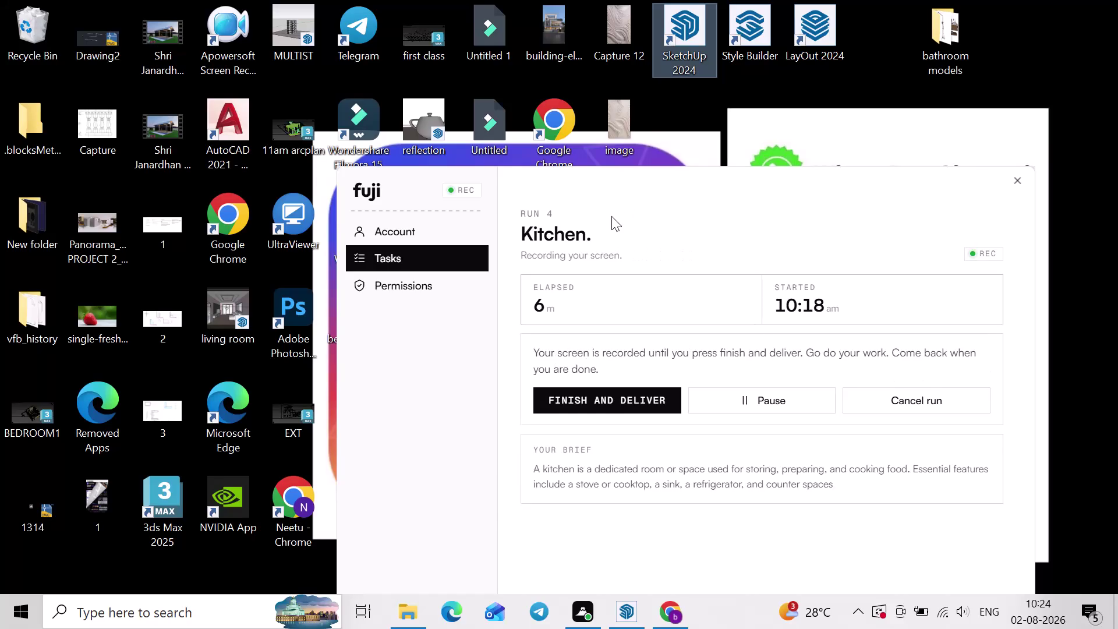
Start a new model from the Simple (Meters) template, discarding the untitled model unsaved.
click(628, 610)
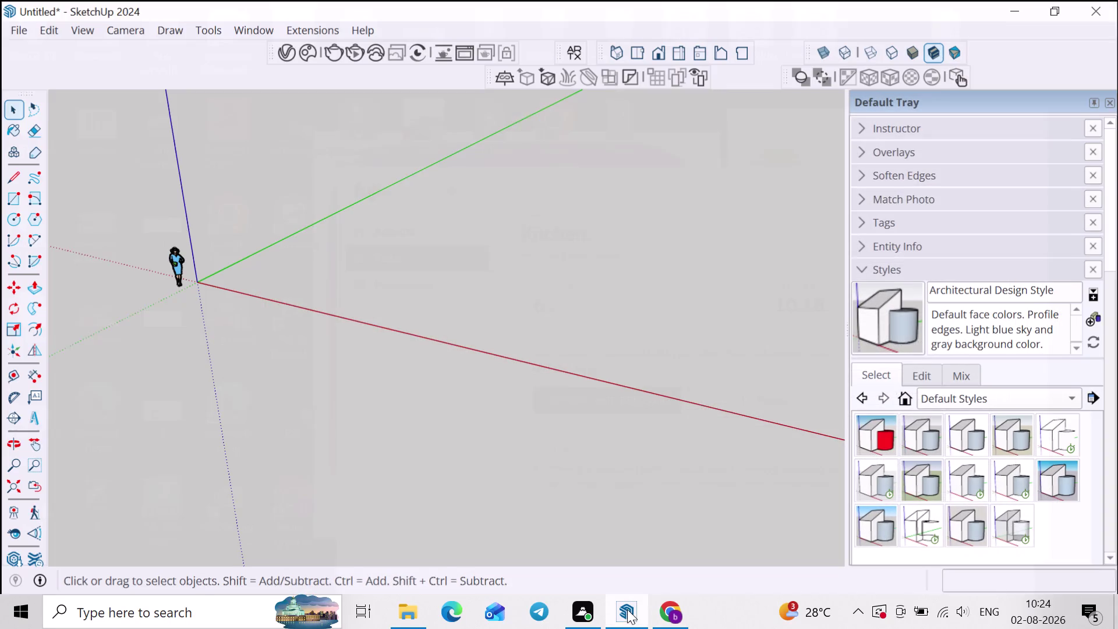
scroll(up, 3)
scroll(down, 3)
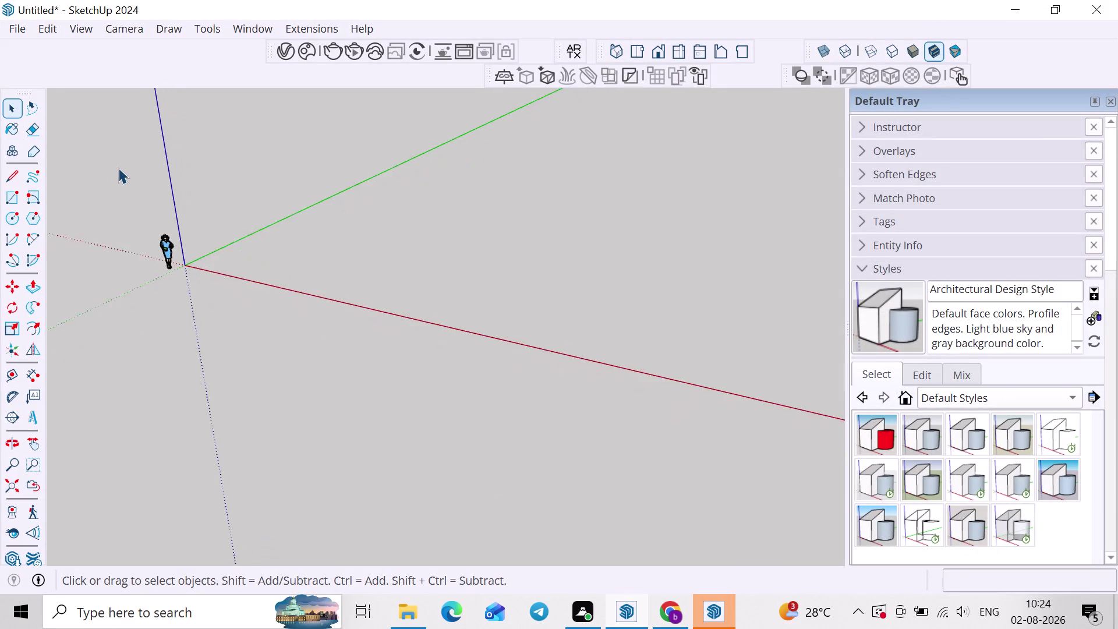
scroll(down, 3)
click(15, 33)
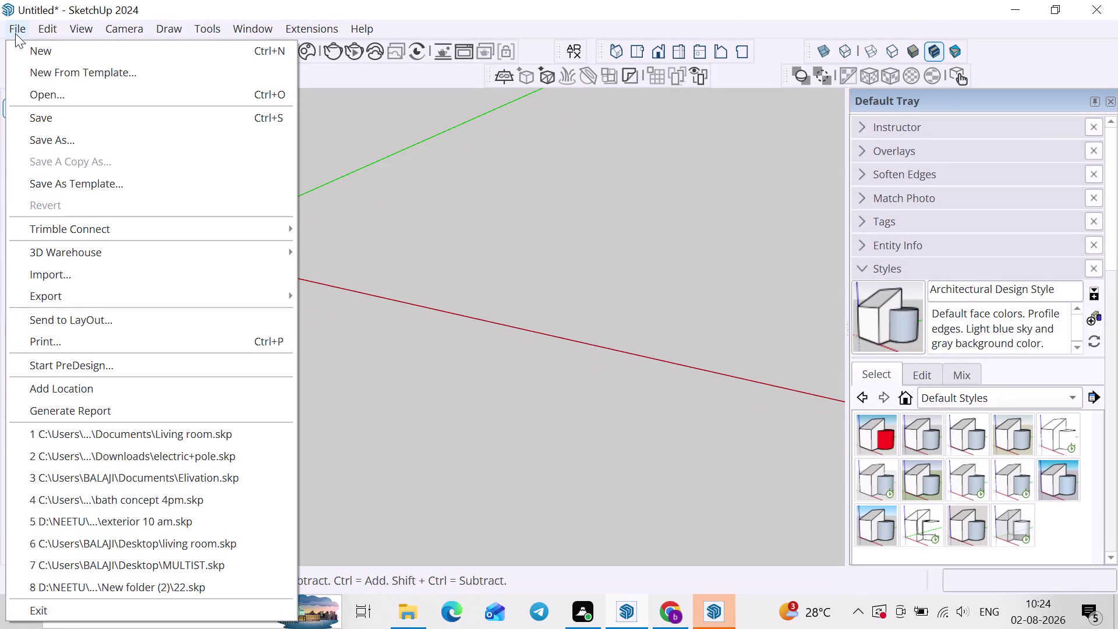
click(23, 71)
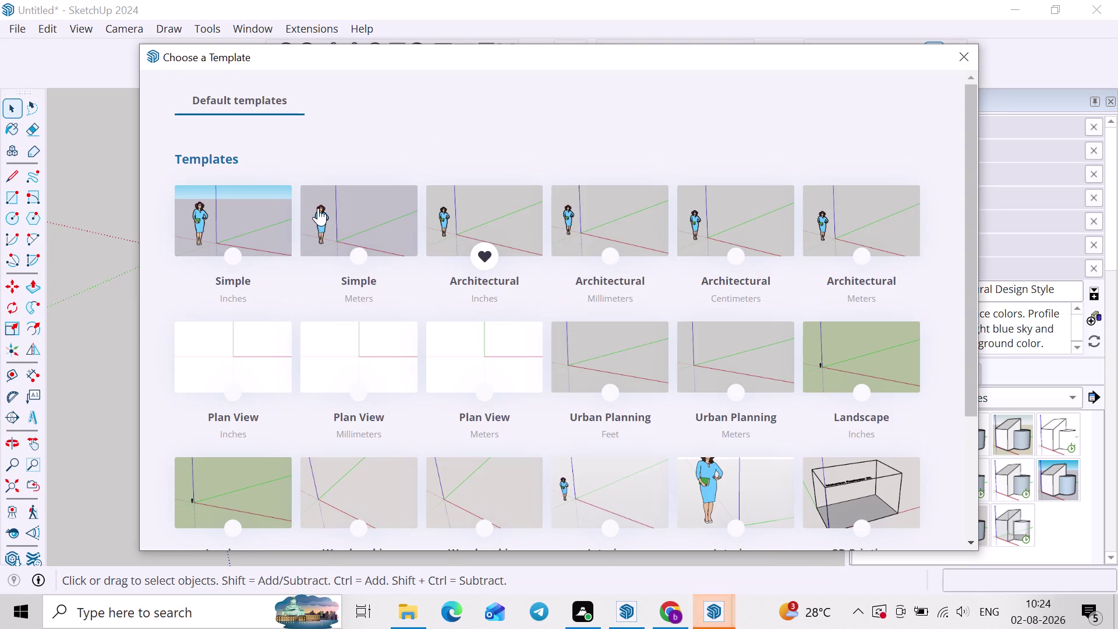
click(233, 202)
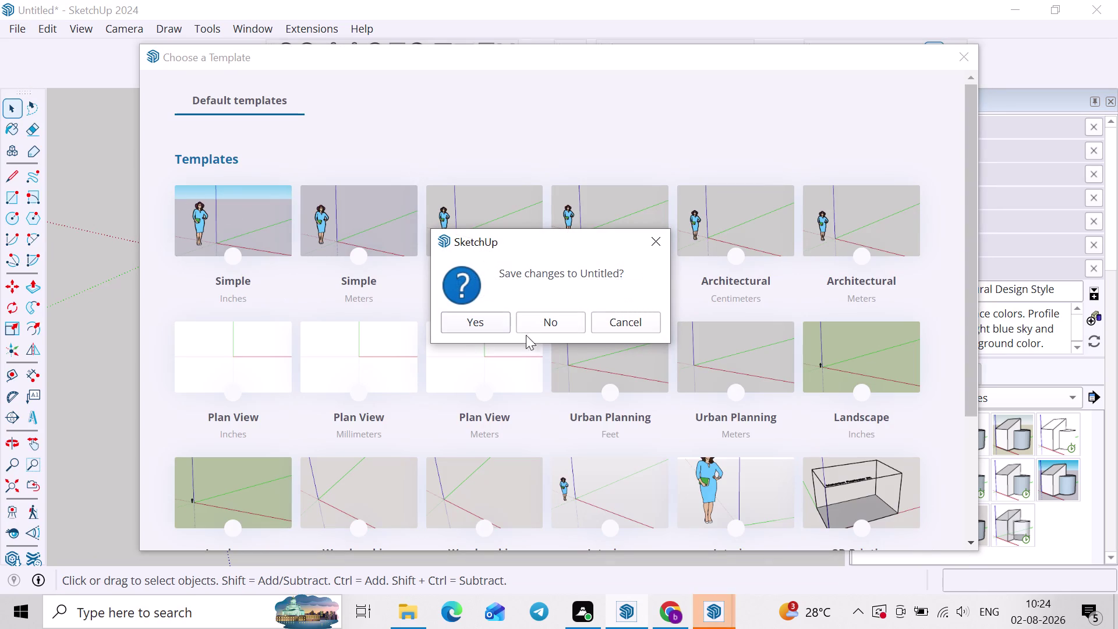
click(540, 317)
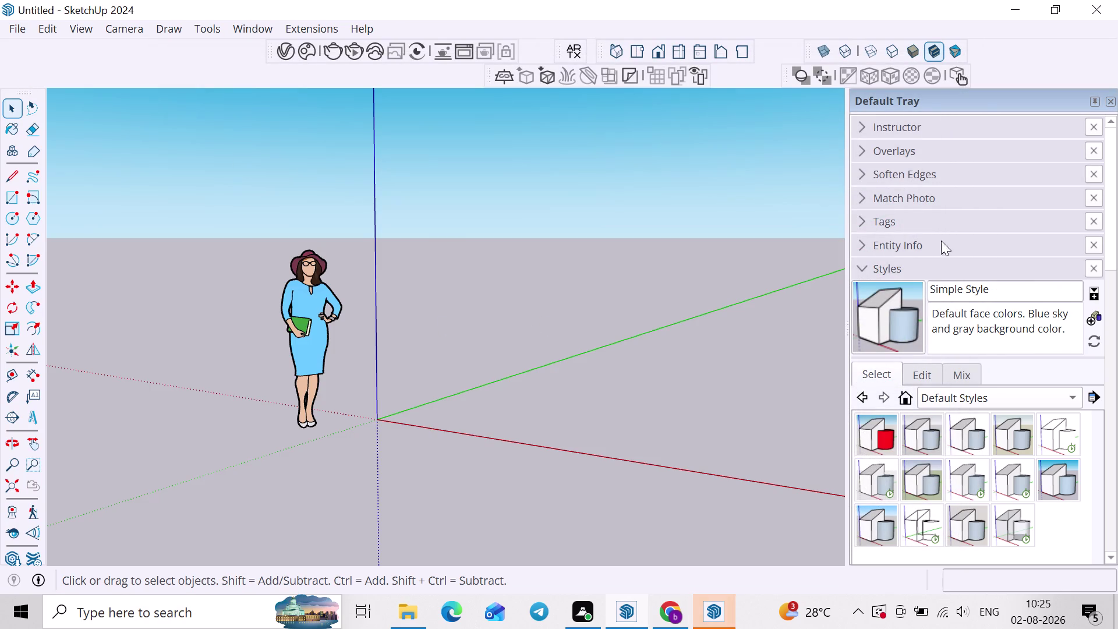
click(11, 22)
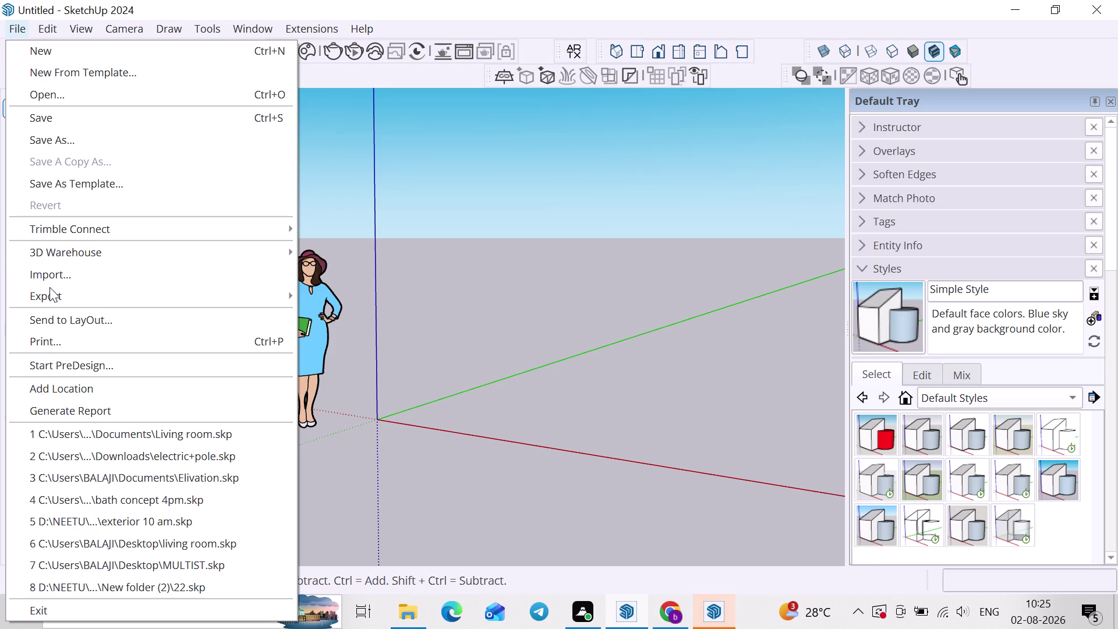
Import the kitchen mm (1) DWG and dismiss the Import Results summary.
click(60, 269)
click(183, 234)
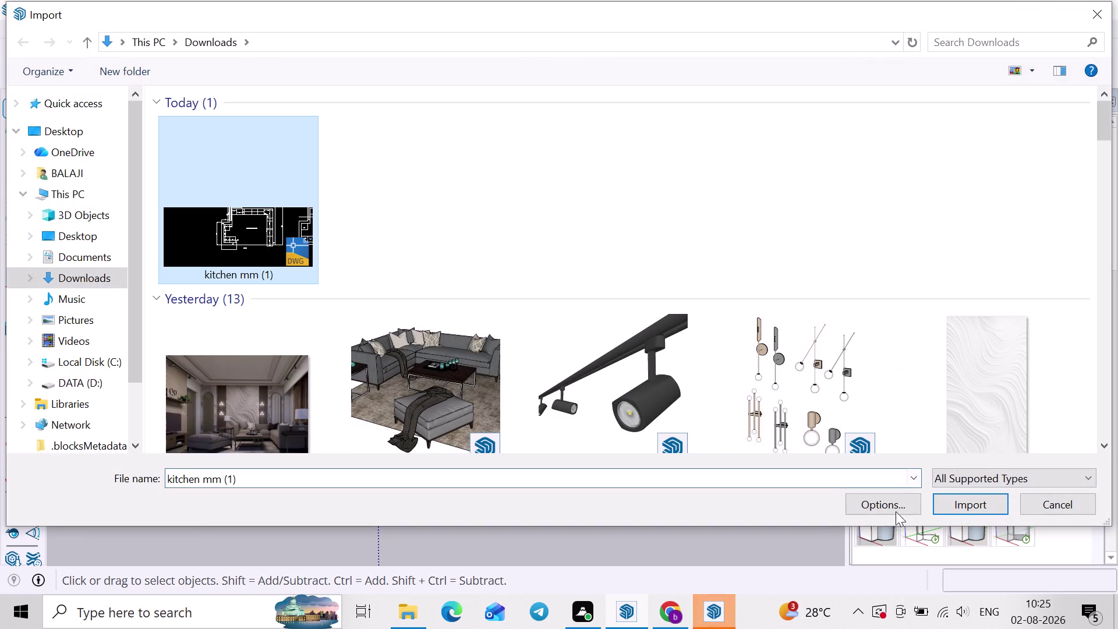
click(953, 516)
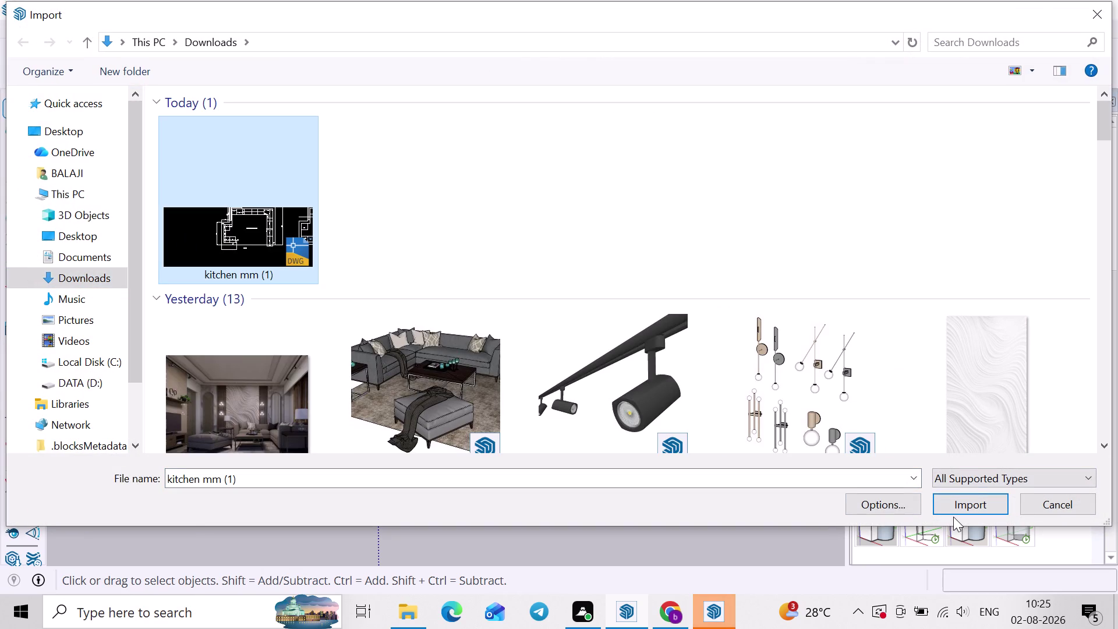
click(956, 512)
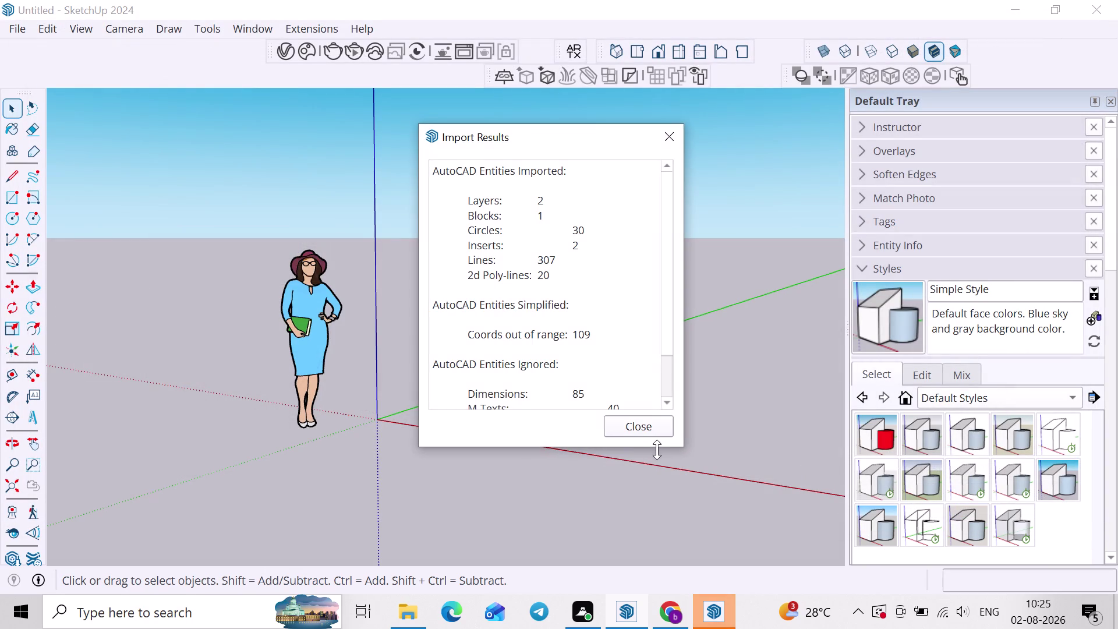
click(658, 438)
click(657, 427)
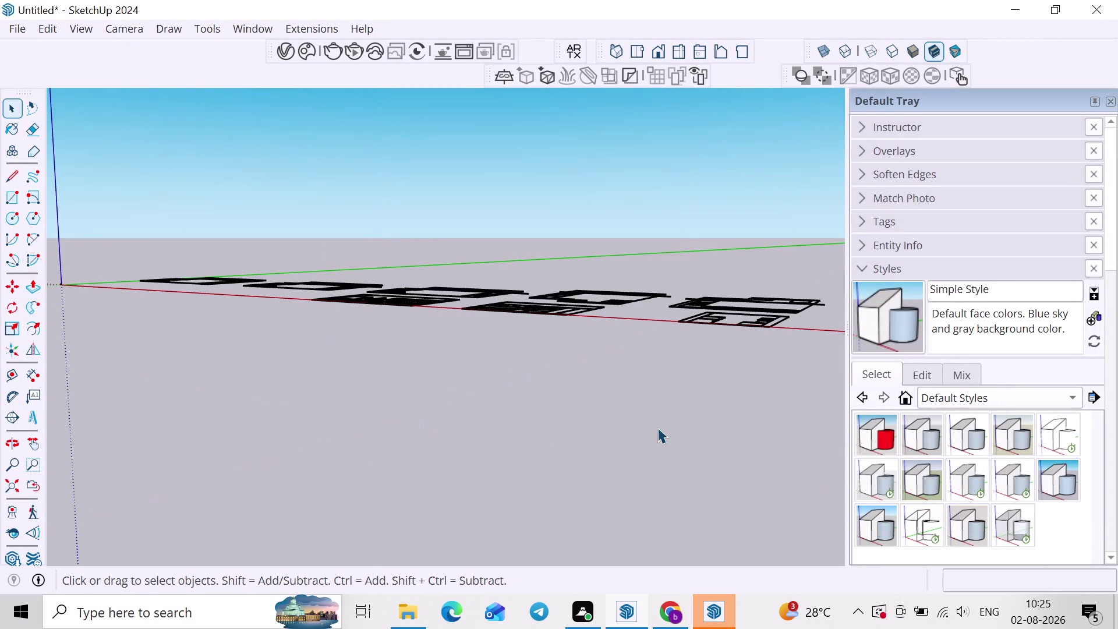
Return to the model window and orbit and zoom around the imported kitchen plans.
click(705, 608)
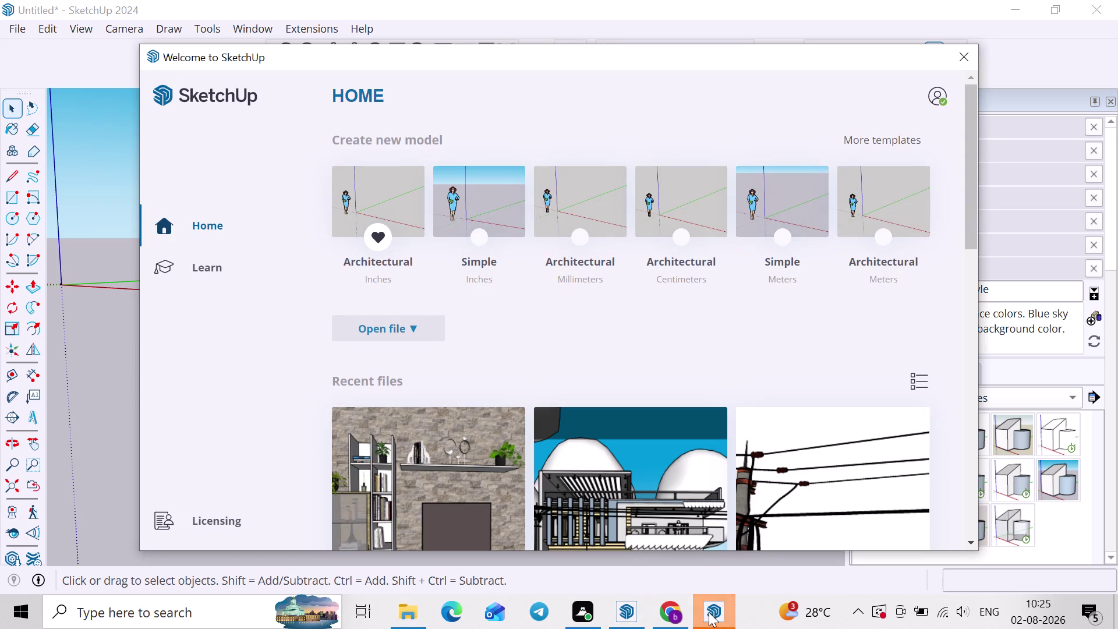
click(953, 60)
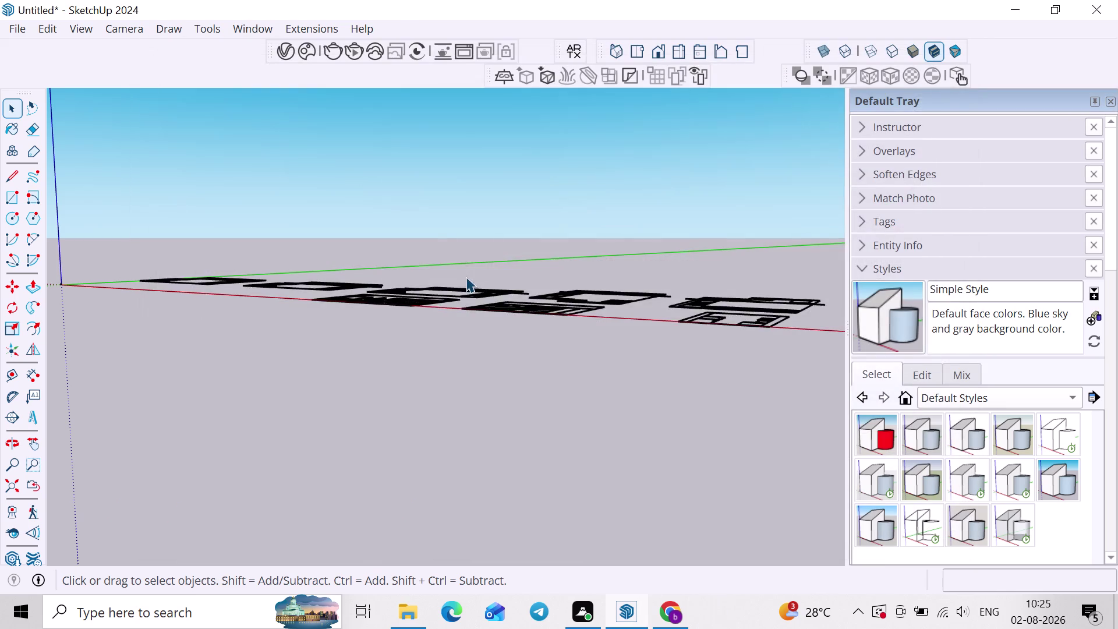
scroll(down, 3)
middle_drag(463, 305, 434, 447)
scroll(up, 3)
scroll(up, 3)
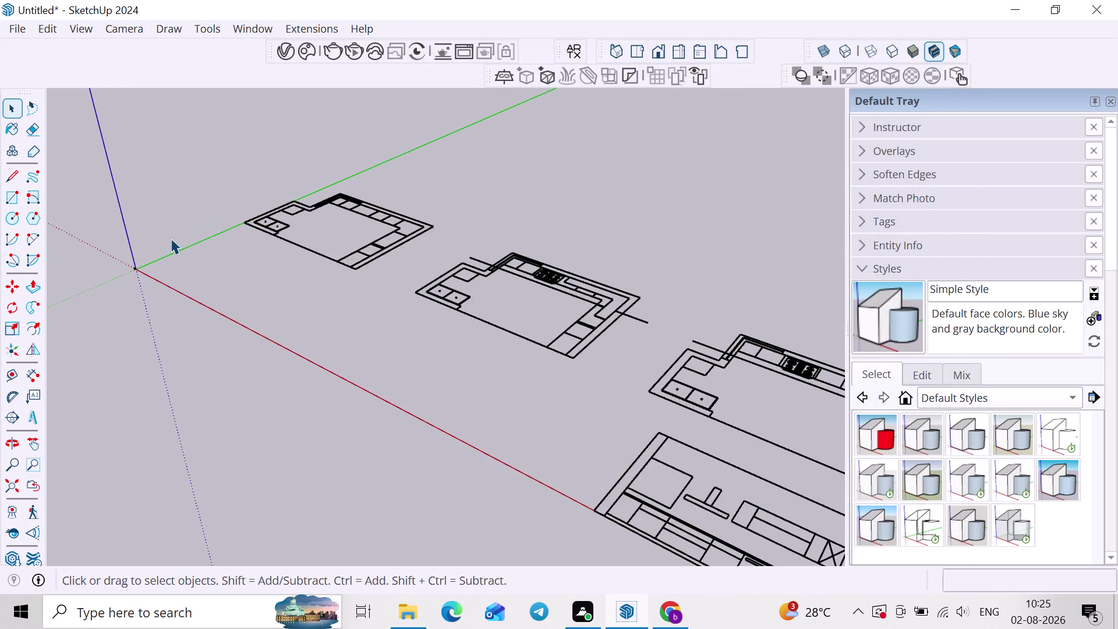
scroll(up, 3)
scroll(down, 3)
middle_drag(141, 312, 455, 288)
scroll(up, 3)
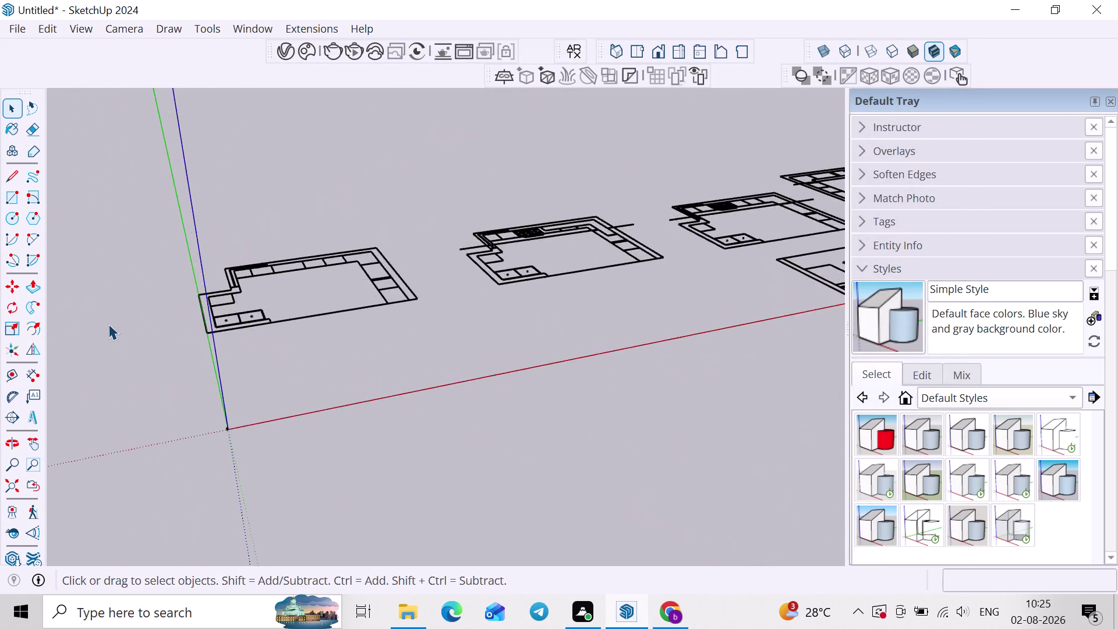
scroll(up, 3)
middle_drag(268, 318, 14, 351)
scroll(up, 3)
scroll(down, 3)
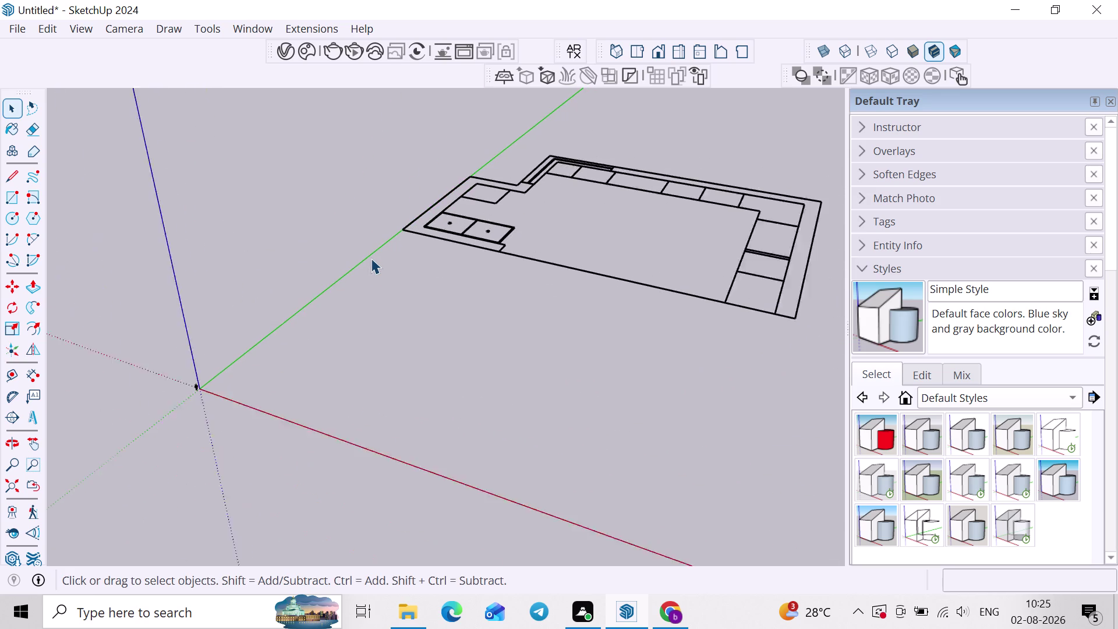
scroll(down, 3)
middle_drag(371, 286, 519, 273)
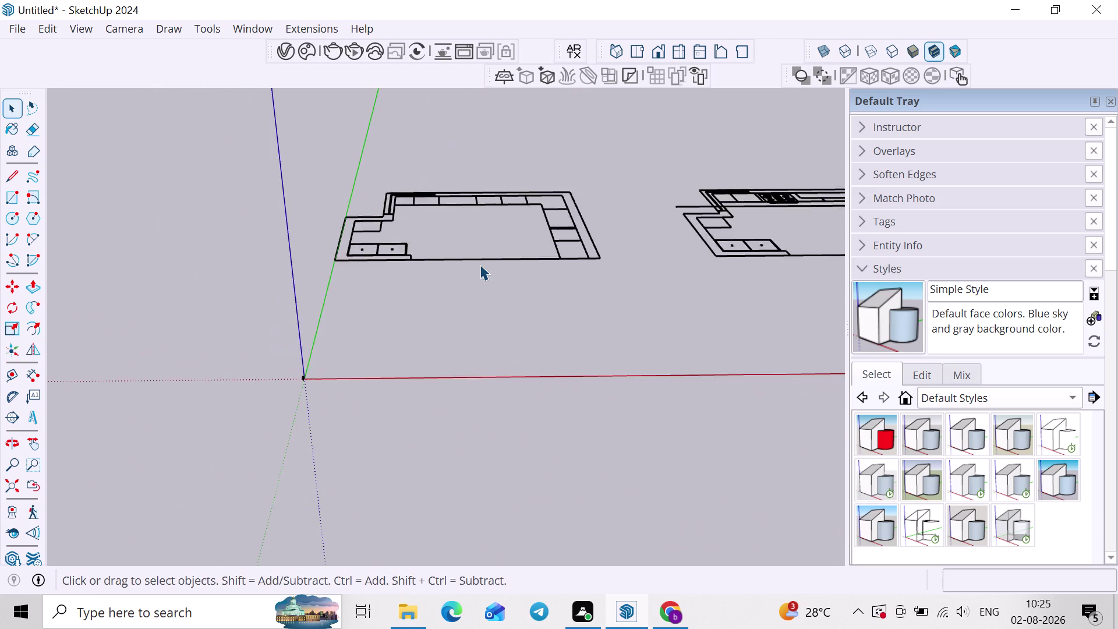
scroll(up, 3)
scroll(down, 3)
scroll(up, 3)
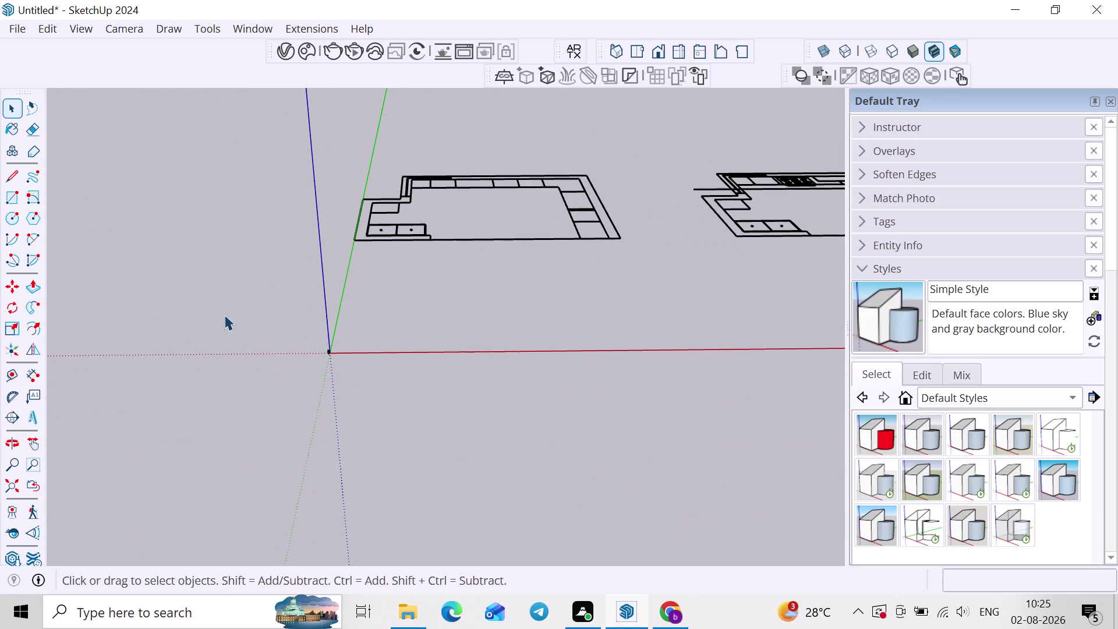
scroll(down, 3)
middle_drag(479, 255, 206, 386)
scroll(up, 3)
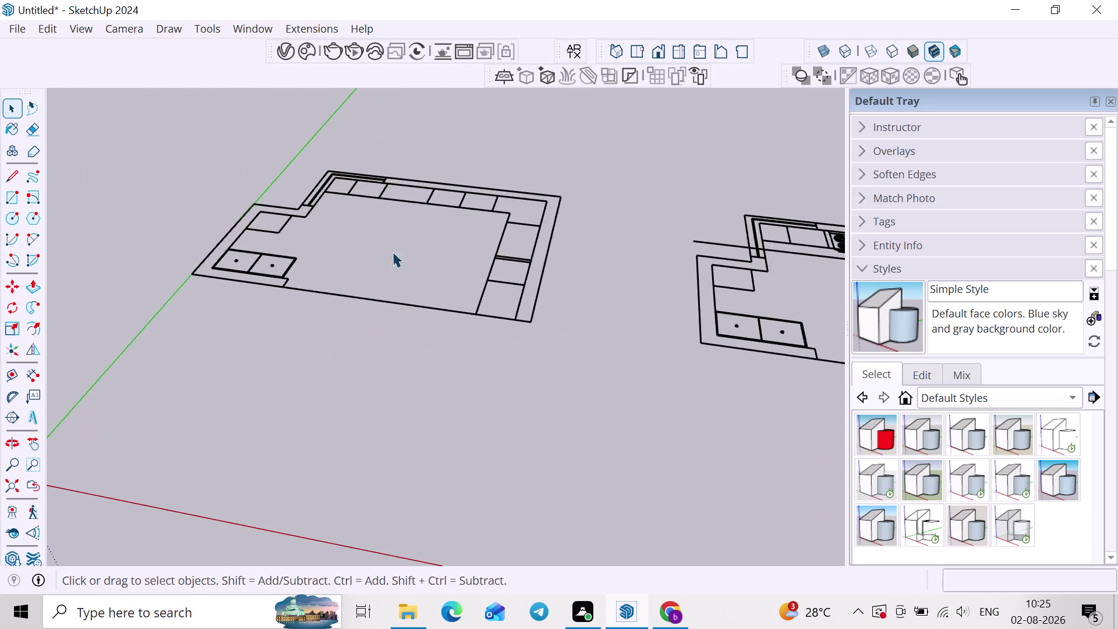
scroll(up, 3)
middle_drag(393, 252, 165, 313)
scroll(up, 3)
scroll(up, 3)
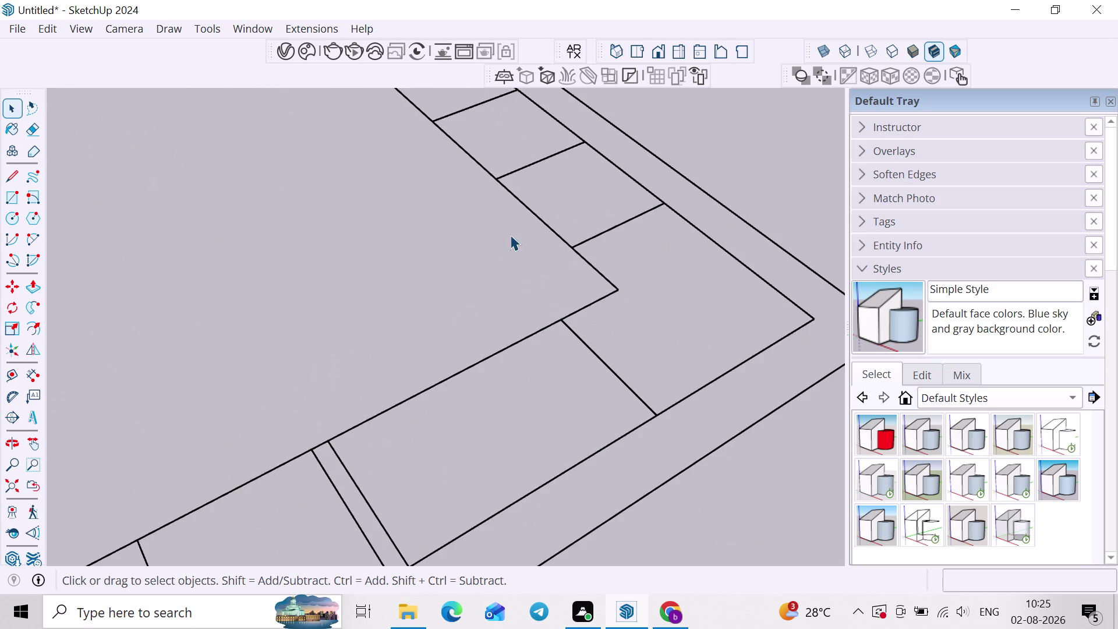
scroll(down, 3)
middle_drag(245, 348, 676, 286)
middle_drag(154, 404, 272, 324)
scroll(up, 3)
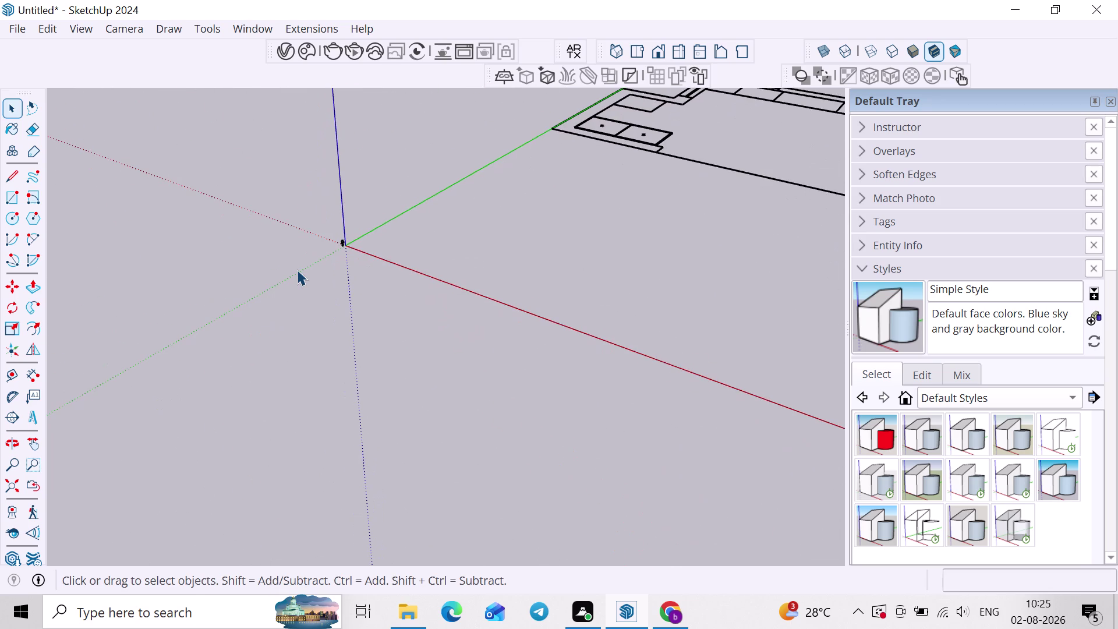
scroll(up, 3)
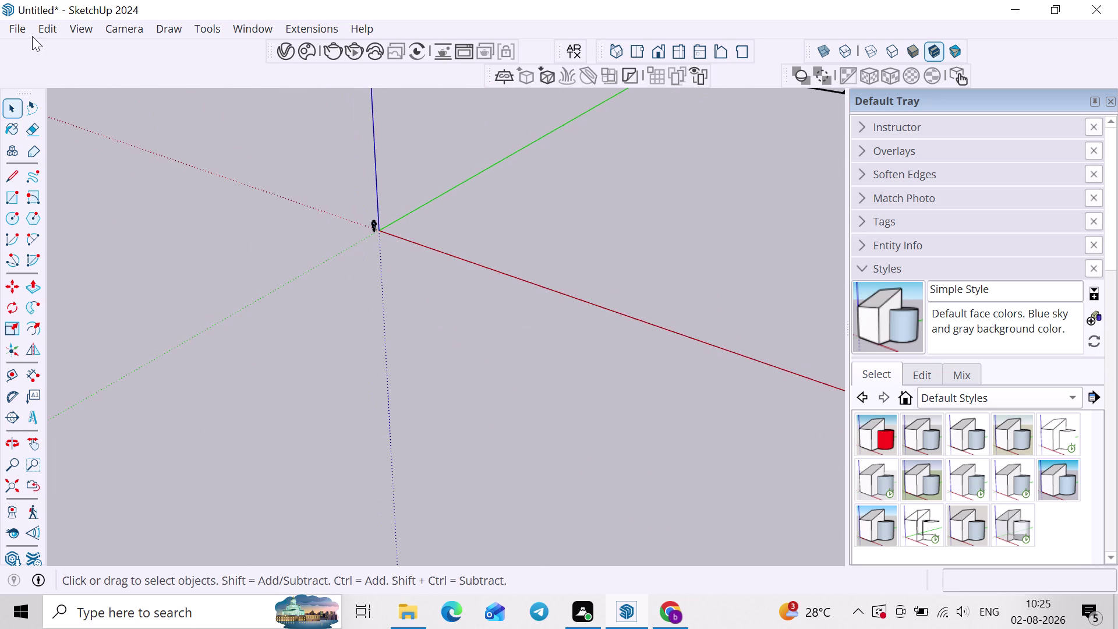
Start a new empty model, discarding the imported plans without saving.
click(12, 36)
click(18, 48)
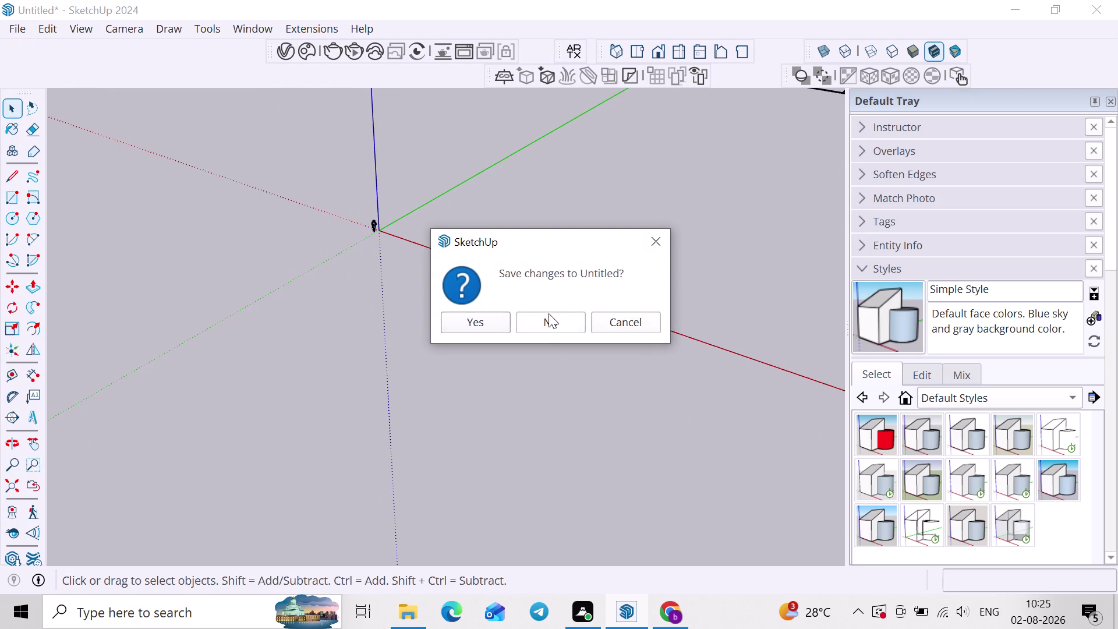
click(548, 314)
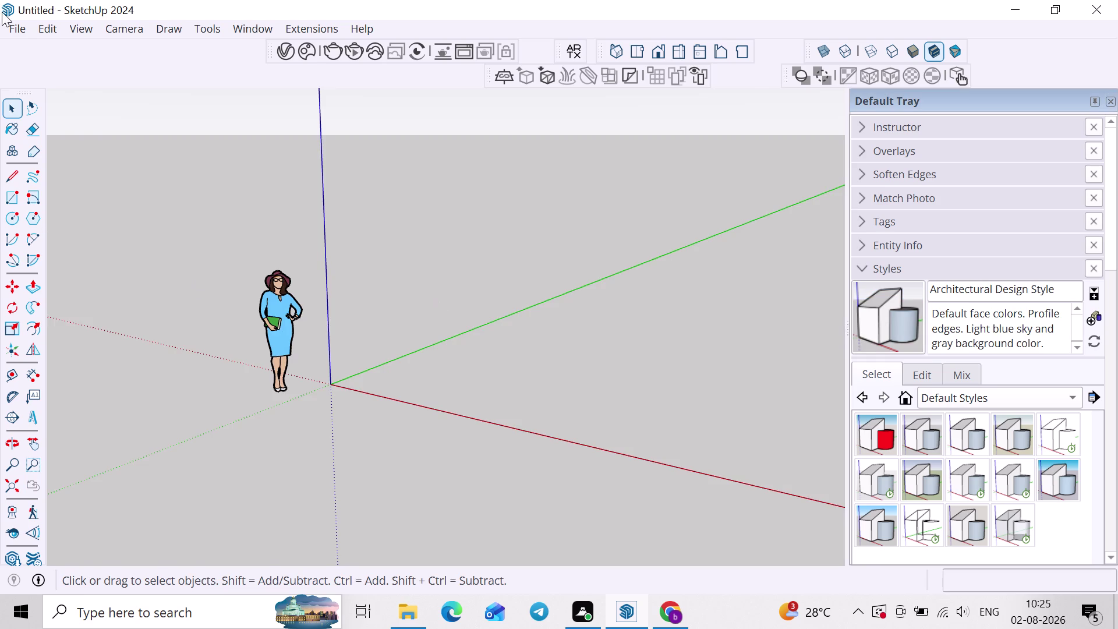
Re-import the kitchen mm (1) drawing and dismiss the import summary.
click(17, 29)
click(67, 275)
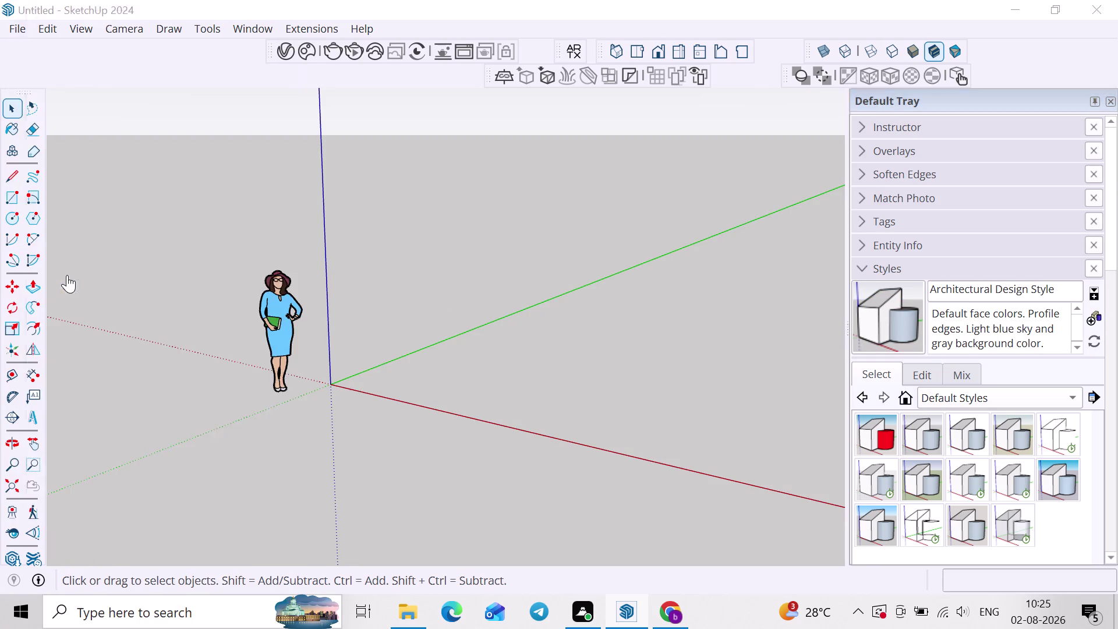
click(205, 230)
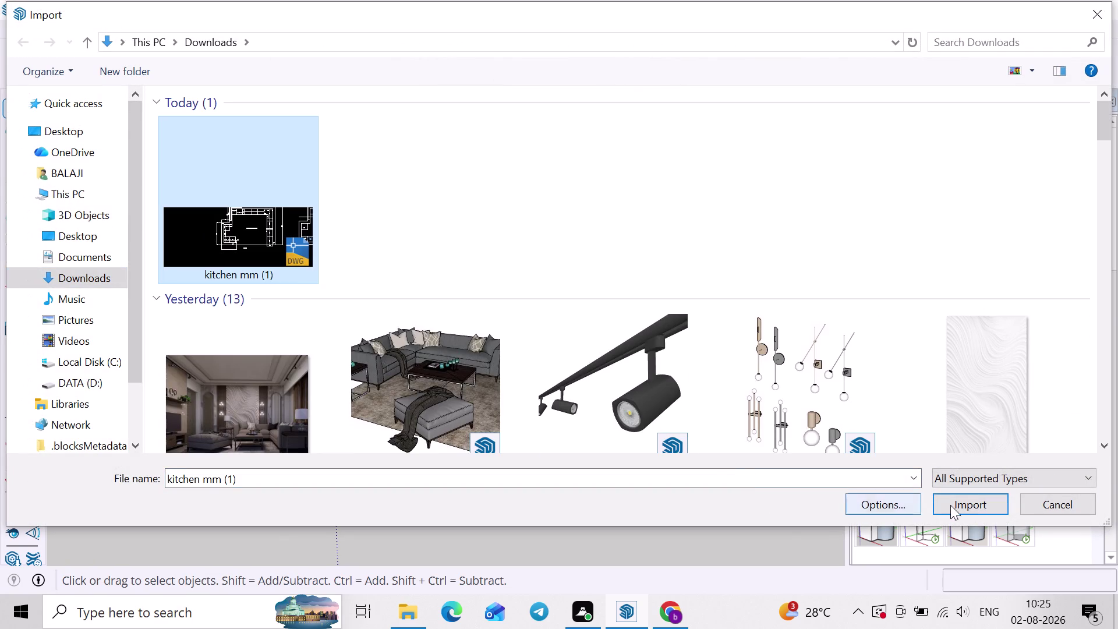
click(962, 501)
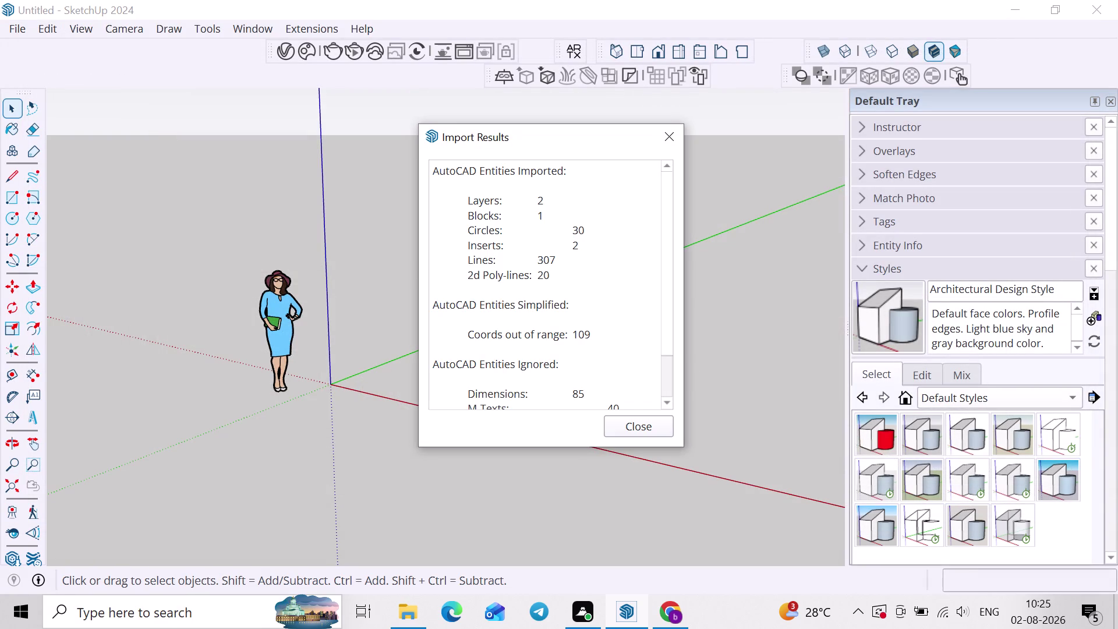
click(636, 414)
click(646, 411)
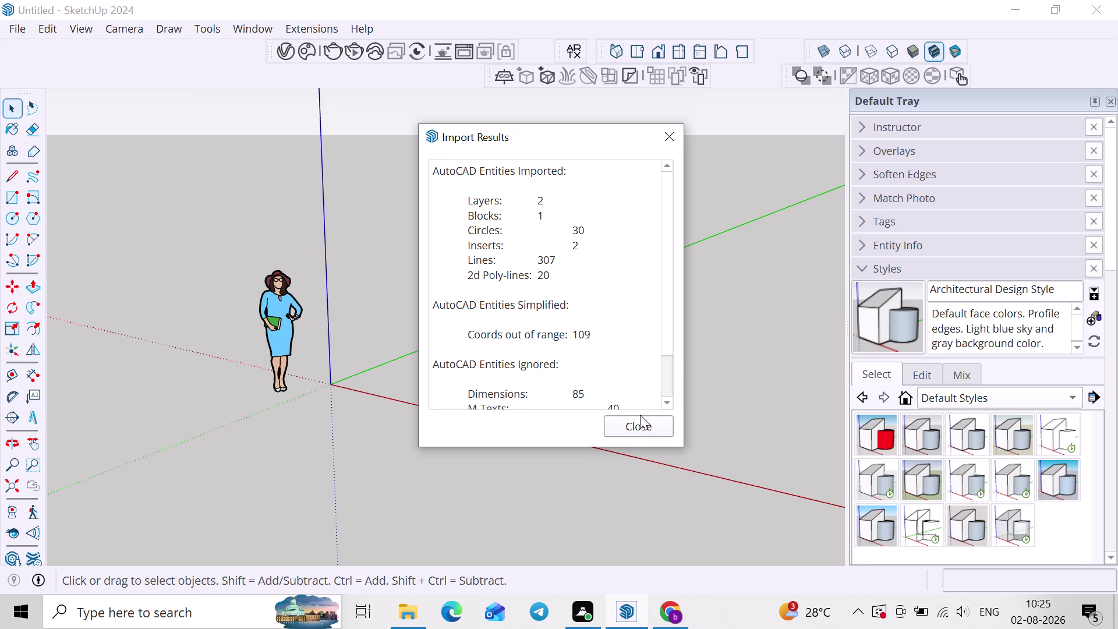
click(631, 416)
Dimension the back wall of the L-shaped kitchen plan, which reads 375' 6".
scroll(up, 3)
middle_drag(385, 324, 367, 436)
scroll(down, 3)
middle_drag(219, 165, 688, 370)
scroll(up, 3)
middle_drag(693, 282, 499, 309)
scroll(up, 3)
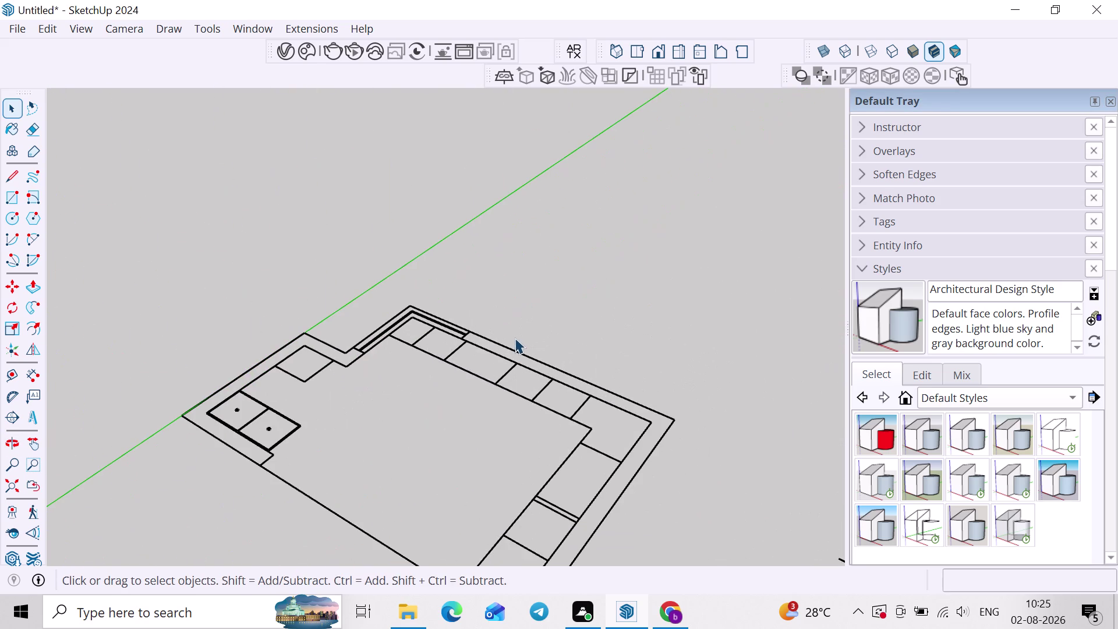
key(d)
scroll(up, 3)
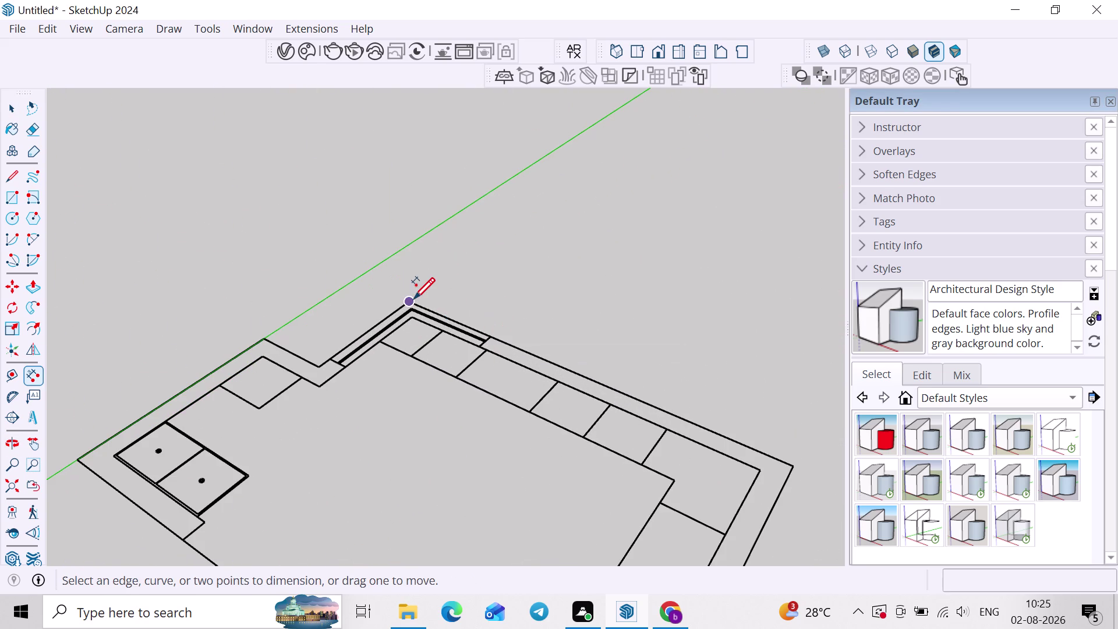
click(414, 298)
middle_drag(678, 396, 521, 307)
click(623, 369)
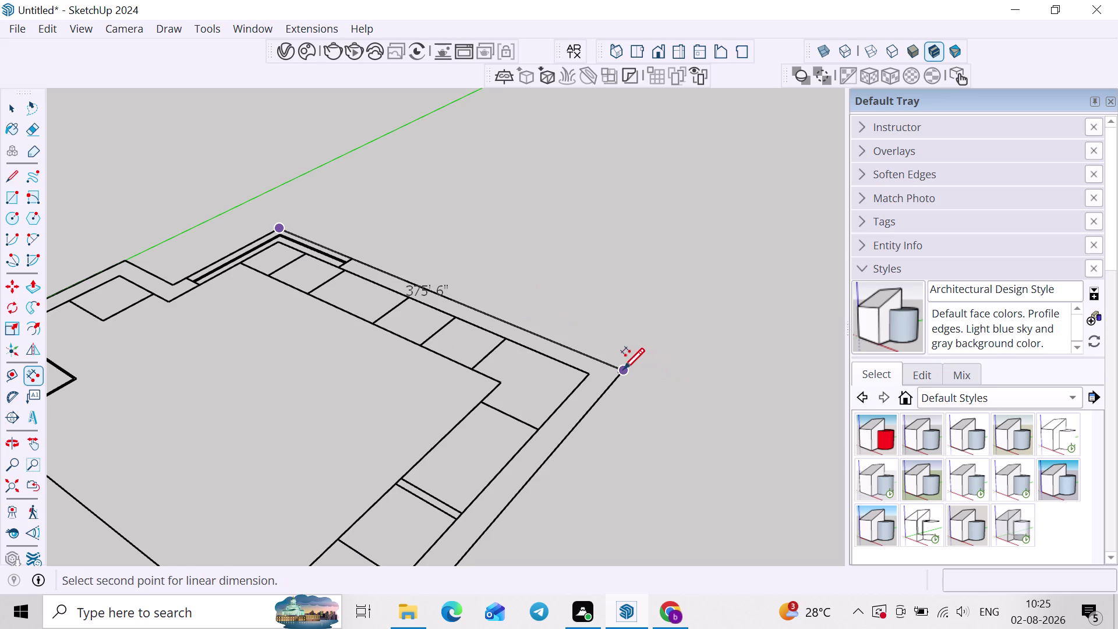
click(641, 355)
scroll(up, 3)
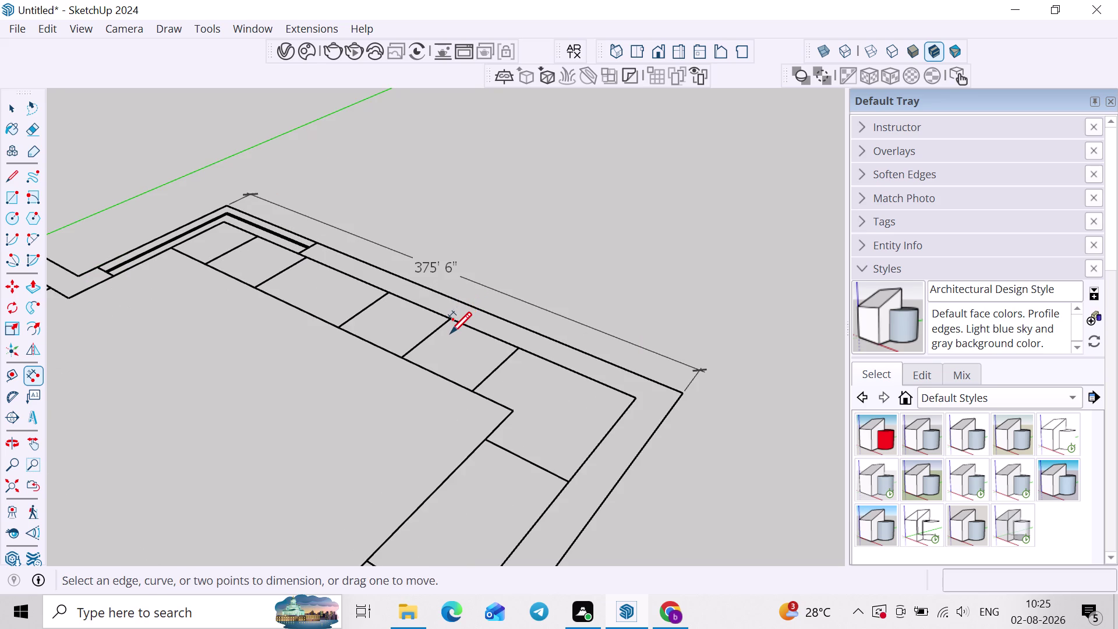
Undo the oversized import back to an empty model.
key(Escape)
key(ctrl+a)
key(Escape)
key(Escape)
key(Escape)
key(Escape)
key(Escape)
key(ctrl+z)
key(ctrl+z)
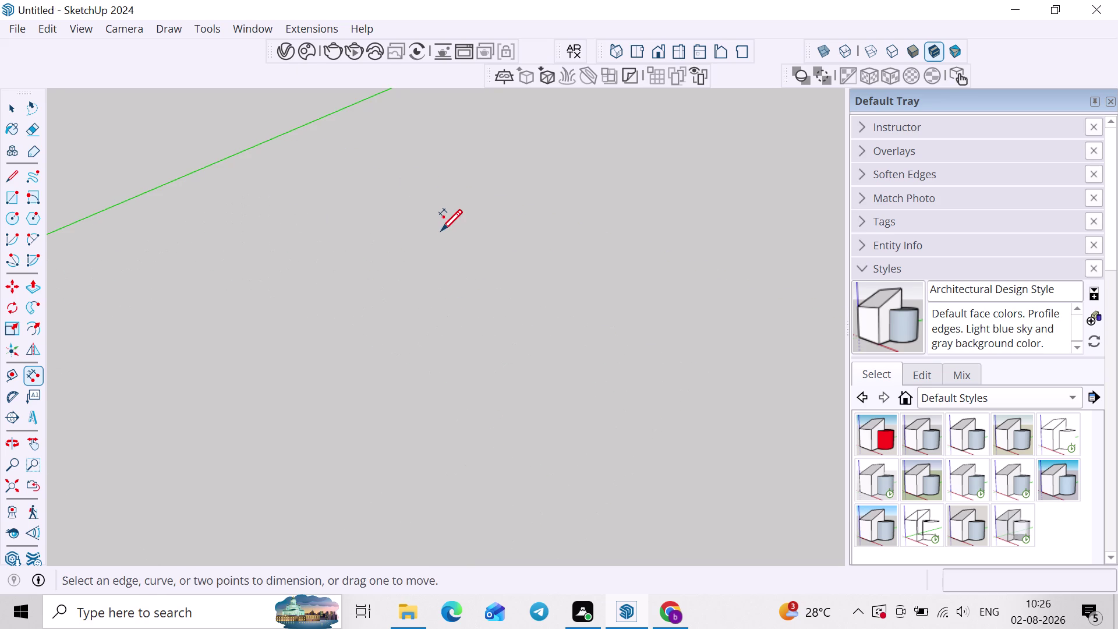
key(space)
In Model Info > Units, set the format to Decimal with length in Millimeters.
click(300, 32)
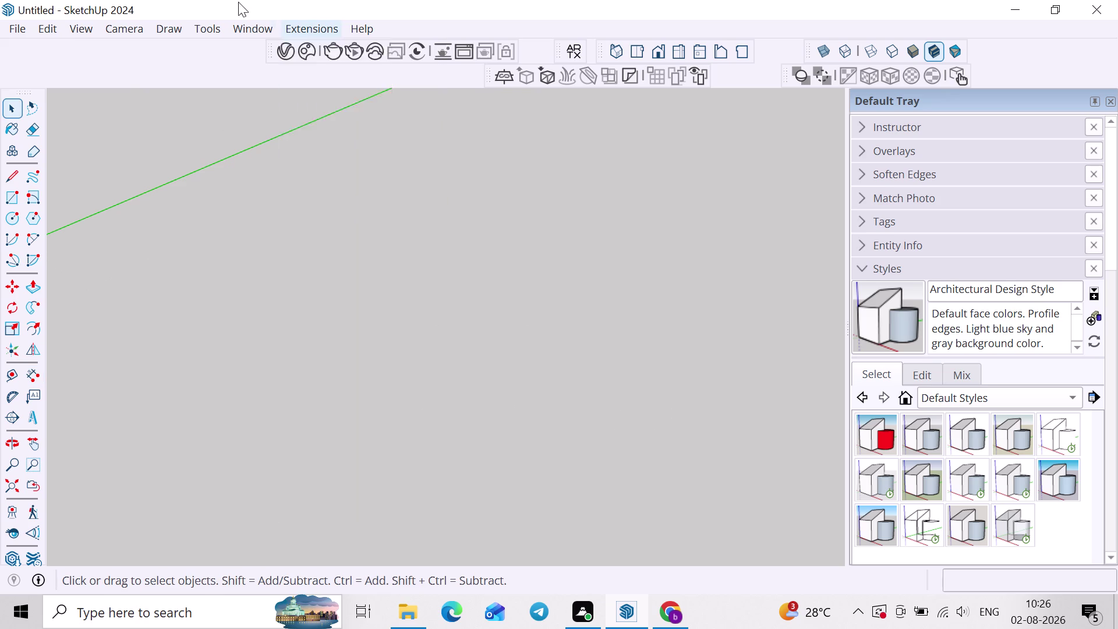
click(251, 117)
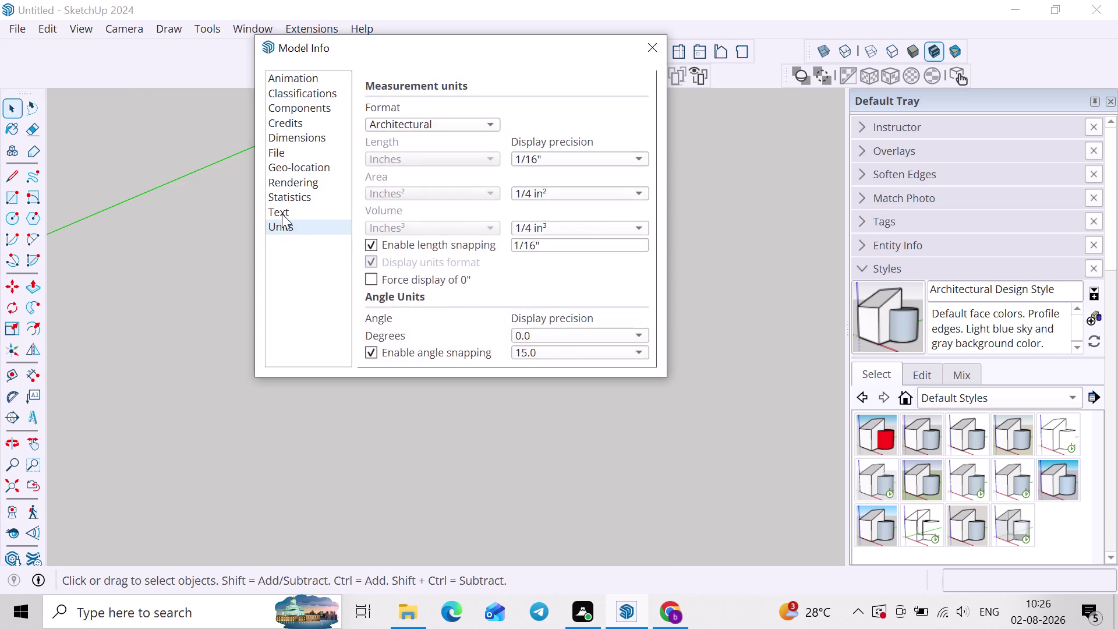
click(282, 214)
click(281, 229)
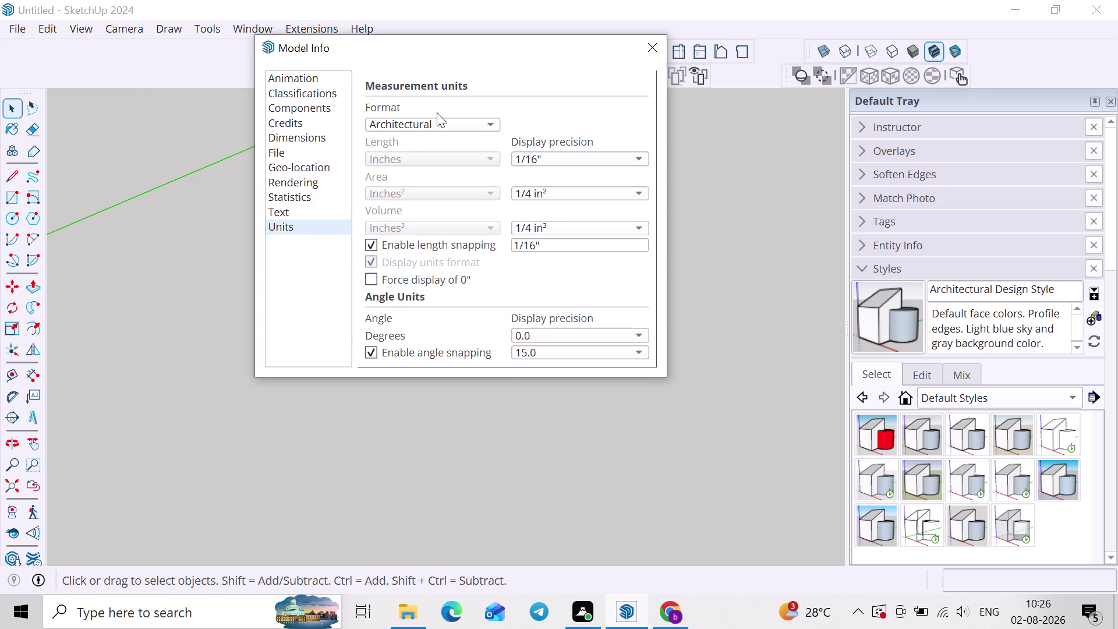
click(436, 121)
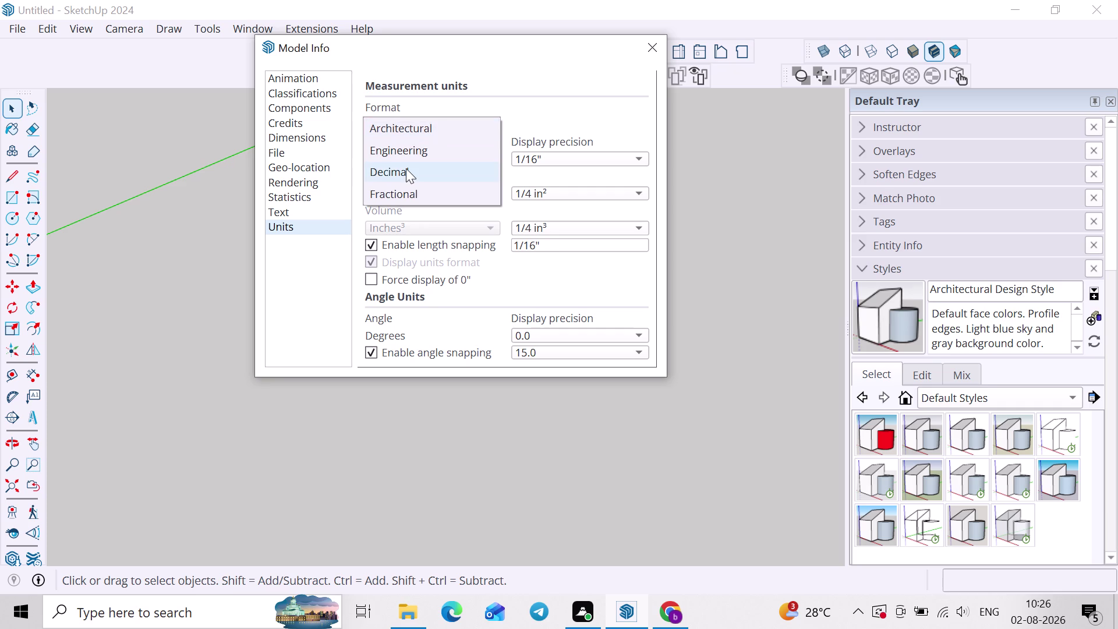
click(406, 169)
click(406, 160)
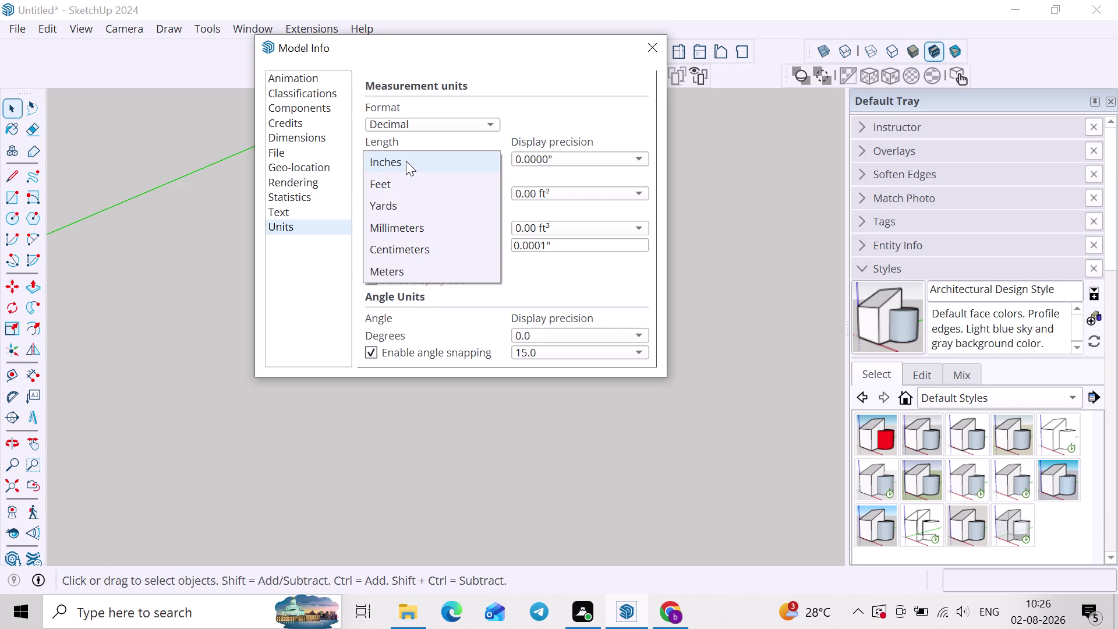
click(395, 227)
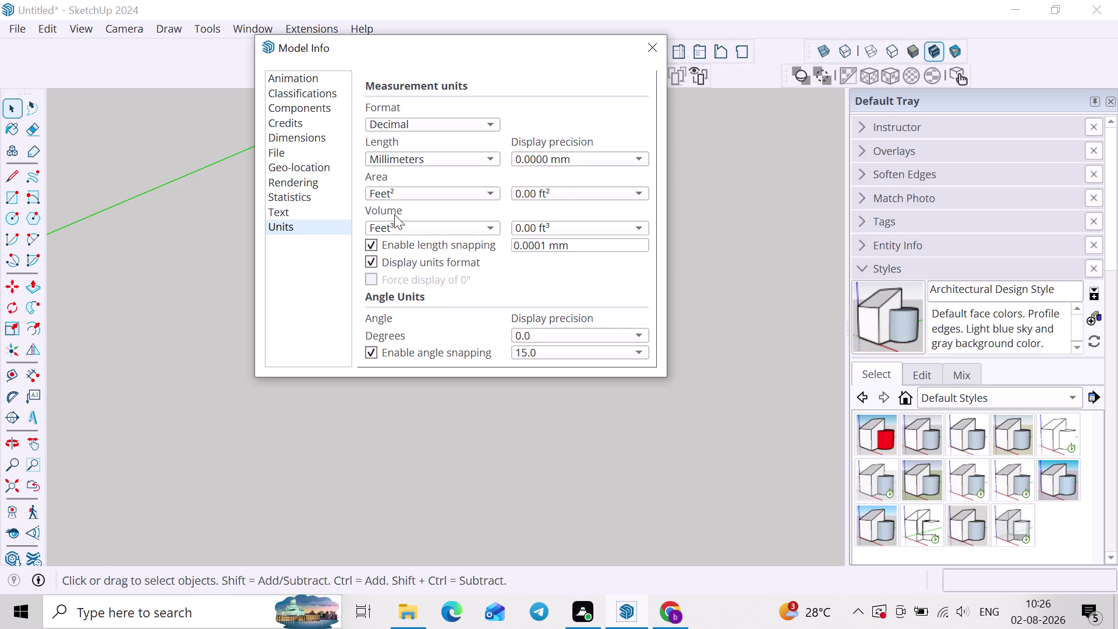
click(431, 155)
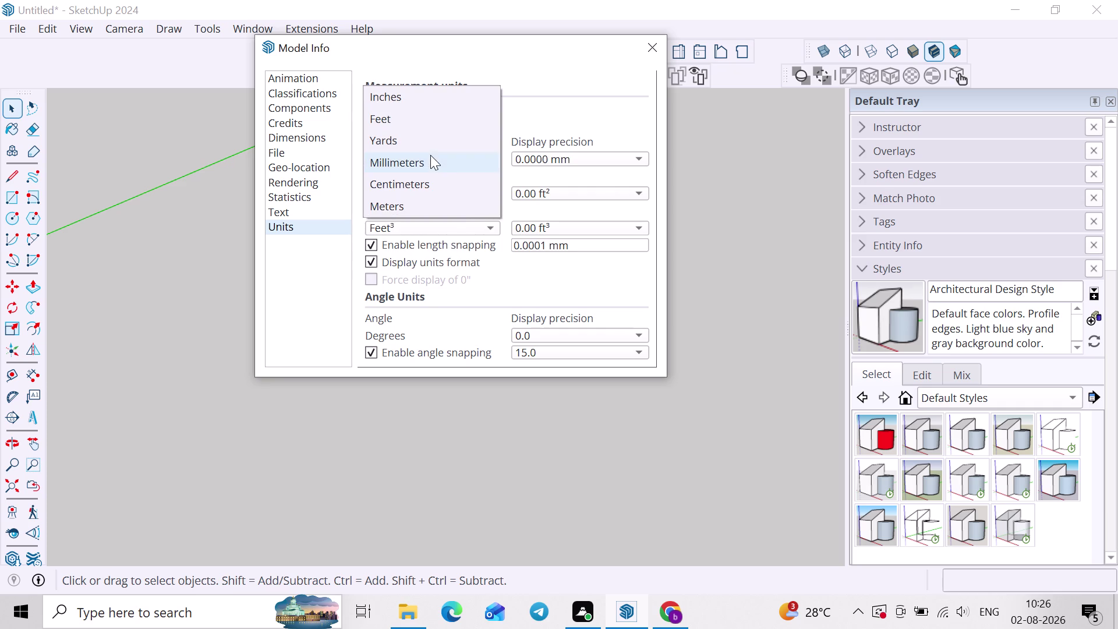
click(430, 155)
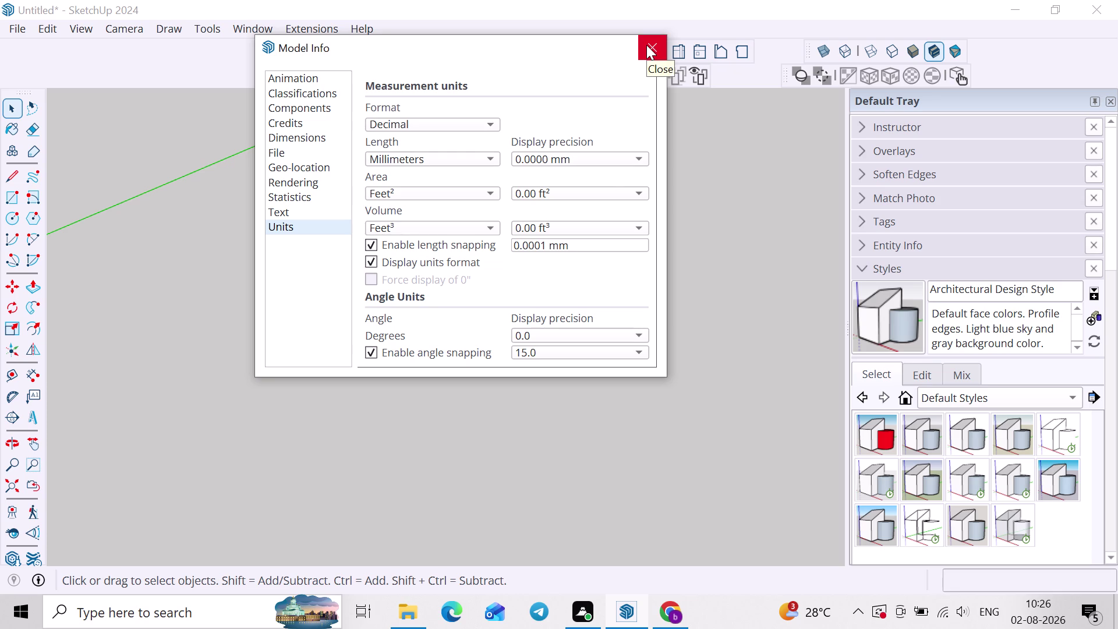
click(647, 45)
Select kitchen mm (1) for import and set its import Units option to Millimeters.
click(7, 22)
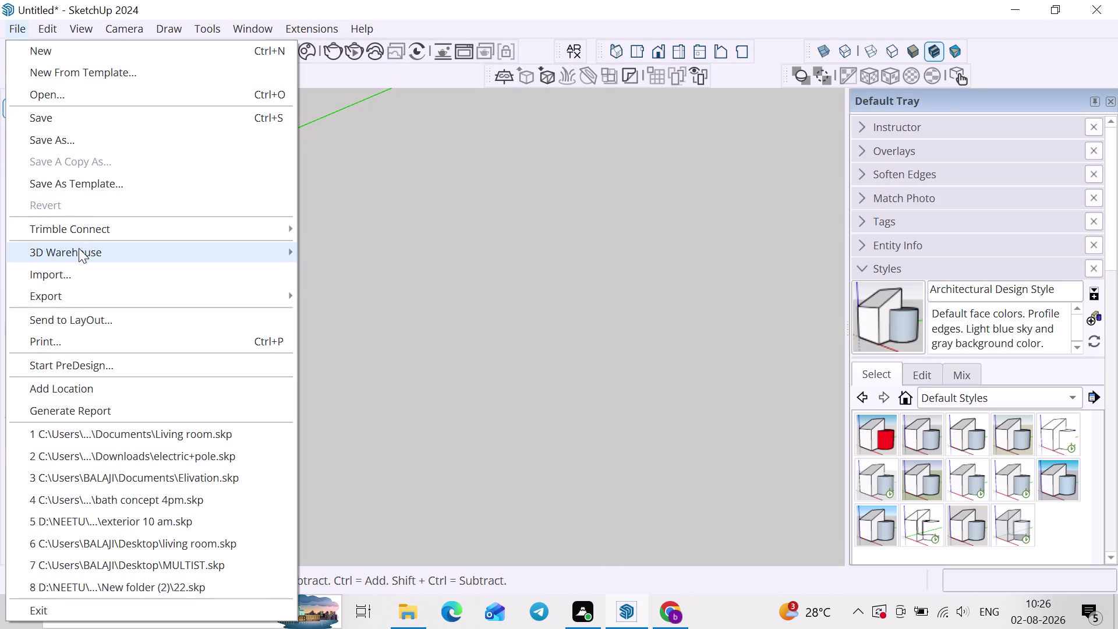
click(69, 267)
click(192, 218)
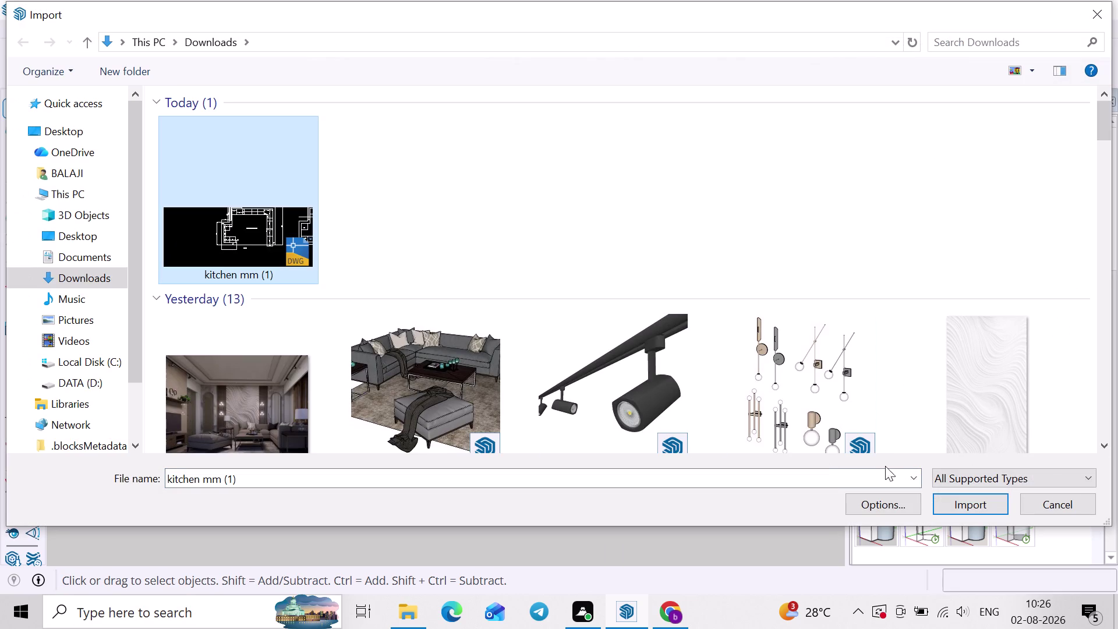
click(904, 502)
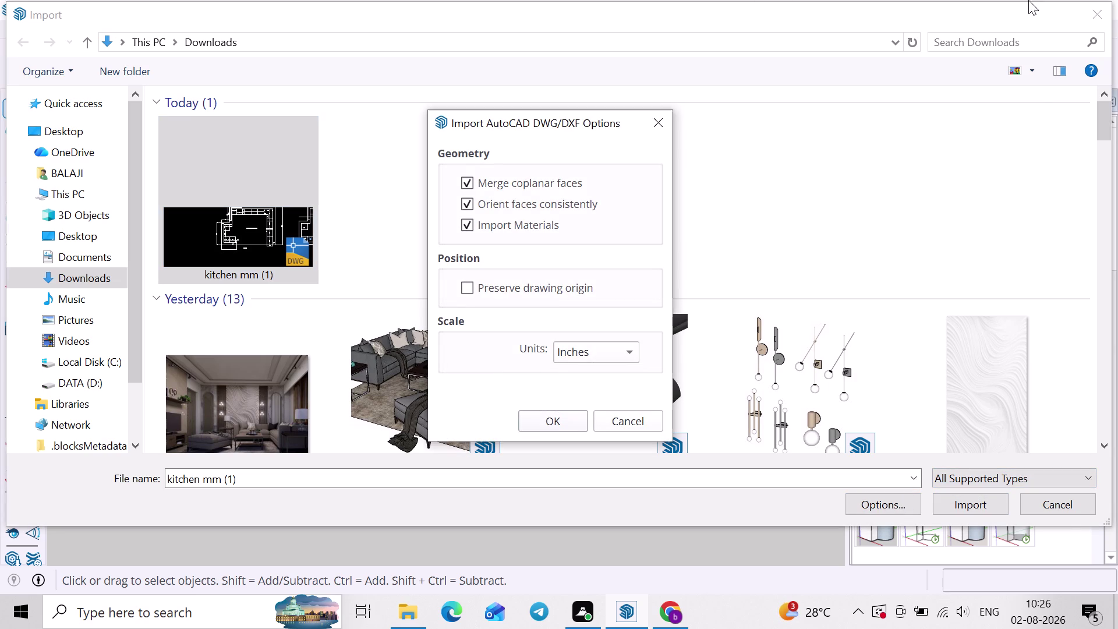
click(610, 356)
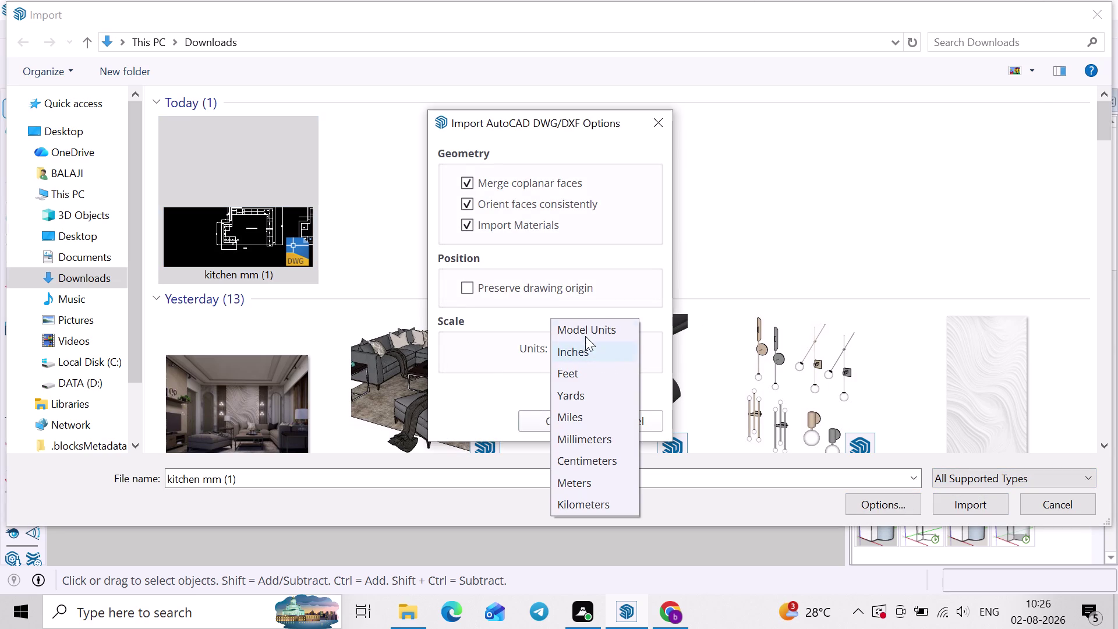
click(598, 432)
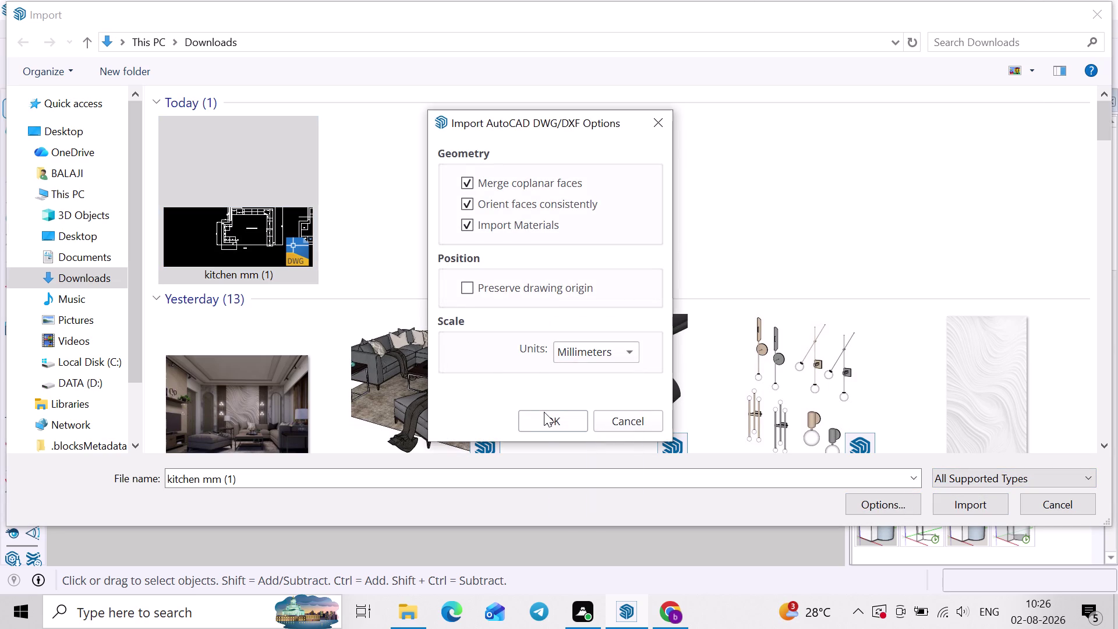
click(544, 418)
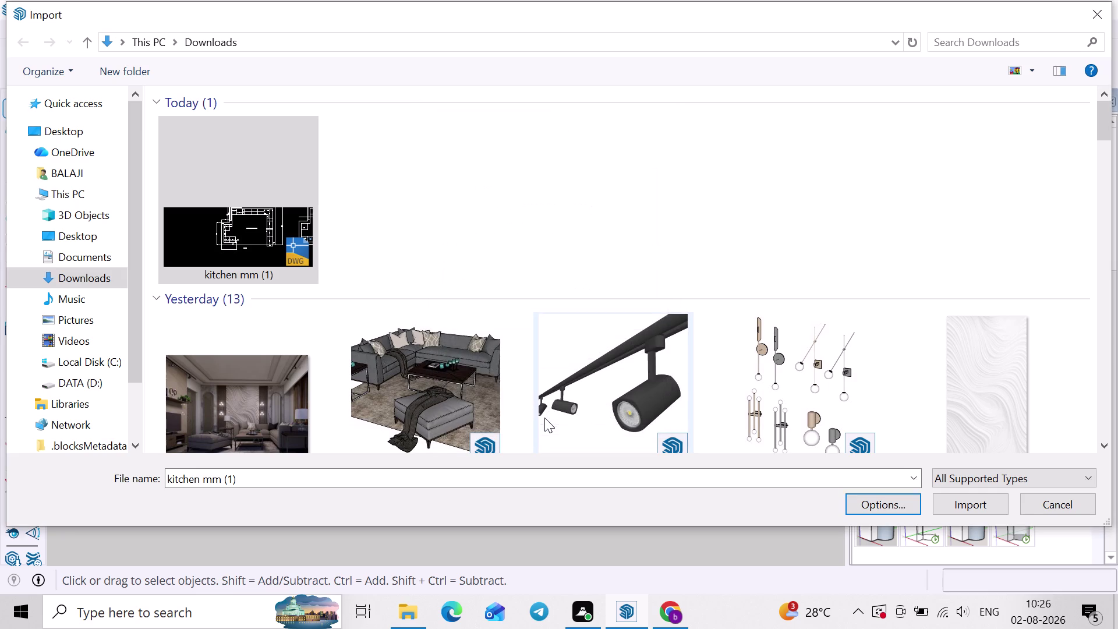
Import kitchen mm (1) at millimetre scale, close Import Results, and zoom to the first plan.
click(950, 512)
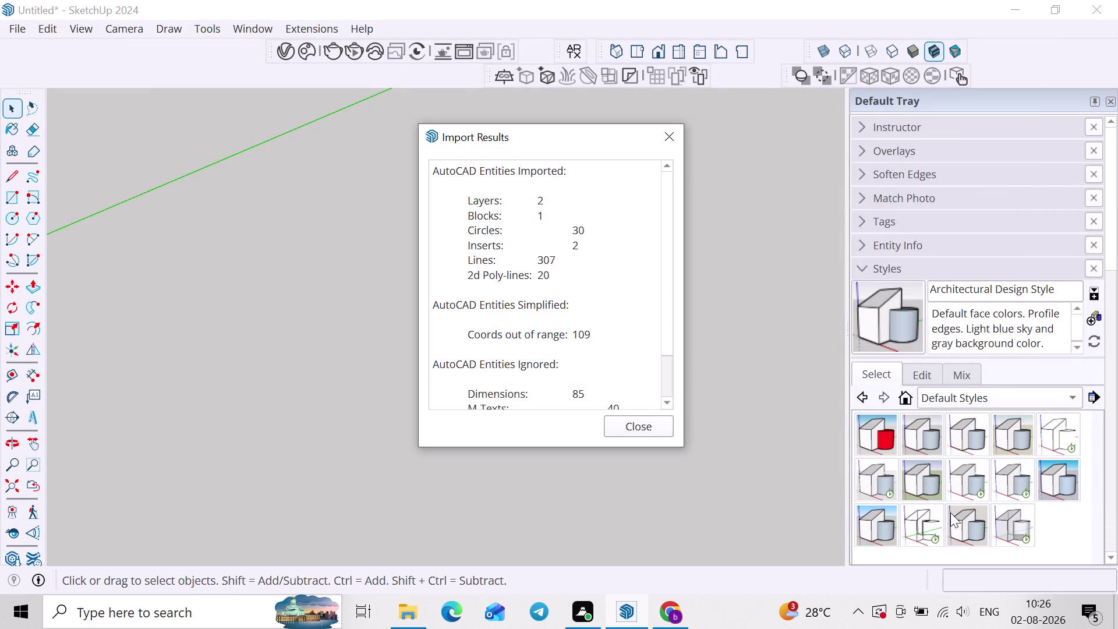
click(615, 424)
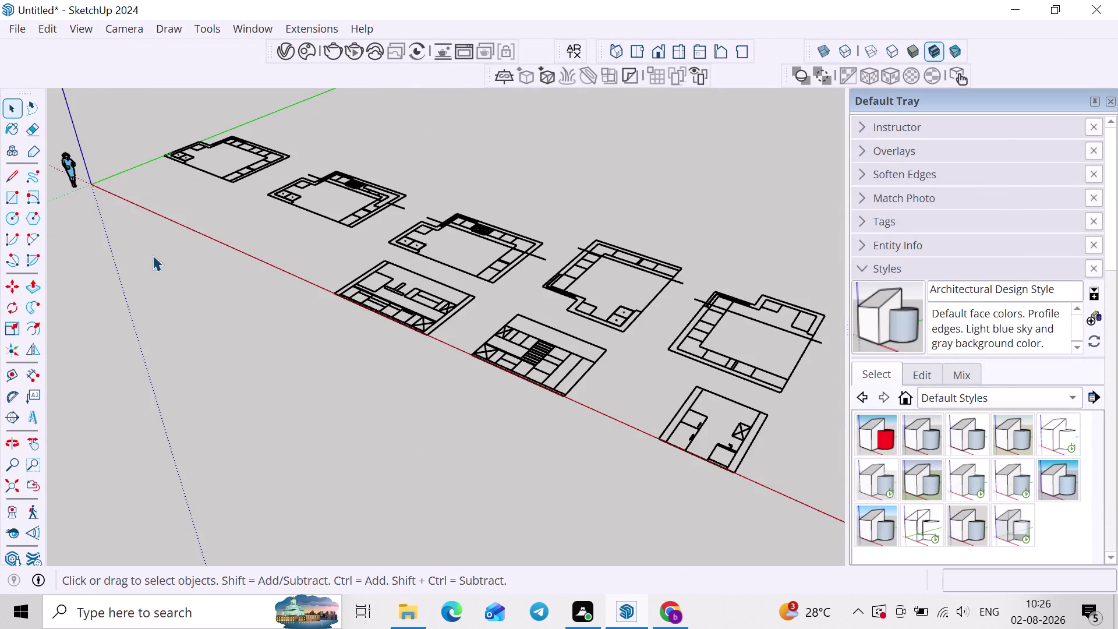
middle_drag(192, 270, 562, 463)
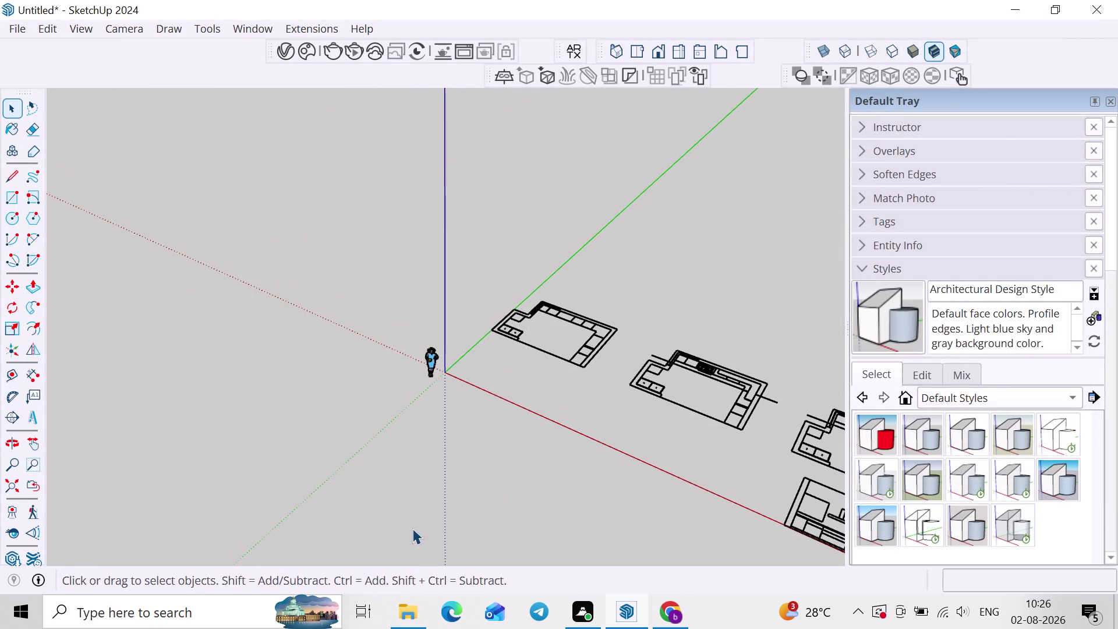
scroll(up, 3)
middle_drag(510, 472, 624, 419)
middle_drag(619, 296, 561, 457)
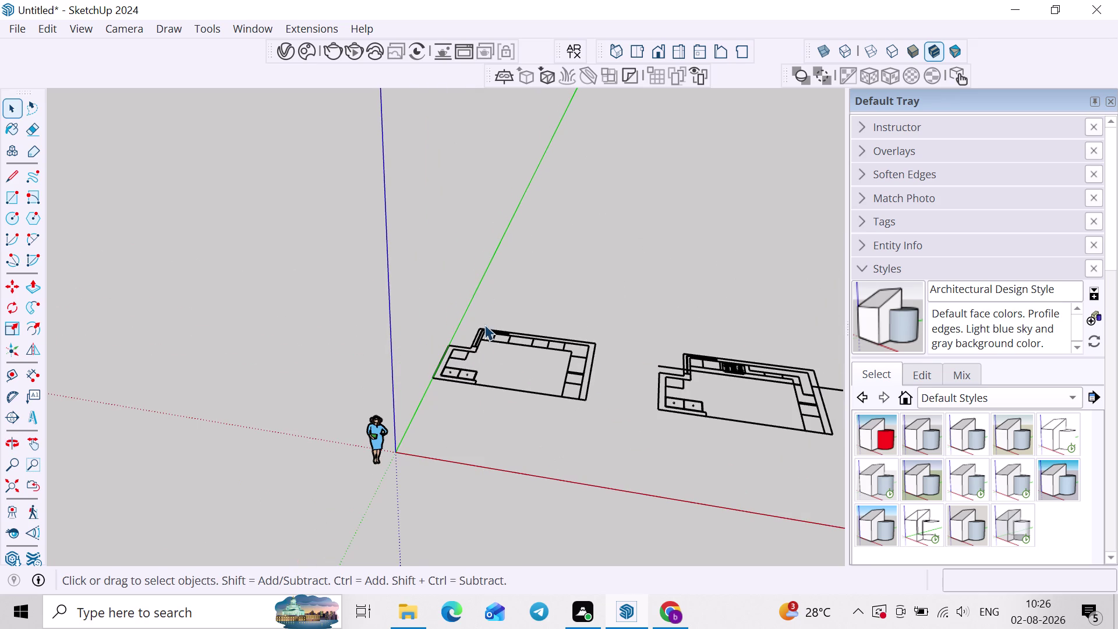
middle_drag(511, 363, 466, 484)
scroll(up, 3)
middle_drag(483, 460, 467, 511)
scroll(up, 3)
middle_drag(482, 483, 479, 442)
middle_drag(468, 493, 504, 544)
scroll(up, 3)
key(r)
scroll(up, 3)
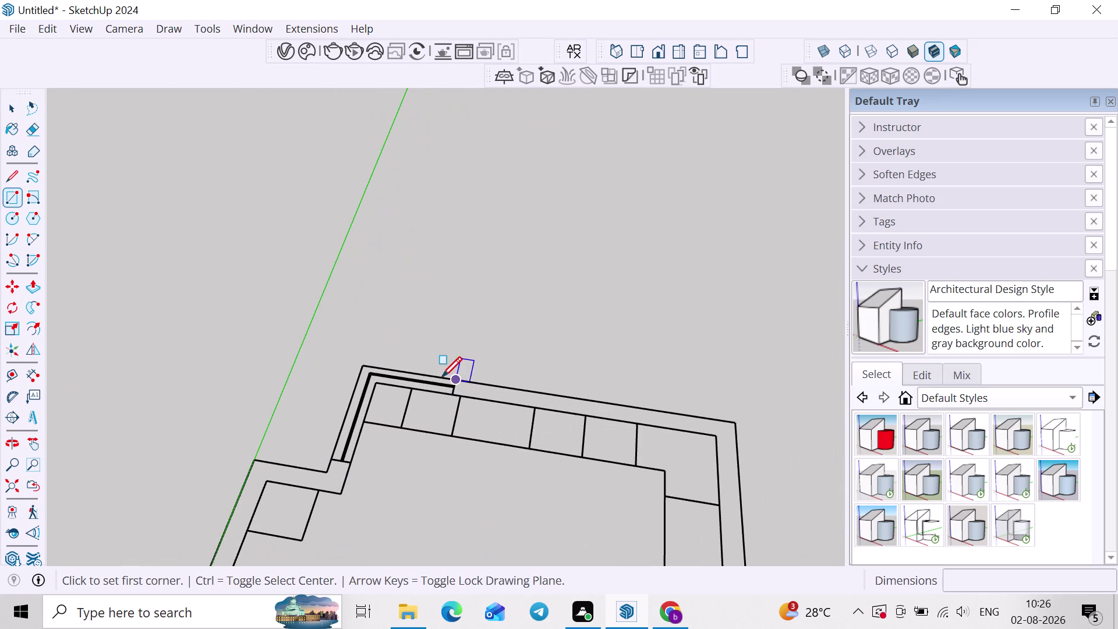
Draw wall-thickness rectangles along the back wall and the right-hand wall.
click(459, 380)
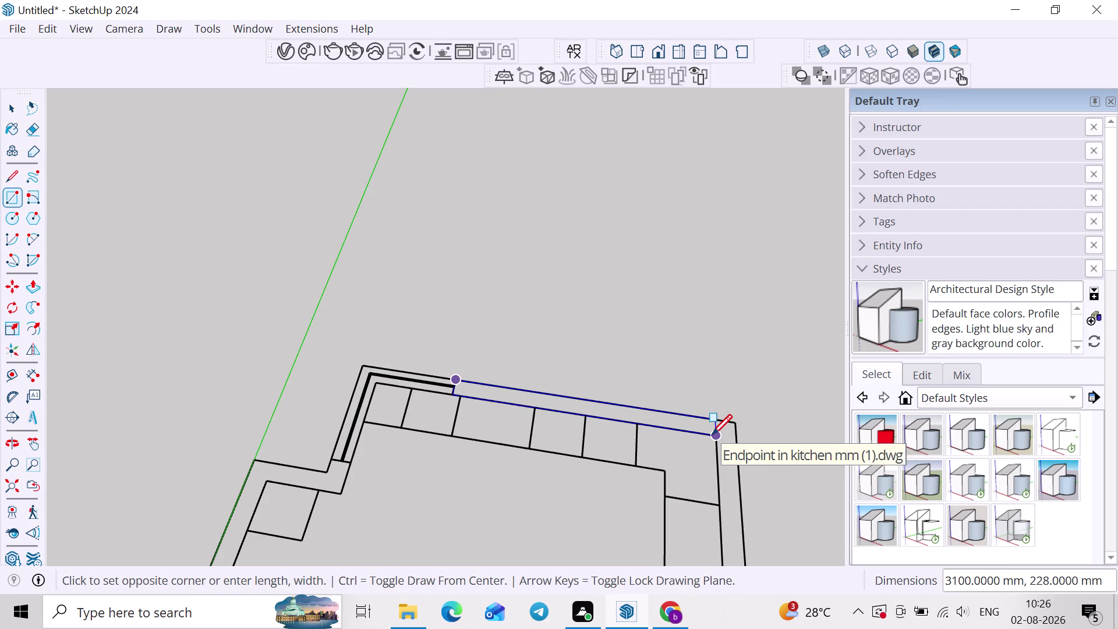
click(711, 430)
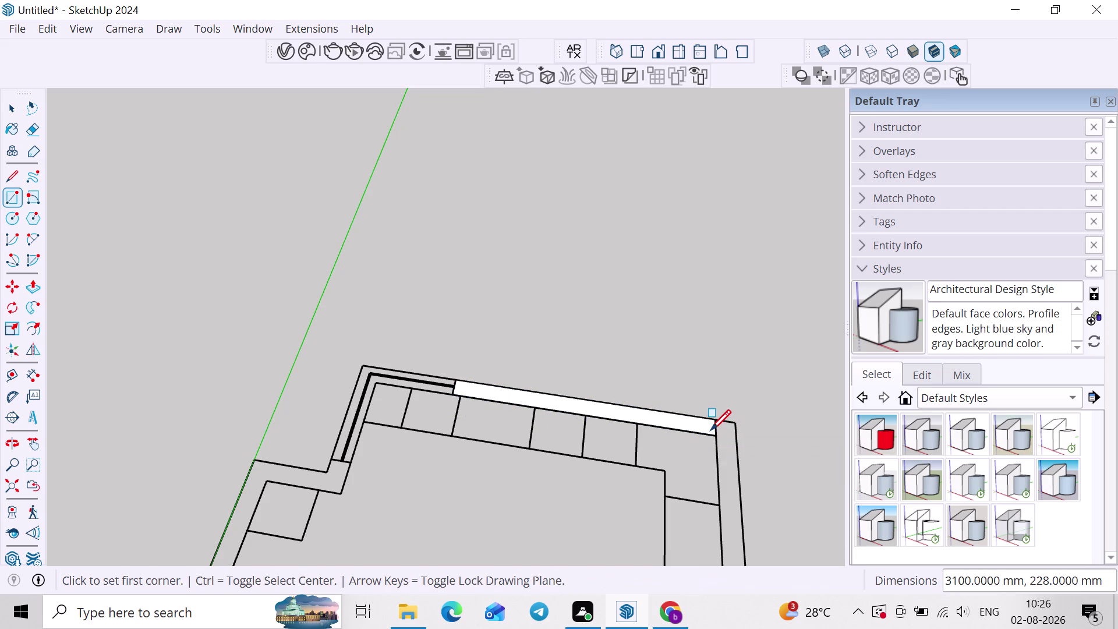
scroll(down, 3)
scroll(up, 3)
click(714, 418)
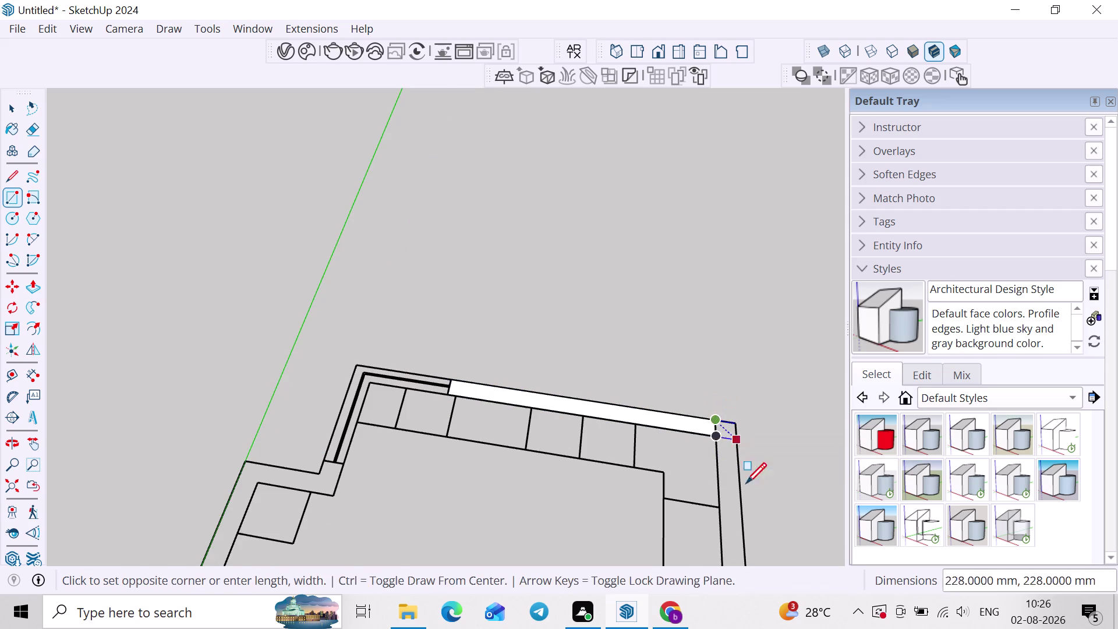
scroll(down, 3)
middle_drag(739, 507, 746, 357)
middle_drag(774, 523, 774, 461)
scroll(up, 3)
click(764, 485)
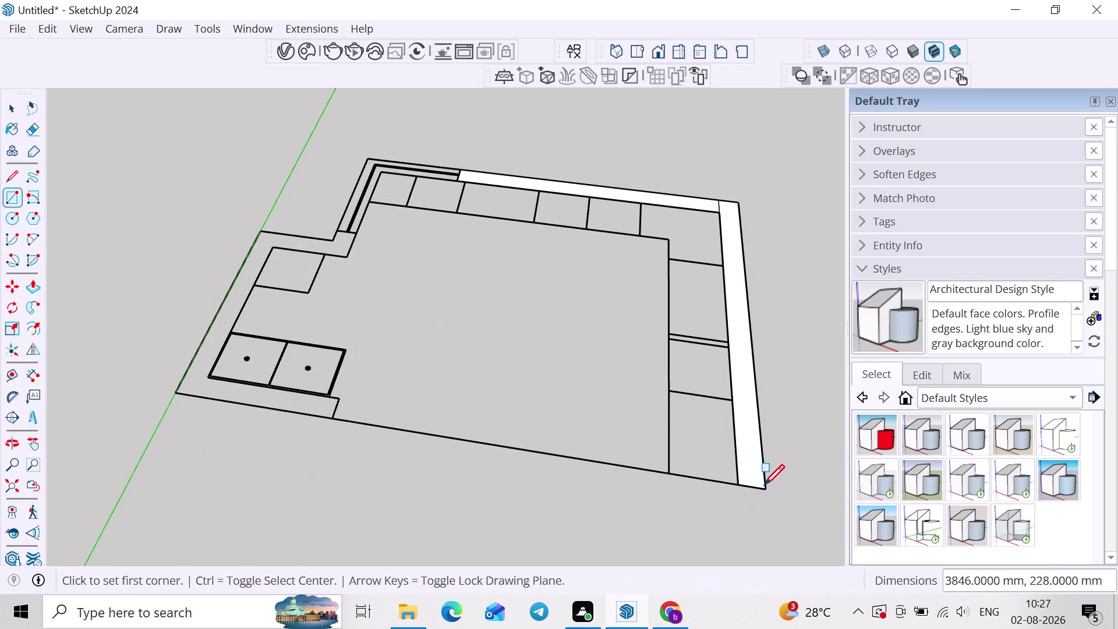
View the whole plan and draw a small block at the left wall corner.
middle_drag(509, 379, 619, 473)
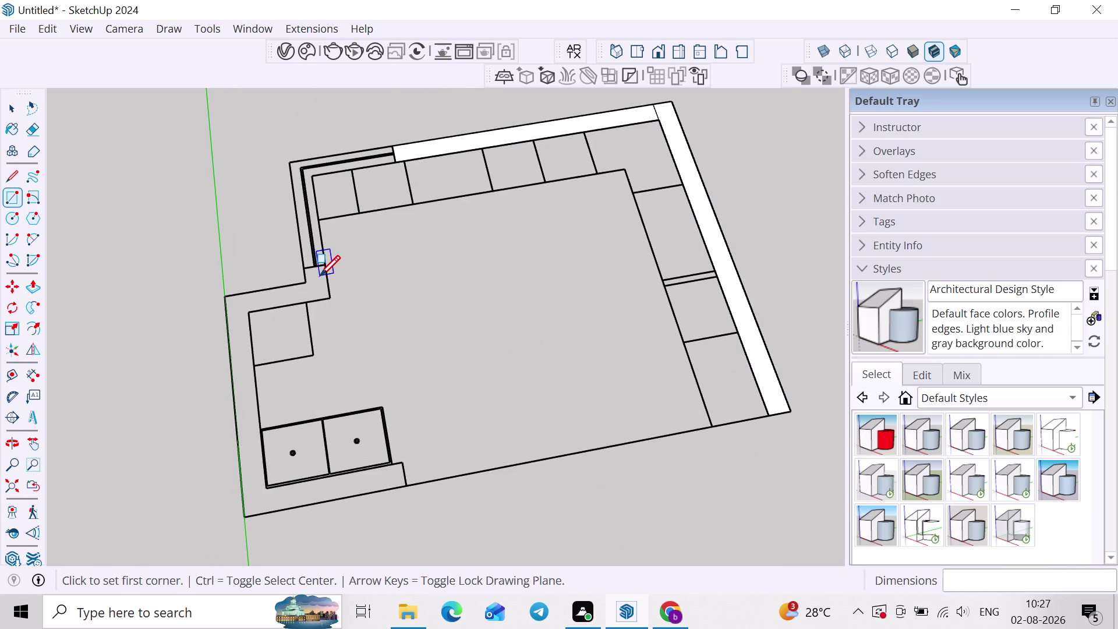
scroll(down, 3)
scroll(down, 3)
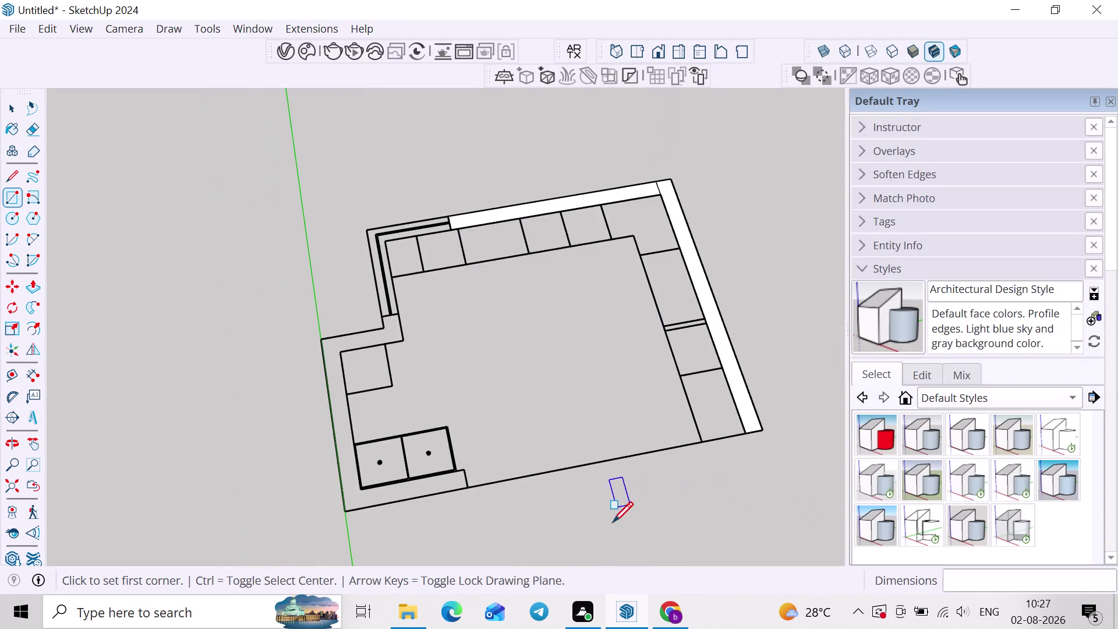
scroll(up, 3)
middle_drag(401, 346, 709, 411)
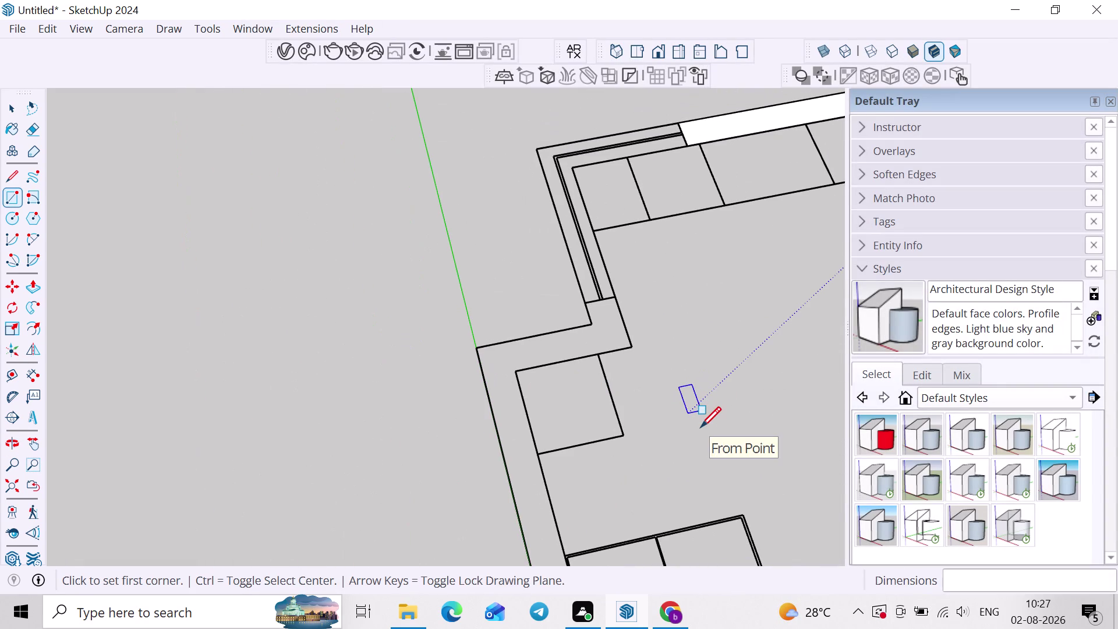
scroll(up, 3)
click(566, 284)
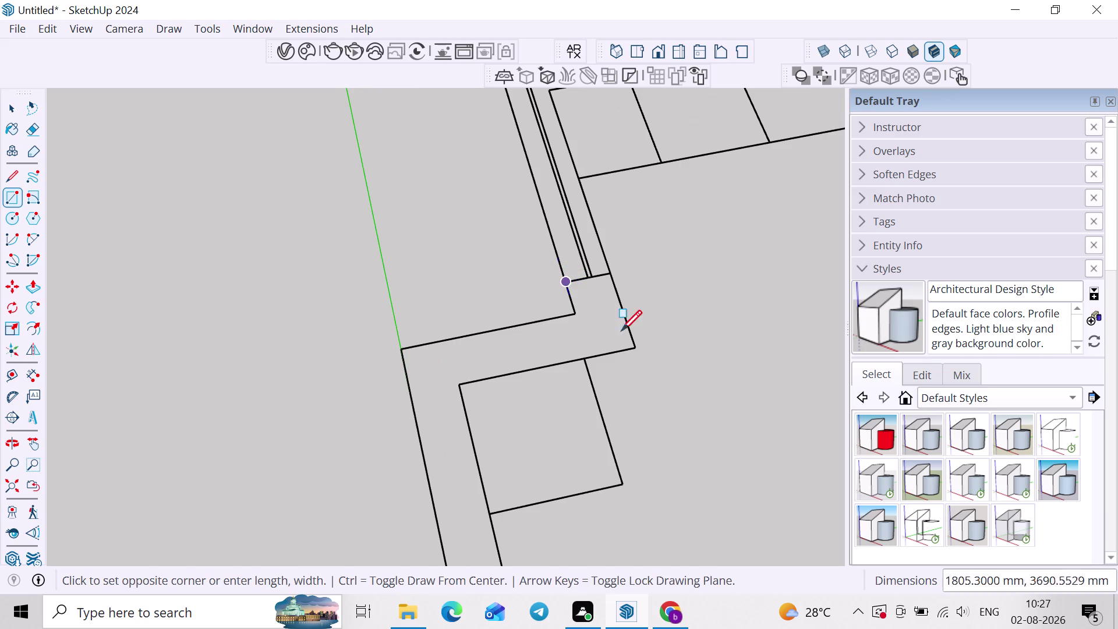
click(631, 346)
Draw a wall-thickness strip rectangle along the left wall outline.
click(569, 314)
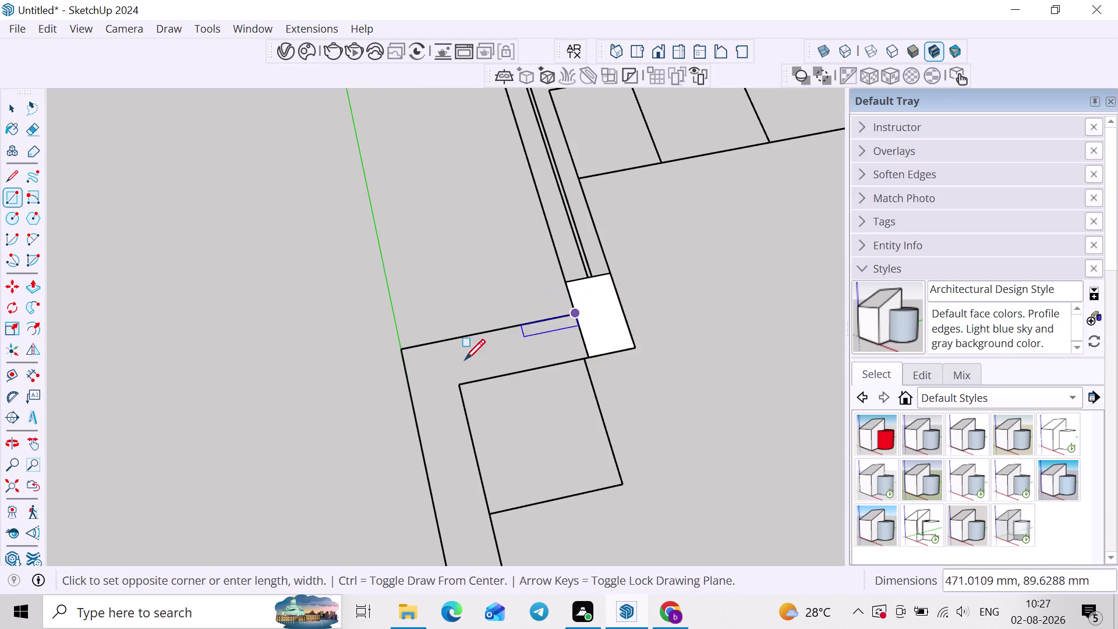
click(461, 388)
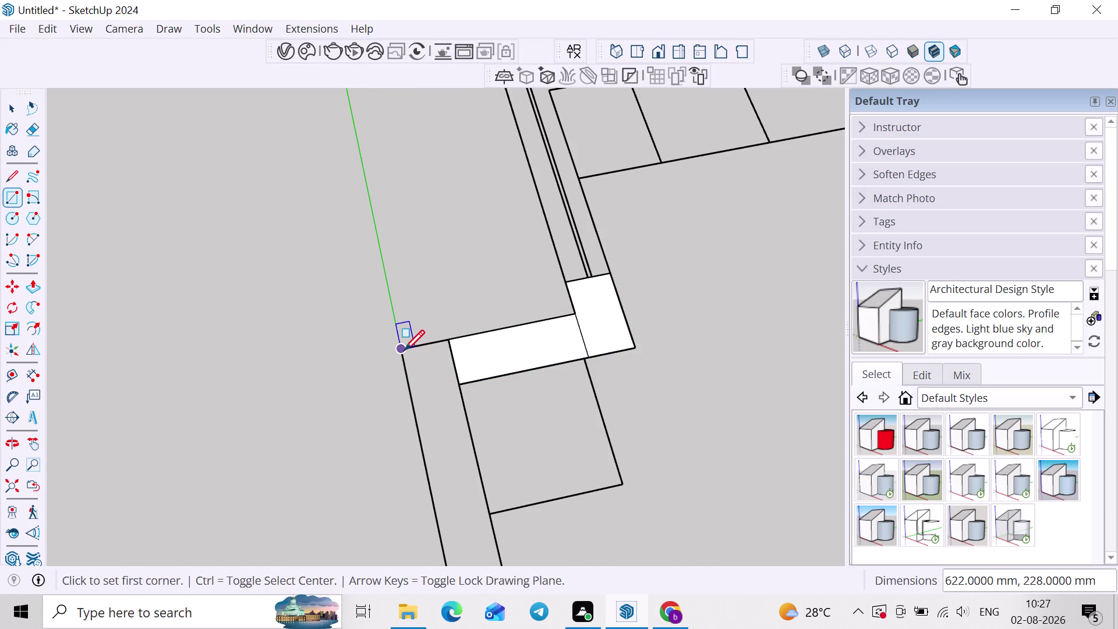
click(404, 350)
scroll(down, 3)
middle_drag(478, 443, 493, 183)
middle_drag(572, 391, 553, 445)
scroll(up, 3)
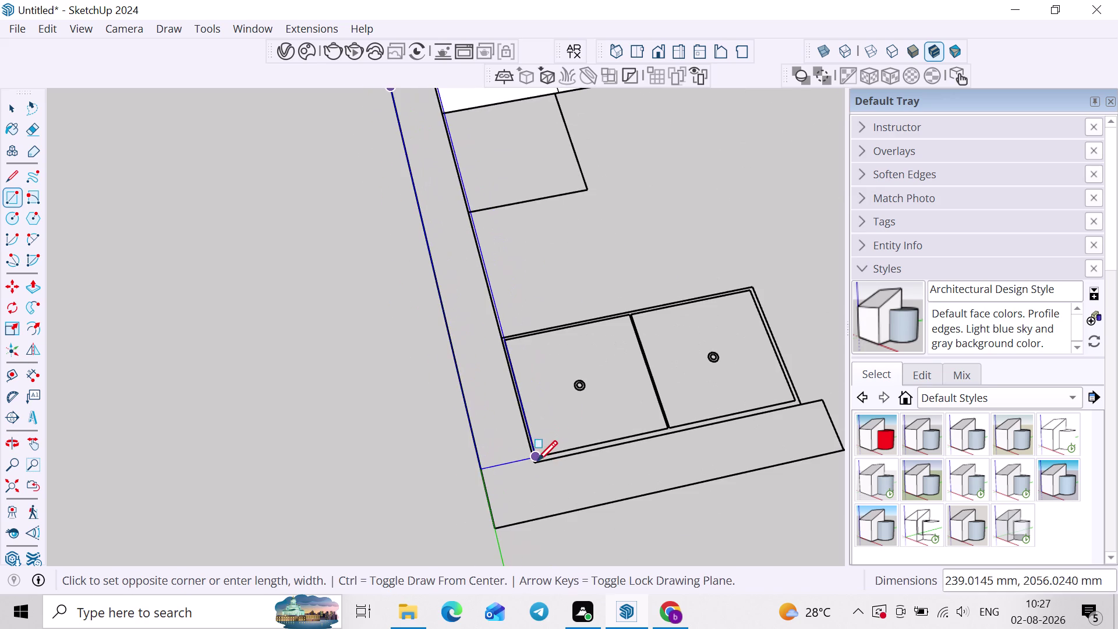
scroll(up, 3)
scroll(up, 3)
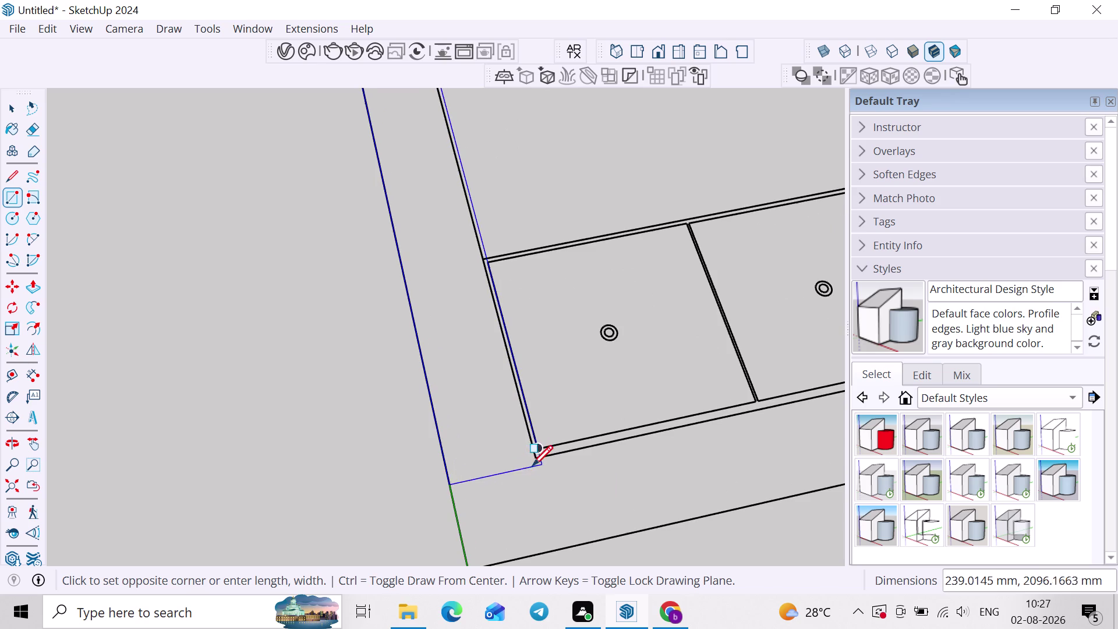
click(534, 464)
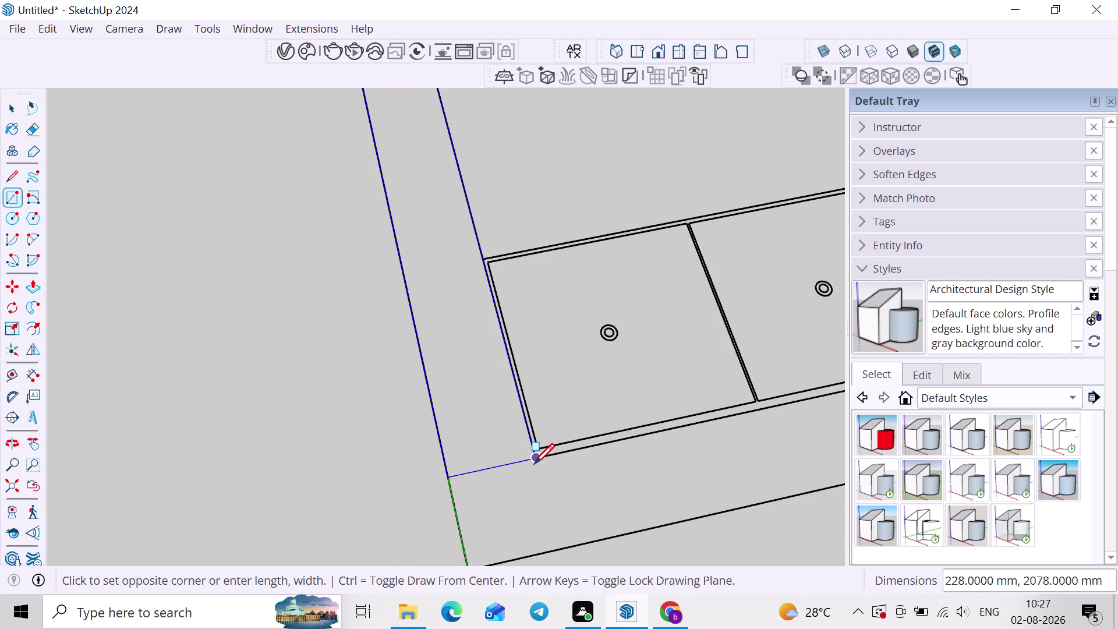
click(444, 475)
Finish the last left-wall rectangle, return to Select, and select the connected wall strip.
scroll(down, 3)
scroll(up, 3)
middle_drag(686, 472, 535, 474)
scroll(up, 3)
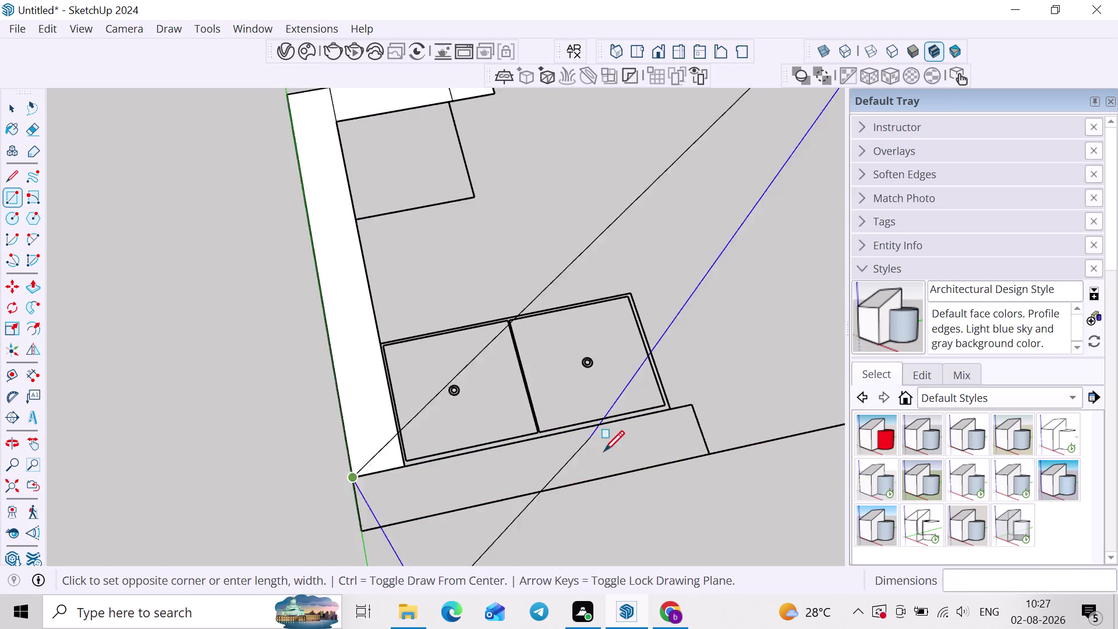
scroll(up, 3)
click(725, 457)
key(space)
scroll(down, 3)
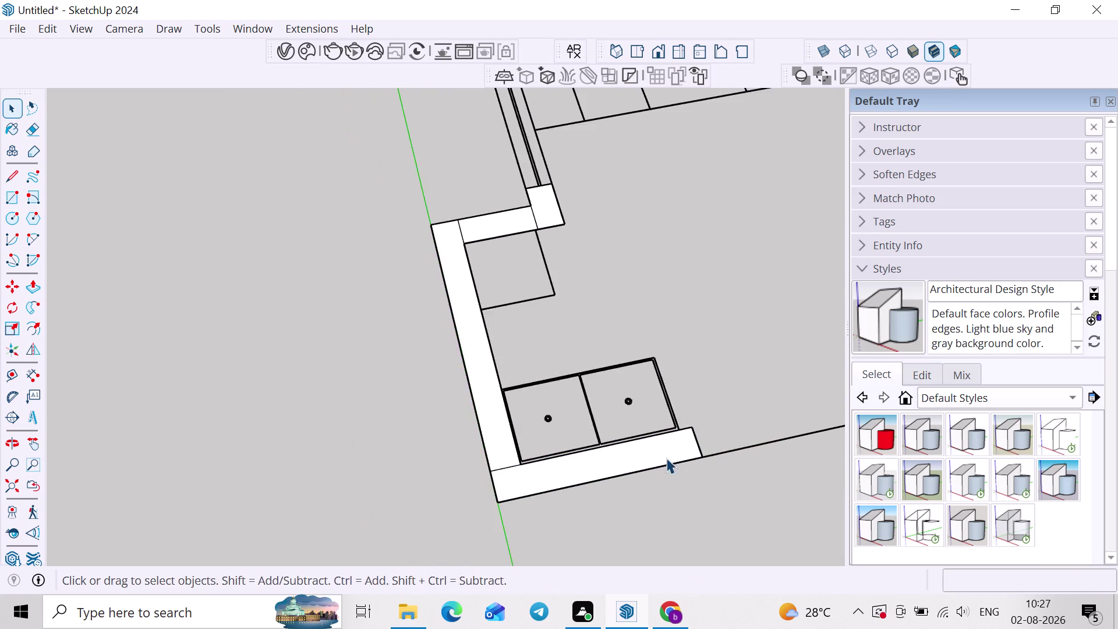
middle_drag(667, 458, 465, 417)
scroll(down, 3)
triple_click(476, 496)
Select the connected wall strip faces and pick an option from their context menu.
click(475, 496)
scroll(down, 3)
middle_drag(669, 388, 467, 384)
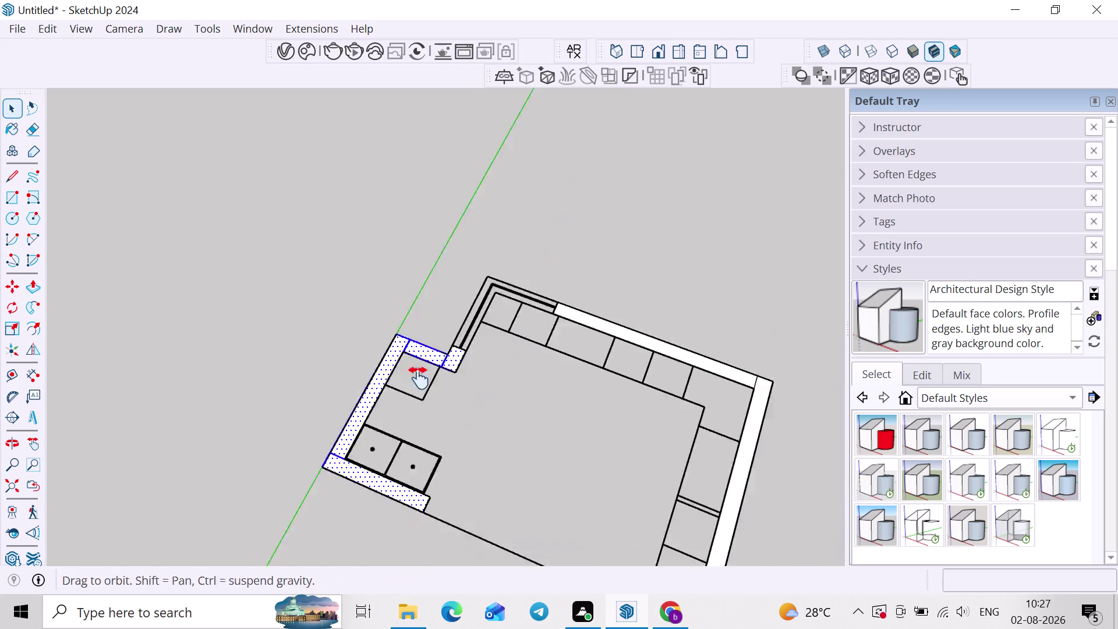
middle_drag(467, 384, 412, 375)
scroll(up, 3)
triple_click(621, 358)
right_click(624, 358)
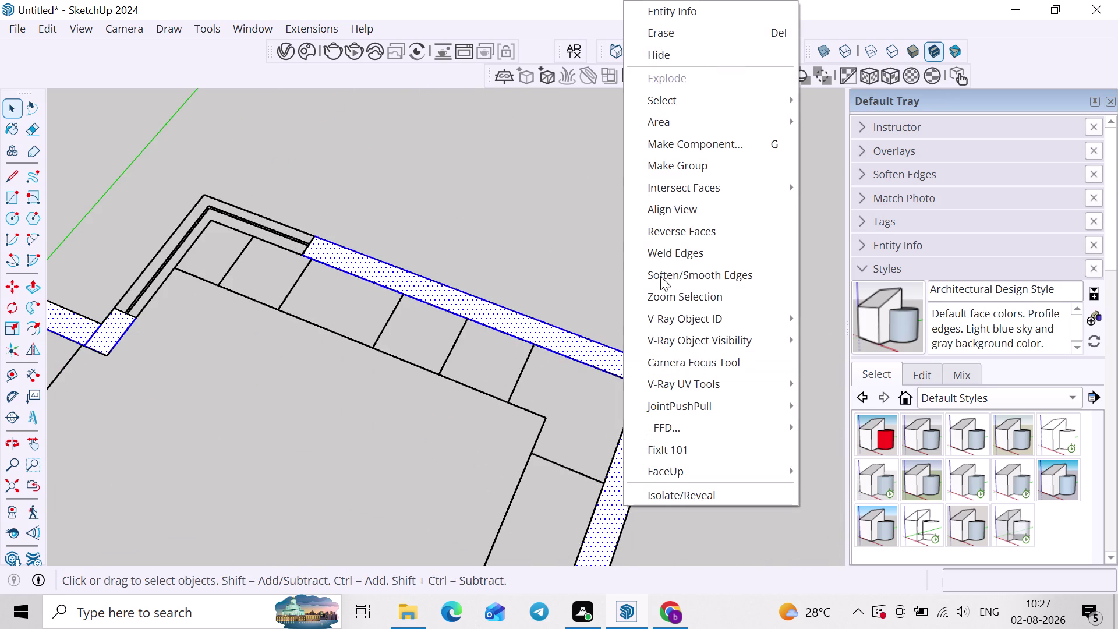
click(683, 157)
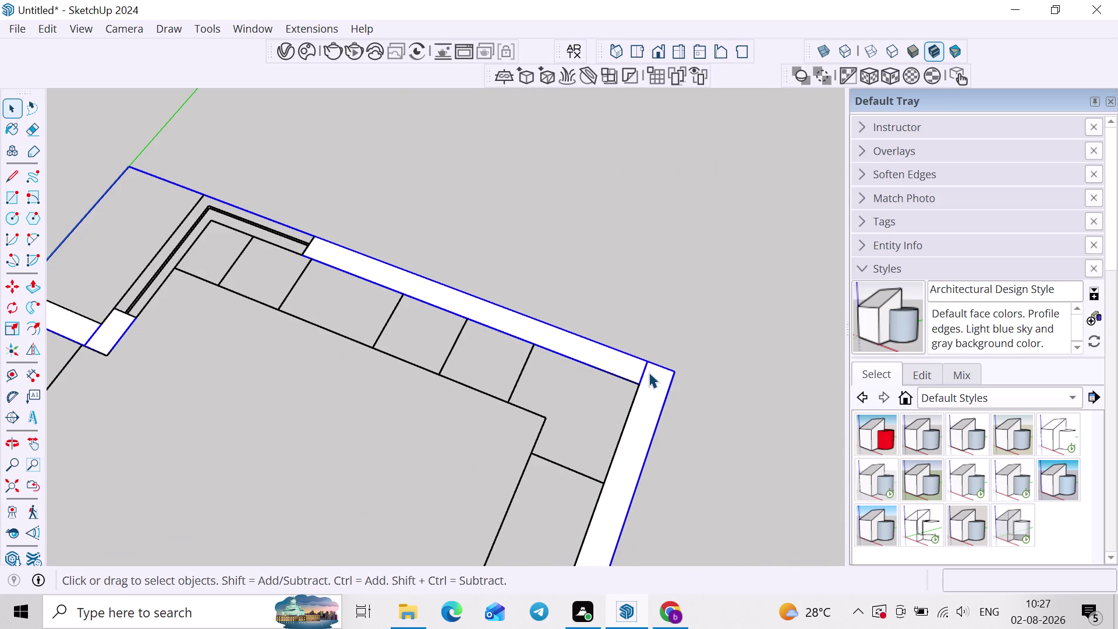
Push/Pull the right wall strip up to 10' high.
double_click(649, 372)
key(p)
click(648, 372)
text(1)
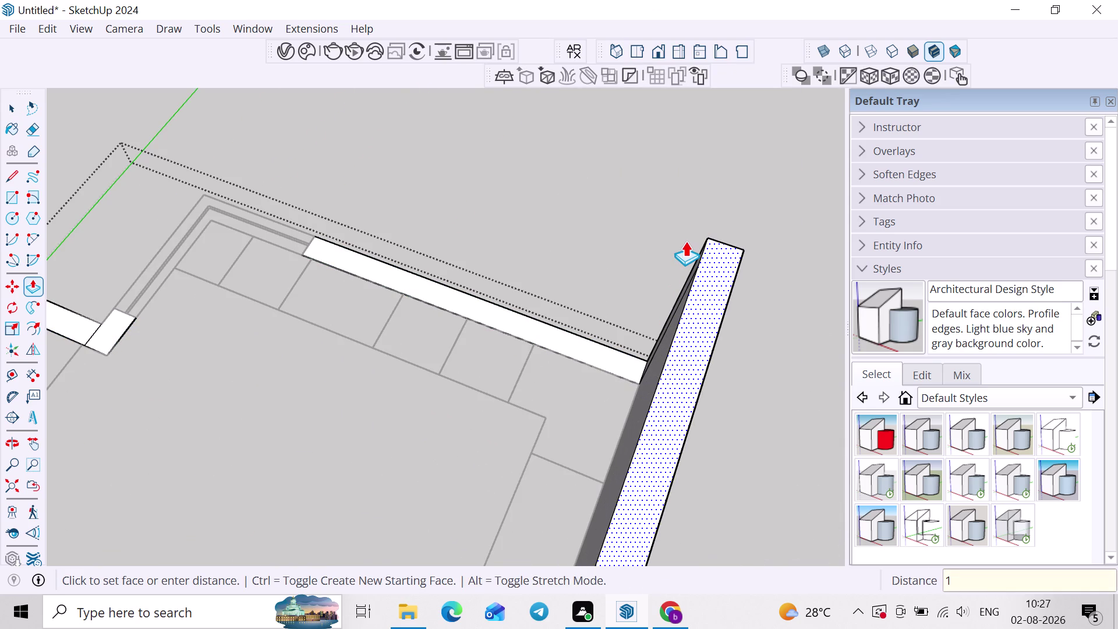
text(0')
key(Return)
middle_drag(657, 321, 829, 238)
scroll(up, 3)
Double-click the remaining wall strips, including the front one, to raise them to 10'.
double_click(630, 274)
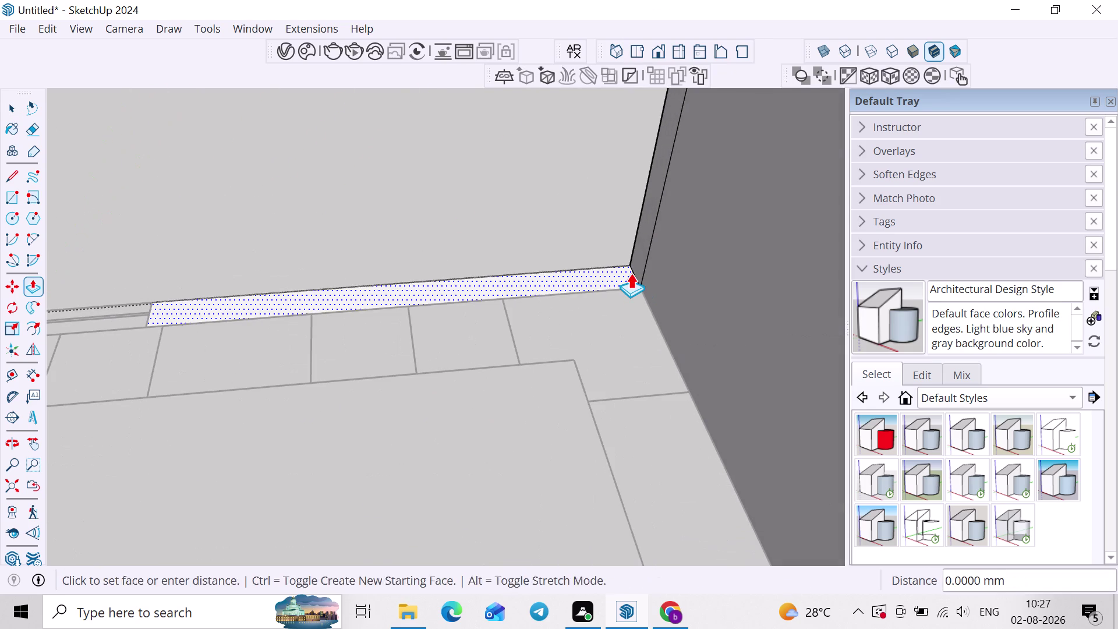
scroll(down, 3)
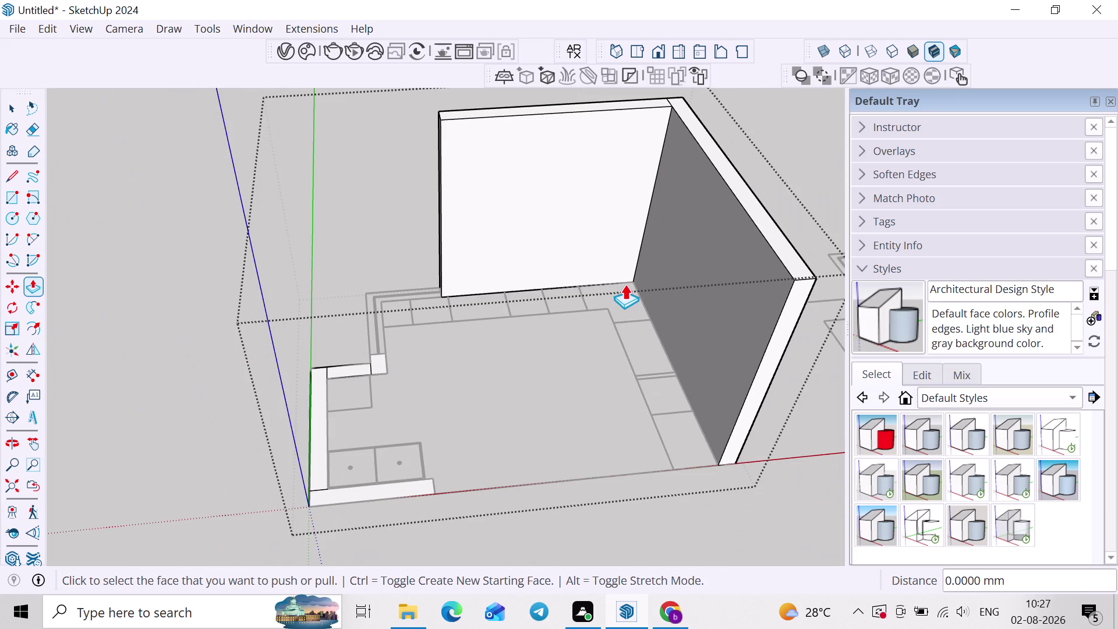
middle_drag(255, 462, 292, 431)
scroll(up, 3)
double_click(401, 328)
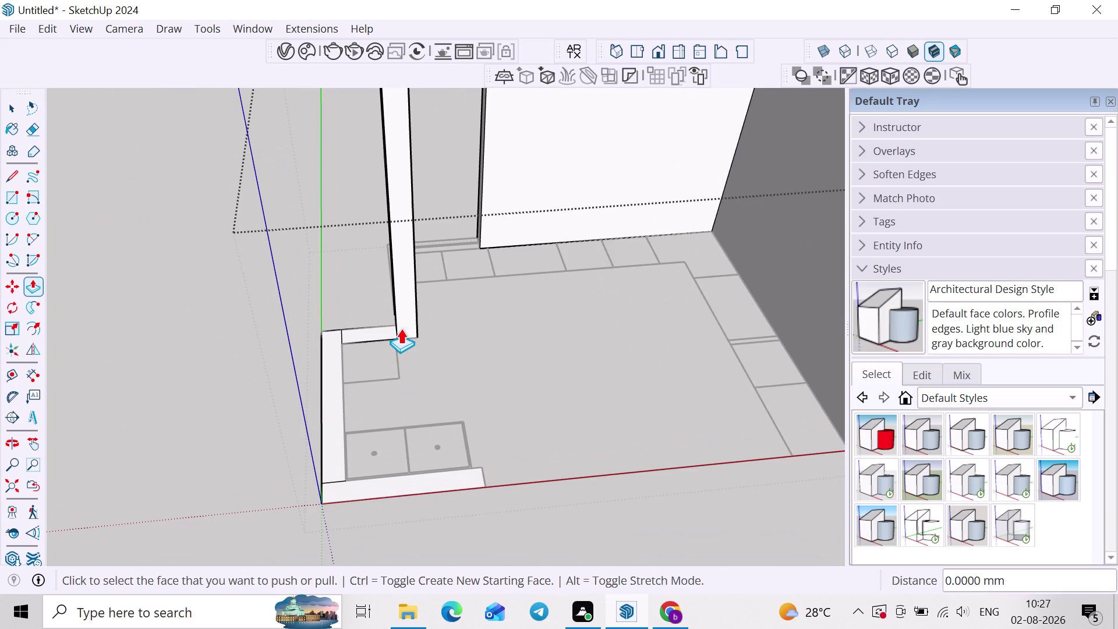
double_click(386, 329)
double_click(328, 349)
double_click(340, 495)
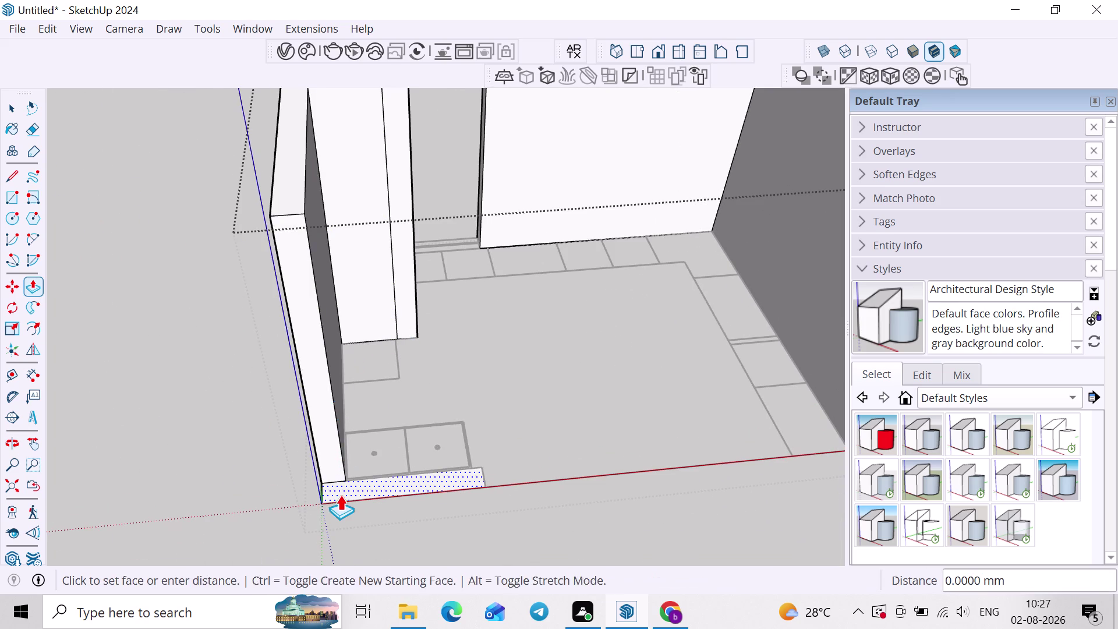
Return to Select and orbit around the enclosed room to check the walls.
scroll(down, 3)
middle_drag(624, 489, 388, 466)
key(space)
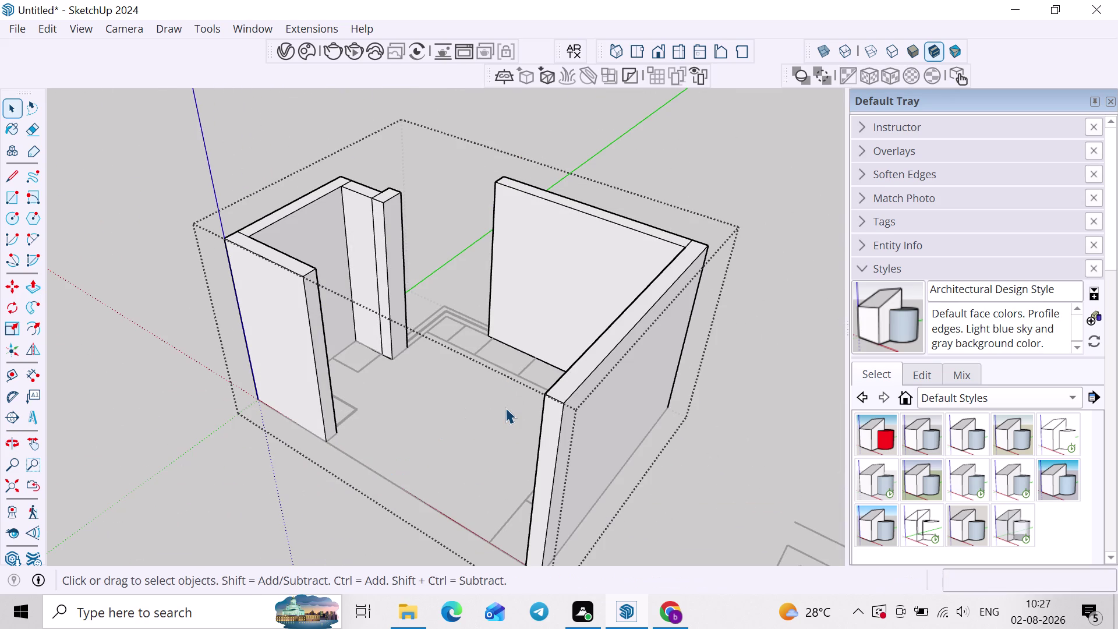
middle_drag(509, 409, 492, 516)
middle_drag(552, 496, 673, 442)
scroll(up, 3)
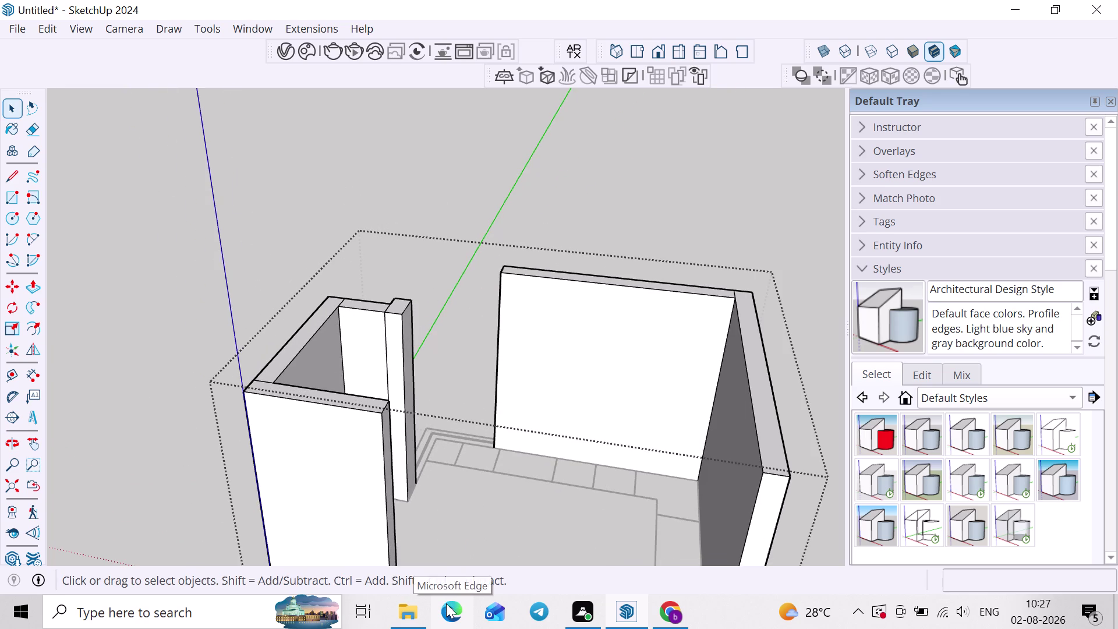
Zoom to the back wall corner and select the wall's top edge.
middle_drag(622, 620, 671, 619)
scroll(up, 3)
middle_drag(457, 423, 636, 421)
scroll(up, 3)
middle_drag(467, 215, 439, 294)
scroll(up, 3)
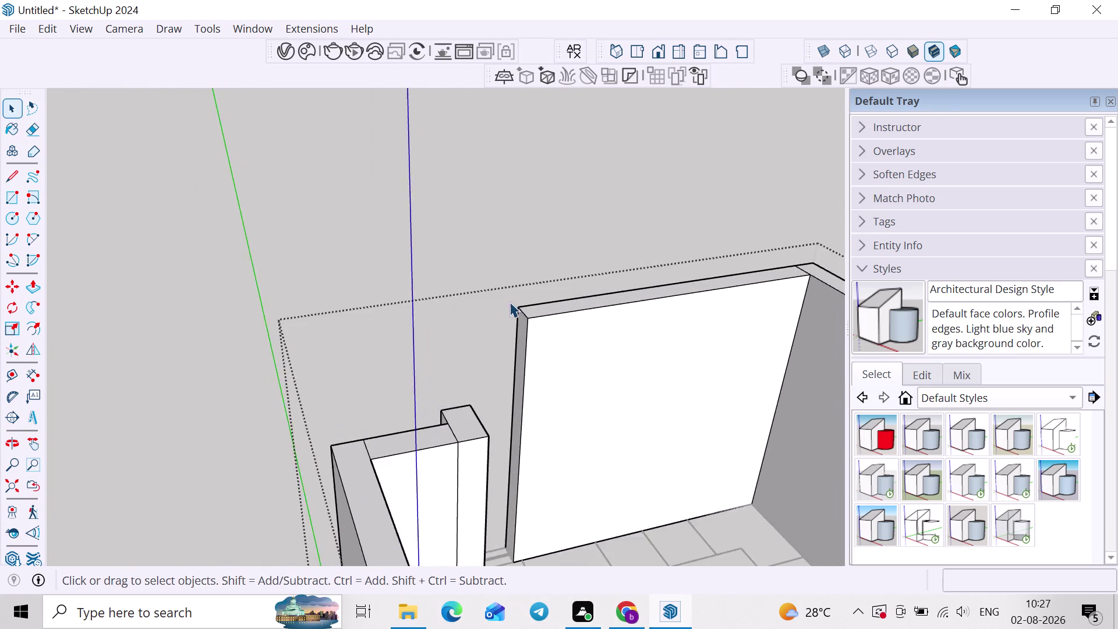
scroll(up, 3)
click(526, 318)
middle_drag(520, 321, 458, 282)
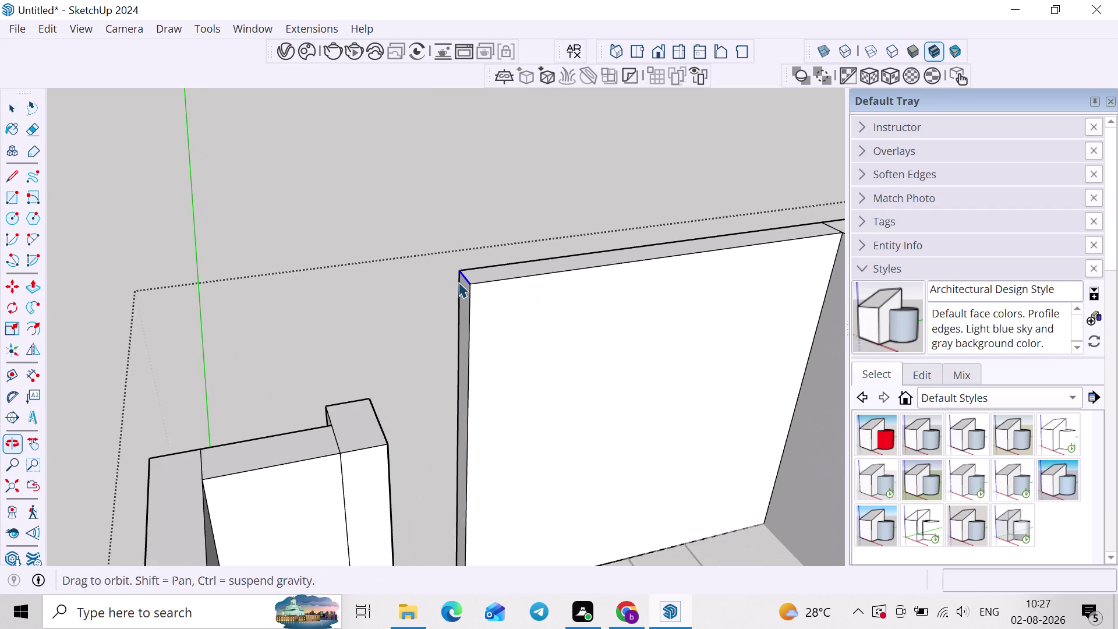
Copy the top edge 3' down with Move.
key(m)
scroll(up, 3)
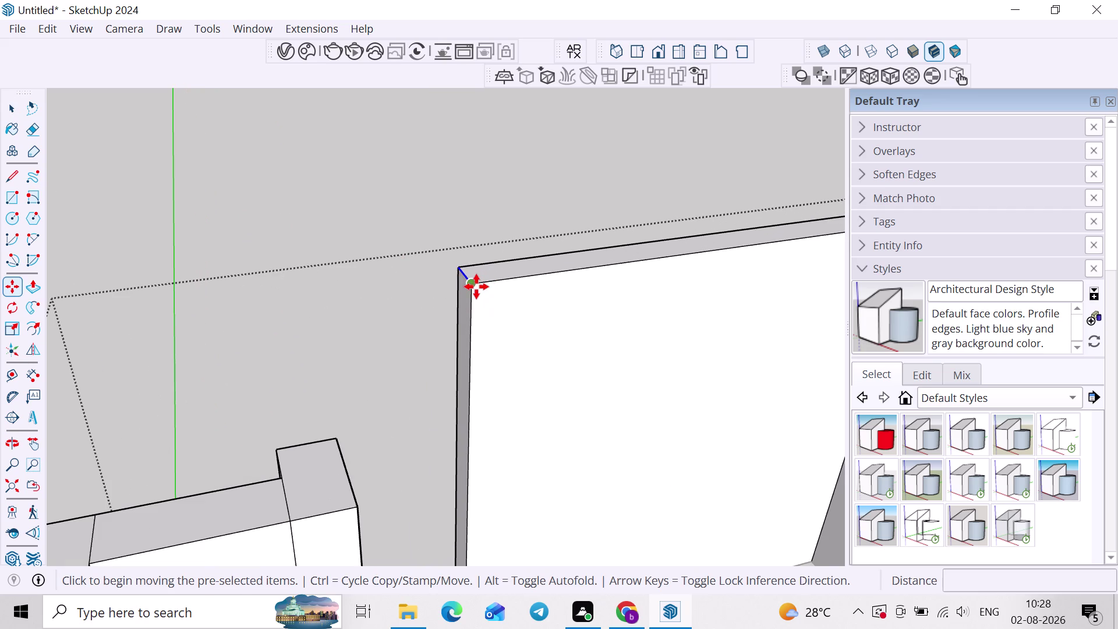
click(476, 287)
key(Up)
text(3)
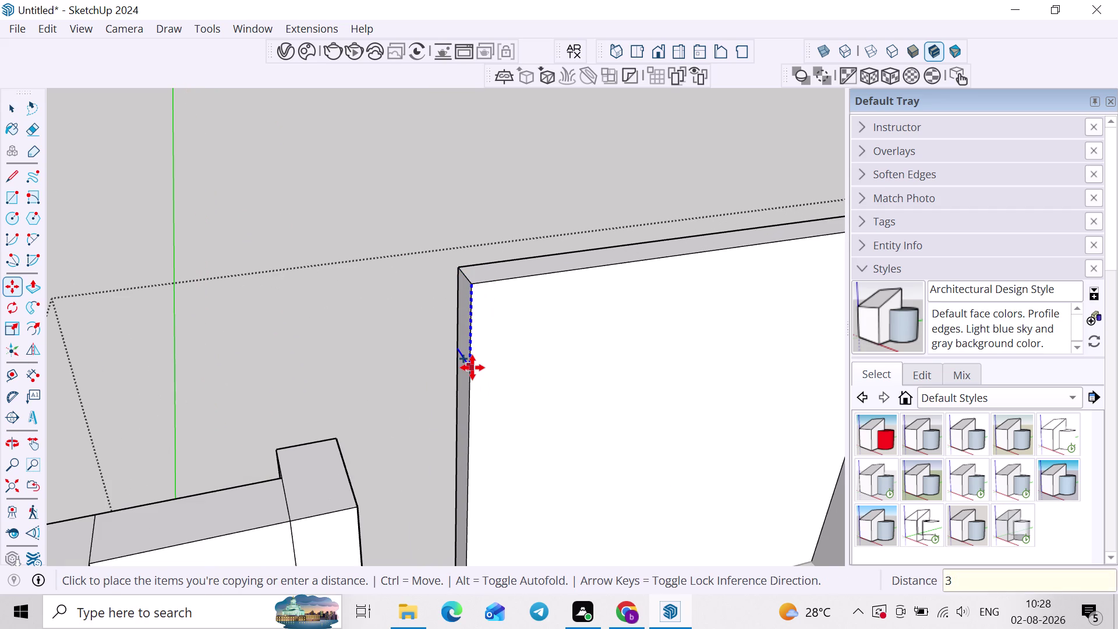
text(')
key(Return)
middle_drag(472, 368, 491, 290)
scroll(up, 3)
key(space)
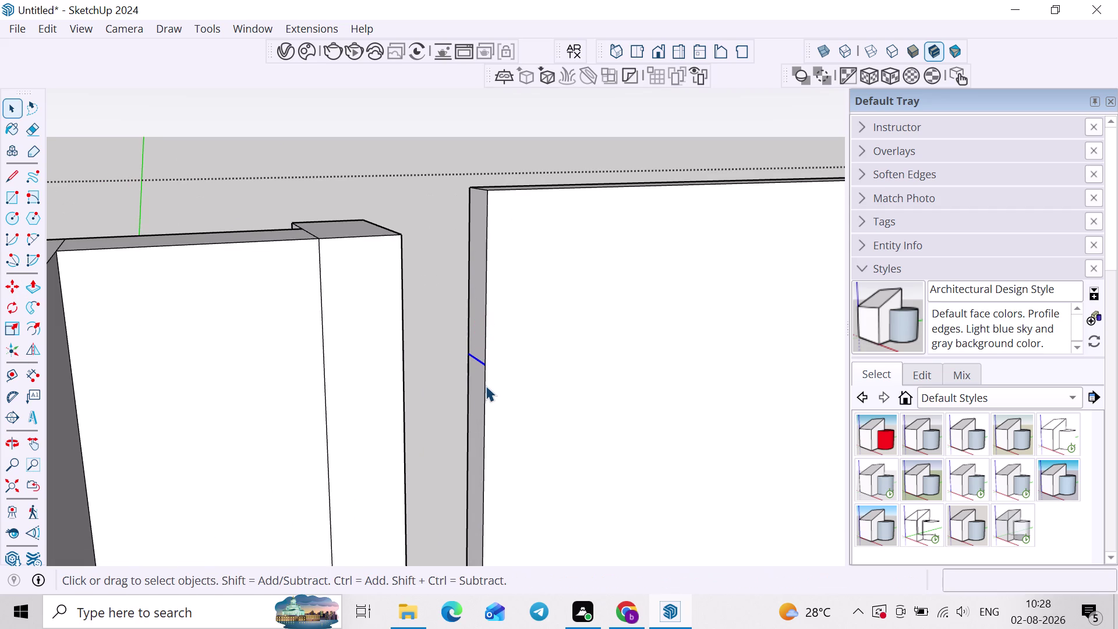
Copy the new edge a further 4' lower.
key(m)
click(483, 362)
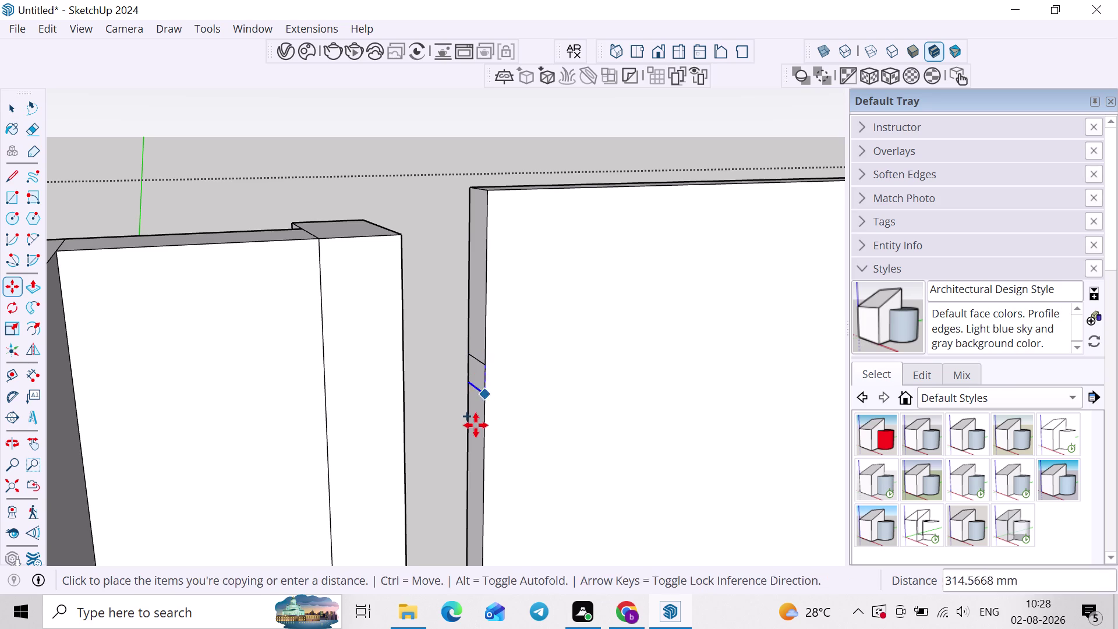
middle_drag(475, 425, 470, 342)
key(Up)
key(4)
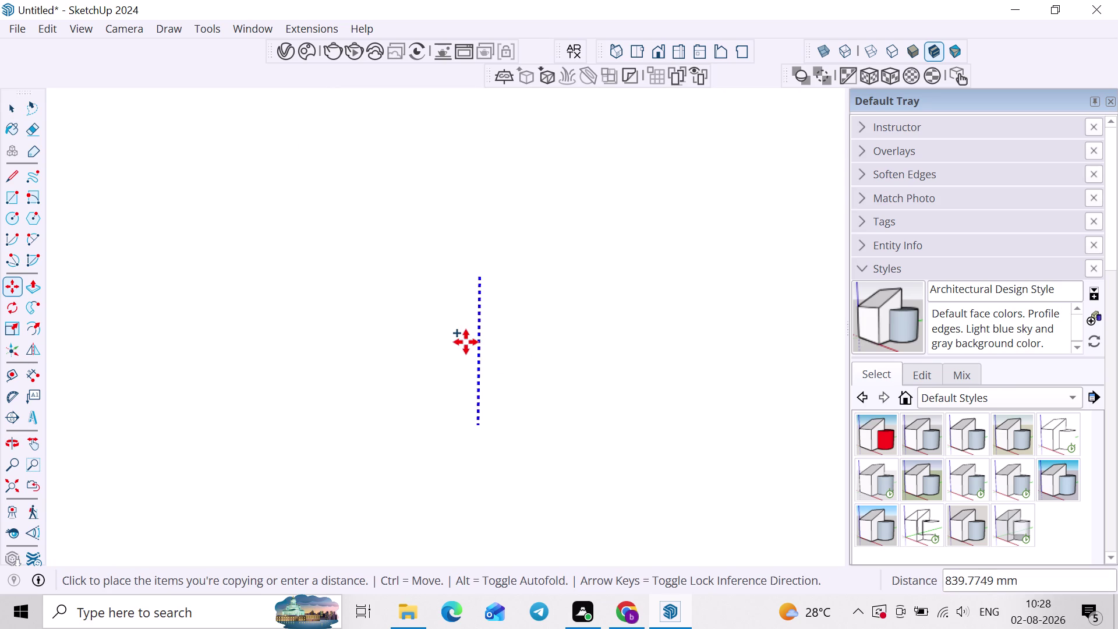
key(semicolon)
key(BackSpace)
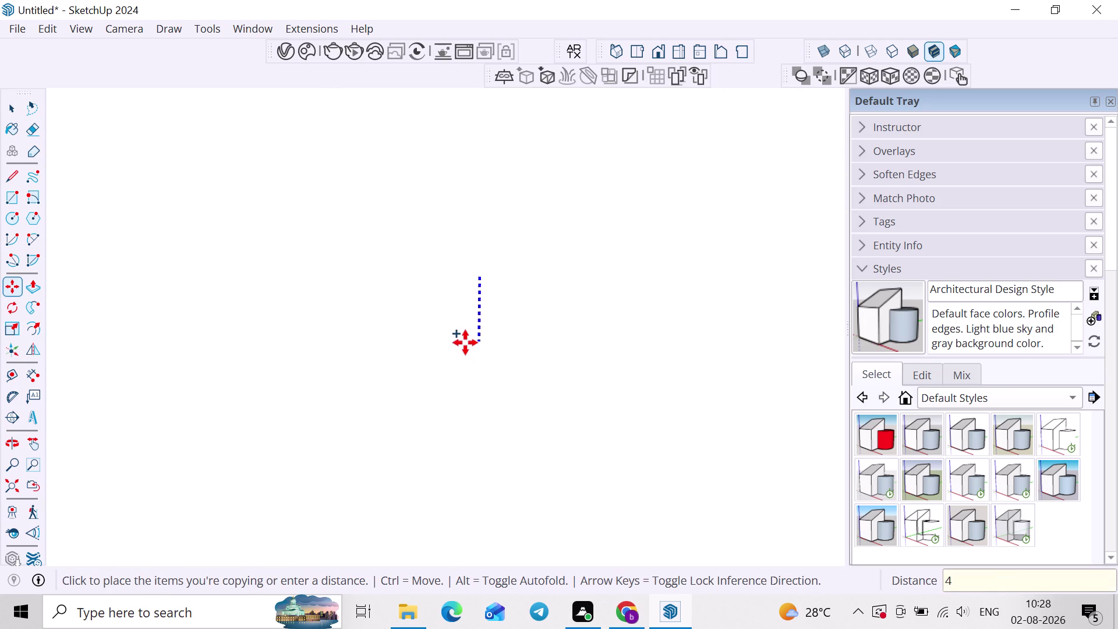
key(apostrophe)
key(Return)
scroll(down, 3)
key(space)
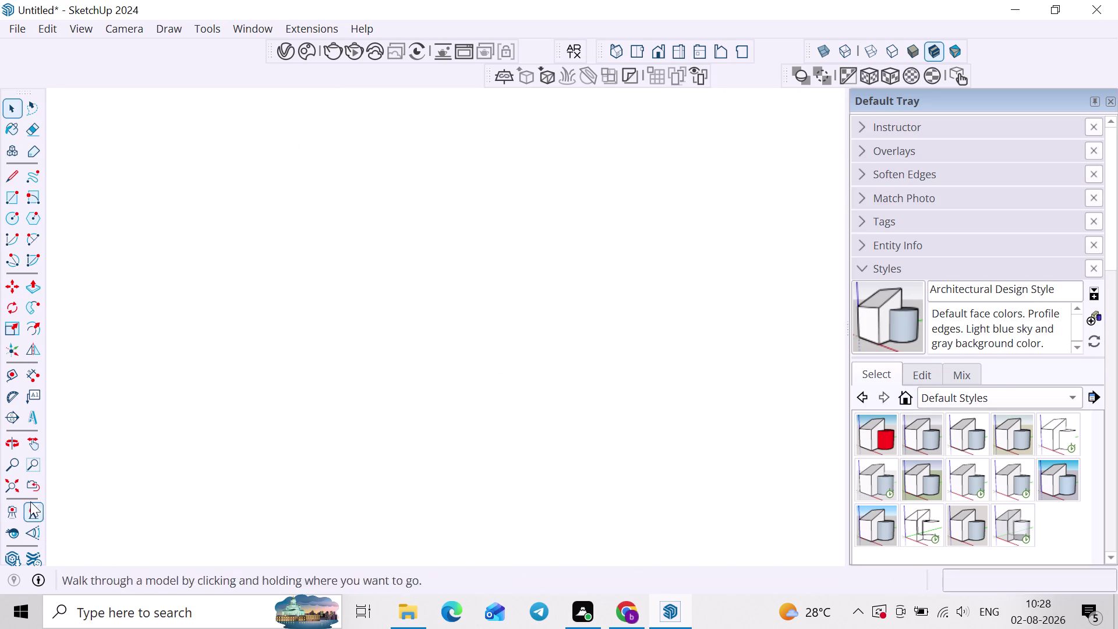
Orbit back out to view the divided wall end.
click(11, 488)
scroll(down, 3)
middle_drag(360, 309, 386, 532)
middle_drag(138, 301, 487, 371)
middle_drag(459, 470, 681, 376)
scroll(up, 3)
middle_drag(689, 366, 752, 327)
scroll(up, 3)
middle_drag(532, 392, 592, 385)
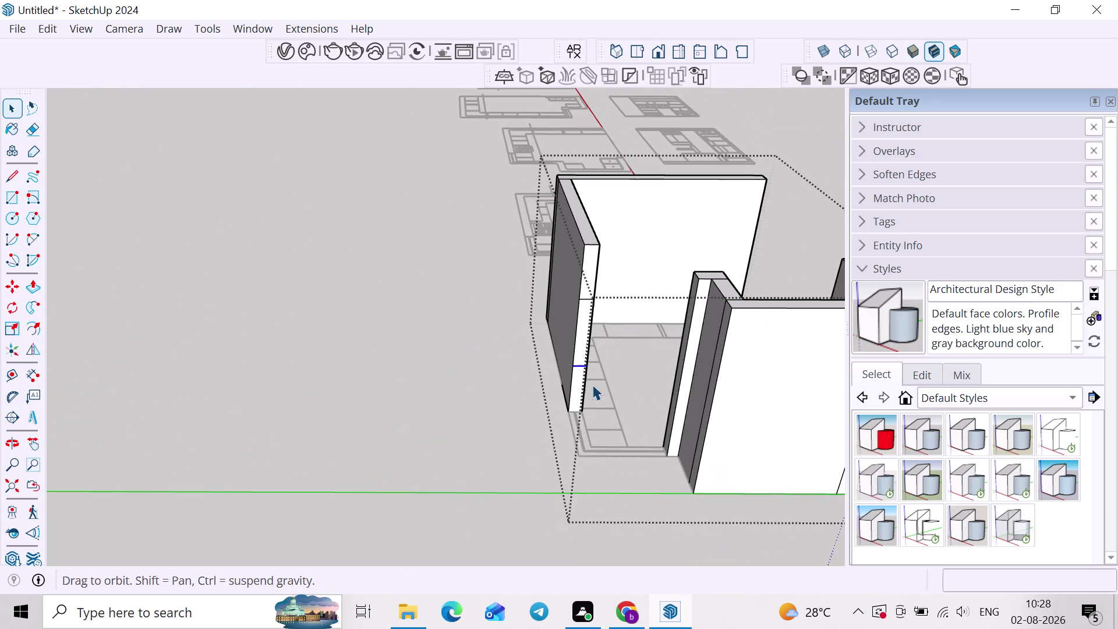
Push/Pull the upper and lower wall sections to match the adjacent wall depth.
key(p)
scroll(up, 3)
click(630, 275)
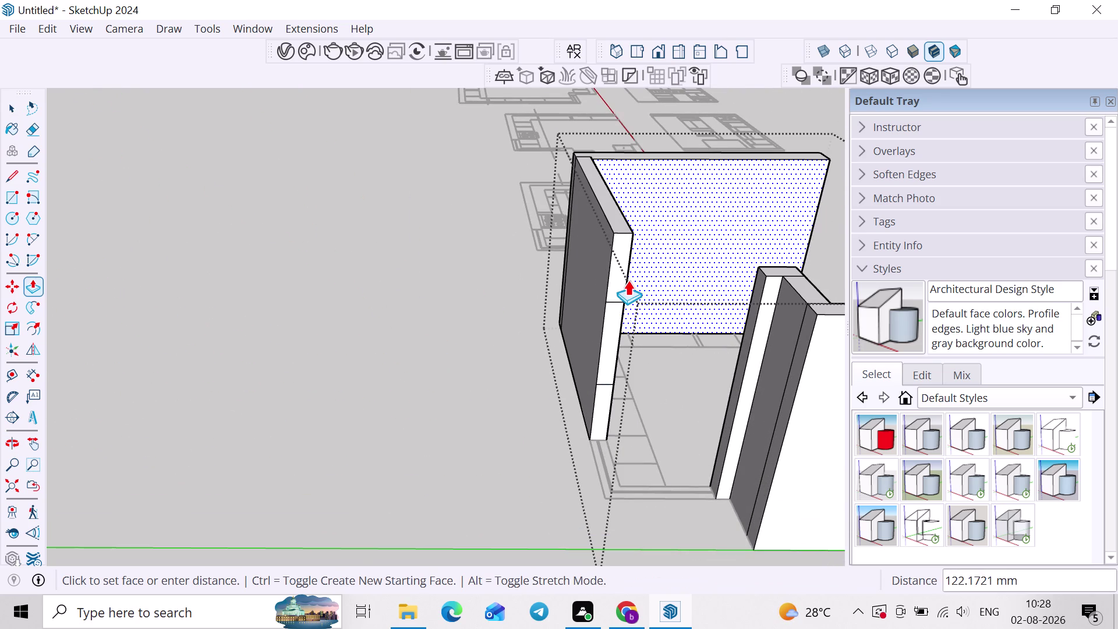
key(Escape)
click(624, 272)
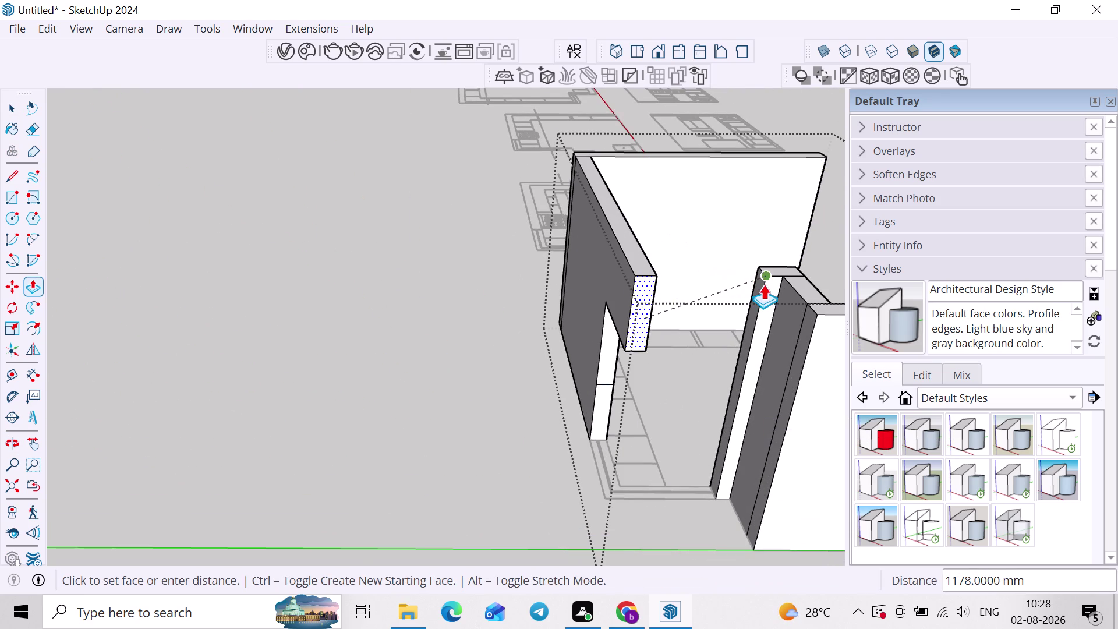
click(763, 284)
click(599, 424)
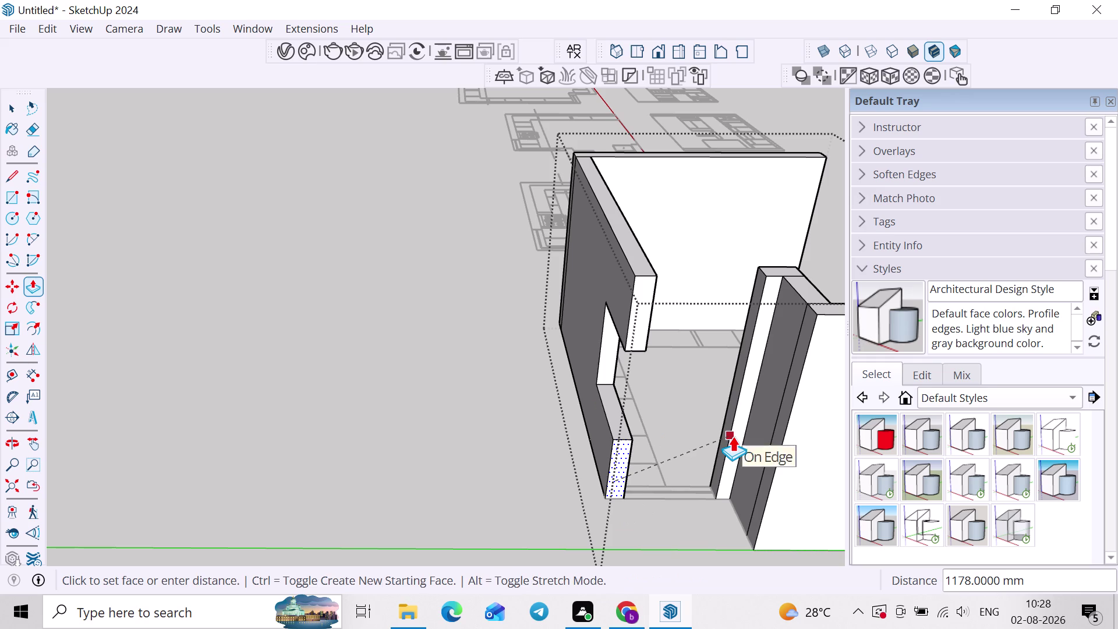
click(733, 436)
middle_drag(725, 441, 613, 497)
middle_drag(602, 521, 798, 477)
Copy the top wall edge 3' and raise the filler face to wall height.
key(space)
scroll(up, 3)
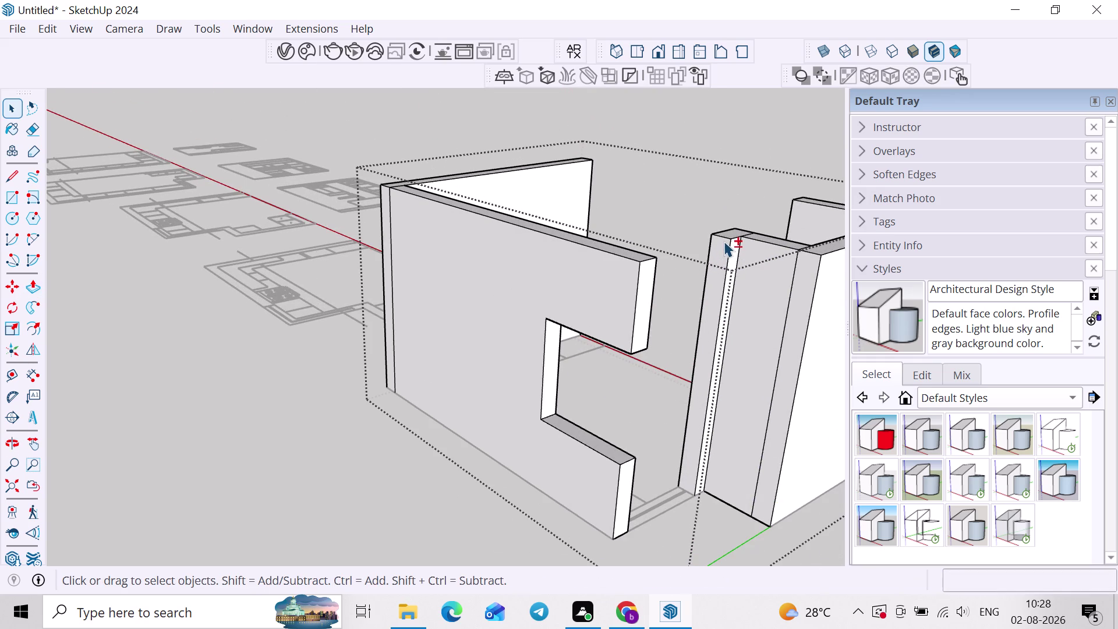
click(725, 239)
key(m)
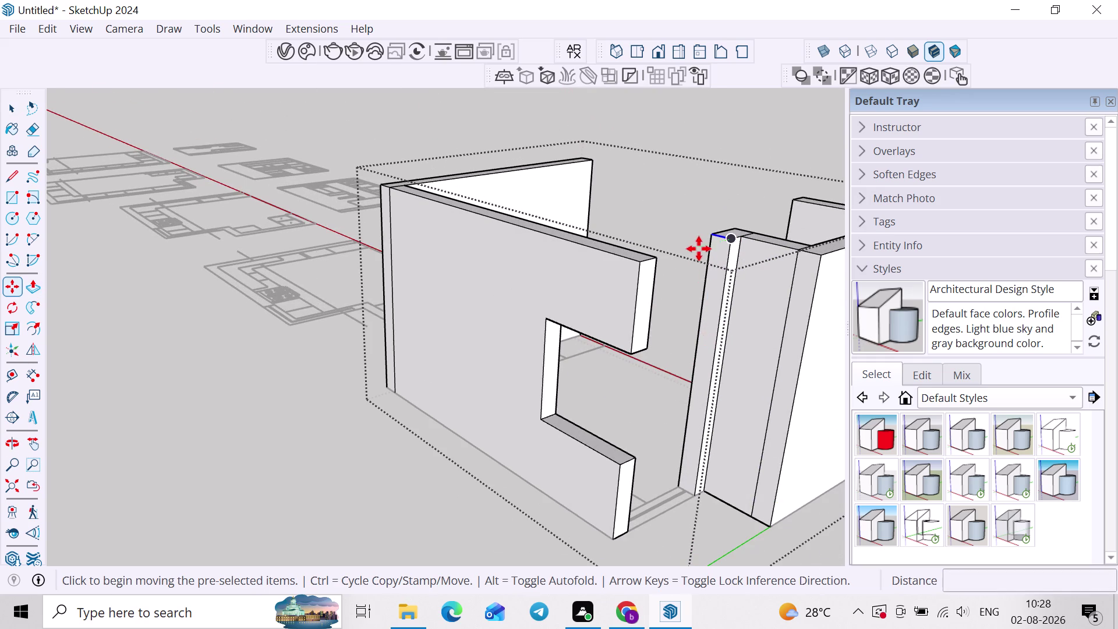
click(707, 239)
key(Up)
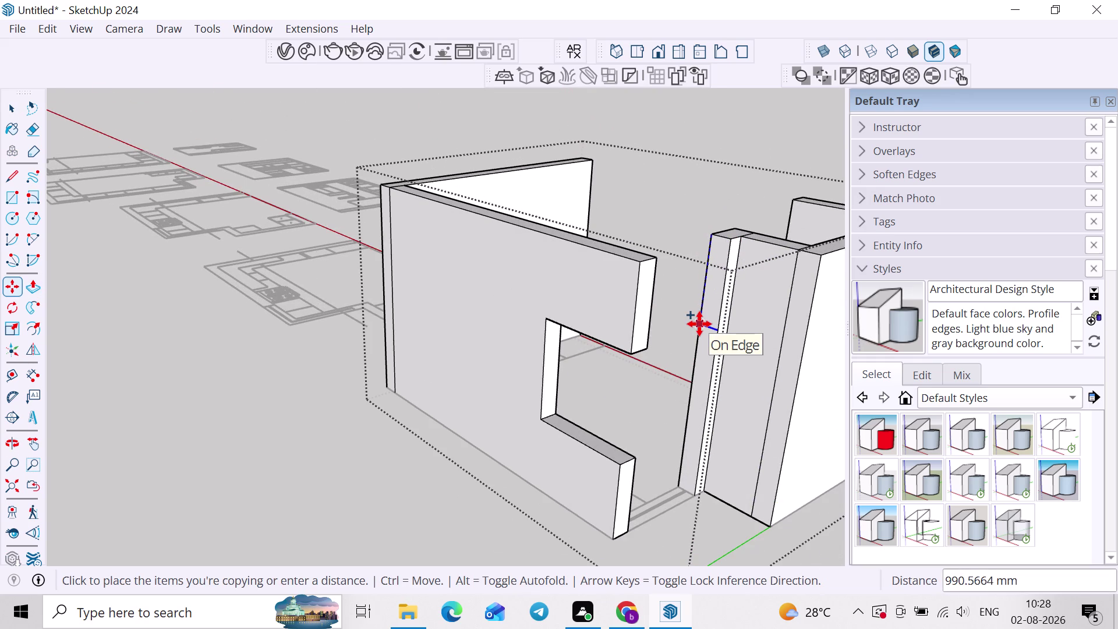
text(3')
key(Return)
key(space)
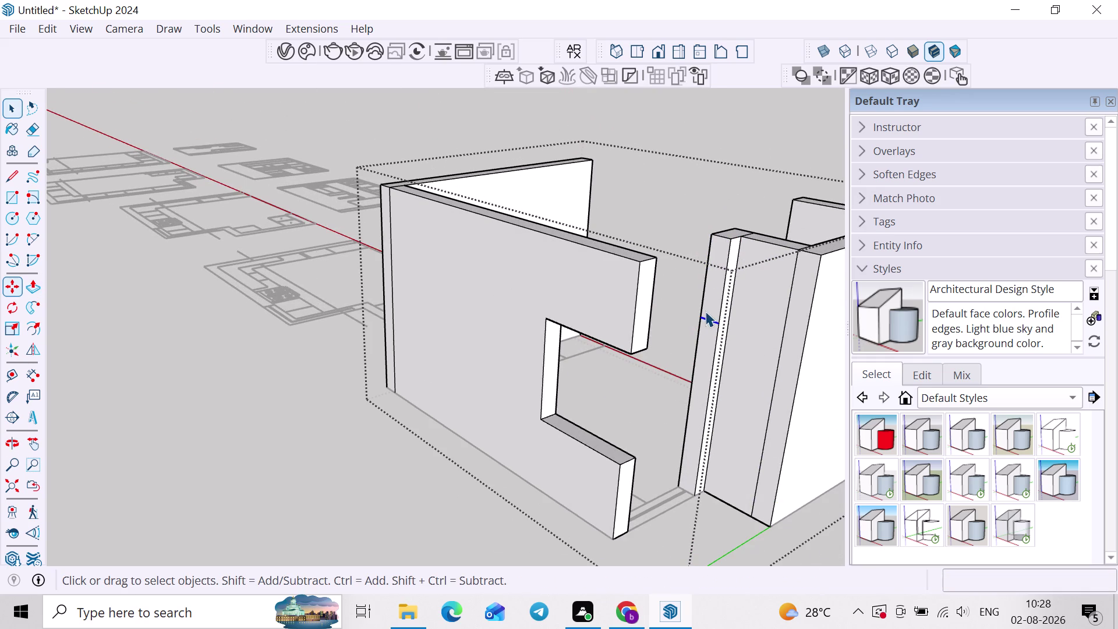
click(706, 311)
key(p)
click(705, 311)
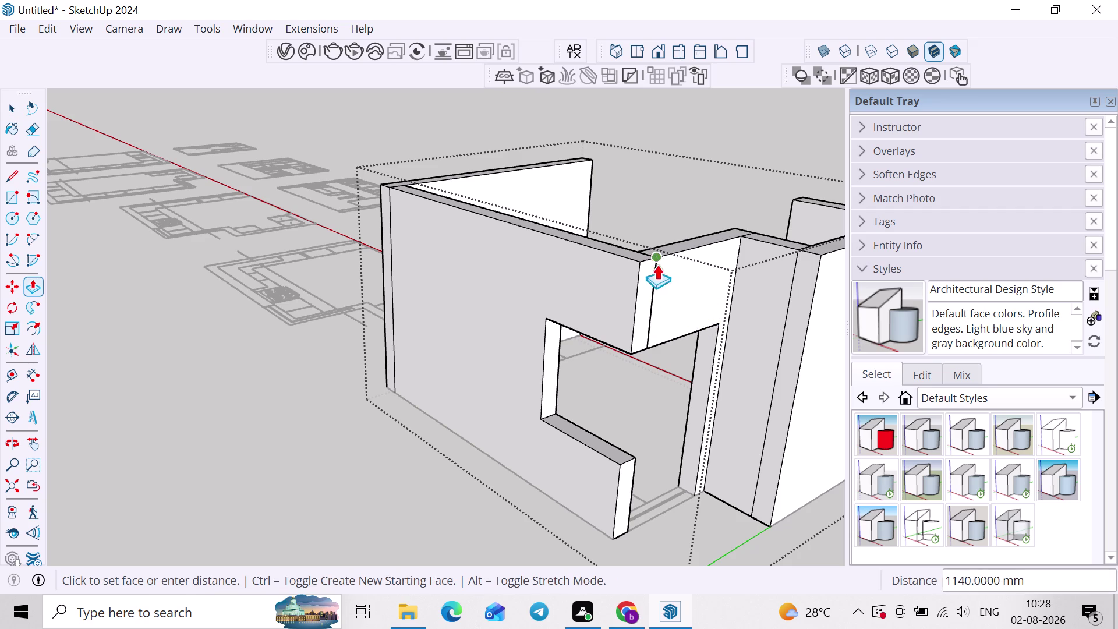
click(653, 259)
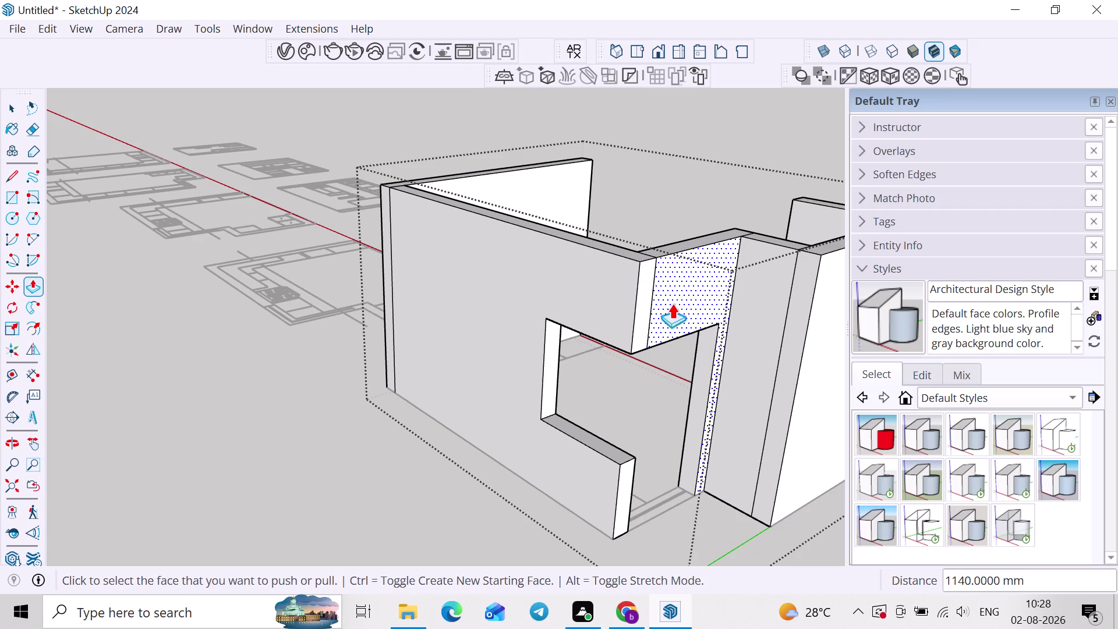
Copy the lower wall corner piece 3' with Move+Ctrl.
middle_drag(699, 409, 715, 403)
scroll(up, 3)
key(space)
click(698, 489)
click(698, 488)
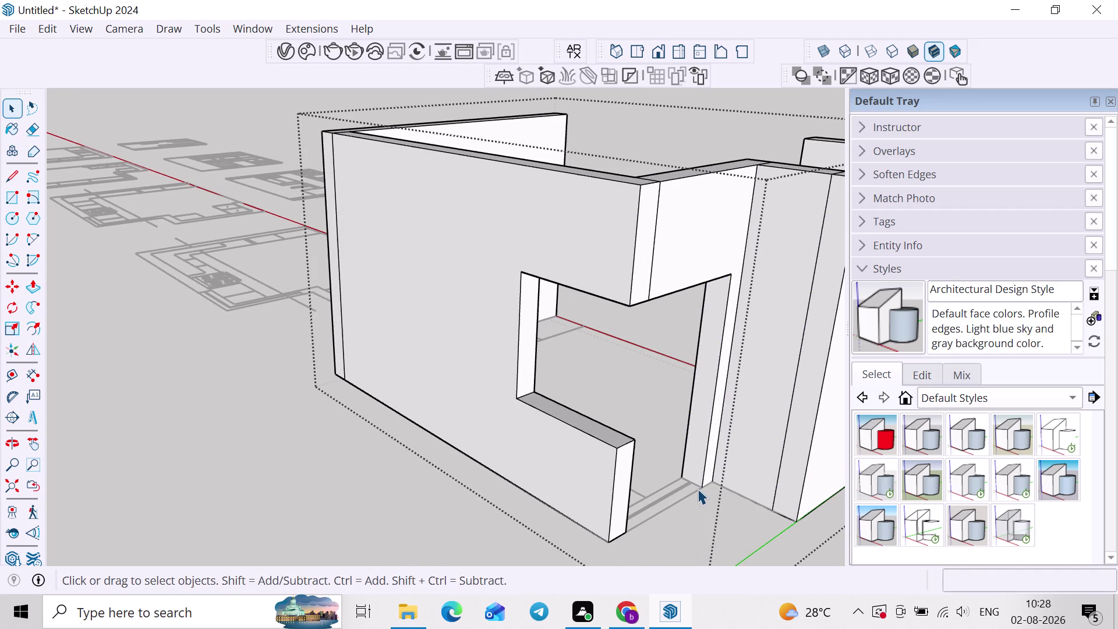
key(m)
click(700, 484)
key(Up)
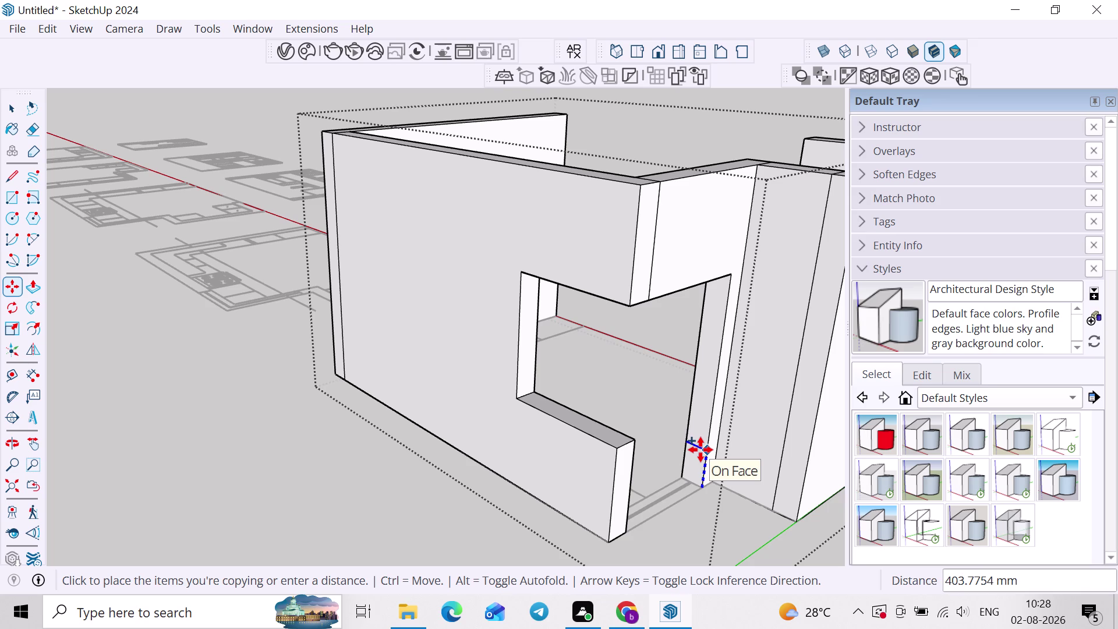
text(3')
key(Return)
Push/Pull the lower wall end to meet the side wall.
key(space)
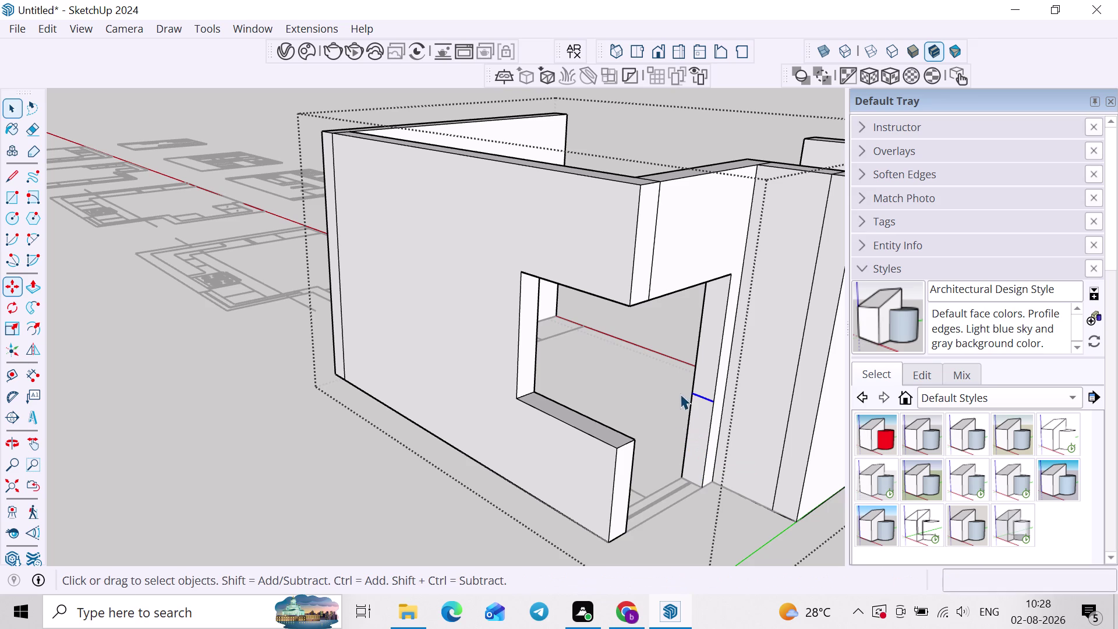
click(688, 416)
click(693, 416)
key(p)
click(694, 416)
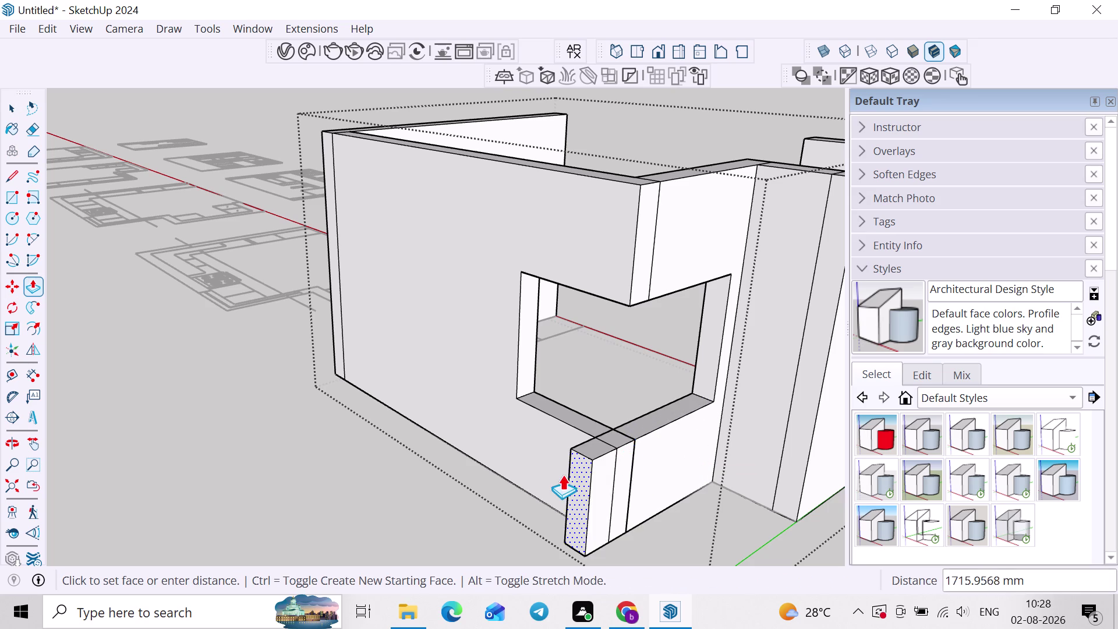
click(618, 439)
Select all the connected wall geometry.
scroll(down, 3)
key(space)
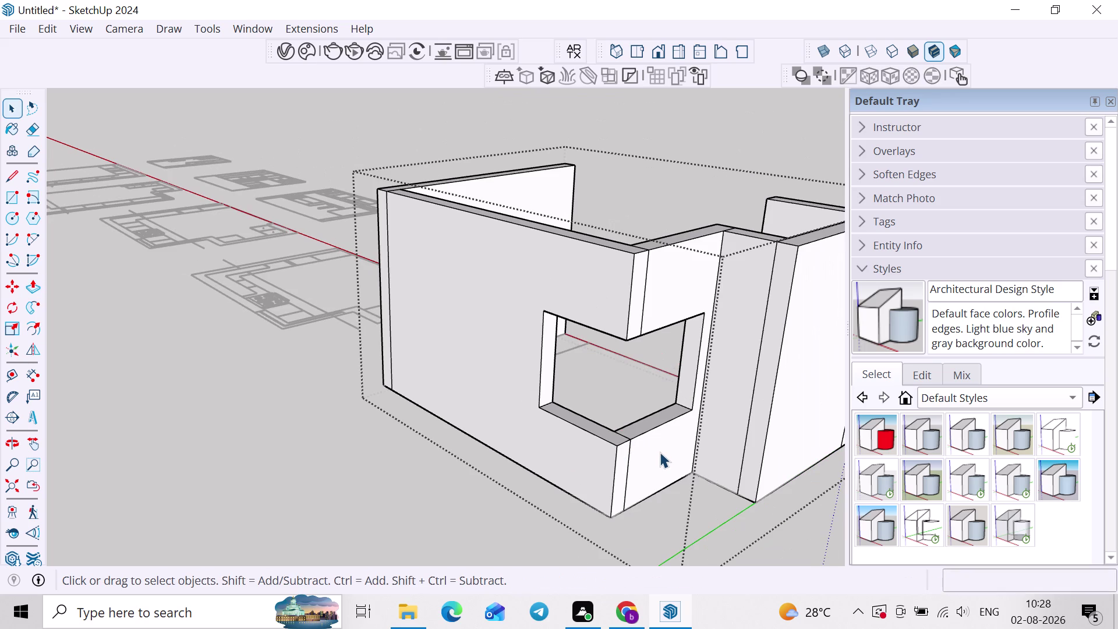
triple_click(660, 451)
right_click(660, 450)
Run the FixIt 101 cleanup on the walls and dismiss the results.
click(692, 480)
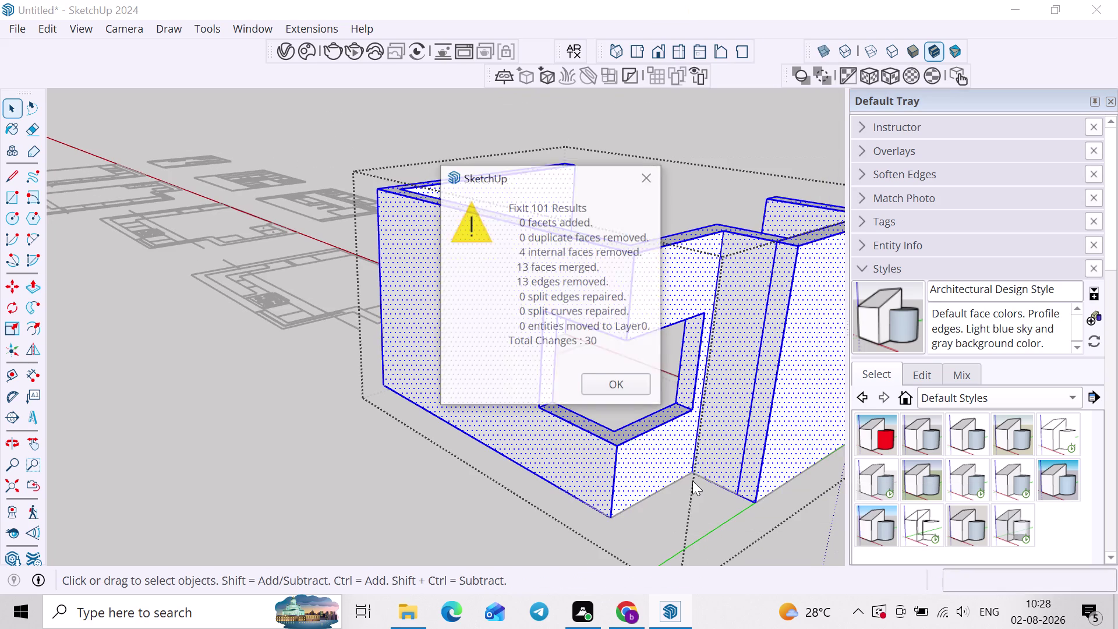
click(611, 388)
scroll(down, 3)
click(467, 444)
scroll(down, 3)
middle_drag(670, 434, 400, 435)
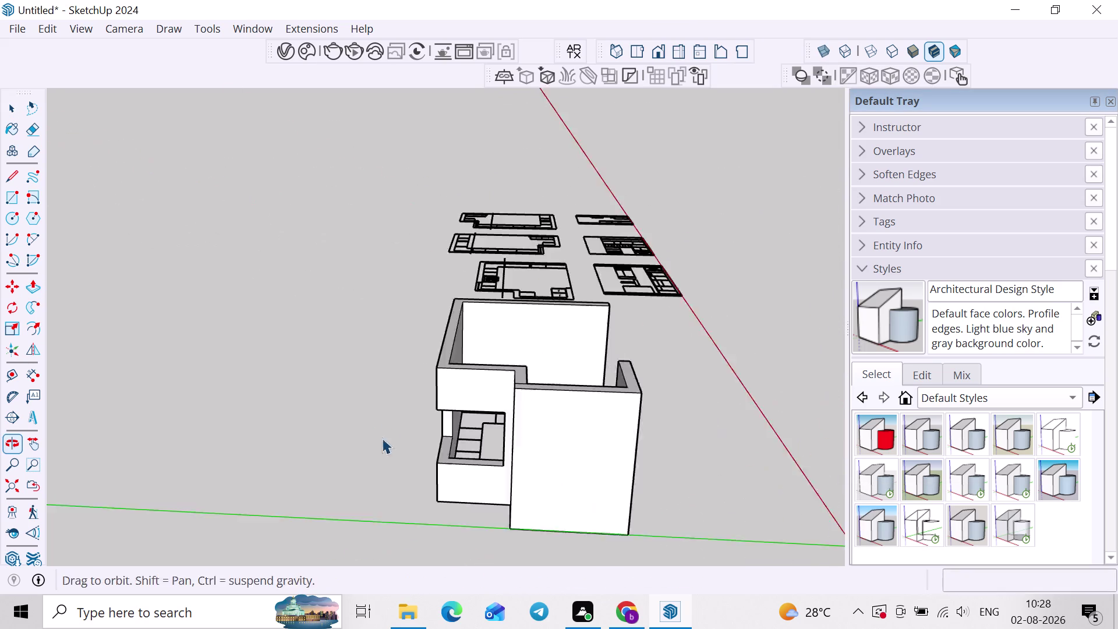
middle_drag(400, 435, 382, 438)
middle_drag(622, 430, 315, 431)
middle_drag(575, 391, 433, 455)
middle_drag(478, 437, 477, 301)
middle_drag(516, 358, 474, 415)
scroll(up, 3)
middle_drag(544, 334, 522, 407)
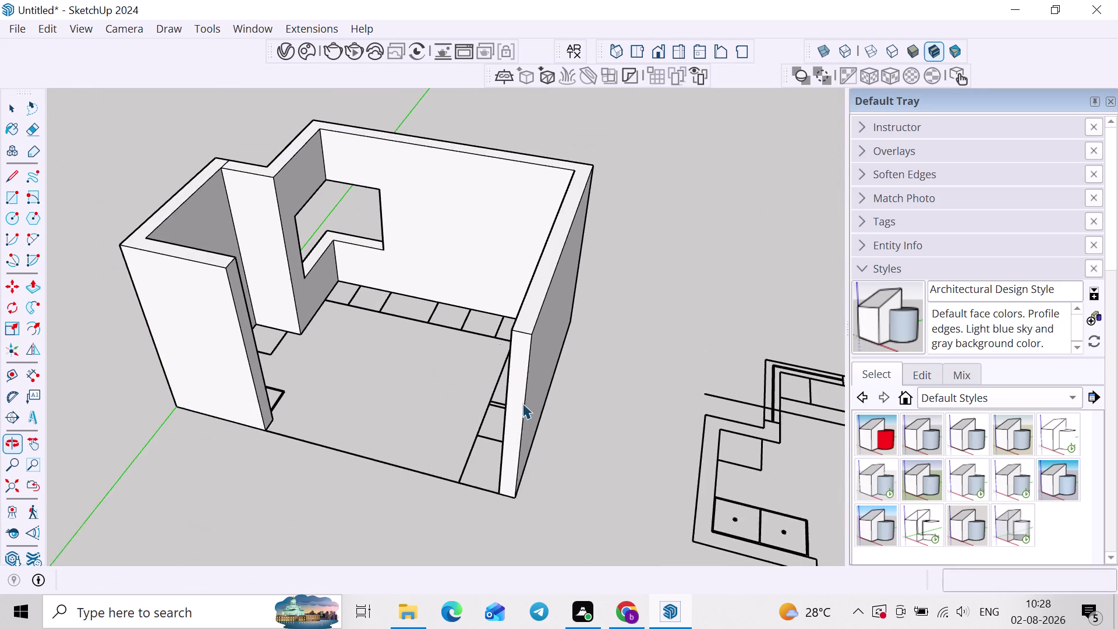
scroll(up, 3)
Add a new tag named 'wall' in the Tags panel.
click(492, 280)
click(877, 225)
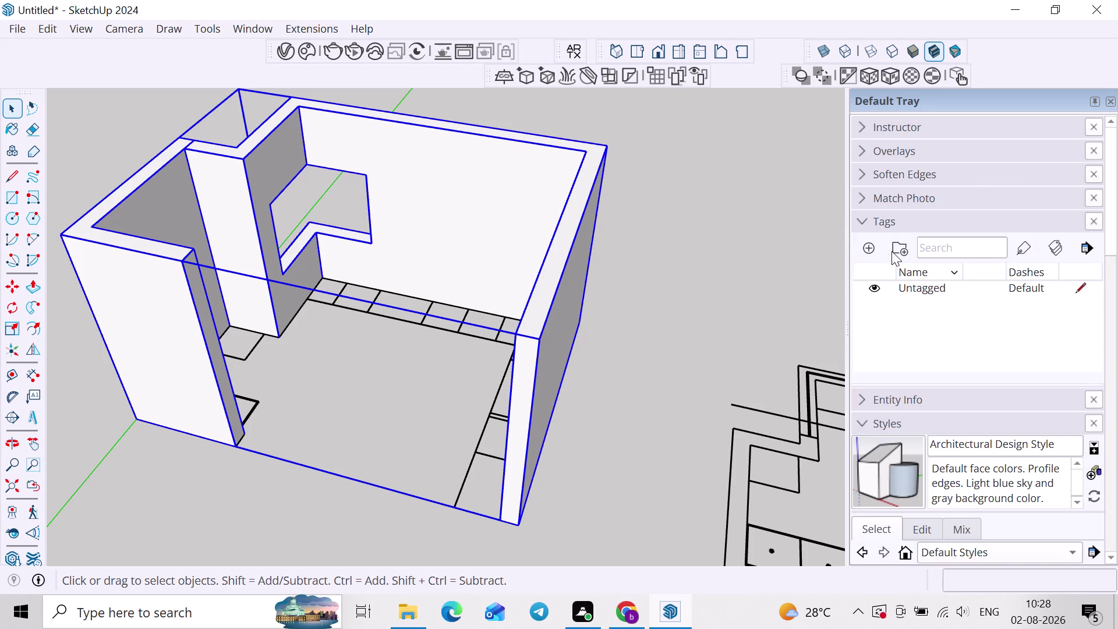
click(864, 248)
text(W)
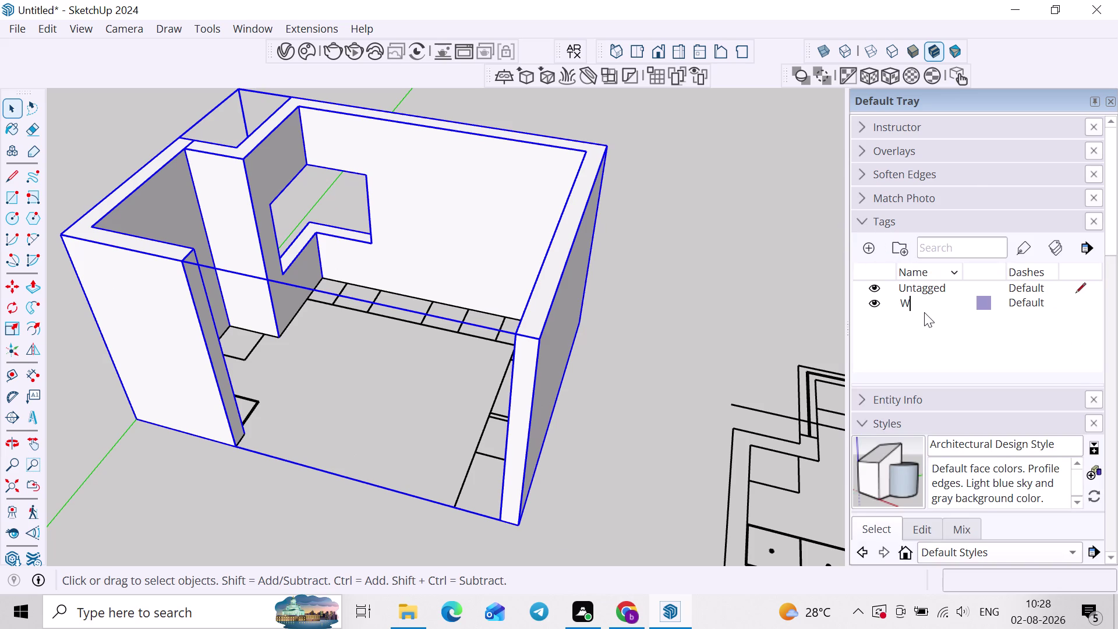
text(Wa)
key(BackSpace)
key(BackSpace)
key(BackSpace)
text(wall)
key(Return)
scroll(down, 3)
click(560, 227)
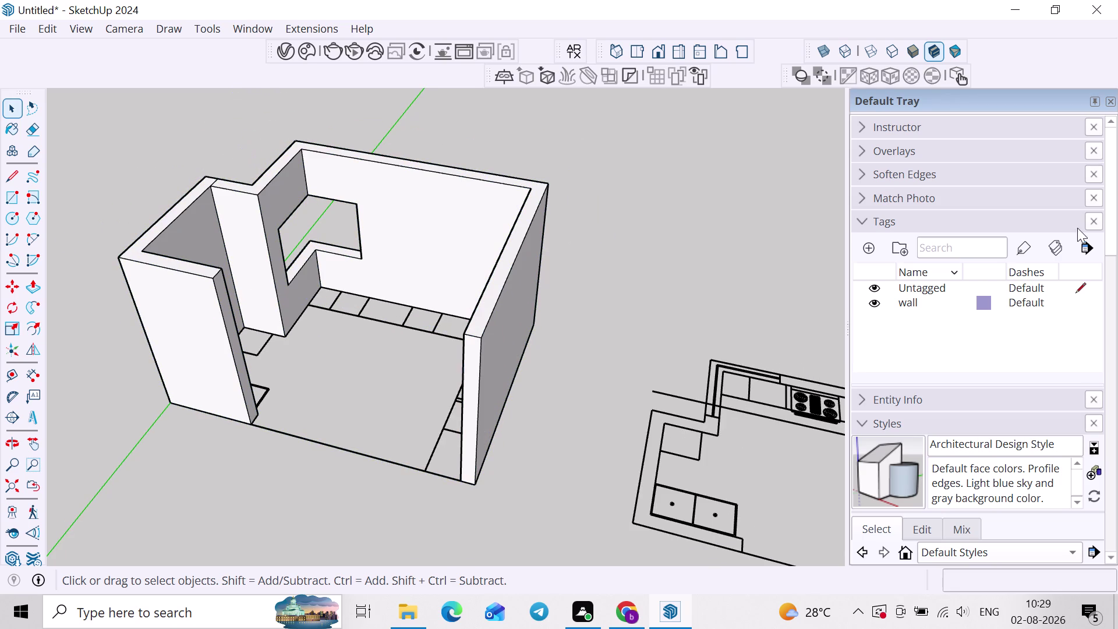
Assign the walls group to the 'wall' tag in Entity Info.
scroll(down, 3)
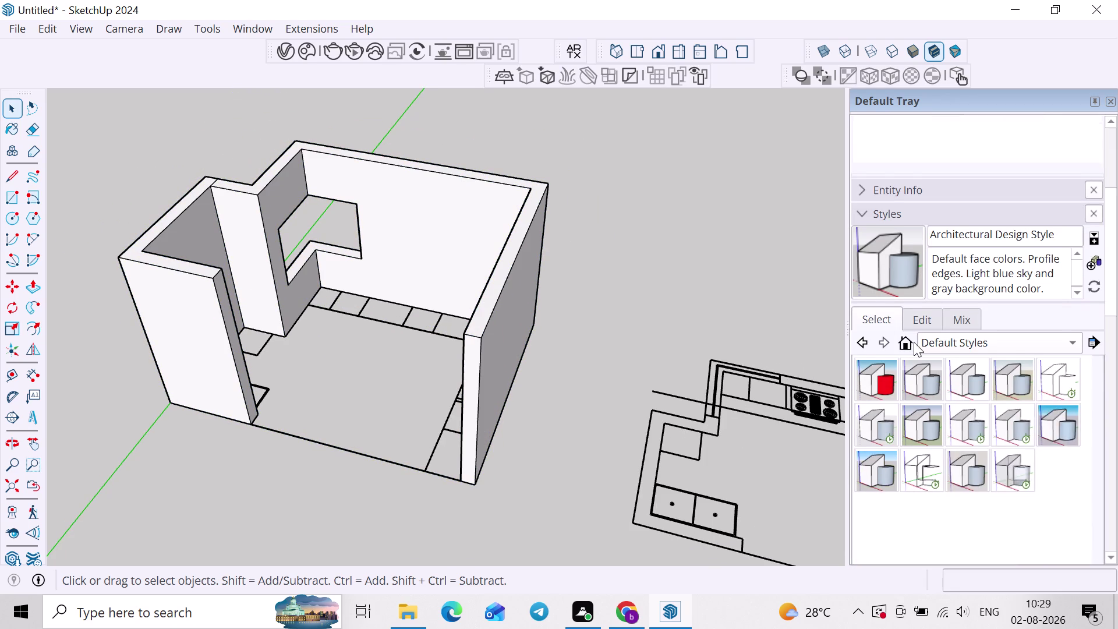
scroll(down, 3)
scroll(up, 3)
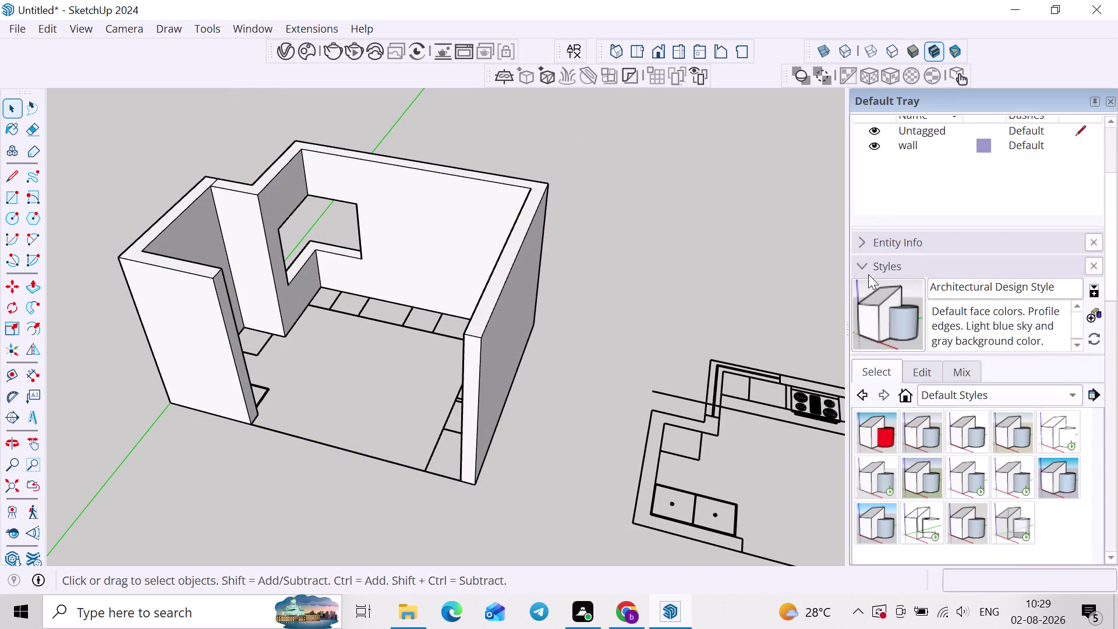
click(868, 275)
click(898, 247)
click(432, 271)
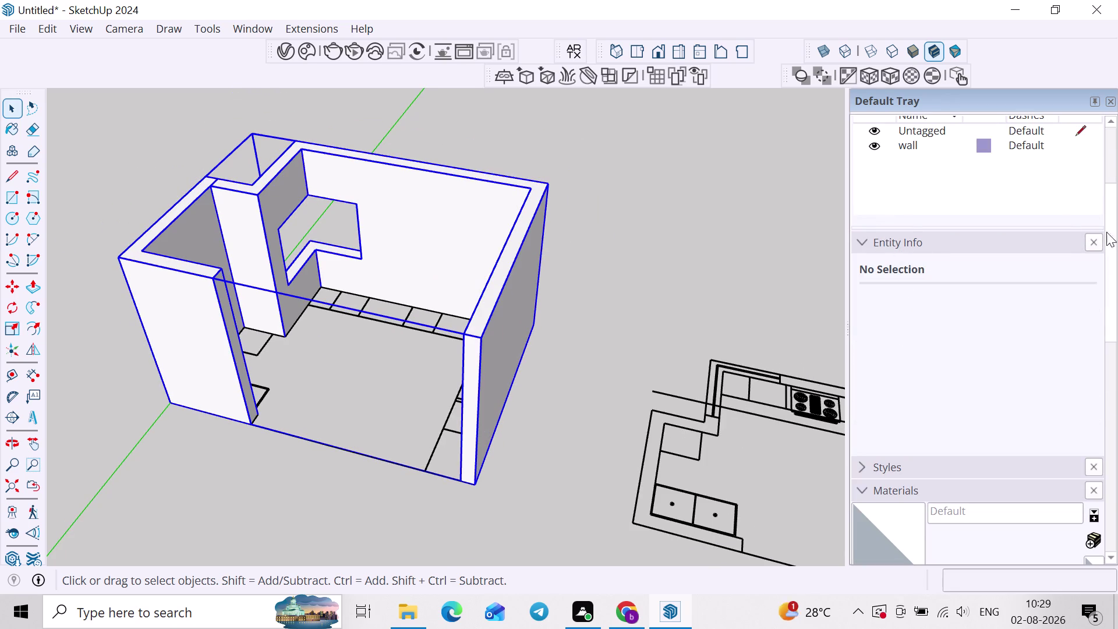
click(976, 303)
click(975, 321)
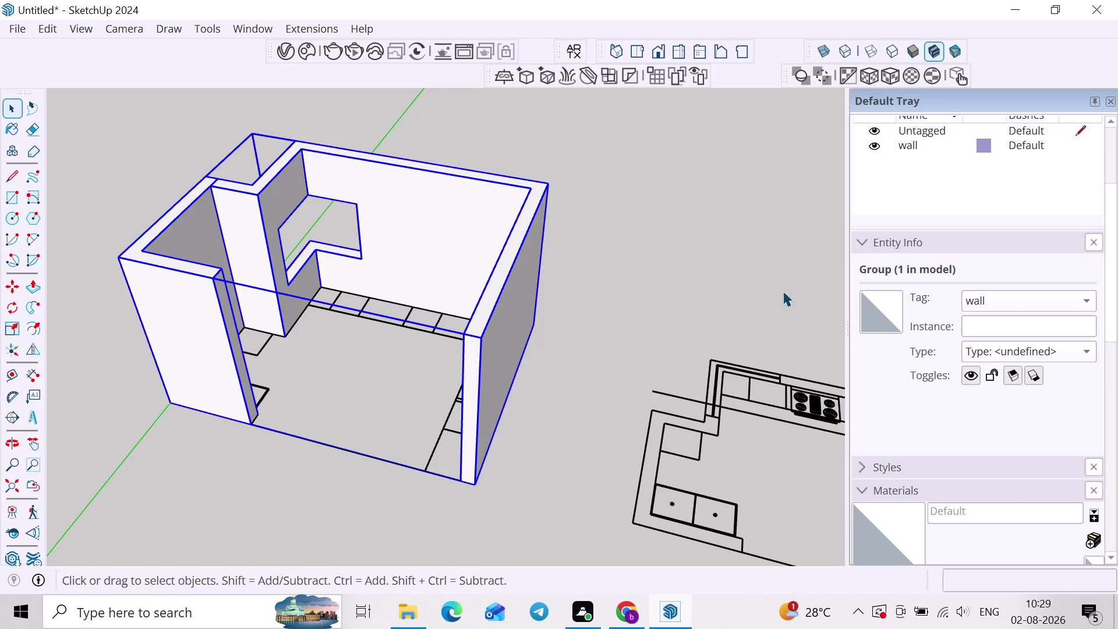
scroll(down, 3)
click(694, 292)
middle_drag(499, 352, 562, 355)
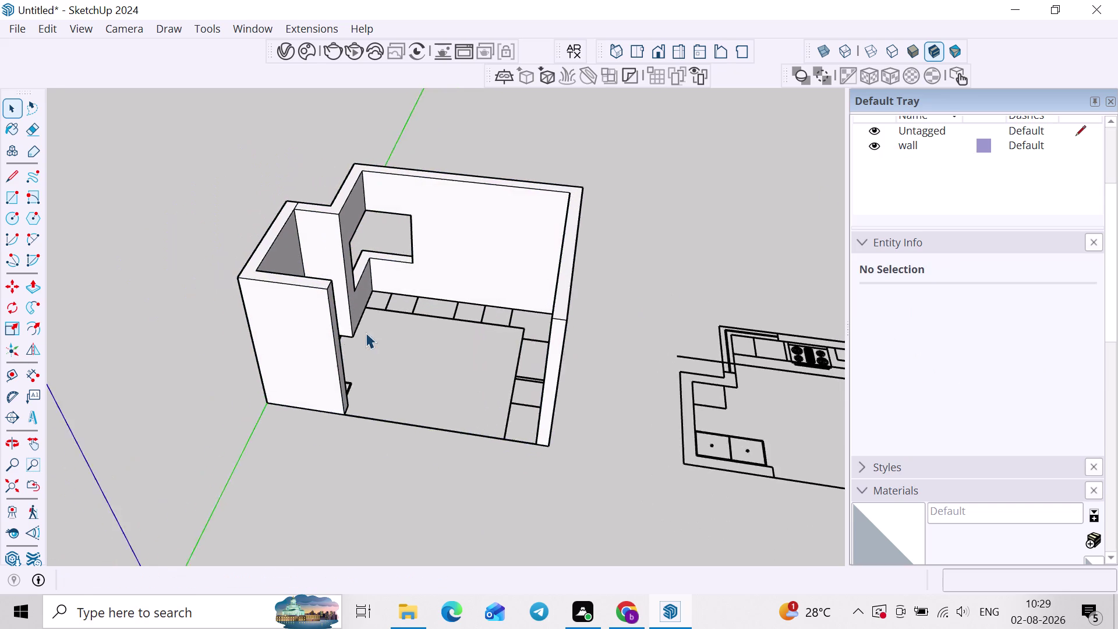
scroll(up, 3)
middle_drag(360, 329, 450, 322)
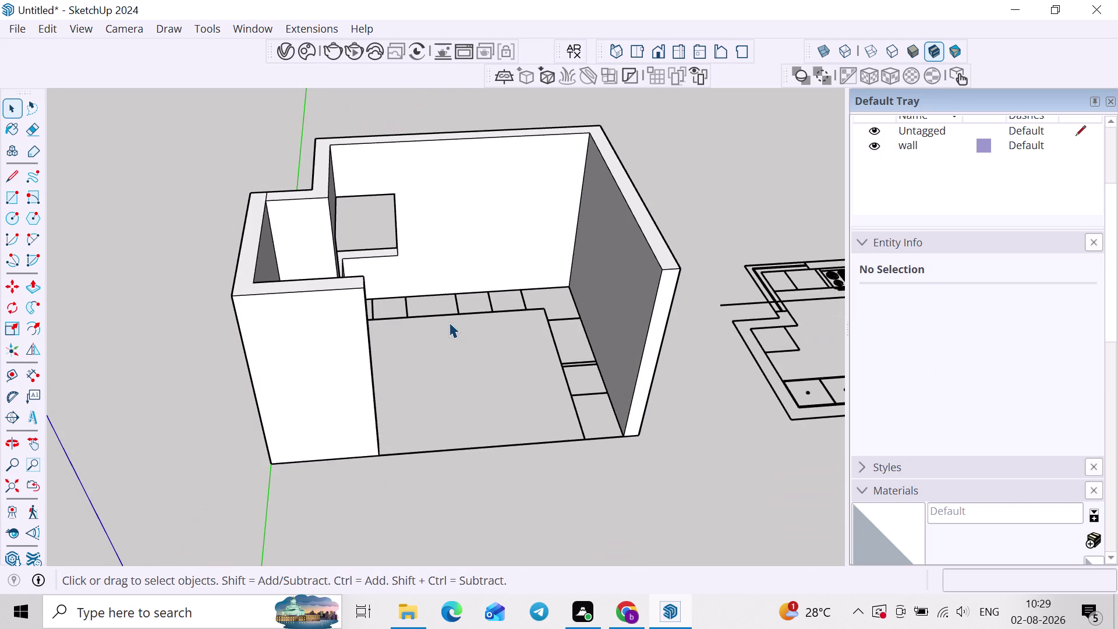
scroll(up, 3)
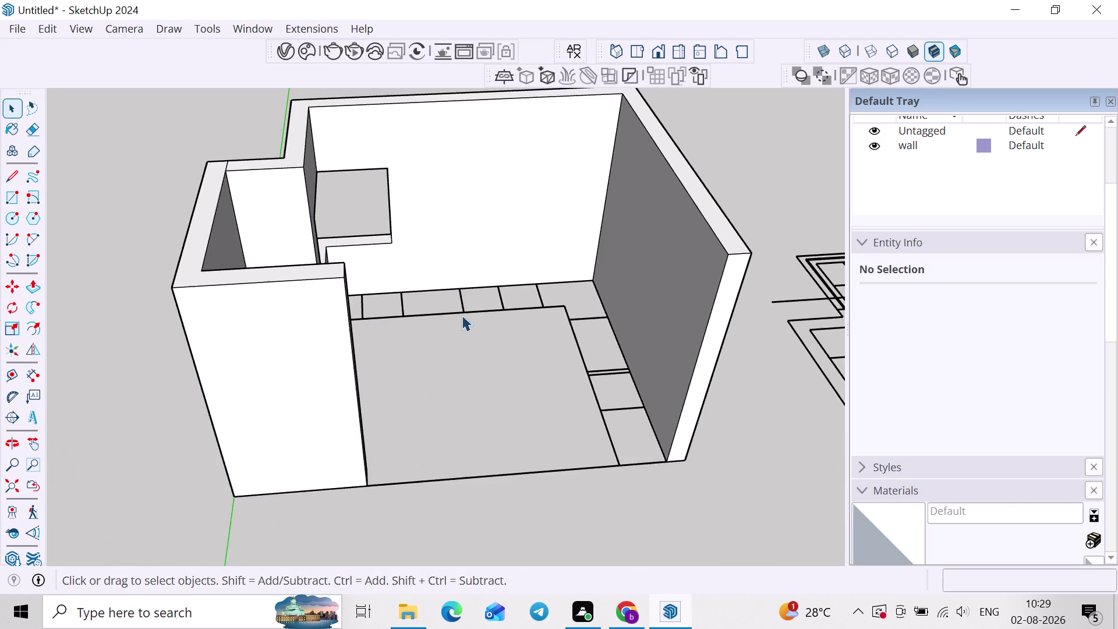
middle_drag(422, 351, 312, 430)
scroll(up, 3)
key(r)
scroll(up, 3)
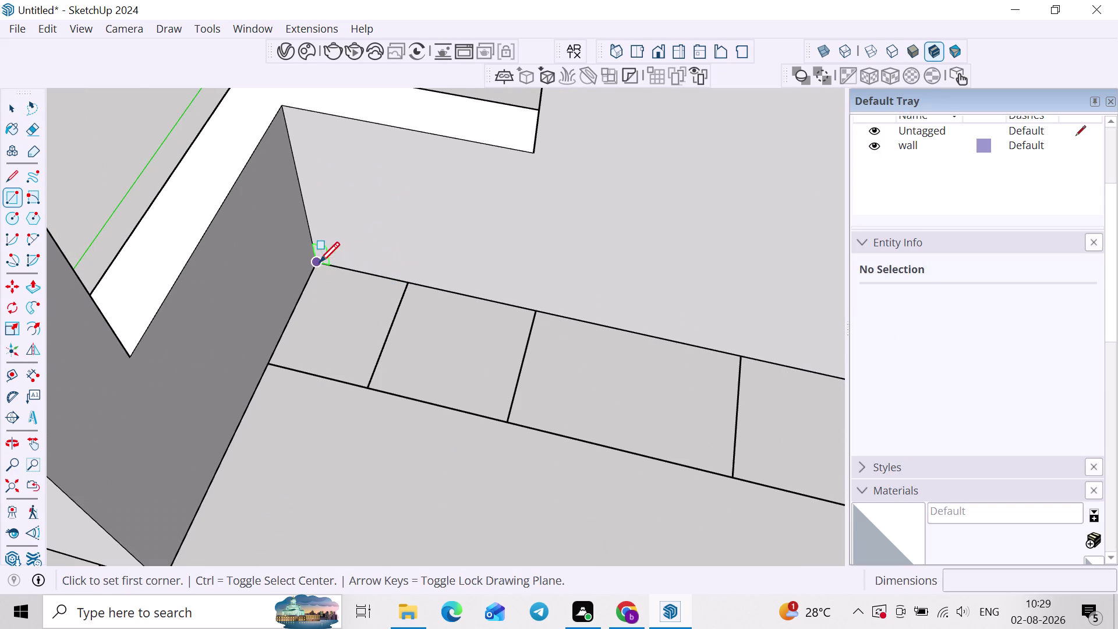
click(318, 263)
scroll(down, 3)
middle_drag(652, 400, 284, 319)
click(614, 439)
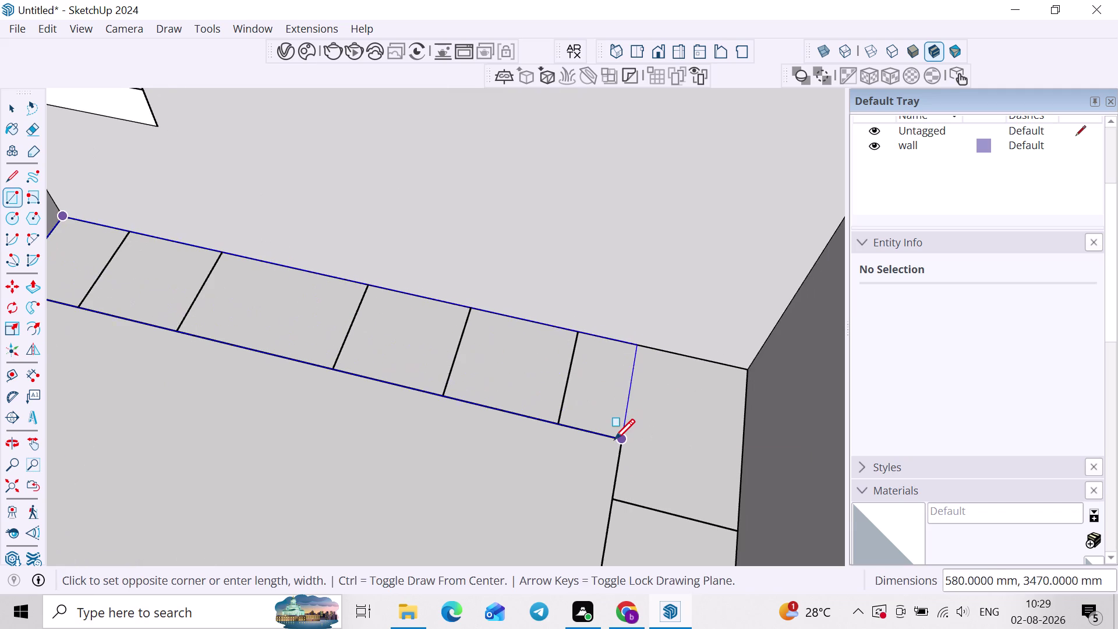
click(642, 340)
scroll(down, 3)
middle_drag(677, 528, 677, 234)
scroll(down, 3)
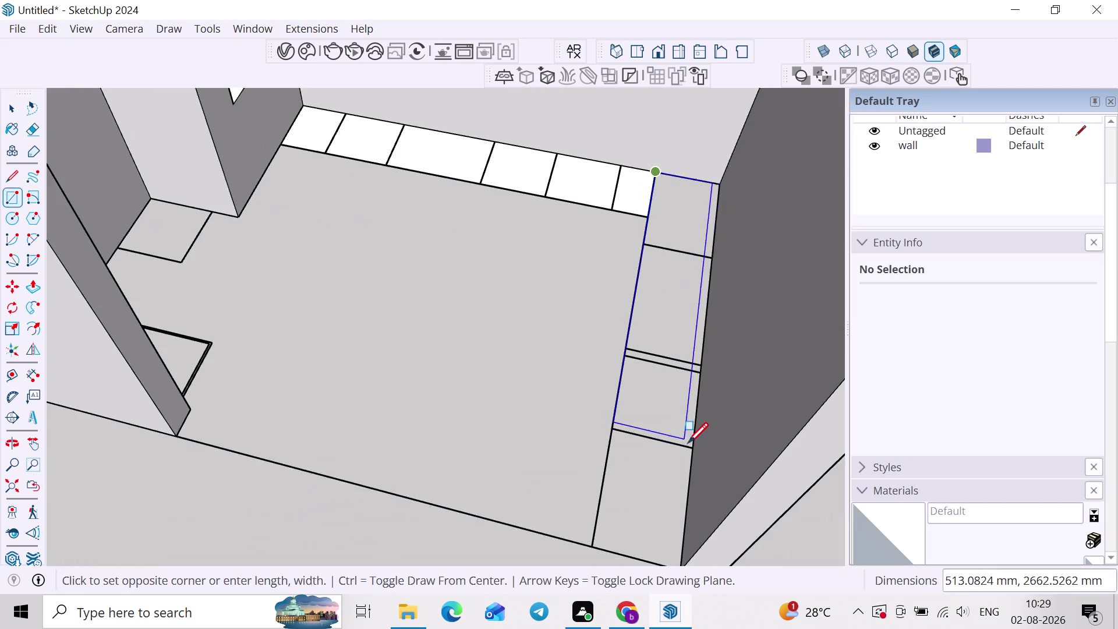
middle_drag(689, 442, 688, 315)
scroll(up, 3)
click(677, 431)
middle_drag(677, 427, 720, 562)
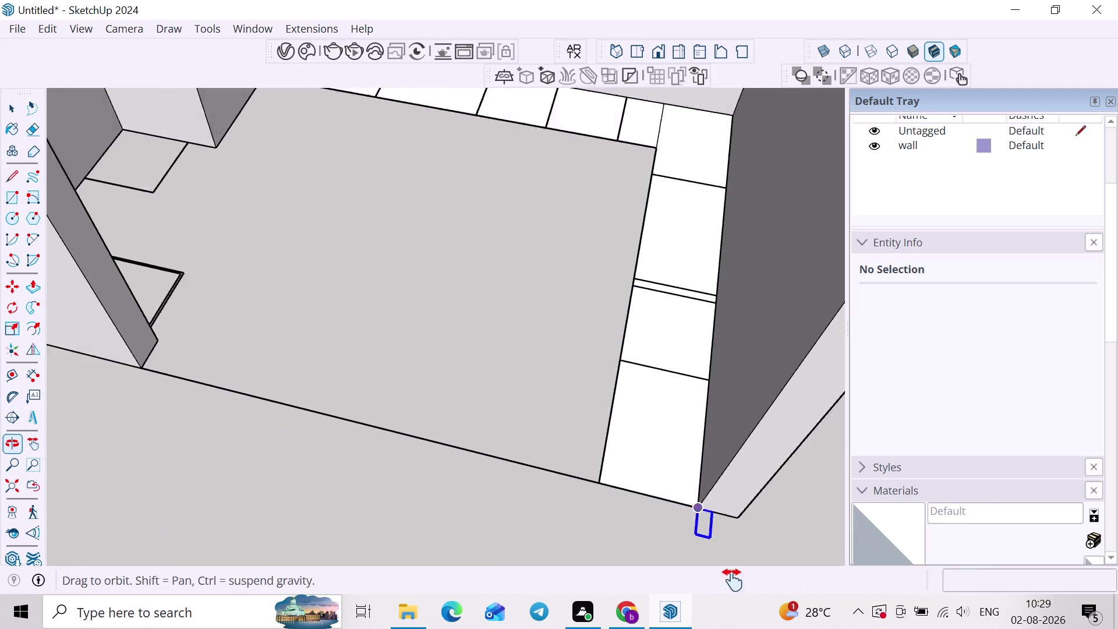
middle_drag(719, 562, 747, 583)
middle_drag(664, 369, 702, 322)
key(space)
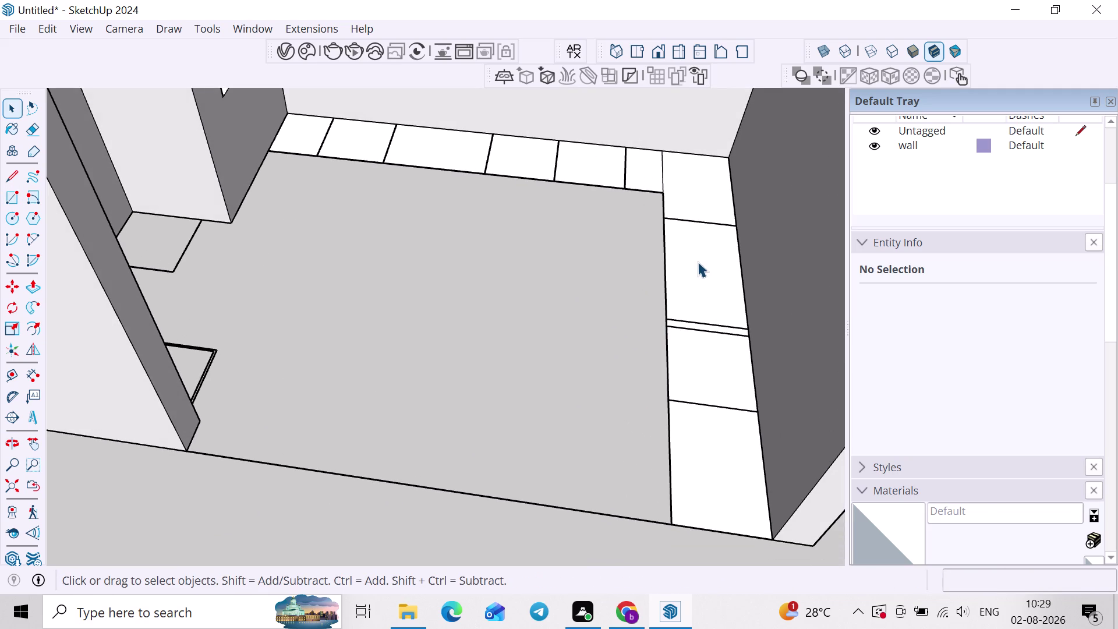
scroll(up, 3)
double_click(668, 169)
triple_click(694, 176)
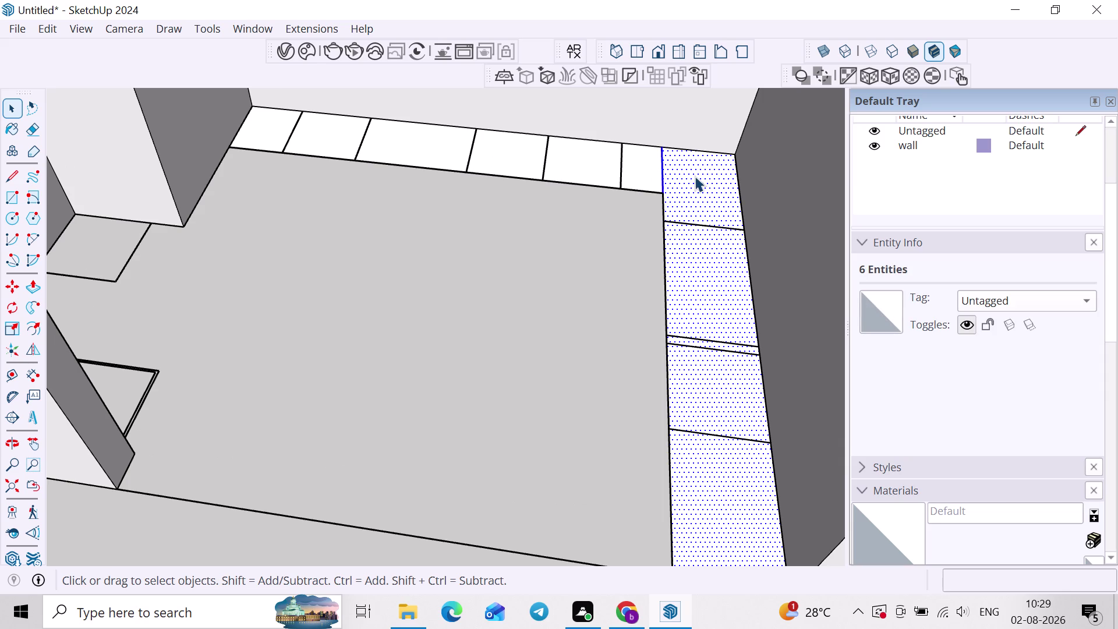
triple_click(712, 195)
click(712, 195)
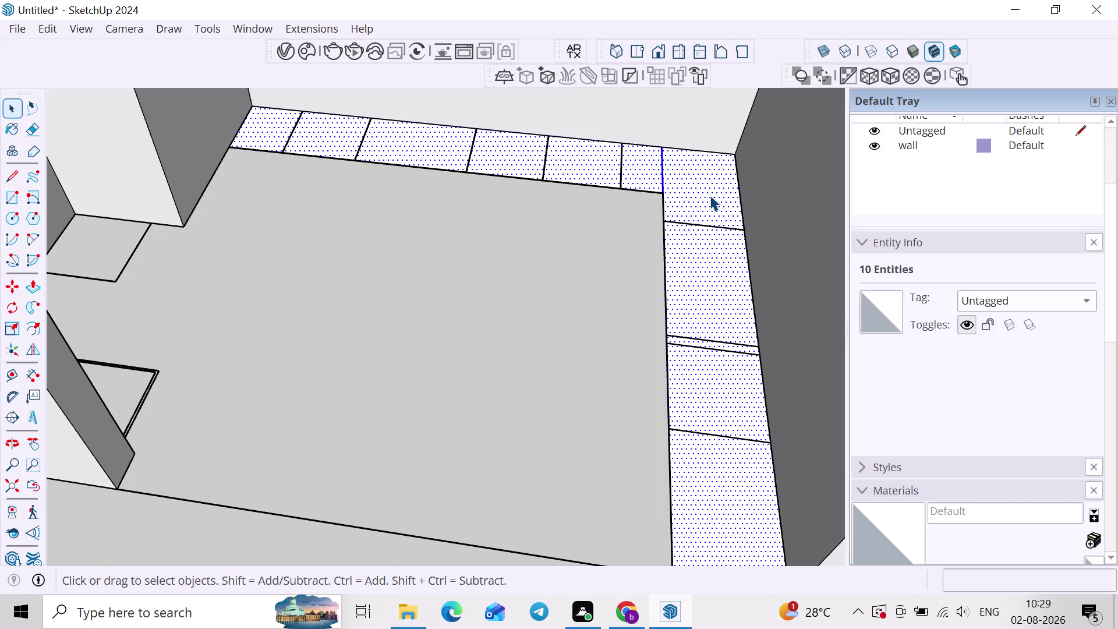
right_click(706, 197)
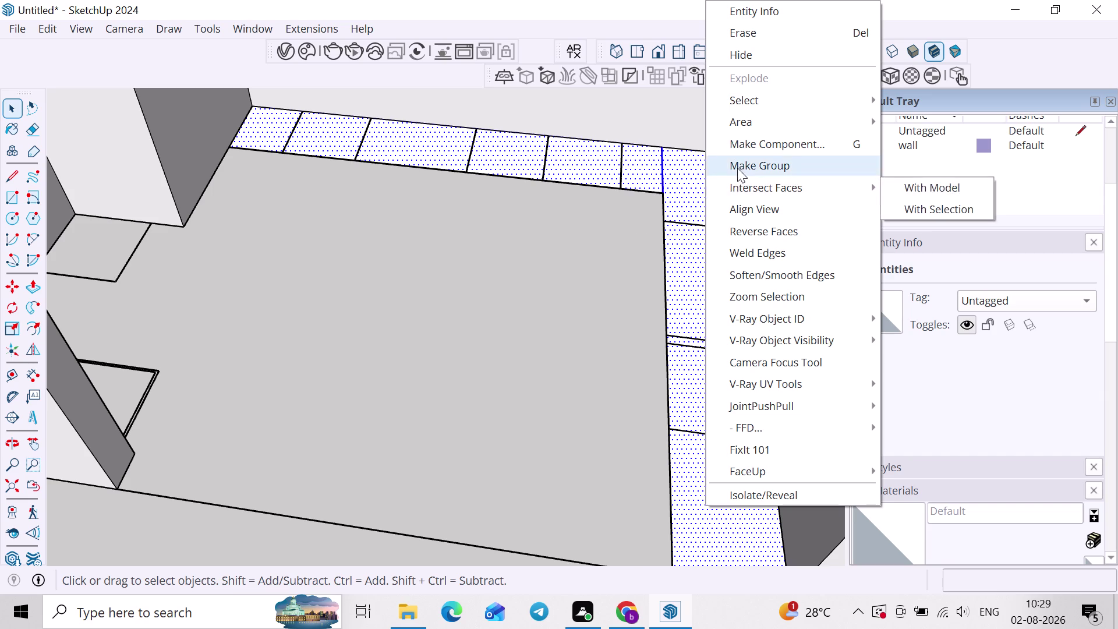
click(738, 167)
double_click(693, 217)
key(p)
click(692, 217)
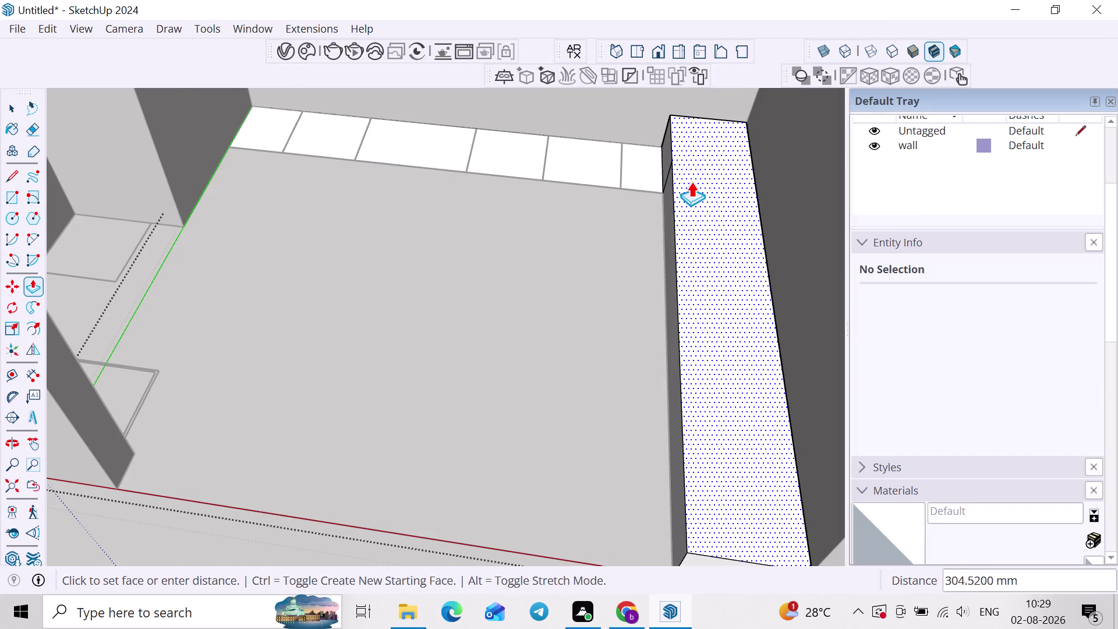
scroll(down, 3)
middle_drag(690, 215, 785, 100)
key(space)
scroll(down, 3)
middle_drag(717, 260, 389, 309)
scroll(down, 3)
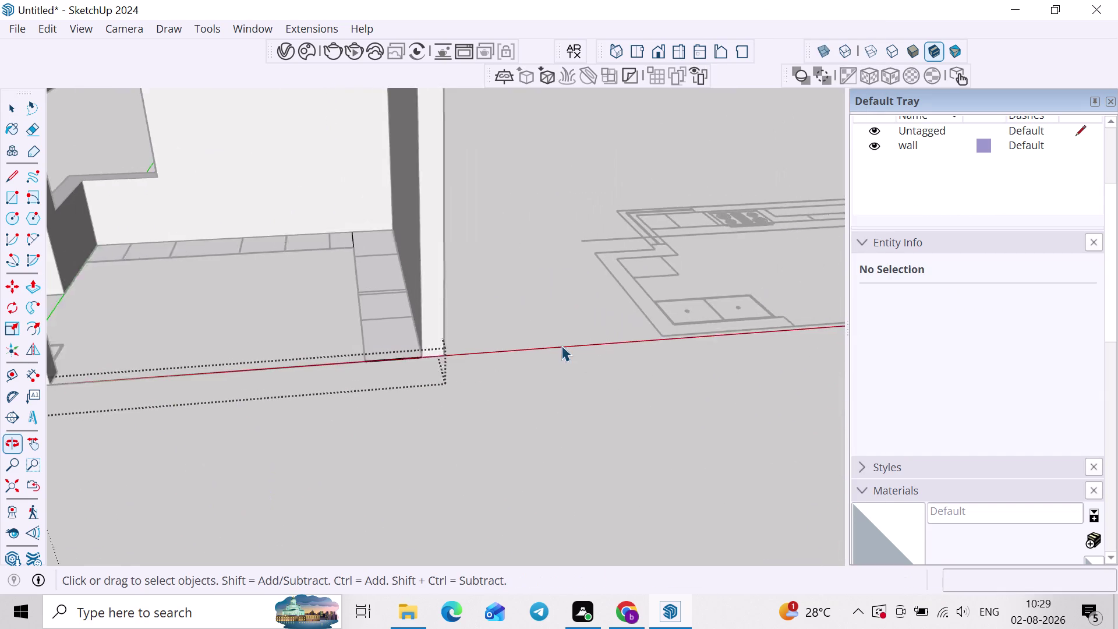
key(space)
click(574, 360)
middle_drag(650, 300, 531, 363)
scroll(down, 3)
middle_drag(681, 276, 605, 405)
scroll(down, 3)
middle_drag(746, 399, 667, 133)
middle_drag(699, 317, 428, 324)
middle_drag(482, 357, 627, 316)
scroll(up, 3)
middle_drag(717, 285, 432, 383)
scroll(up, 3)
middle_drag(589, 373, 558, 411)
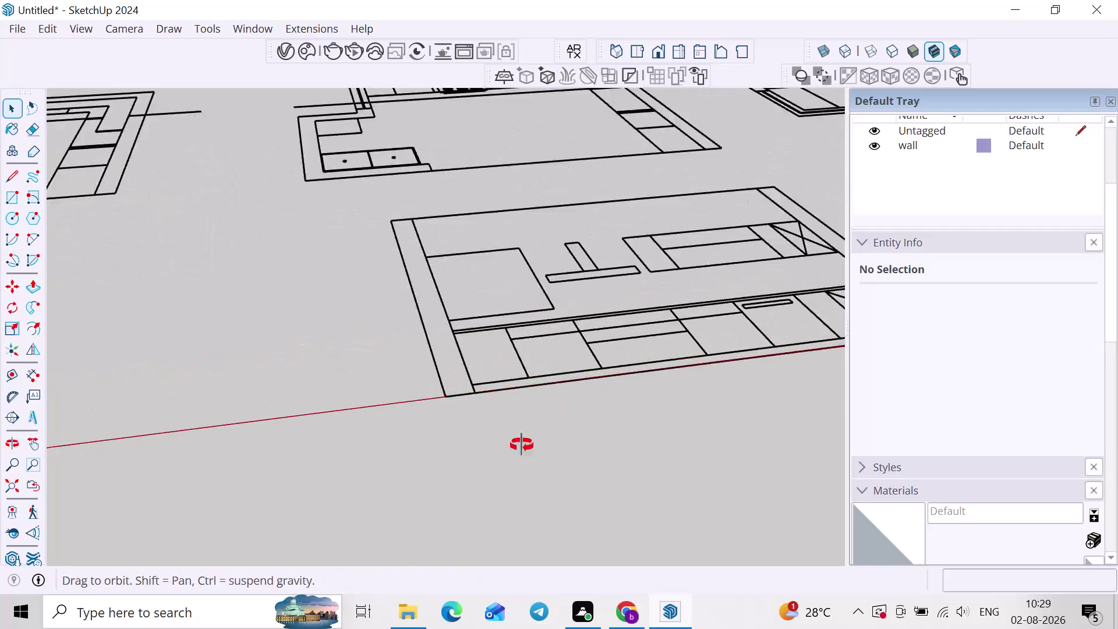
middle_drag(558, 410, 497, 459)
scroll(up, 3)
key(d)
scroll(up, 3)
click(484, 387)
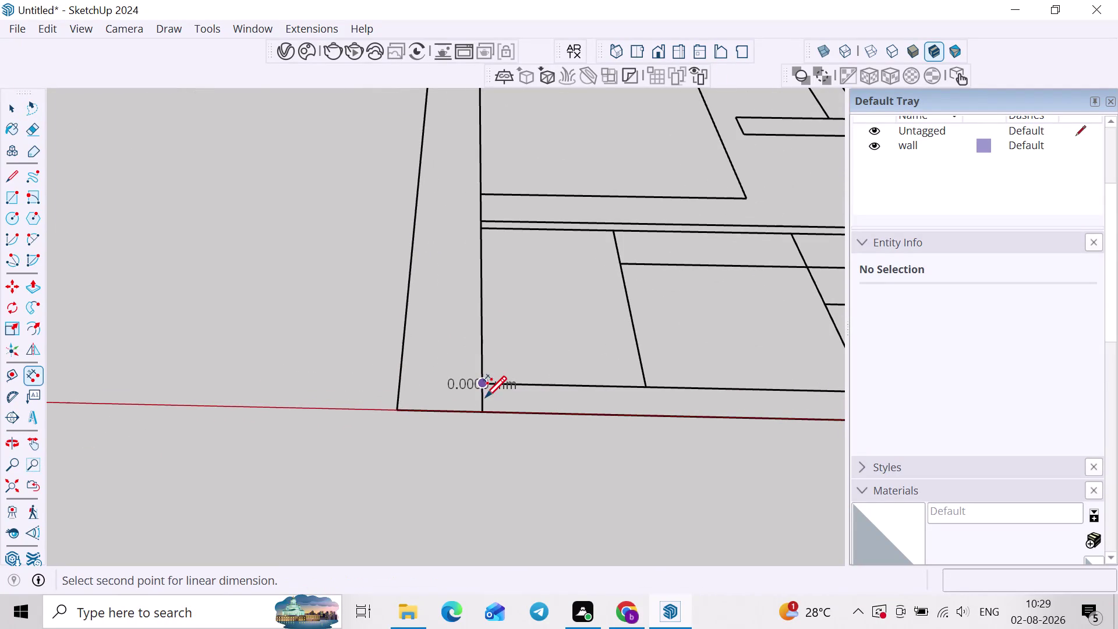
click(485, 414)
key(Escape)
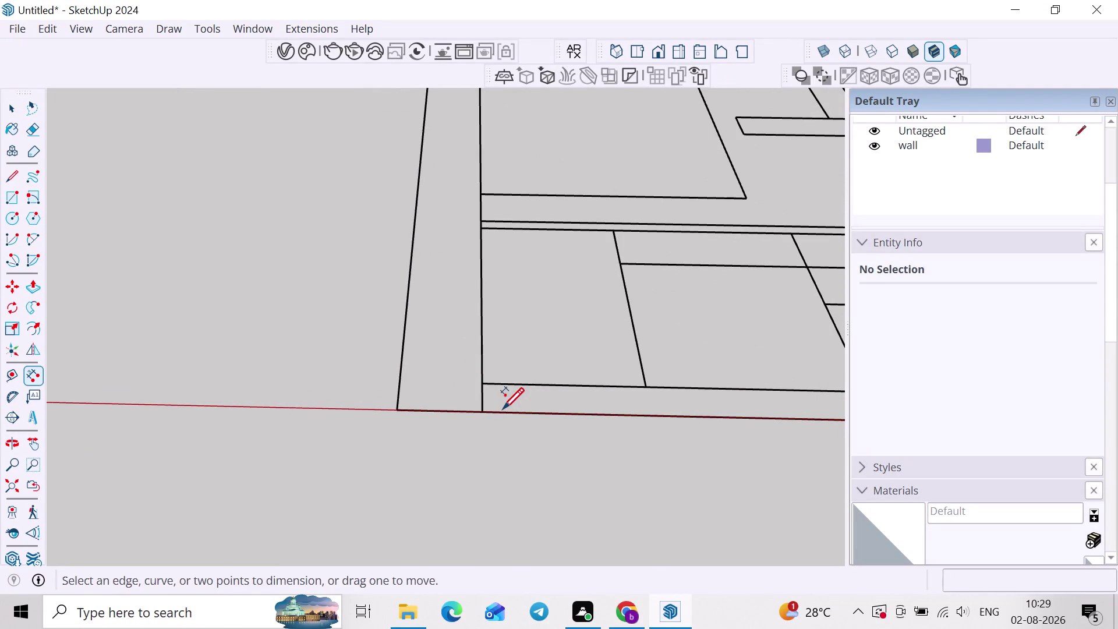
scroll(down, 3)
key(space)
scroll(down, 3)
middle_drag(410, 408, 839, 417)
scroll(down, 3)
middle_drag(285, 290, 359, 308)
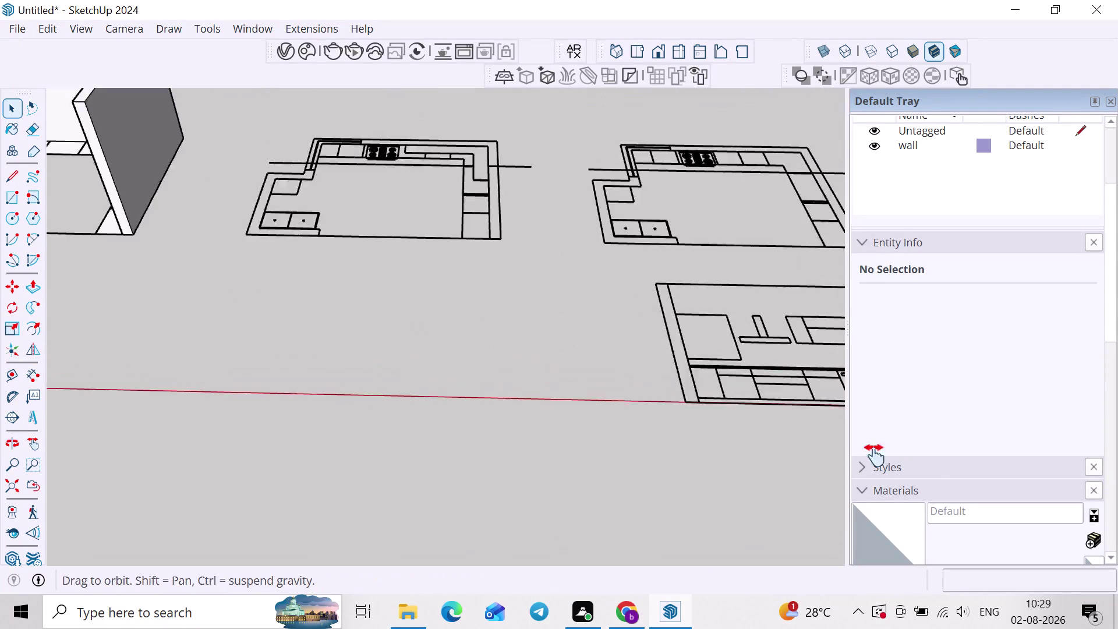
middle_drag(359, 309, 933, 467)
middle_drag(485, 344, 660, 394)
scroll(up, 3)
middle_drag(833, 329, 600, 392)
scroll(up, 3)
double_click(588, 369)
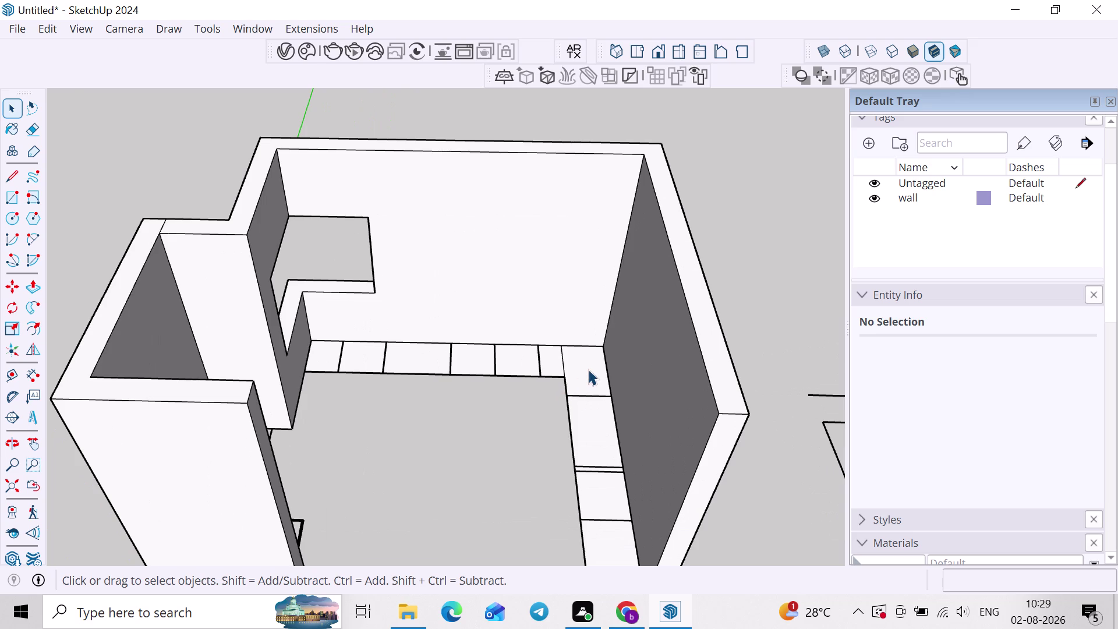
Raise the right-wall strip by 10, inspect it, and undo.
key(p)
click(588, 370)
text(10)
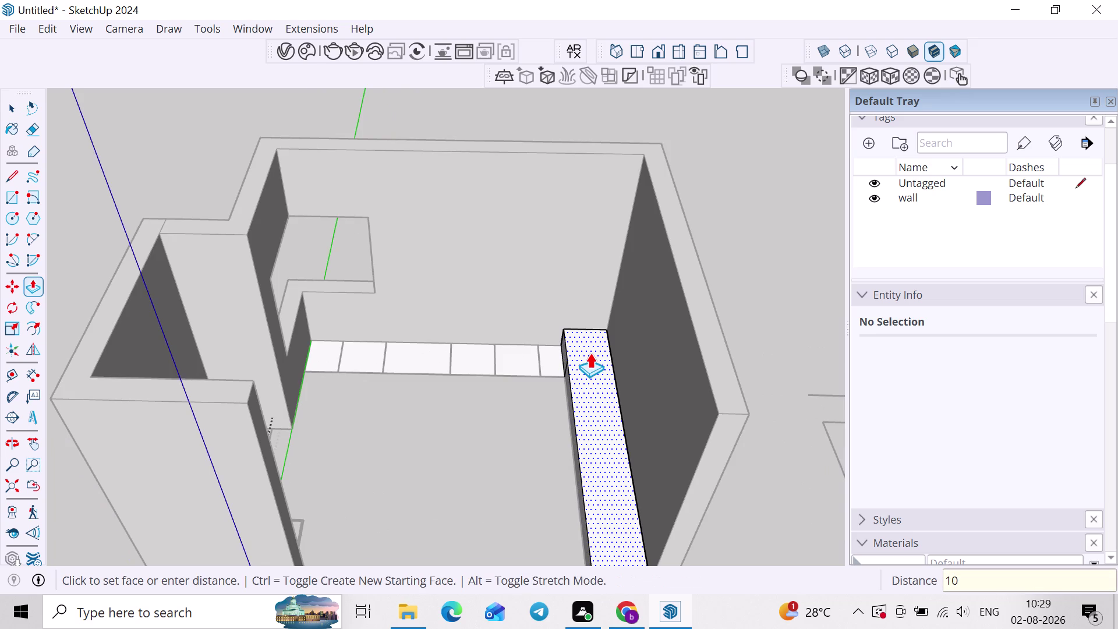
key(Return)
middle_drag(578, 366, 644, 318)
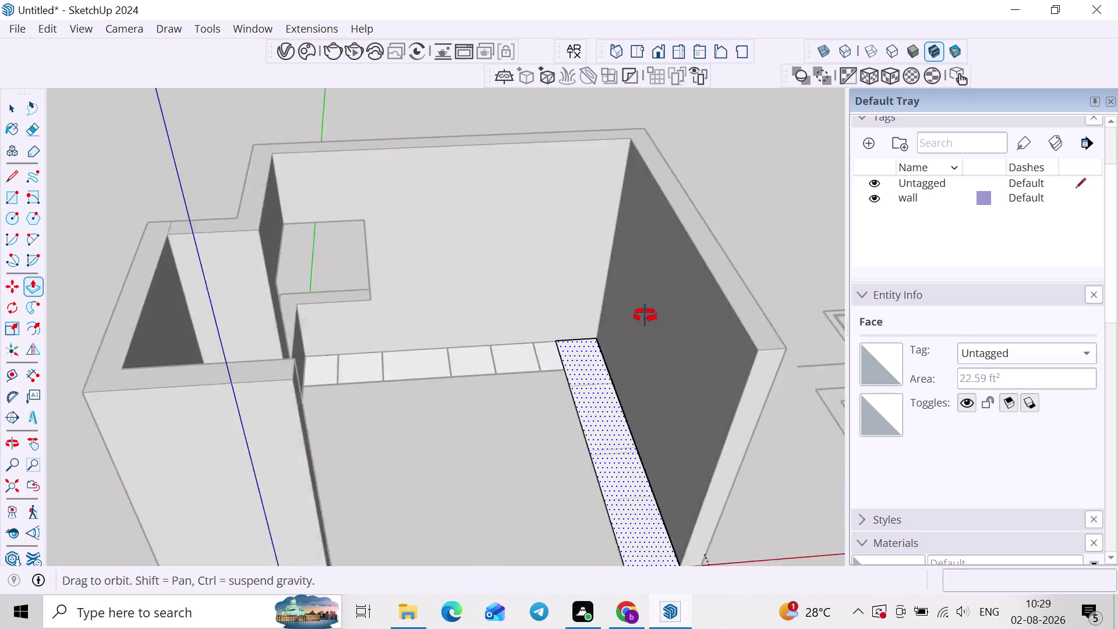
middle_drag(644, 318, 646, 314)
scroll(up, 3)
middle_drag(709, 429, 700, 328)
key(z)
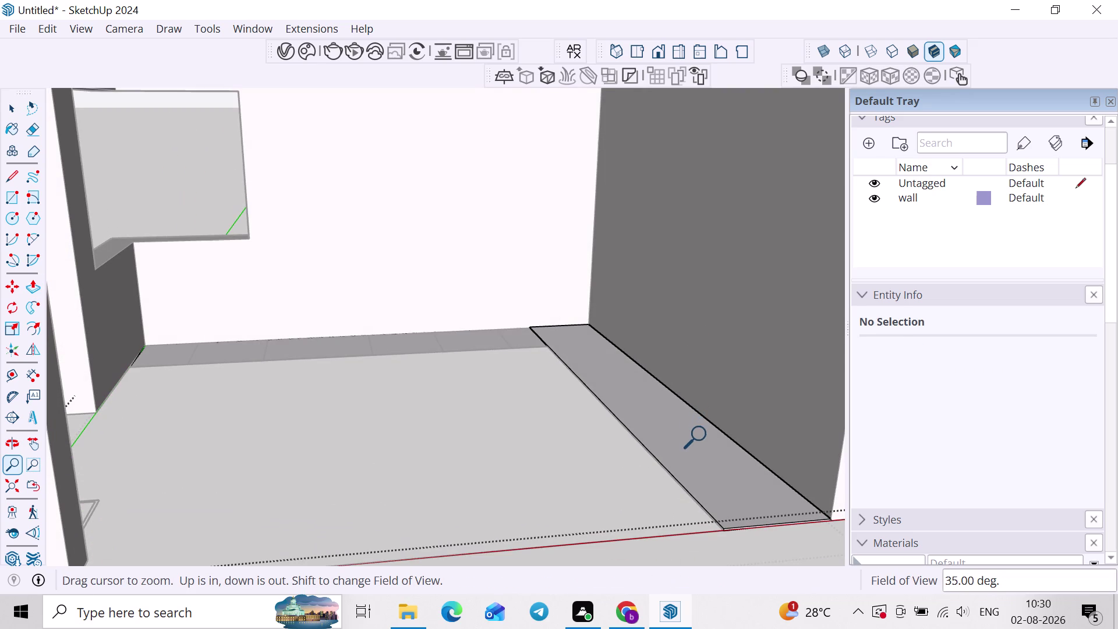
key(ctrl+z)
Raise the right-wall and back-wall strips 100 mm into toe-kick platforms.
key(p)
click(708, 471)
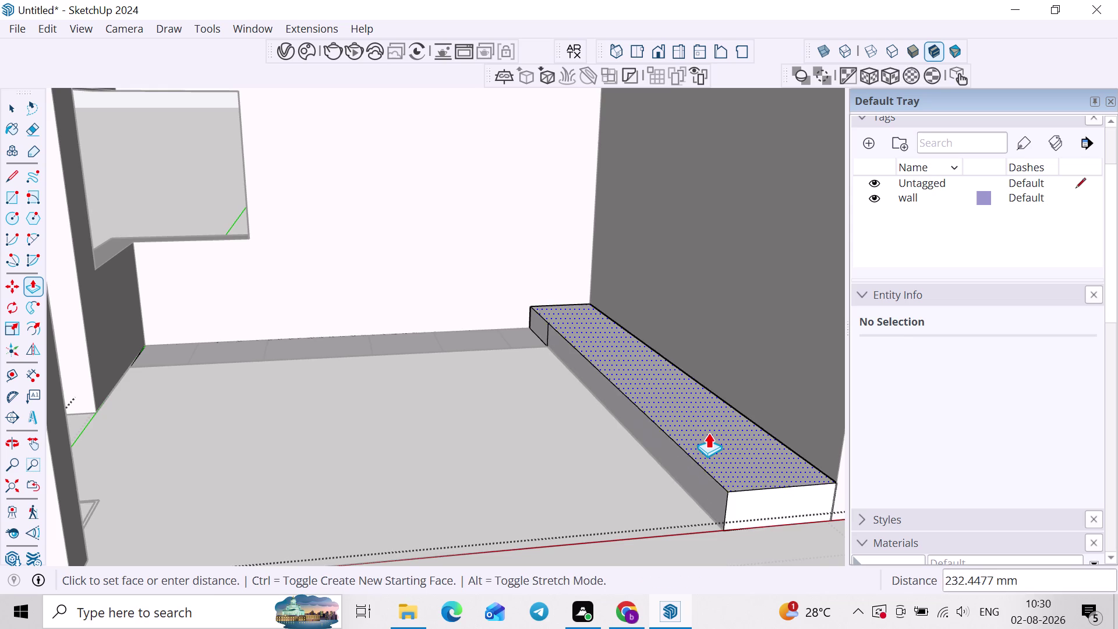
text(10)
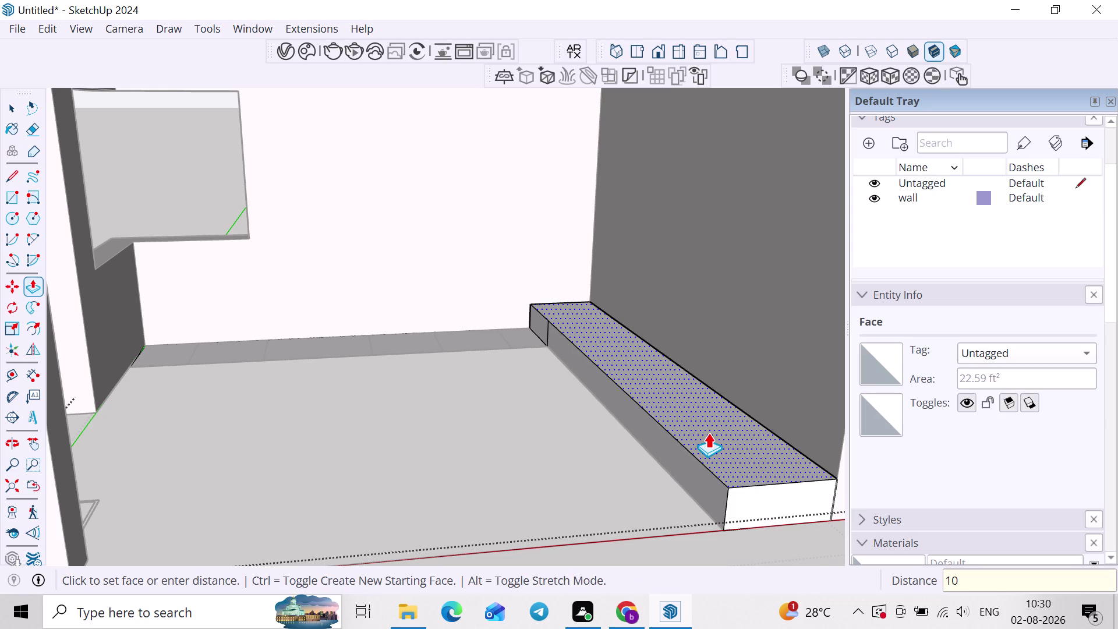
key(0)
key(Return)
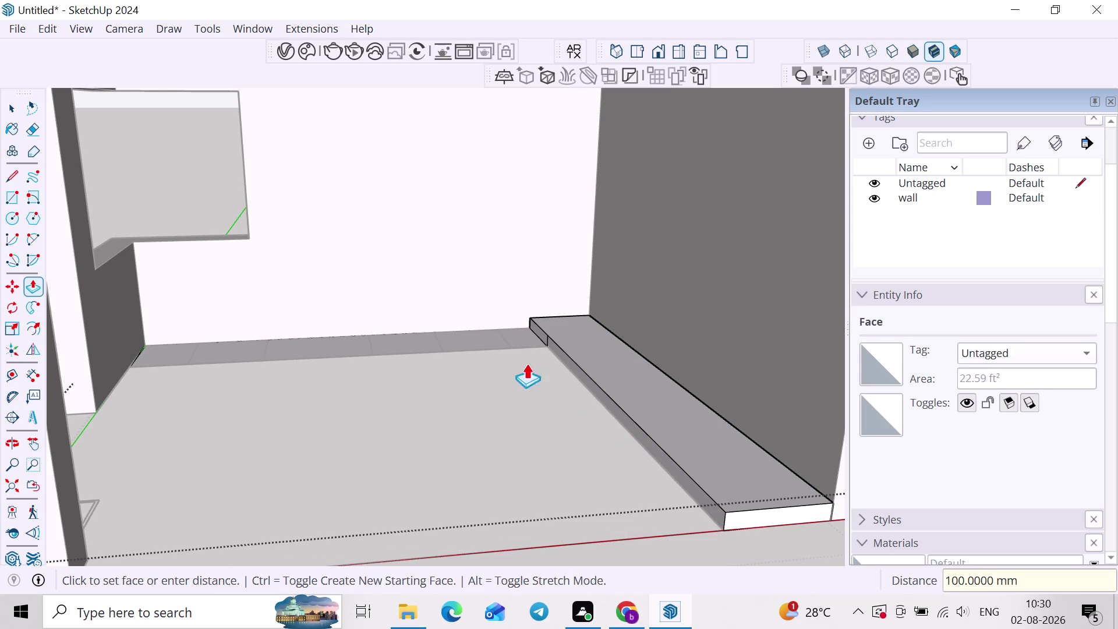
double_click(482, 338)
key(space)
scroll(down, 3)
click(541, 414)
scroll(down, 3)
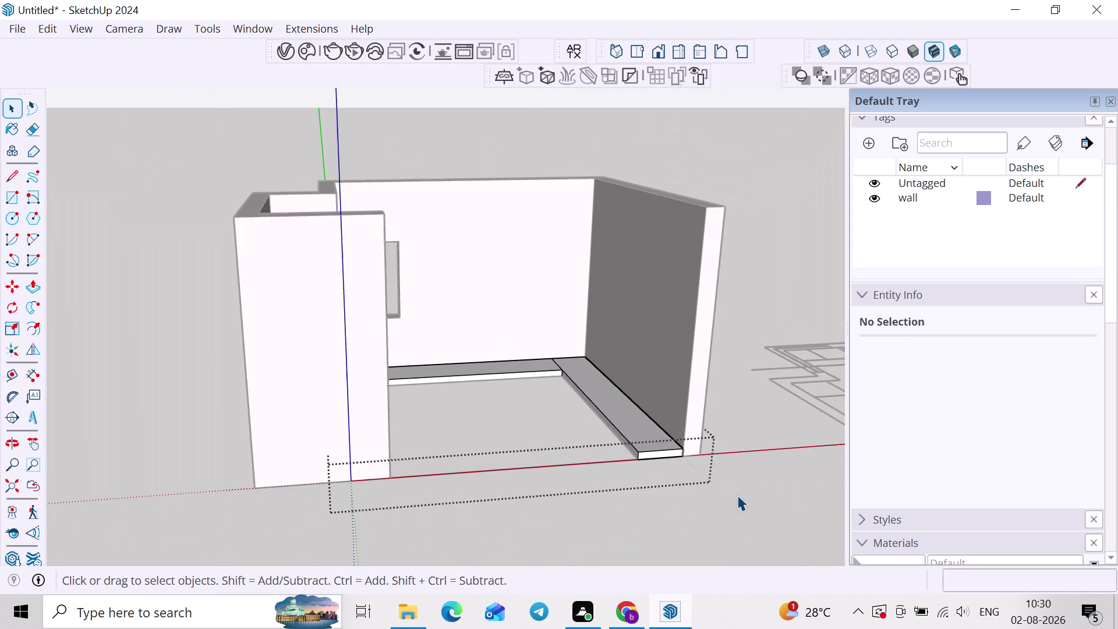
click(737, 496)
Orbit across the kitchen plans and elevation corner, then back toward the walled room.
middle_drag(731, 492, 601, 530)
middle_drag(627, 507, 482, 439)
middle_drag(498, 443, 554, 421)
scroll(up, 3)
middle_drag(516, 409, 541, 399)
middle_drag(491, 401, 413, 397)
middle_drag(576, 455, 711, 446)
scroll(down, 3)
middle_drag(706, 445, 407, 462)
middle_drag(595, 461, 582, 471)
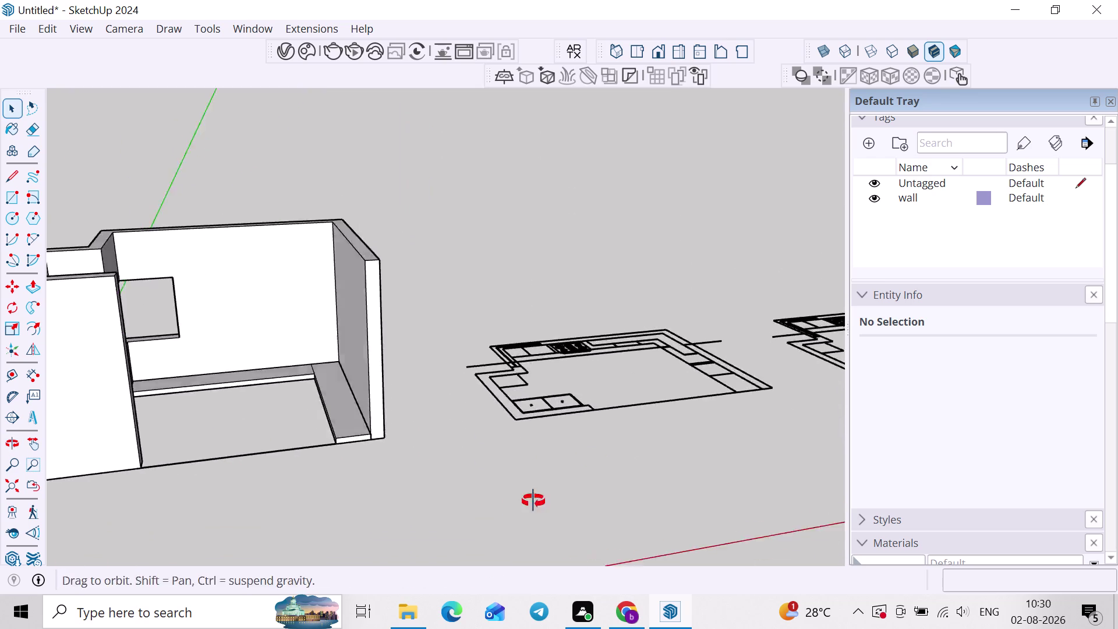
middle_drag(582, 470, 515, 509)
middle_drag(623, 466, 260, 370)
scroll(down, 3)
middle_drag(342, 332, 306, 409)
scroll(up, 3)
middle_drag(540, 425, 537, 299)
middle_drag(561, 374, 539, 410)
scroll(down, 3)
key(d)
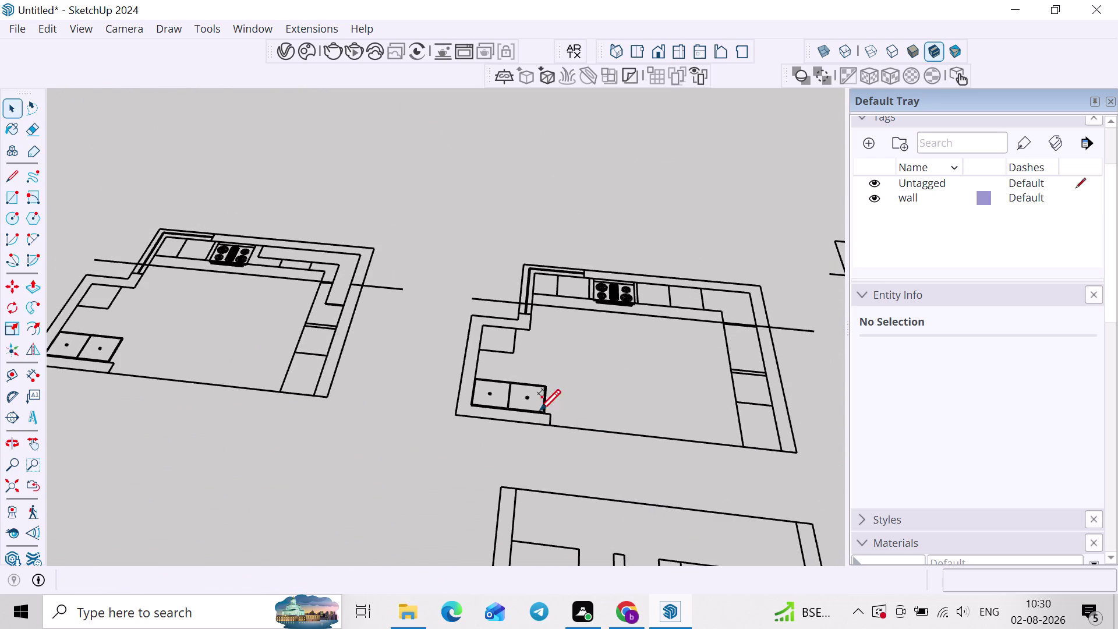
scroll(up, 3)
middle_drag(626, 472, 647, 324)
scroll(up, 3)
middle_drag(558, 535, 600, 352)
scroll(up, 3)
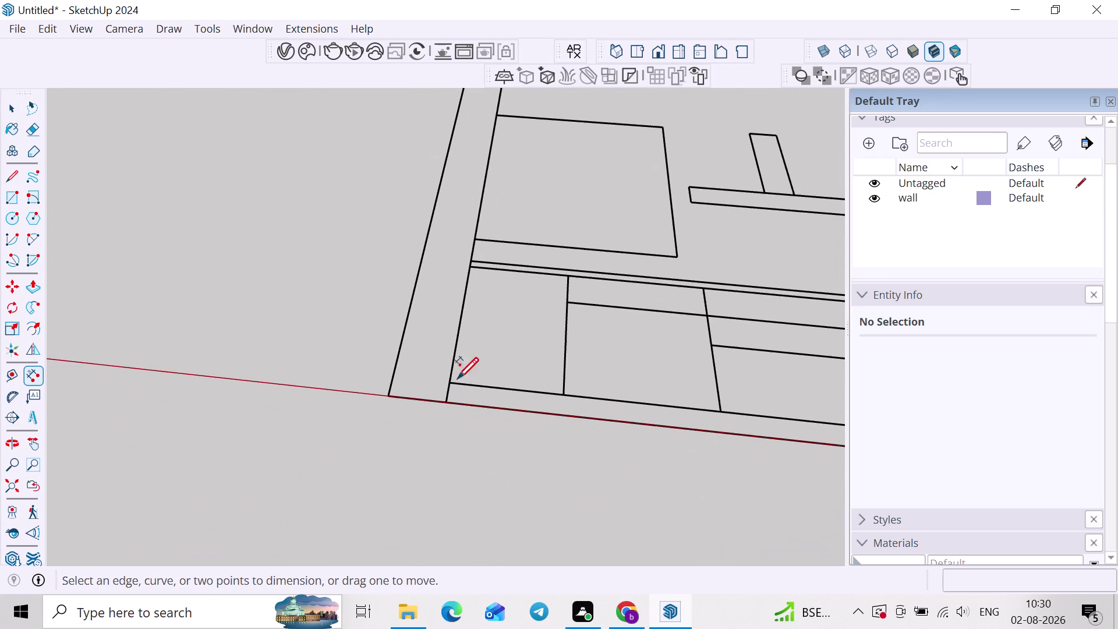
scroll(down, 3)
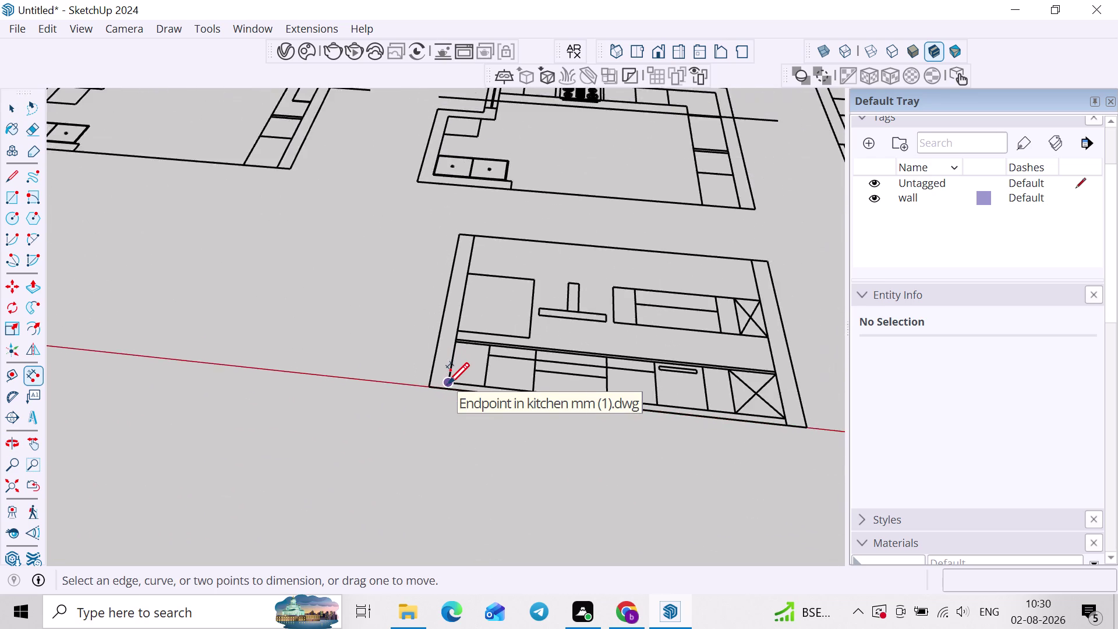
middle_drag(448, 383, 869, 428)
scroll(down, 3)
middle_drag(334, 349, 723, 466)
Select the toe-kick platform group and add a new tag named Toekick.
key(space)
scroll(up, 3)
click(627, 247)
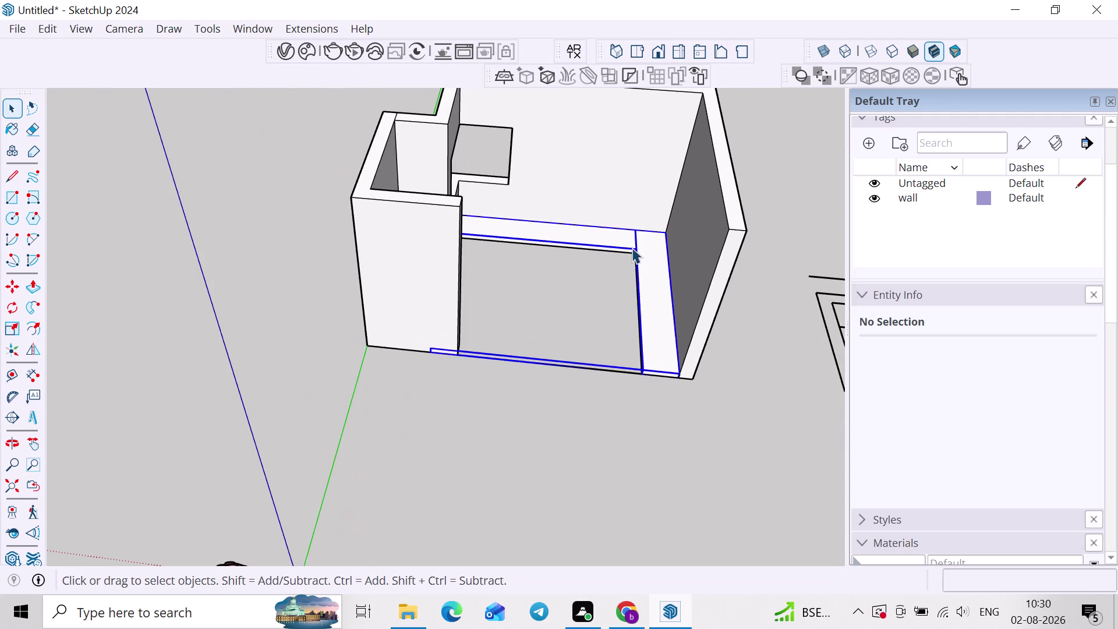
scroll(up, 3)
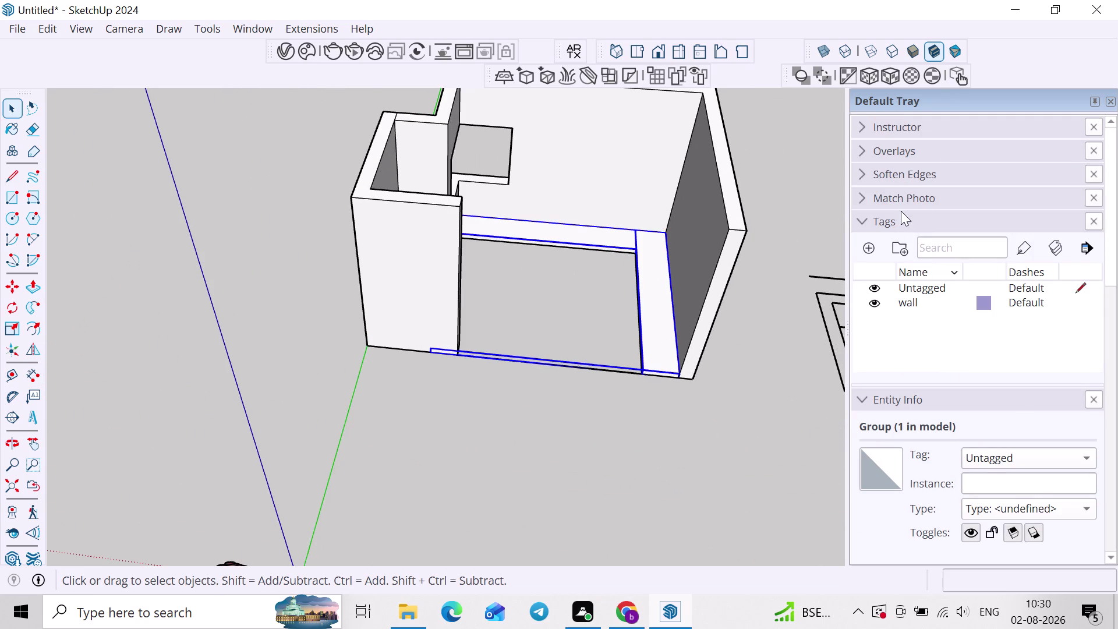
click(867, 247)
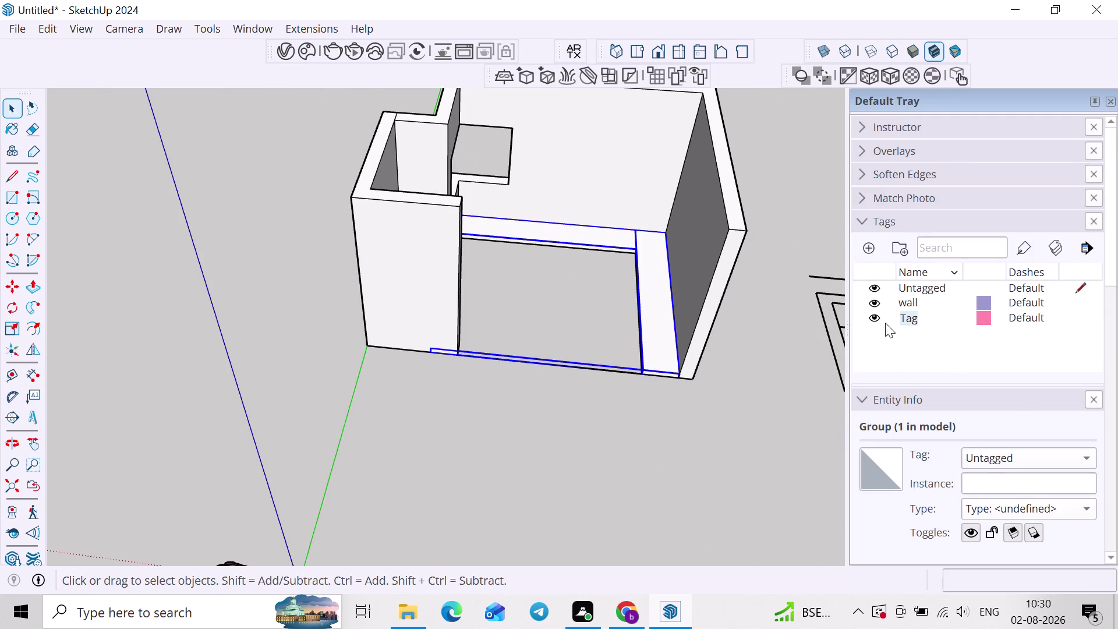
key(shift+w)
key(shift+BackSpace)
text(T)
text(oeli)
text(ck)
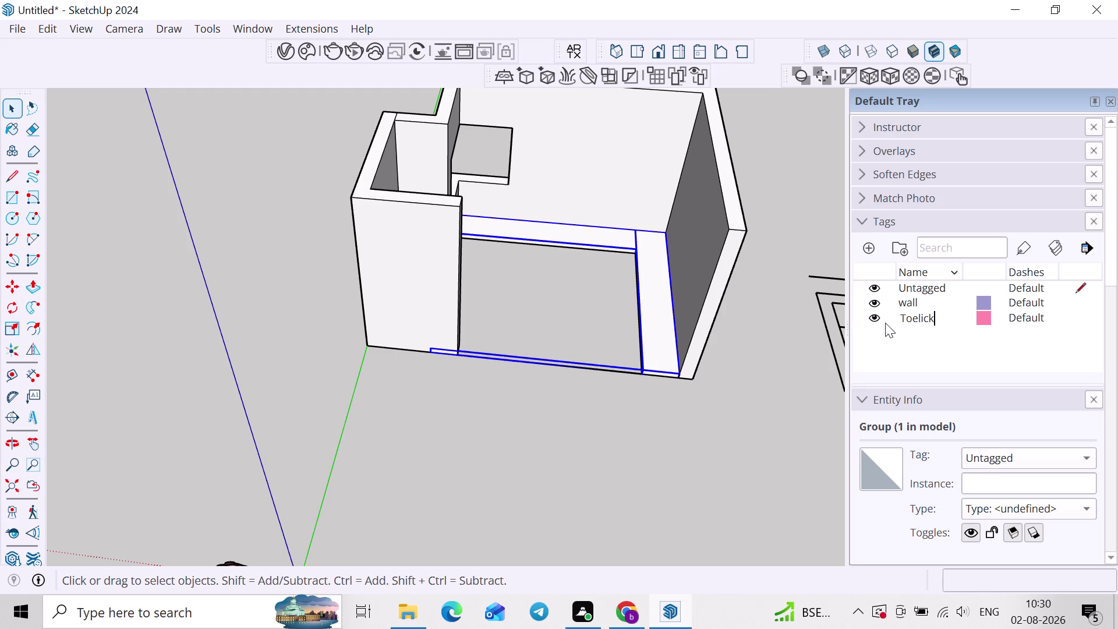
key(BackSpace)
key(BackSpace)
key(BackSpace)
key(BackSpace)
text(kick)
key(Return)
Add another tag and put the toe-kick group on the Toekick tag.
key(space)
scroll(up, 3)
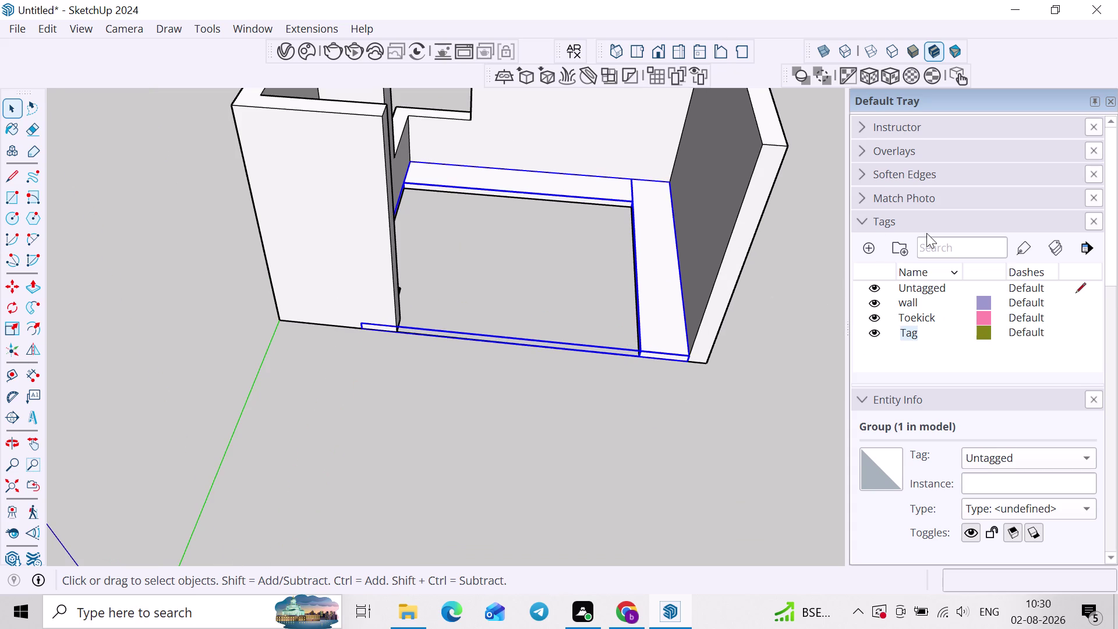
click(930, 361)
click(985, 456)
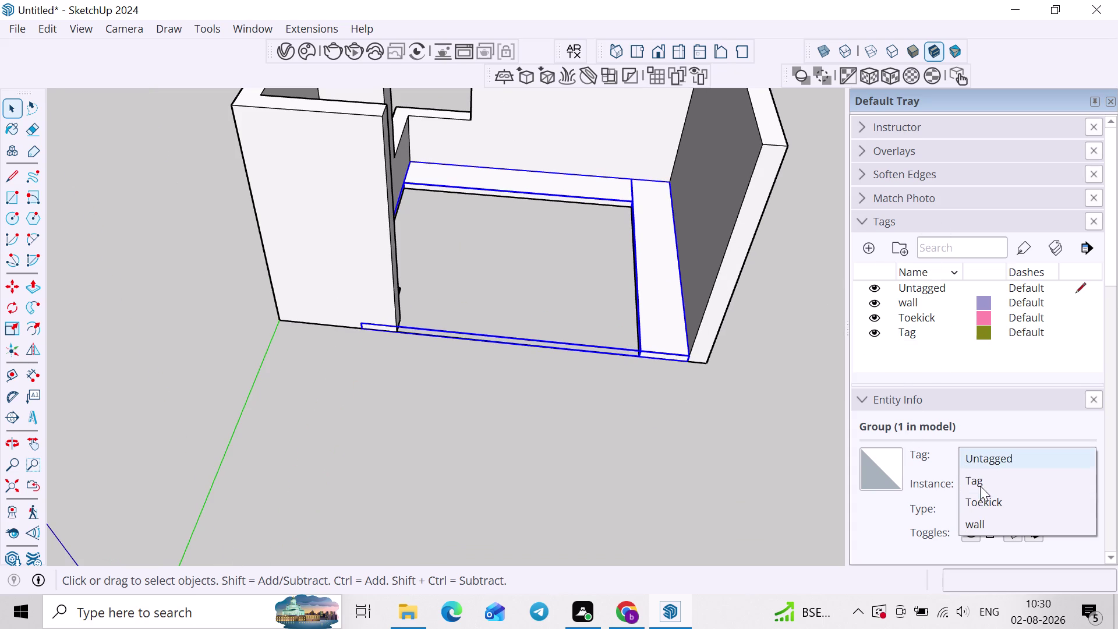
click(979, 498)
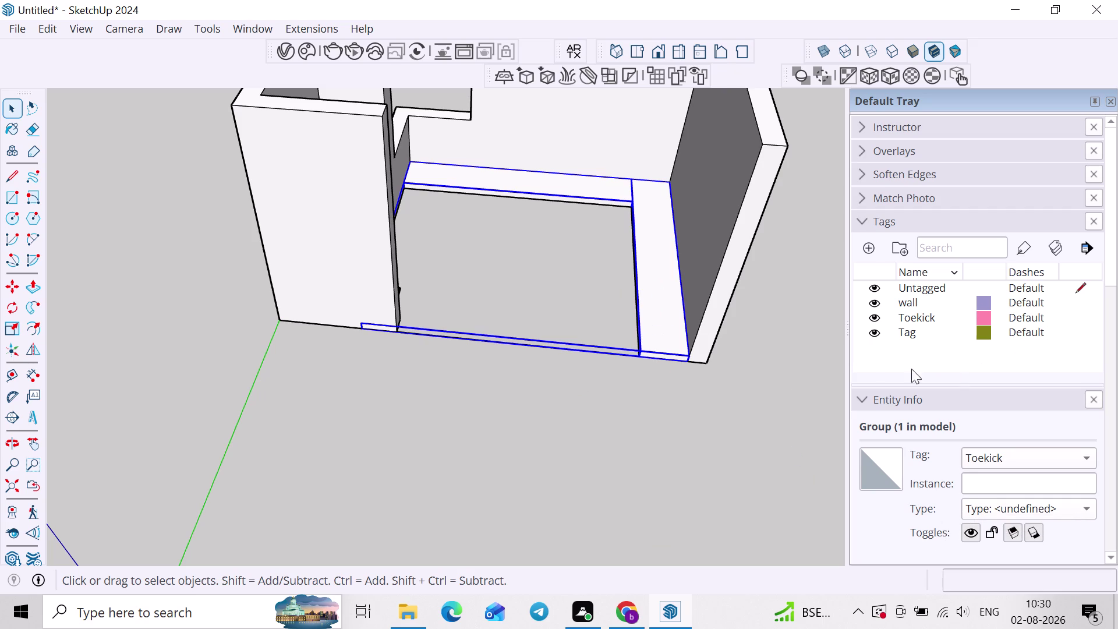
click(878, 321)
click(878, 320)
click(874, 320)
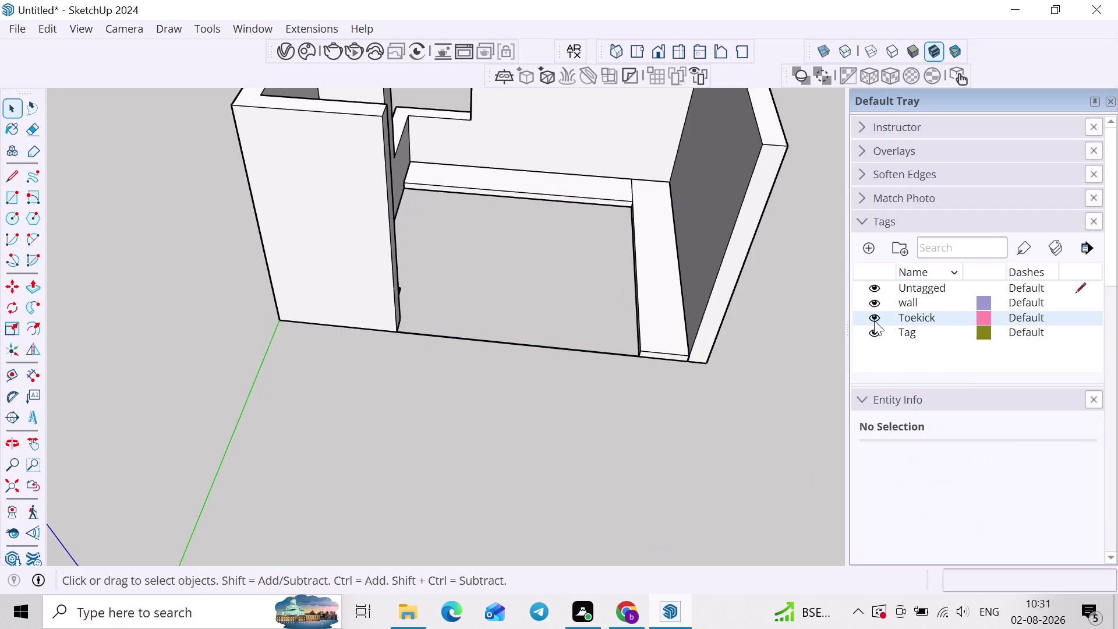
Hide the Toekick tag and draw a square over the corner floor tile.
middle_drag(798, 287, 766, 345)
click(761, 341)
scroll(up, 3)
middle_drag(561, 242, 555, 264)
key(r)
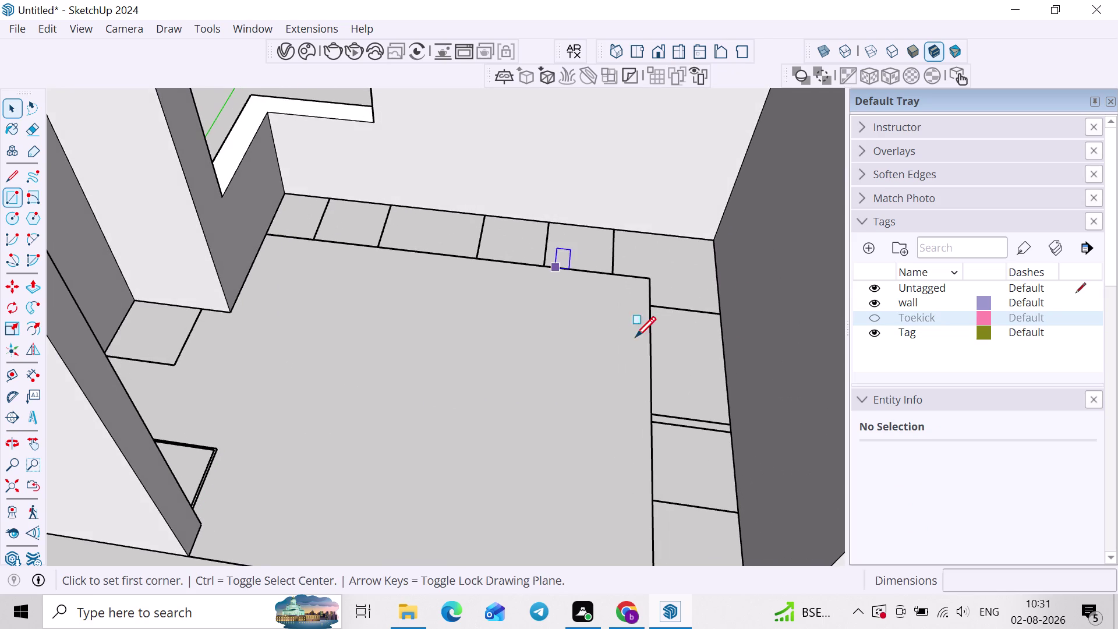
scroll(up, 3)
click(306, 202)
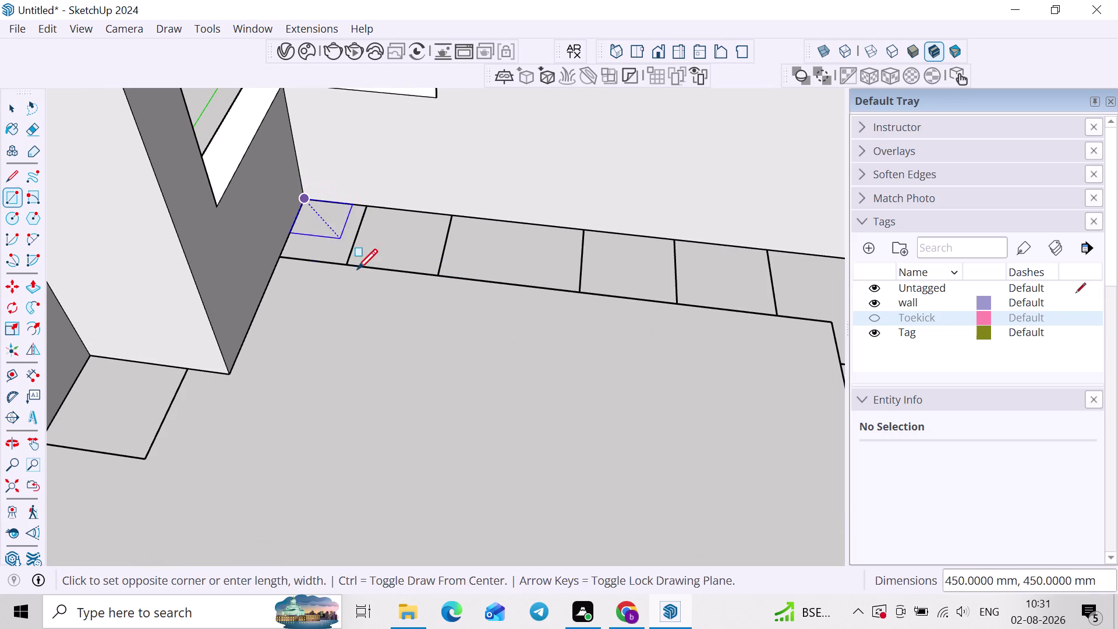
click(349, 265)
Make the corner square a group and push/pull it.
key(space)
double_click(340, 243)
right_click(339, 242)
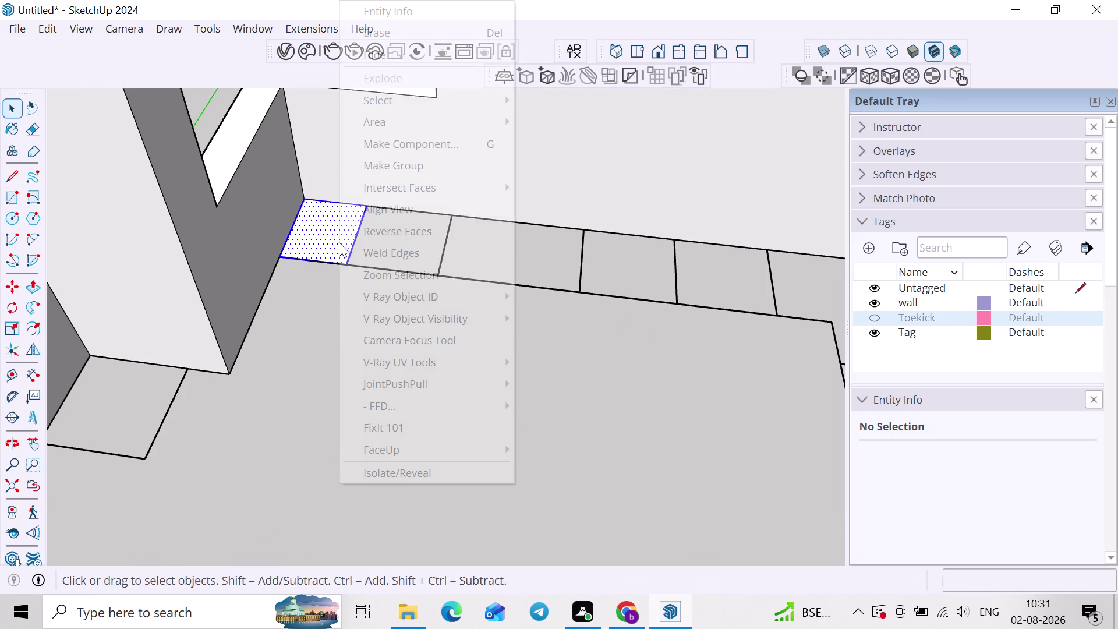
click(400, 173)
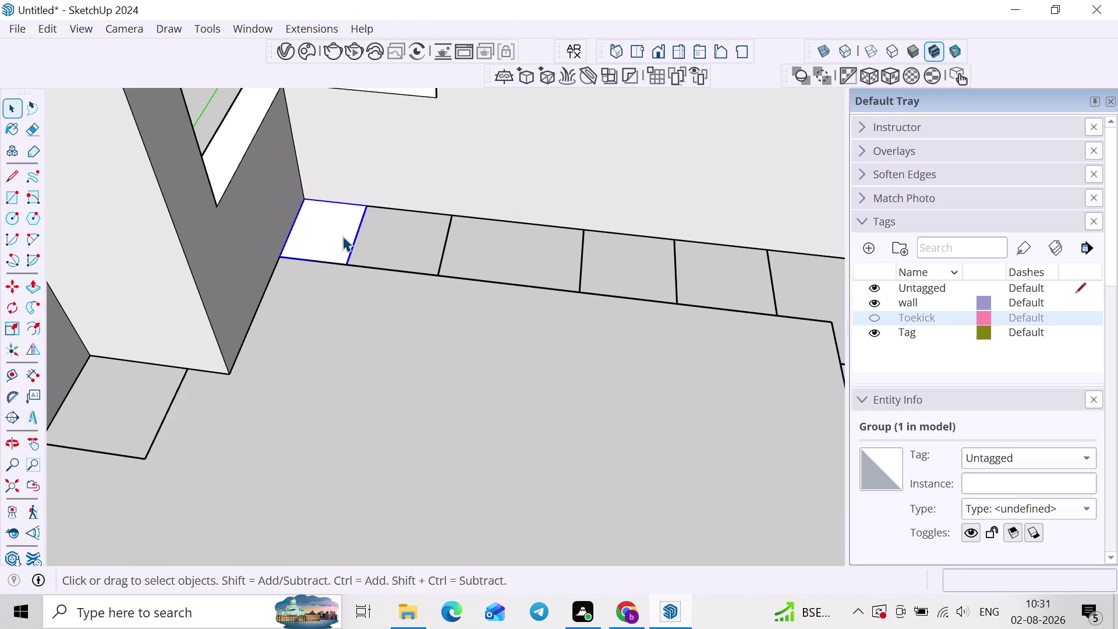
key(p)
click(342, 236)
key(space)
double_click(328, 235)
scroll(down, 3)
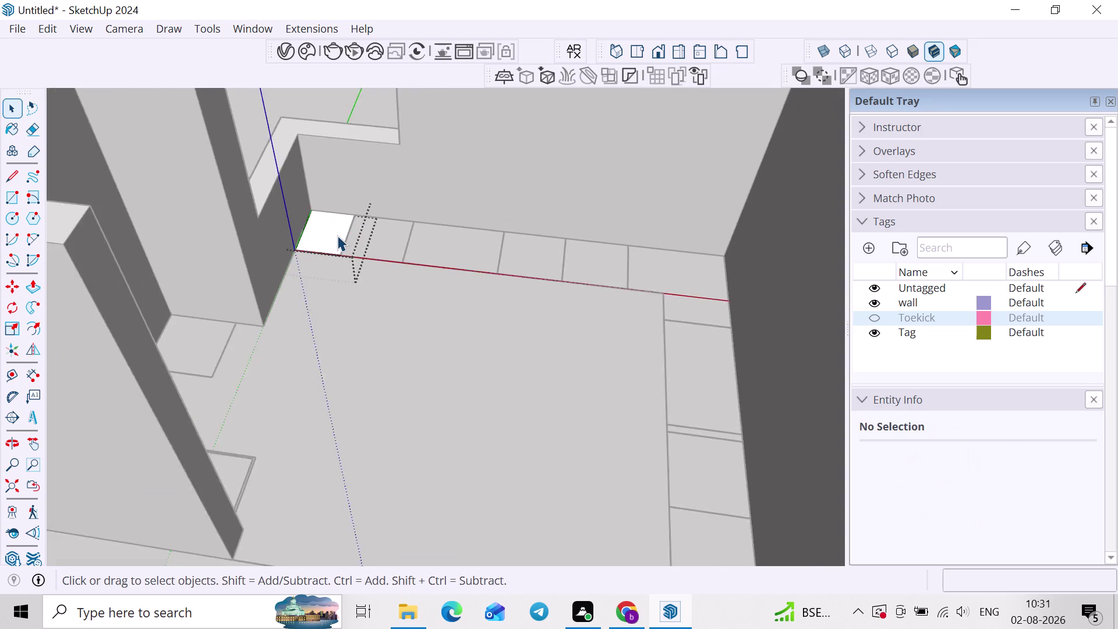
Orbit out across the room to bring the elevation drawing into view.
middle_drag(337, 236, 199, 309)
scroll(down, 3)
middle_drag(275, 340, 357, 237)
scroll(down, 3)
middle_drag(603, 367, 419, 326)
click(677, 455)
scroll(down, 3)
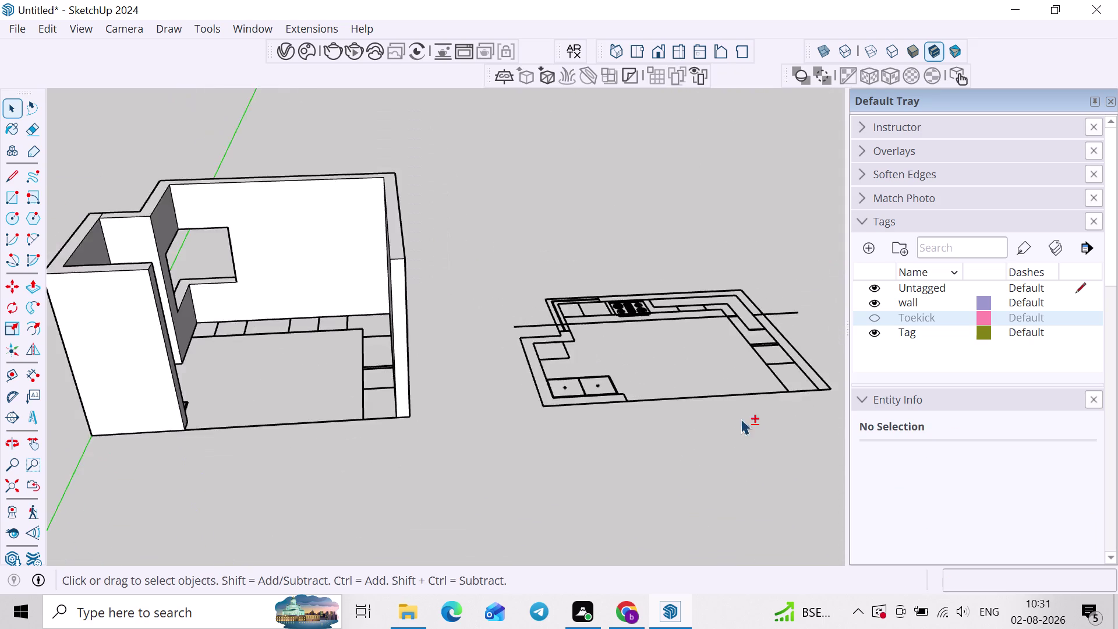
middle_drag(712, 404, 361, 355)
middle_drag(557, 417, 525, 497)
middle_drag(612, 499, 496, 338)
middle_drag(570, 371, 546, 402)
Start a dimension at the cabinet's top corner on the elevation, then cancel it.
key(d)
scroll(up, 3)
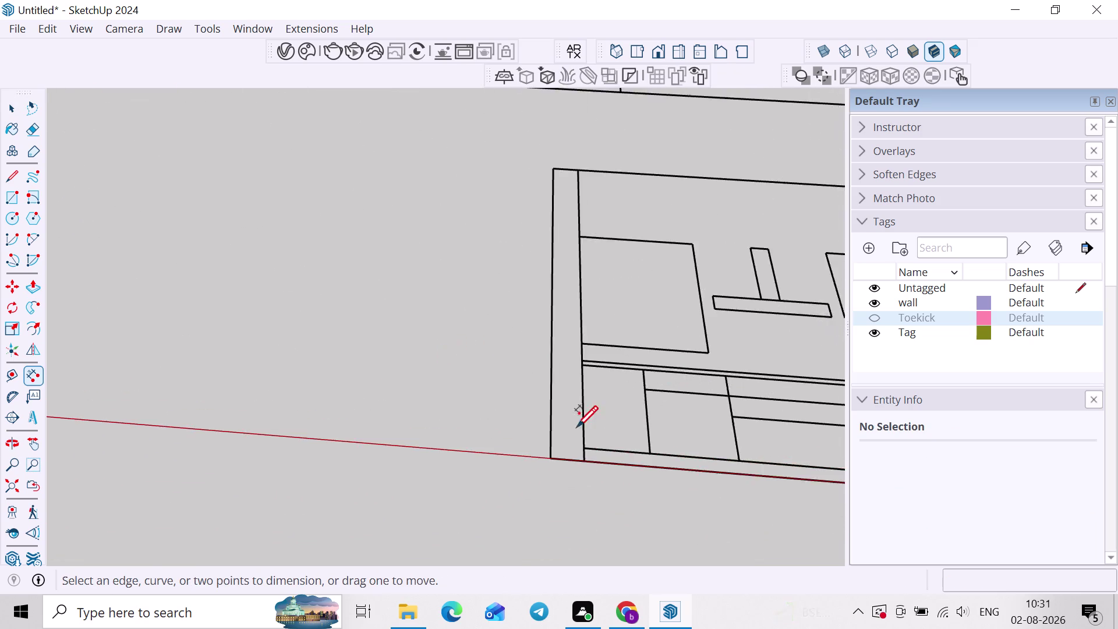
scroll(up, 3)
click(574, 344)
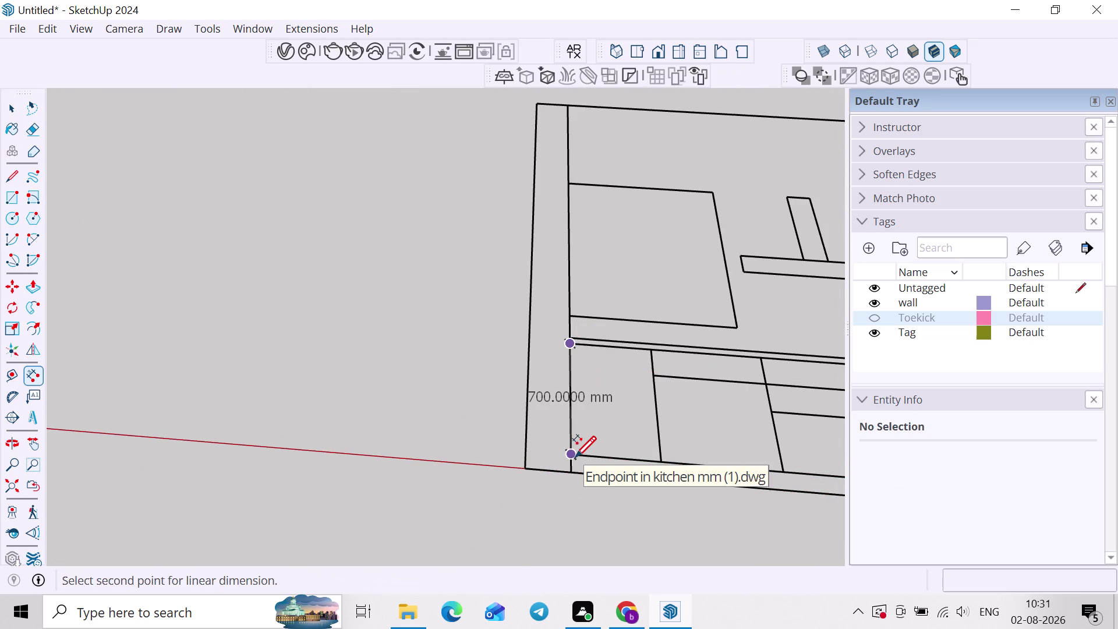
key(space)
scroll(down, 3)
Return the view to the wall corner and begin raising the cabinet footprint.
middle_drag(532, 433, 926, 486)
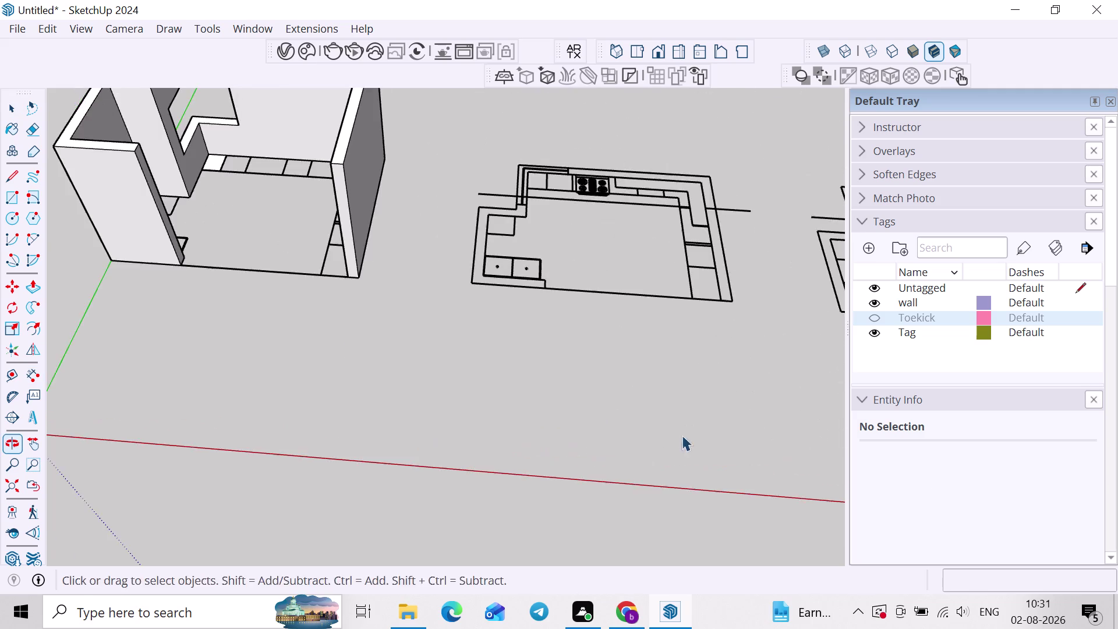
middle_drag(342, 342, 622, 398)
scroll(up, 3)
scroll(up, 3)
middle_drag(468, 223, 361, 204)
scroll(up, 3)
double_click(584, 262)
key(p)
click(584, 262)
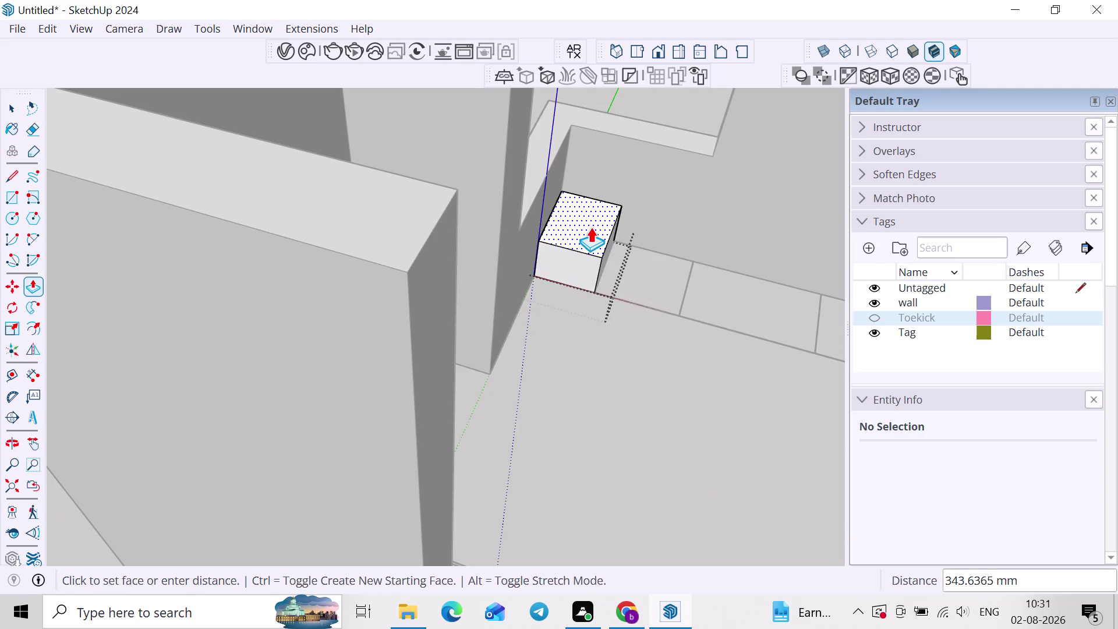
Raise the footprint 700 mm and move the cabinet box 450 mm along the wall.
text(700)
key(Return)
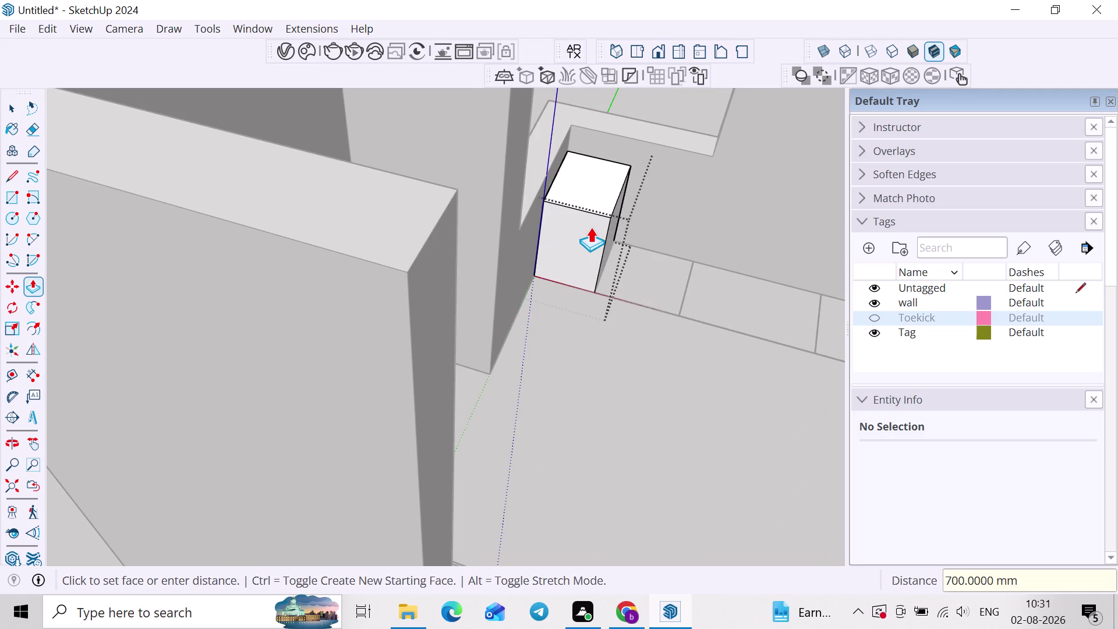
scroll(down, 3)
key(space)
click(616, 339)
click(559, 255)
key(m)
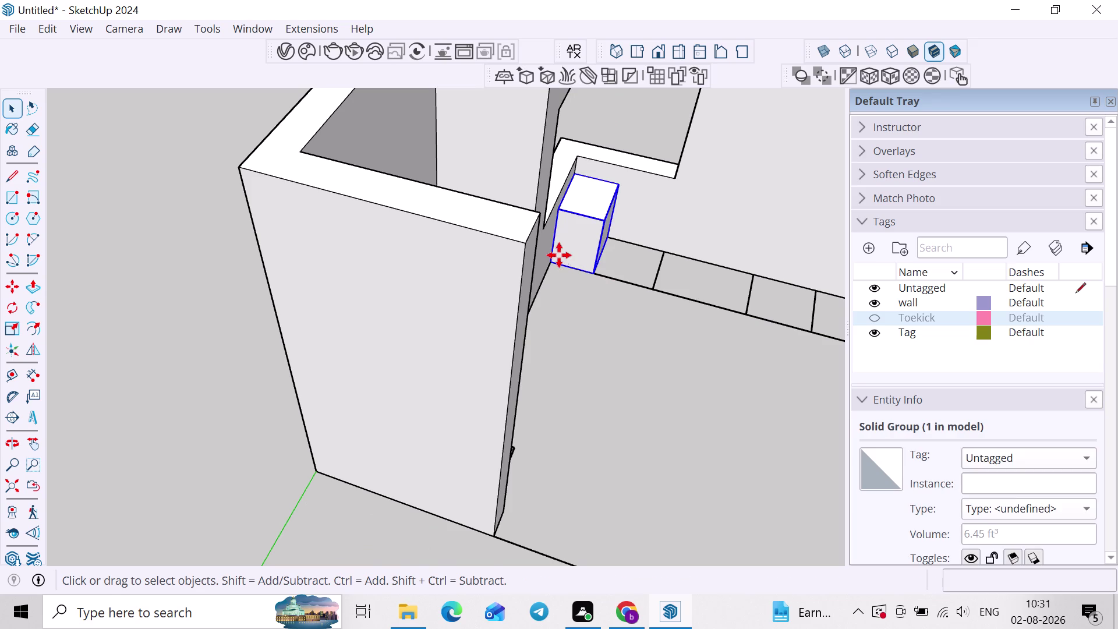
scroll(up, 3)
click(546, 264)
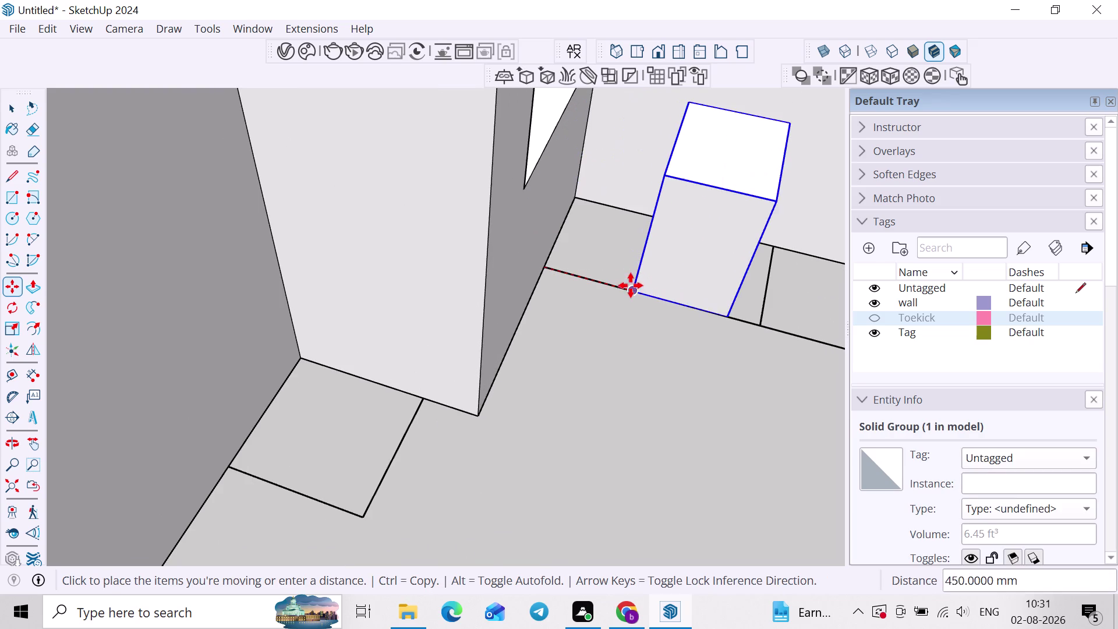
click(630, 288)
Push/pull a face of the placed cabinet box.
middle_drag(652, 286, 382, 257)
scroll(up, 3)
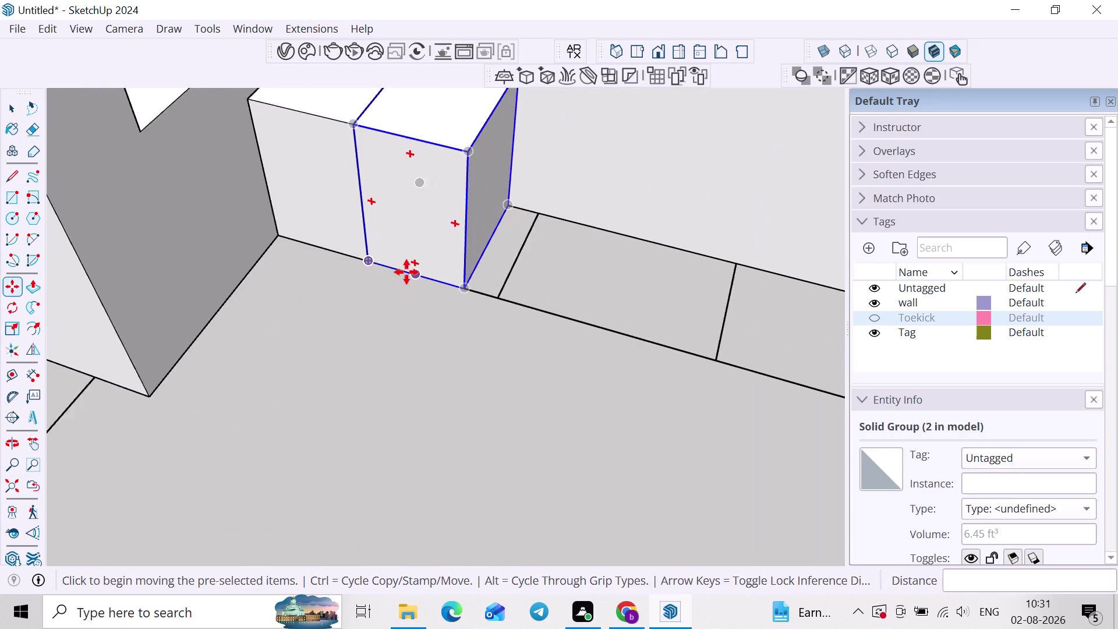
scroll(up, 3)
key(space)
double_click(499, 219)
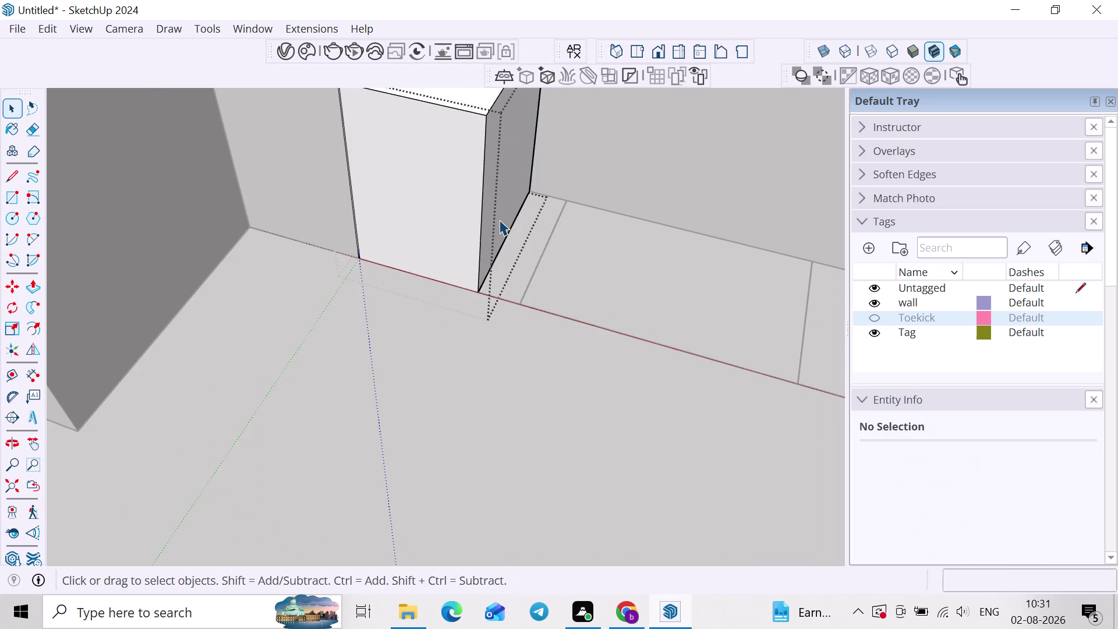
key(p)
click(497, 225)
click(522, 304)
key(space)
Place a 600 mm copy of the cabinet group beside the original.
click(482, 379)
click(478, 249)
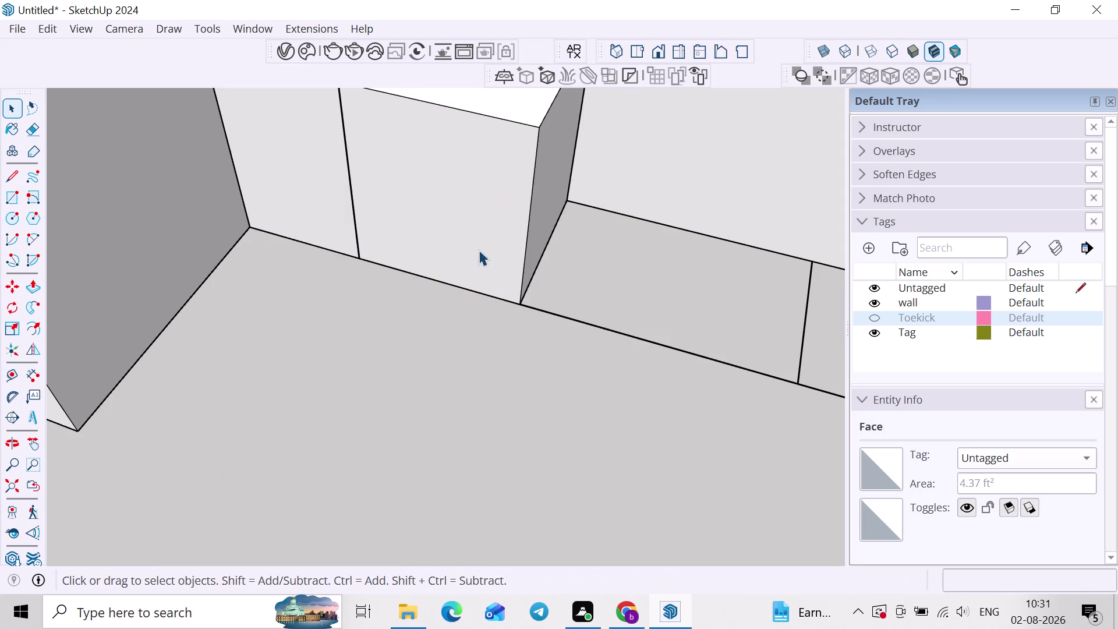
key(m)
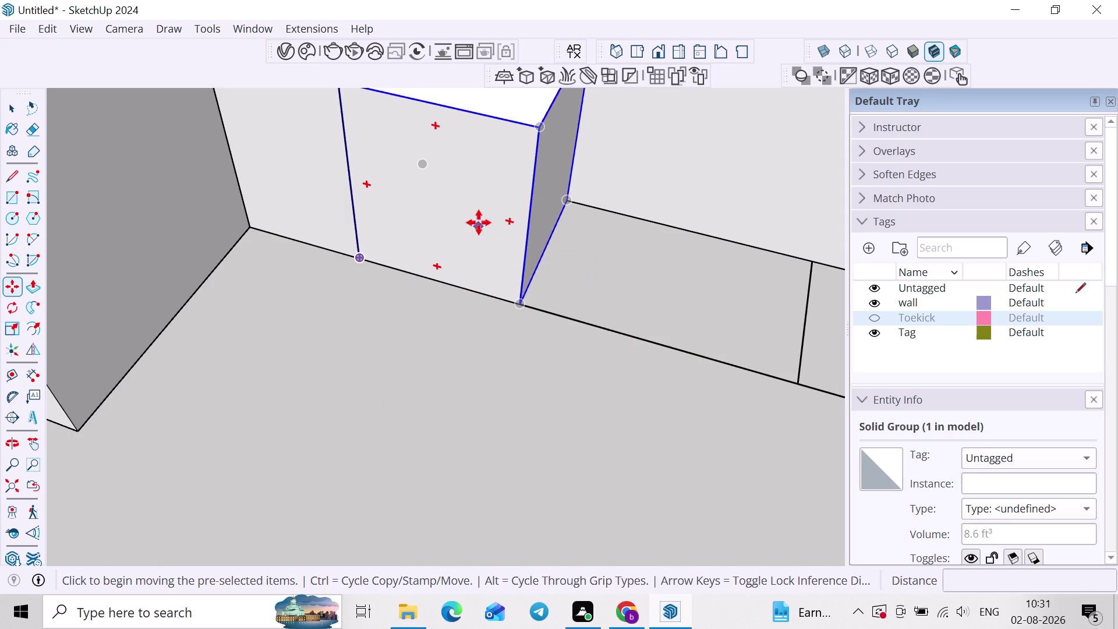
scroll(up, 3)
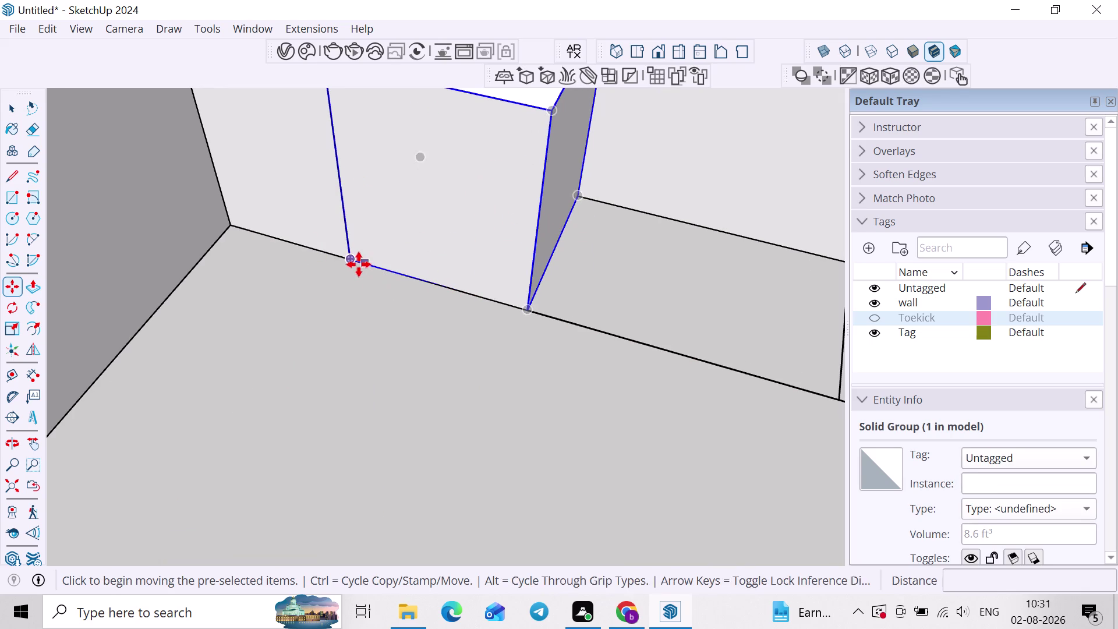
click(356, 263)
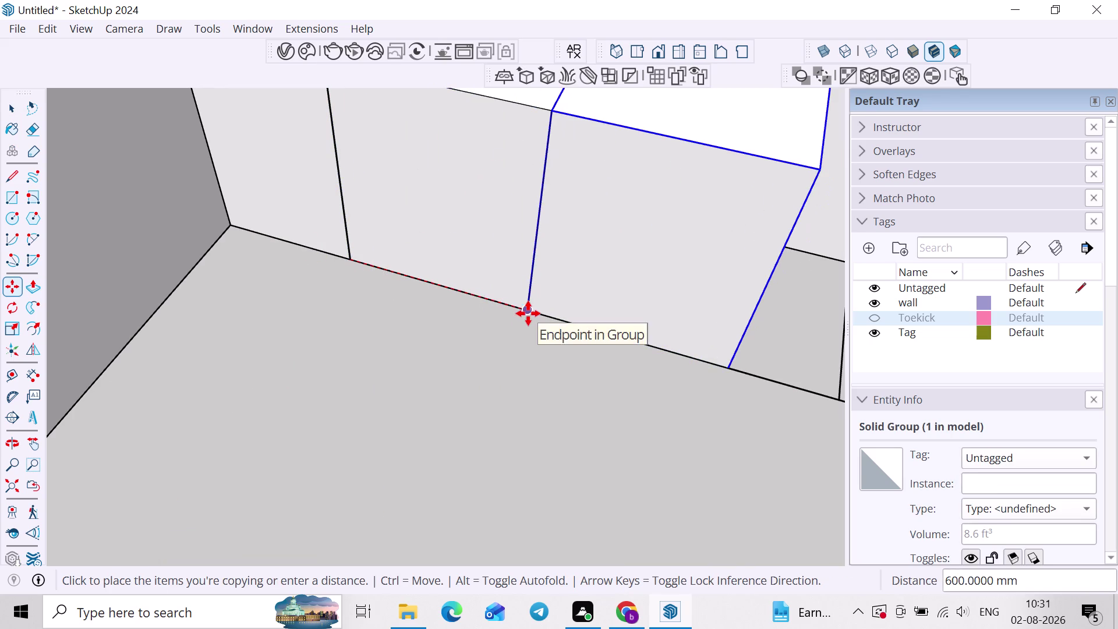
click(528, 313)
scroll(down, 3)
key(space)
middle_drag(635, 341, 602, 230)
scroll(up, 3)
middle_drag(694, 236, 639, 242)
Widen the end cabinet by pushing its side face out 300 mm.
double_click(657, 243)
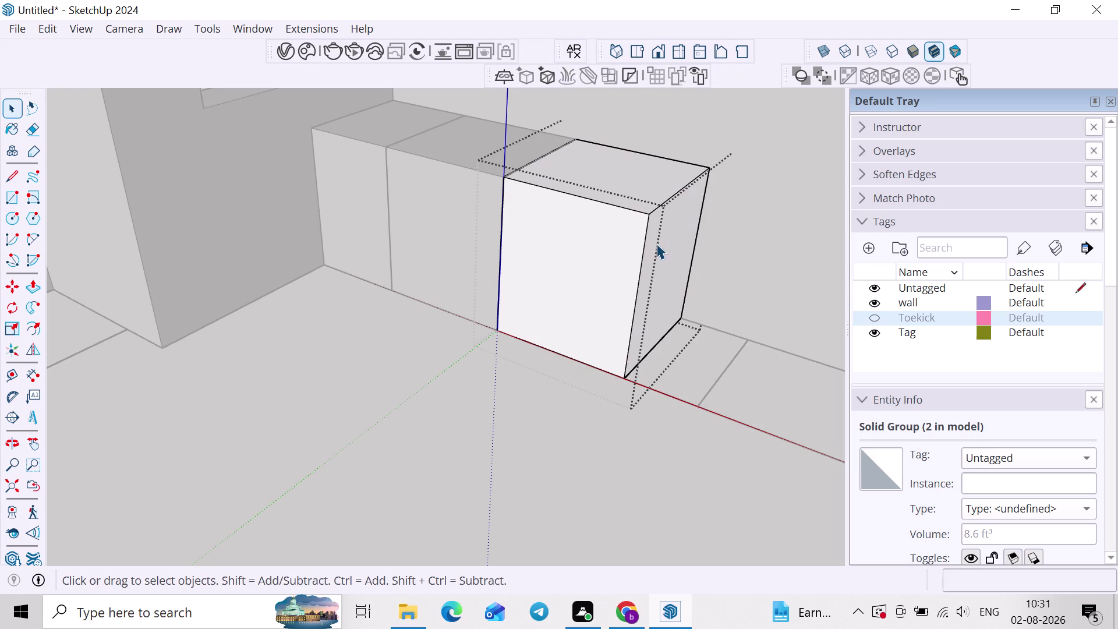
key(p)
click(655, 244)
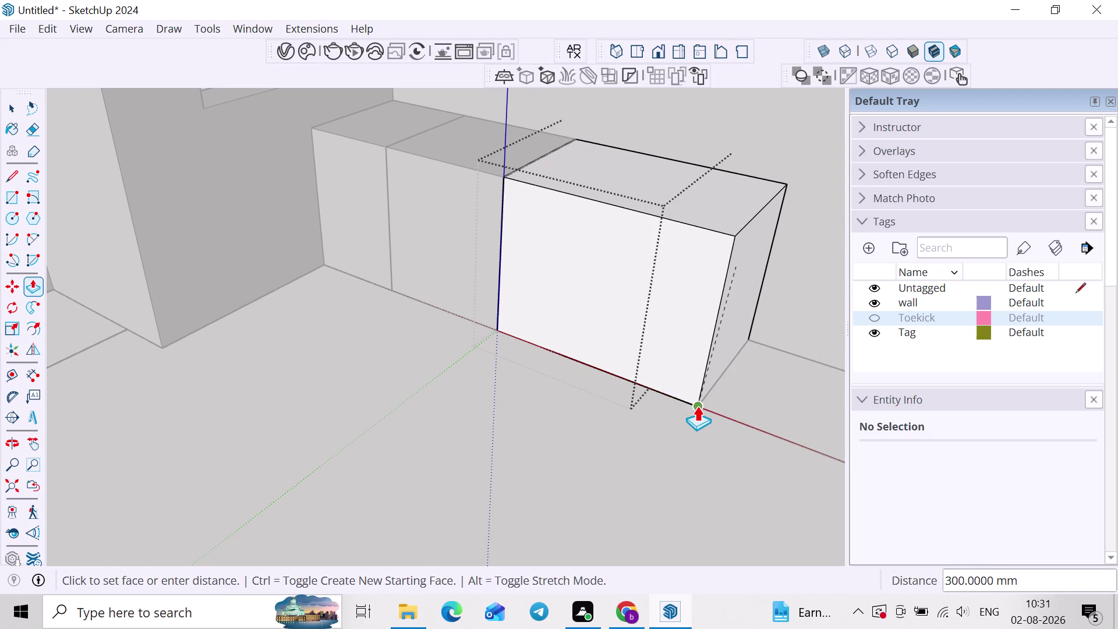
click(698, 406)
key(space)
click(692, 414)
middle_drag(335, 275, 417, 286)
click(478, 421)
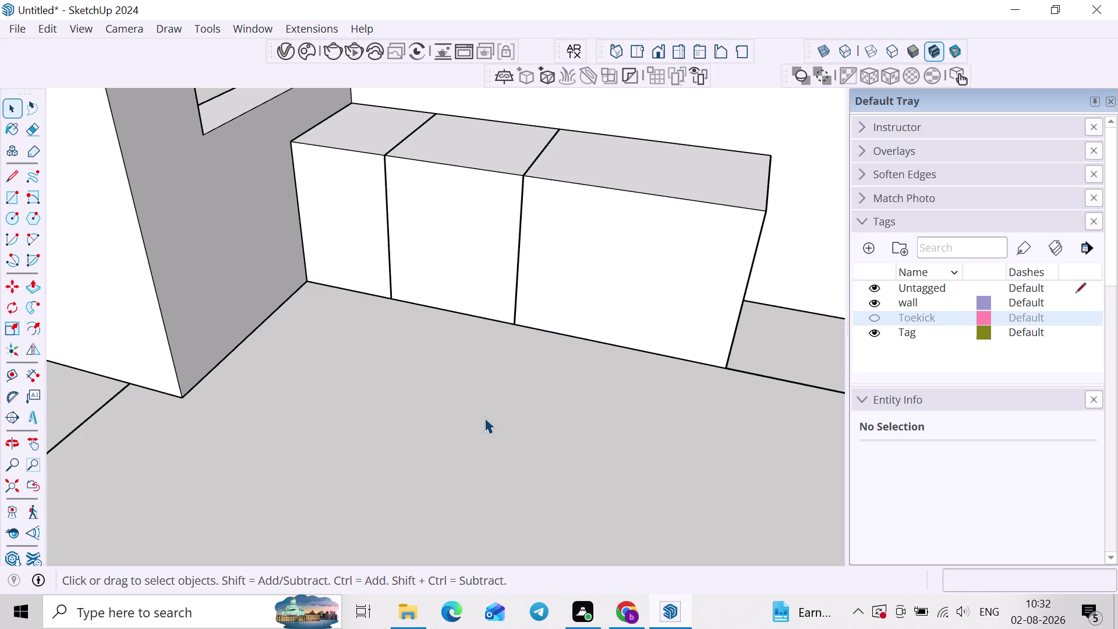
Copy the middle cabinet to the end of the row.
scroll(down, 3)
middle_drag(537, 143, 471, 165)
middle_drag(552, 283, 652, 250)
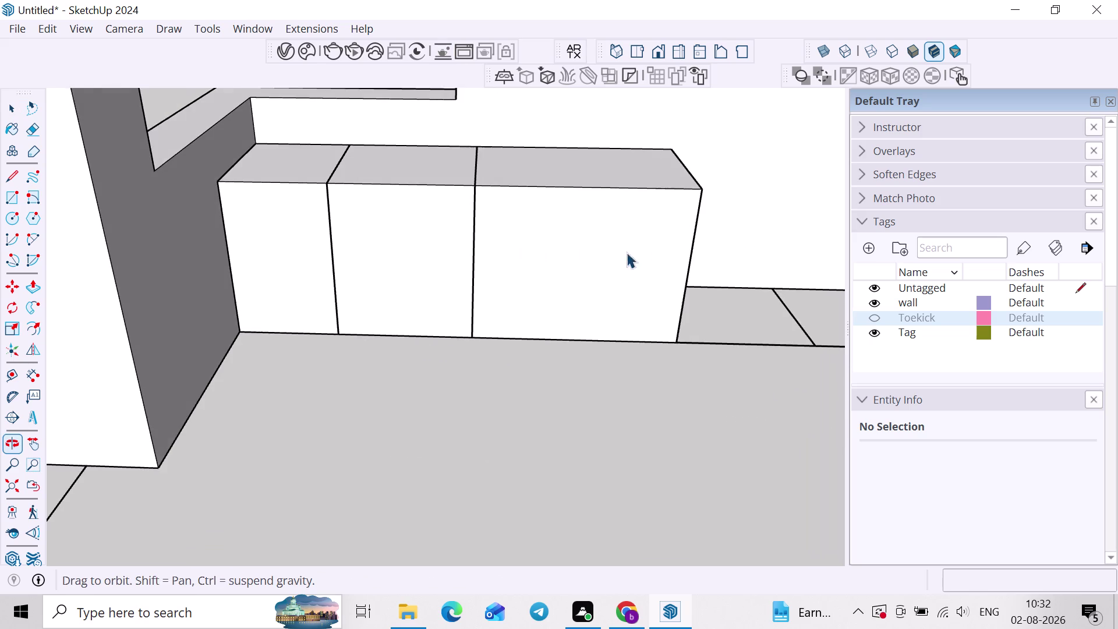
key(space)
click(354, 232)
key(m)
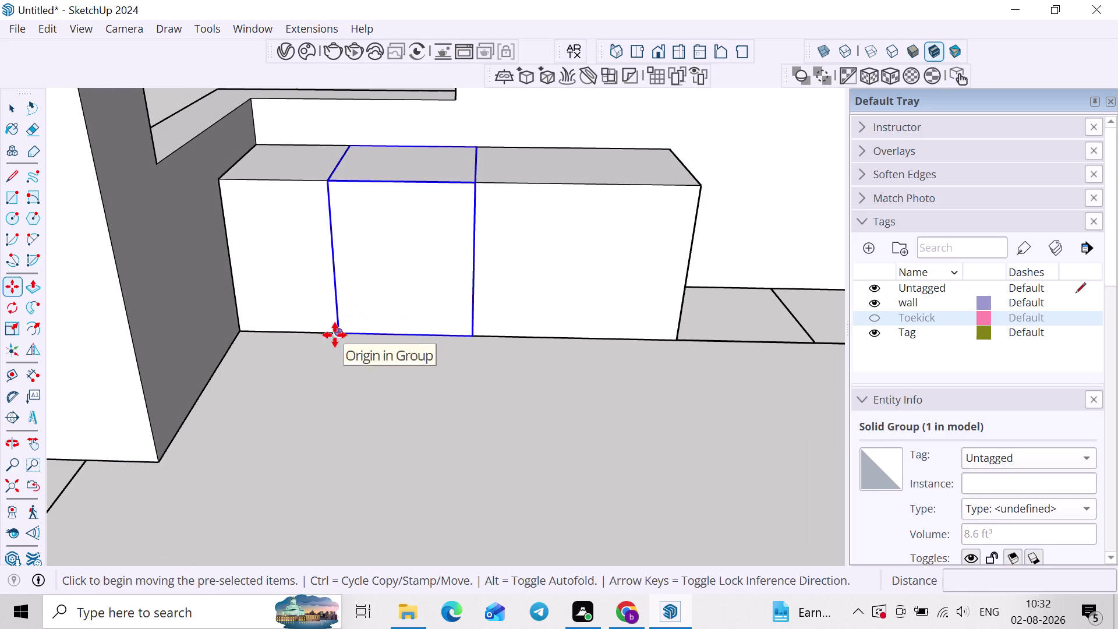
click(339, 336)
middle_drag(429, 342, 301, 335)
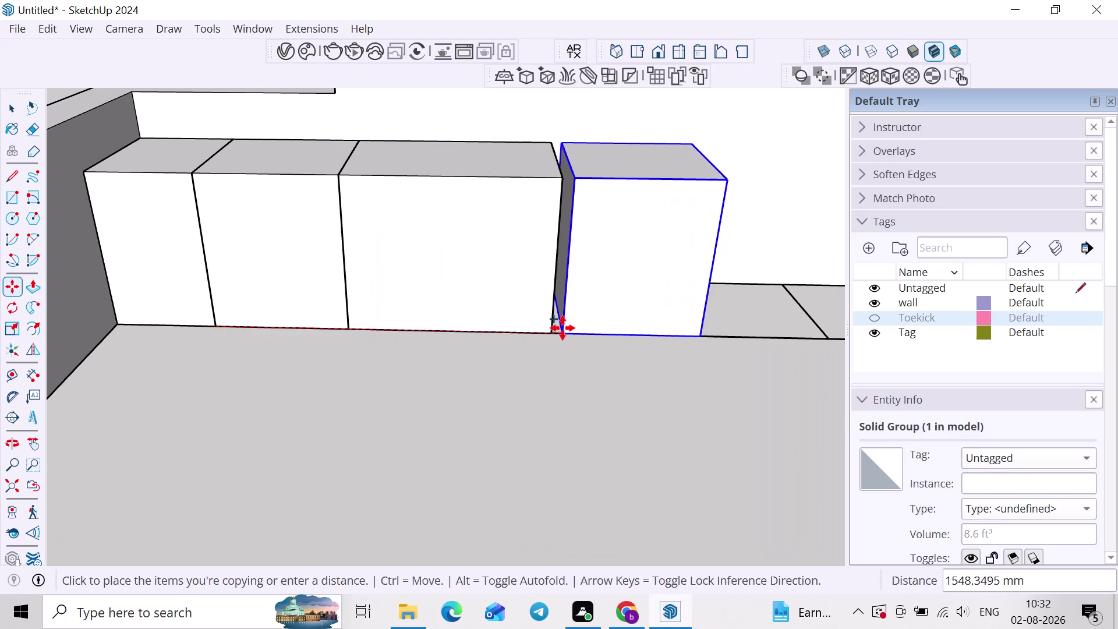
click(551, 332)
middle_drag(619, 318, 478, 331)
Select the last cabinet and move it along the row.
key(space)
click(512, 314)
key(m)
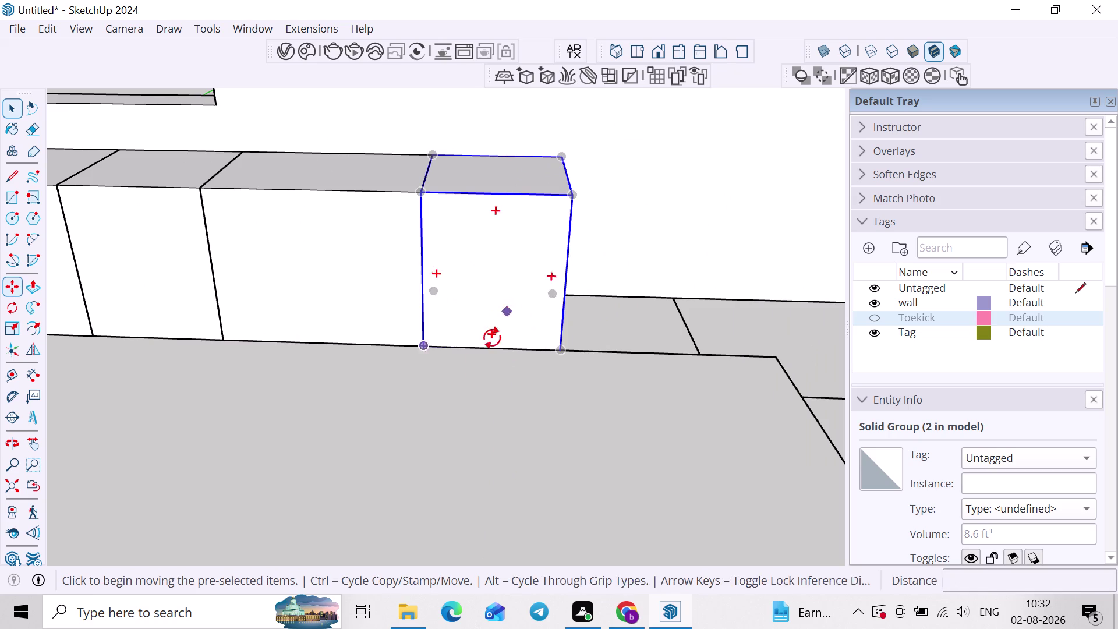
click(425, 352)
click(563, 350)
middle_drag(567, 349, 414, 345)
middle_drag(531, 337, 425, 356)
scroll(up, 3)
Place a 600 mm cabinet copy next to the last one.
key(space)
click(572, 290)
key(m)
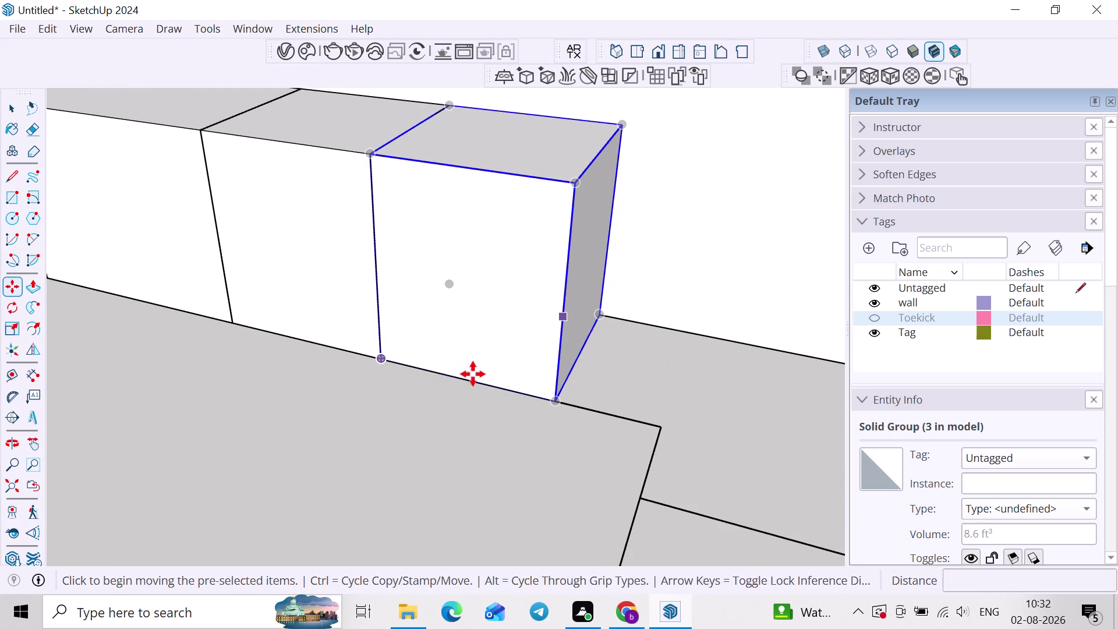
click(381, 361)
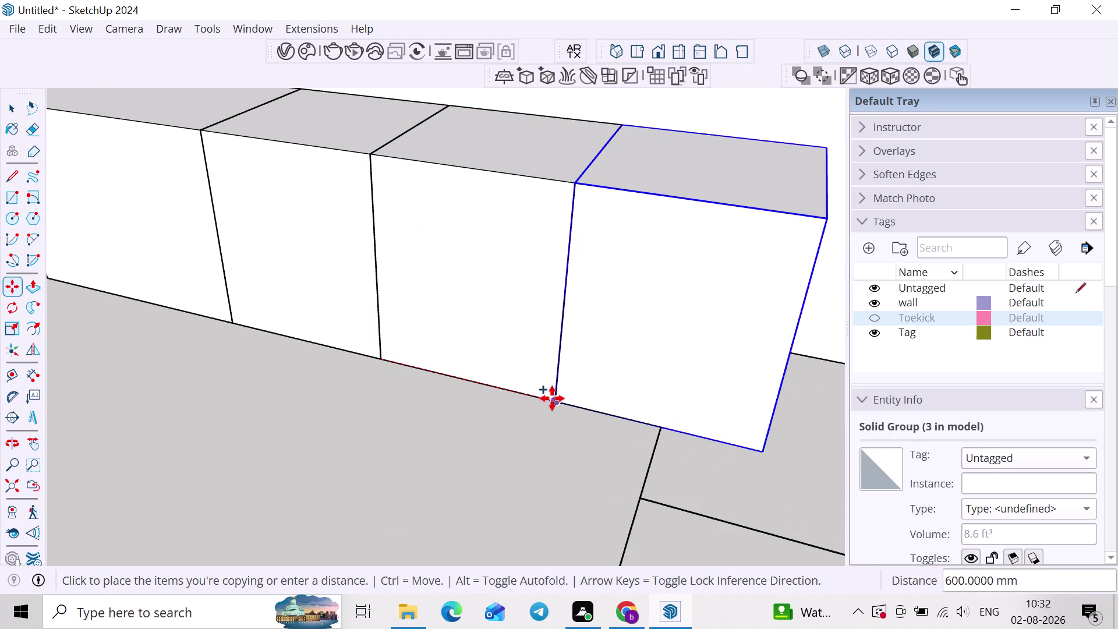
click(553, 399)
middle_drag(665, 392, 515, 379)
middle_drag(591, 371, 565, 391)
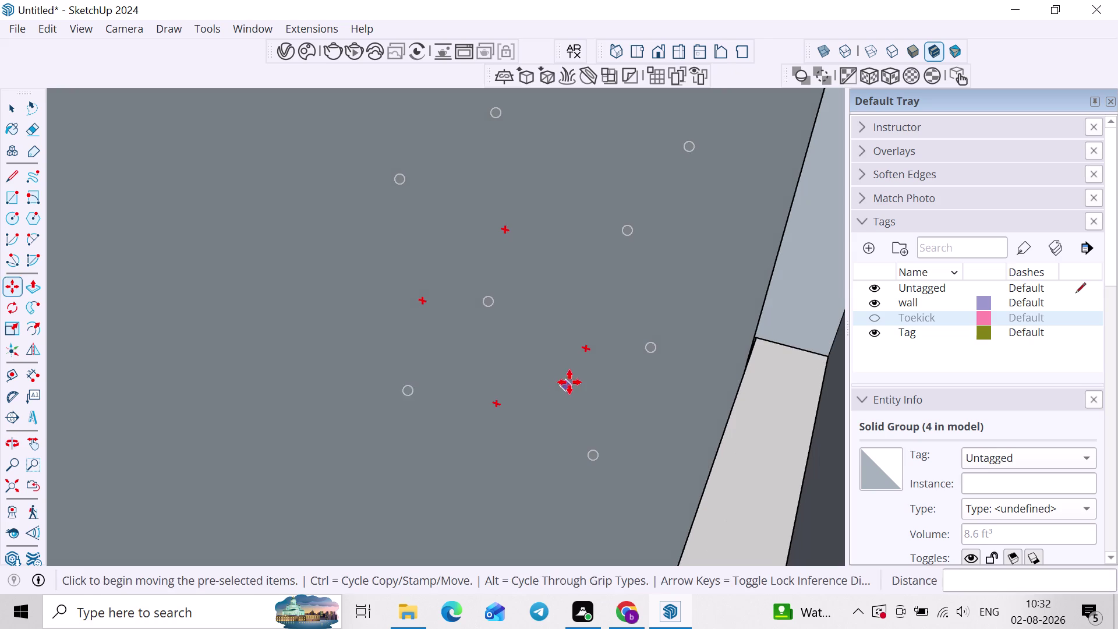
middle_drag(570, 382, 638, 354)
Hide the wall tag and look over the cabinet row without walls.
key(space)
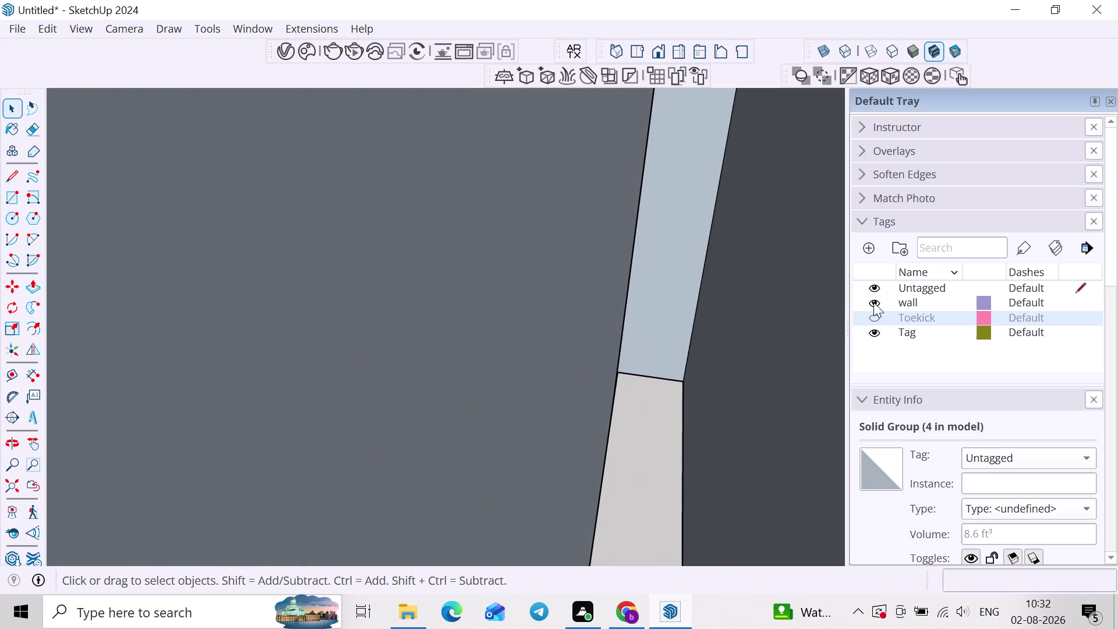
click(874, 301)
scroll(down, 3)
middle_drag(681, 379, 734, 406)
scroll(up, 3)
middle_drag(612, 374, 522, 332)
scroll(up, 3)
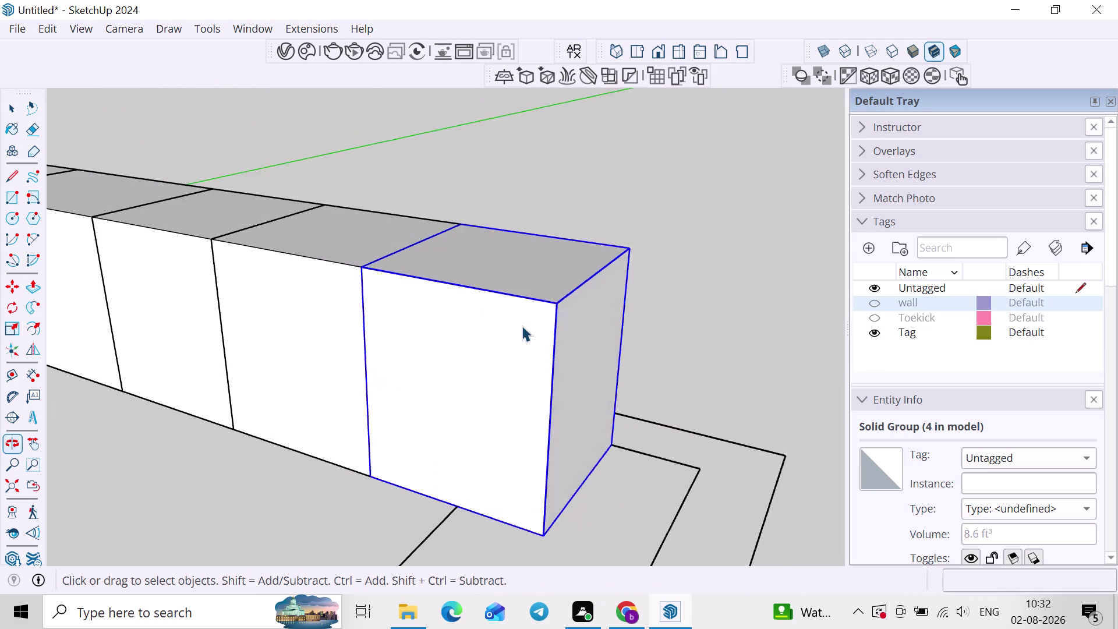
Push the last cabinet's side out 300 mm and extend its front face by 320 mm.
double_click(553, 355)
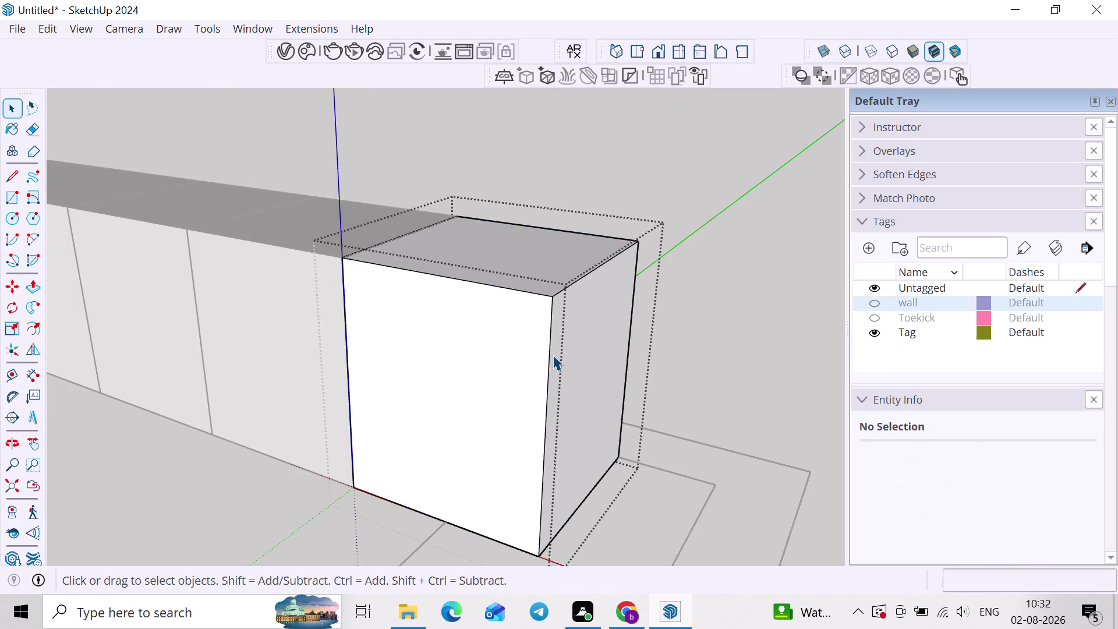
key(p)
click(572, 372)
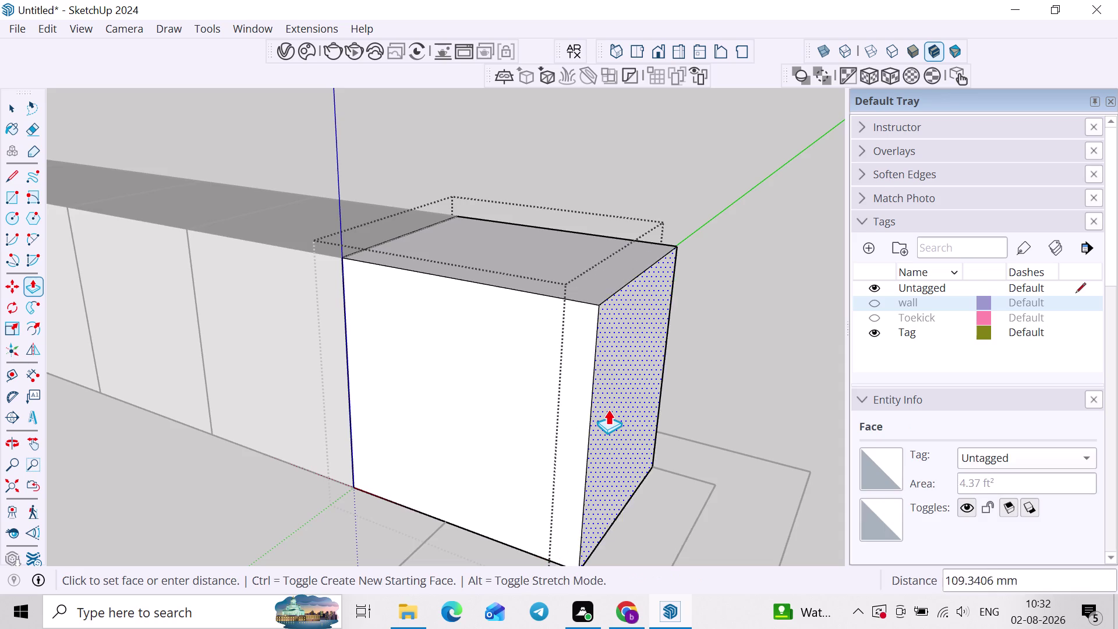
middle_drag(608, 410, 610, 226)
click(642, 429)
middle_drag(643, 415, 685, 400)
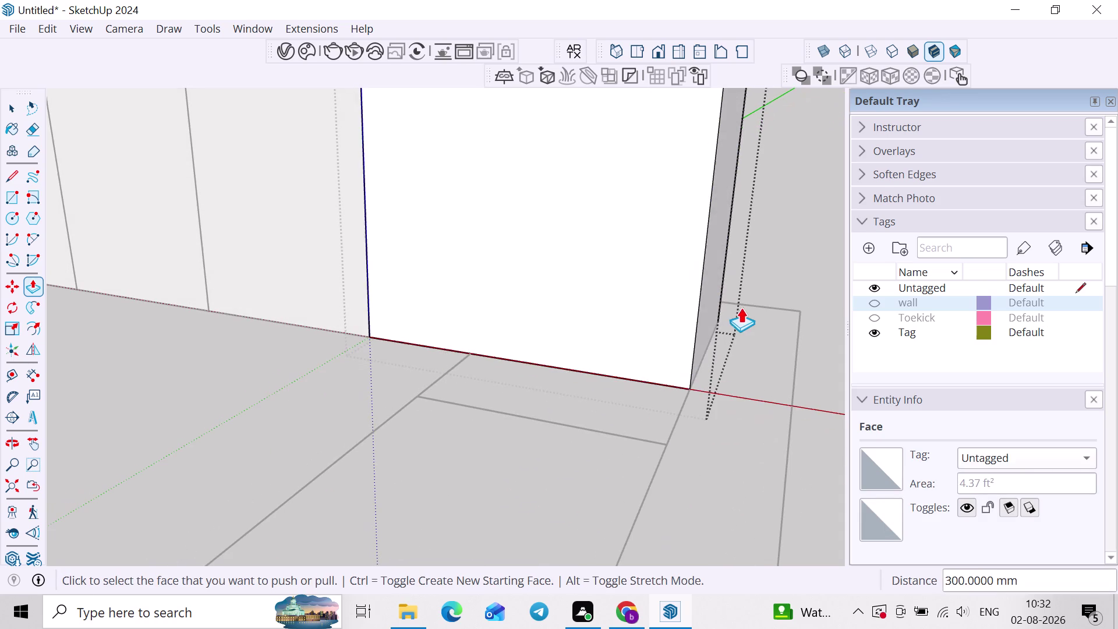
click(704, 305)
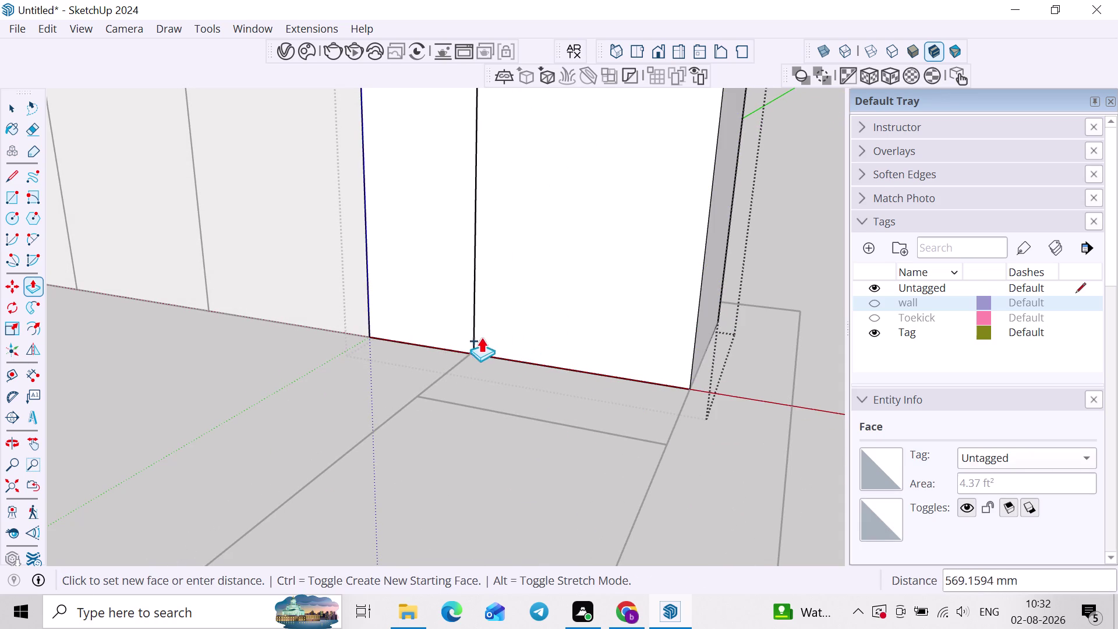
click(470, 350)
click(501, 341)
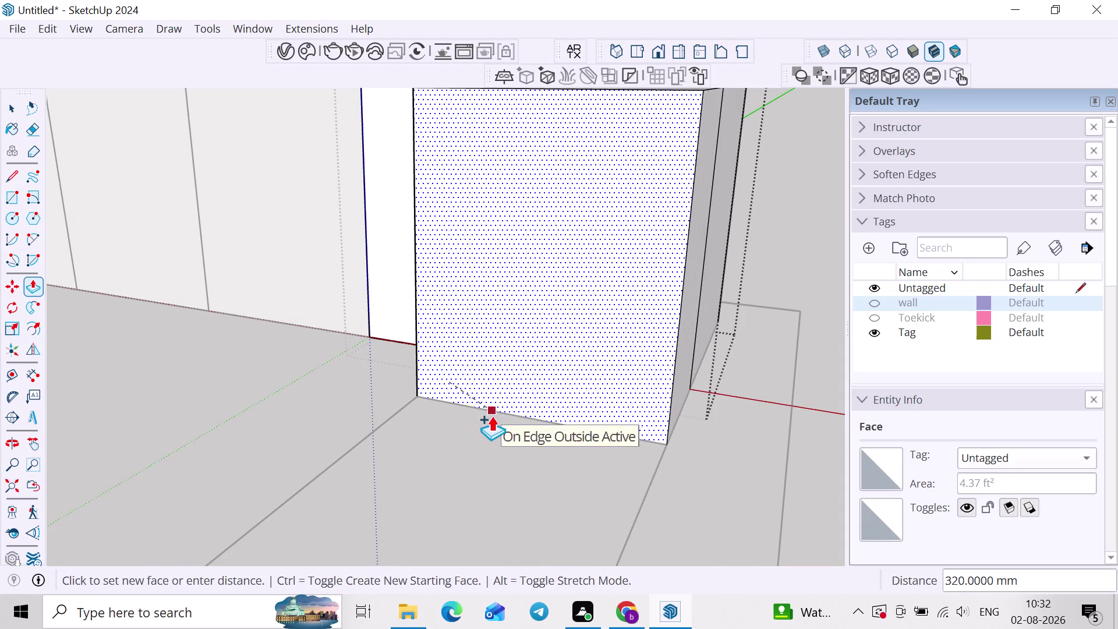
click(491, 416)
scroll(down, 3)
middle_drag(501, 421, 670, 444)
Clean up the connected cabinet geometry with FixIt and dismiss the results report.
key(space)
triple_click(669, 356)
right_click(669, 355)
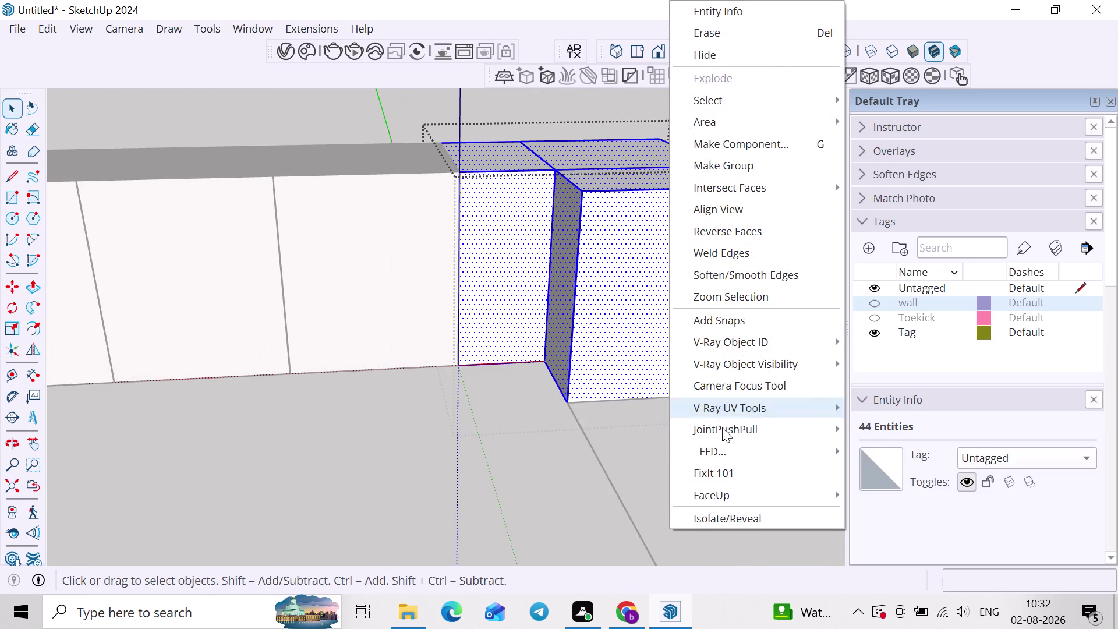
click(729, 469)
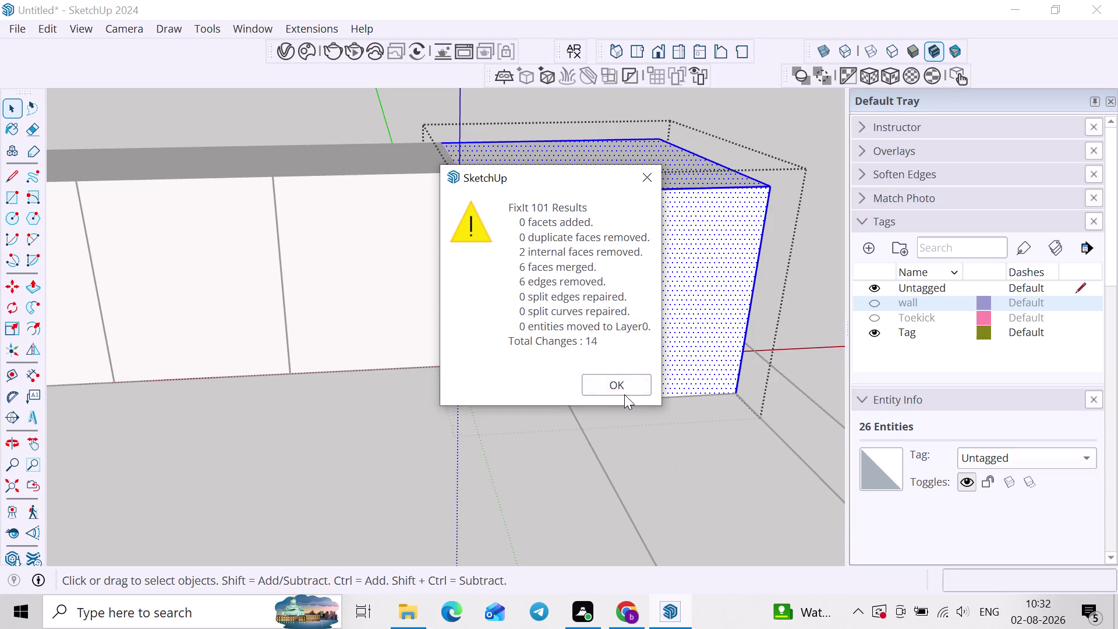
click(625, 394)
click(544, 427)
Draw a floor rectangle from the cabinet corner along the right wall.
scroll(down, 3)
middle_drag(511, 452, 657, 496)
scroll(down, 3)
click(770, 231)
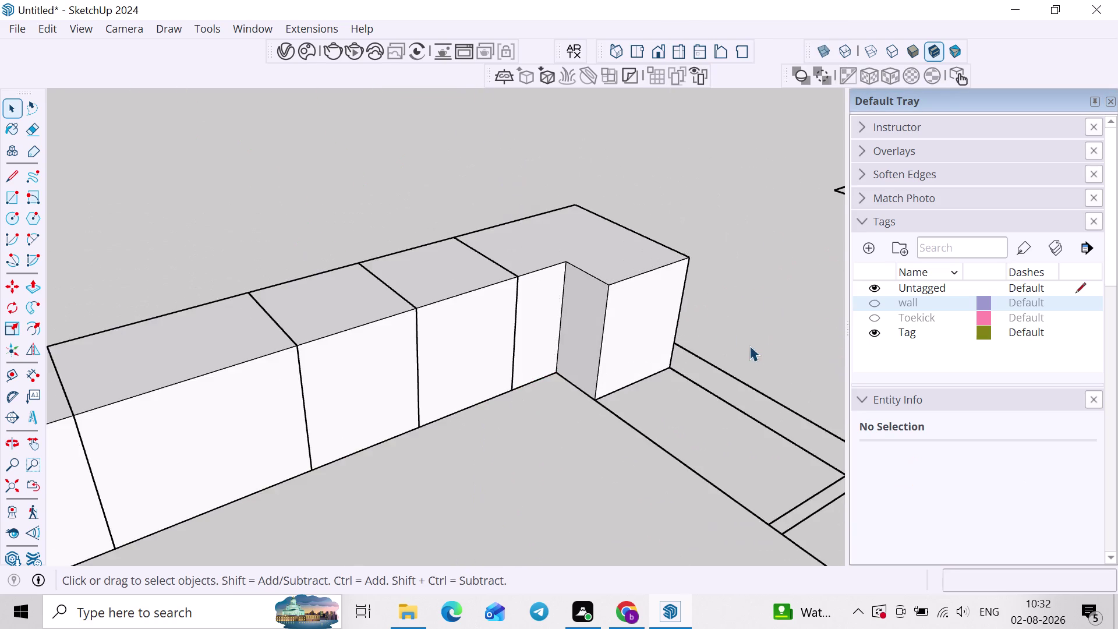
middle_drag(746, 344, 645, 330)
middle_click(628, 358)
key(r)
scroll(up, 3)
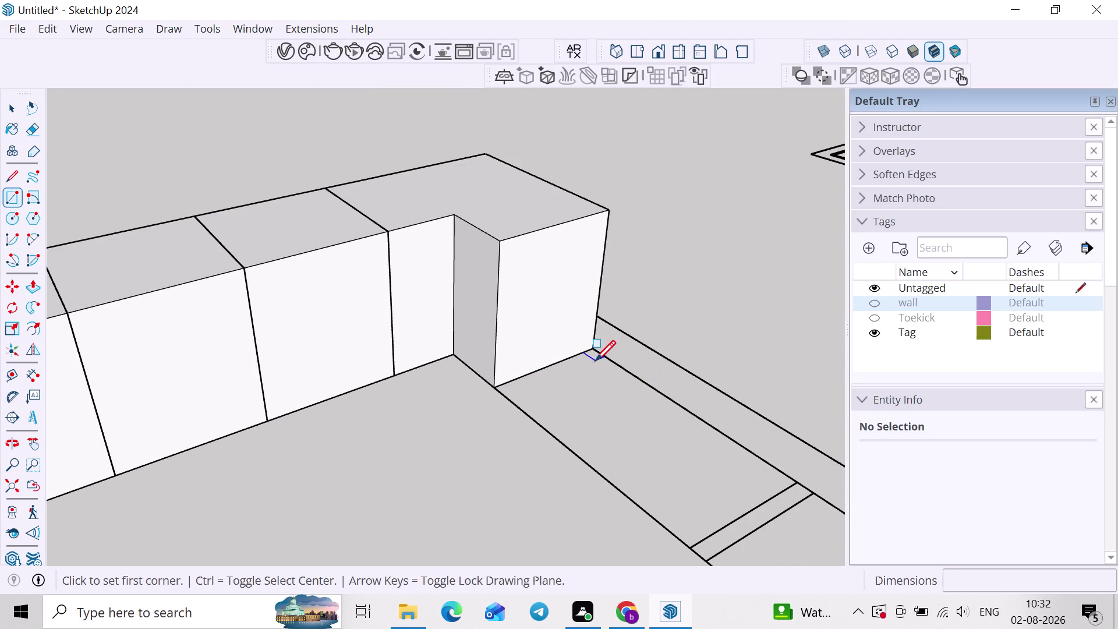
click(590, 357)
click(688, 547)
Make the new floor rectangle into a group.
key(space)
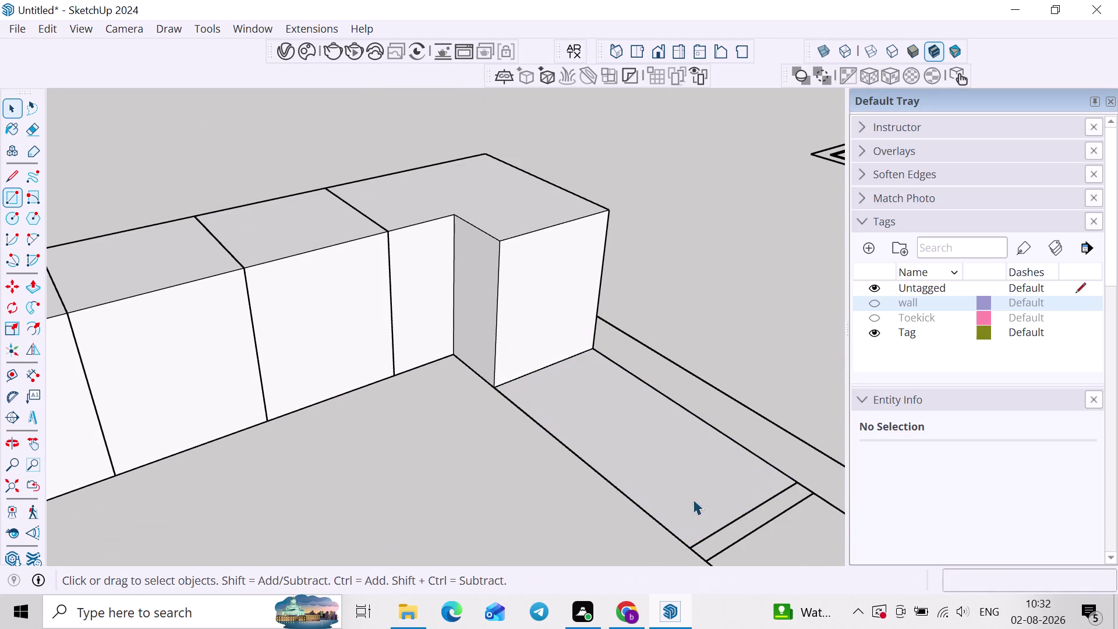
double_click(693, 472)
right_click(693, 472)
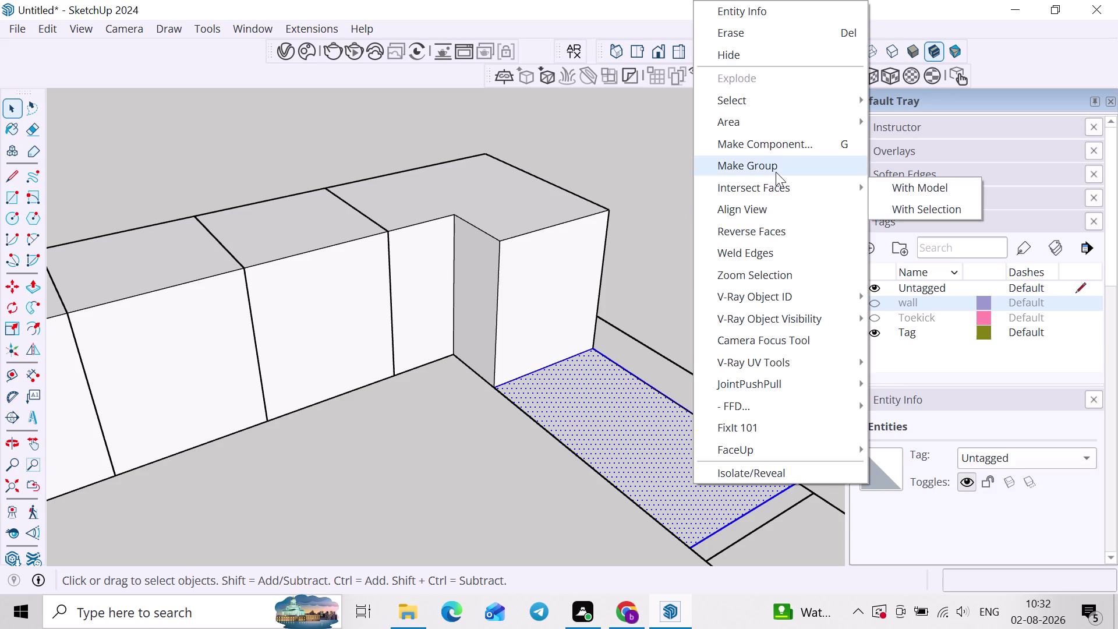
click(776, 171)
Push/Pull the grouped rectangle up into a 700 mm cabinet block.
double_click(654, 502)
key(p)
click(654, 502)
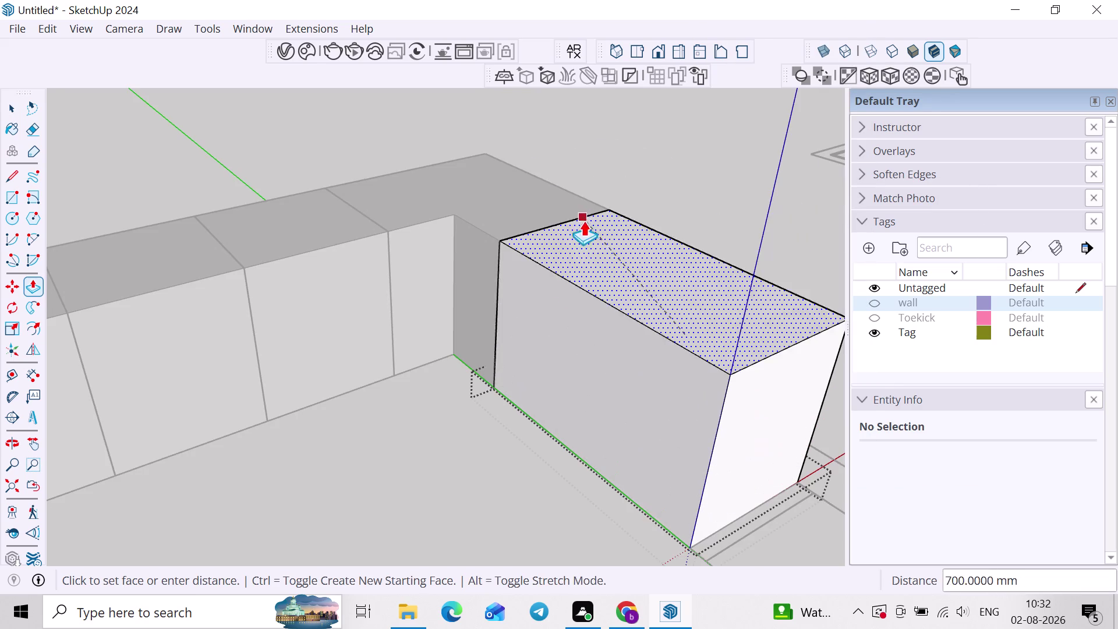
click(472, 220)
key(space)
click(711, 213)
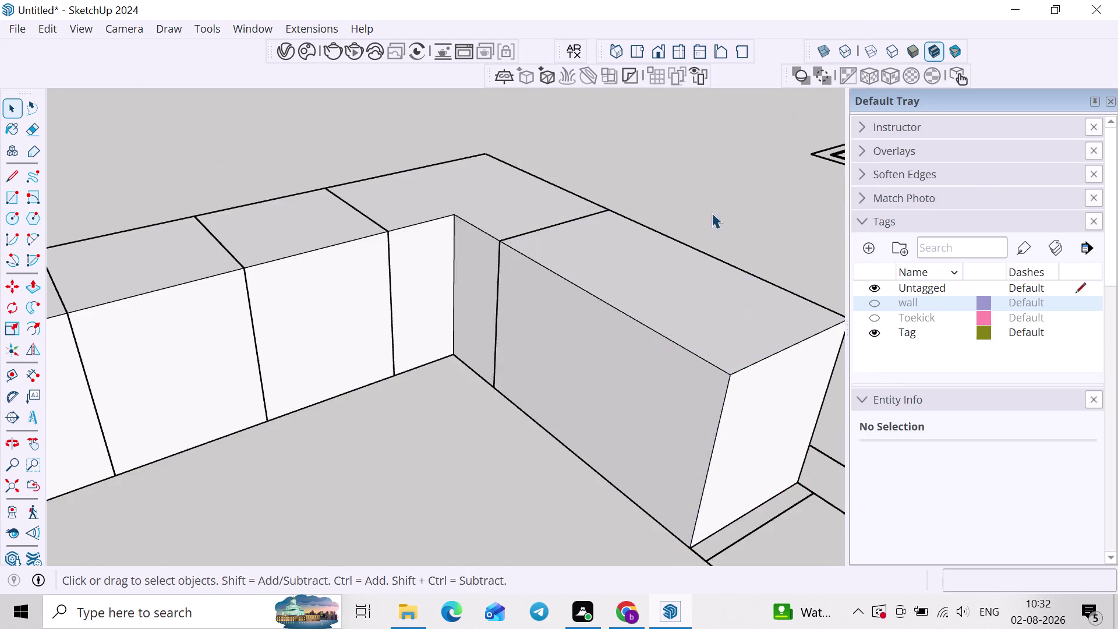
scroll(down, 3)
scroll(up, 3)
scroll(down, 3)
middle_drag(669, 297, 255, 350)
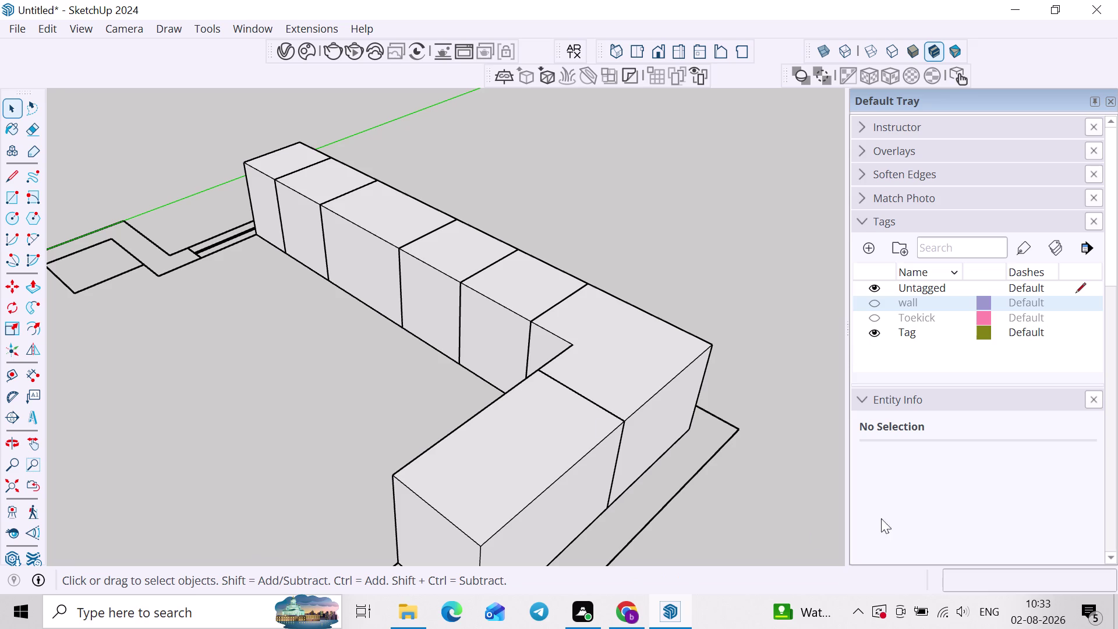
scroll(down, 3)
middle_drag(459, 360, 608, 342)
middle_drag(519, 424, 640, 440)
scroll(up, 3)
middle_drag(681, 409, 761, 407)
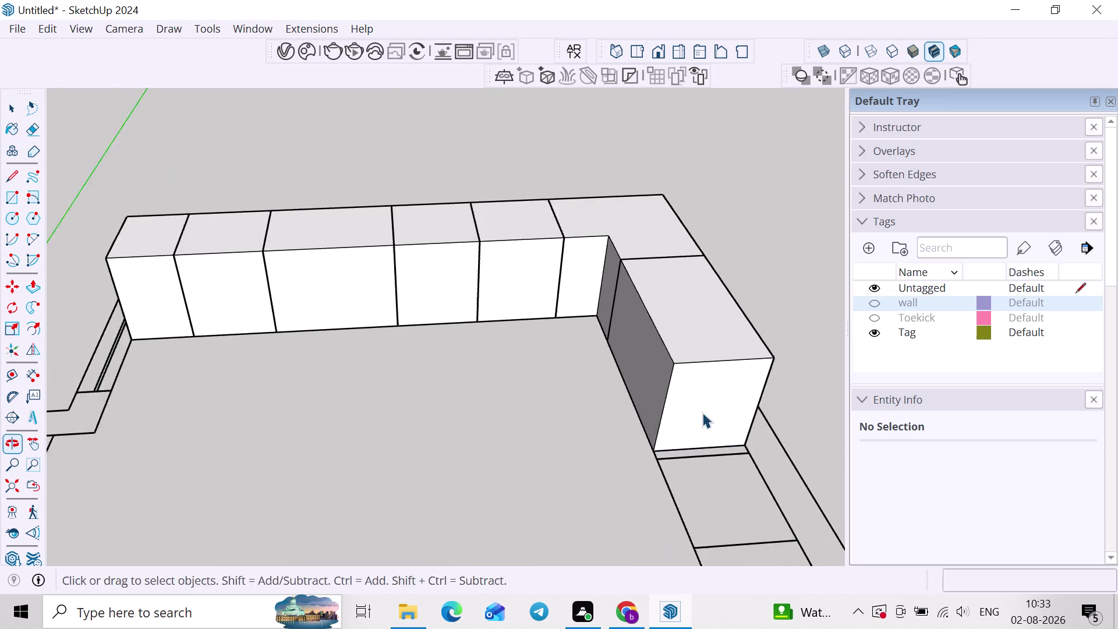
middle_drag(575, 416, 804, 397)
scroll(down, 3)
middle_drag(723, 426, 500, 399)
scroll(down, 3)
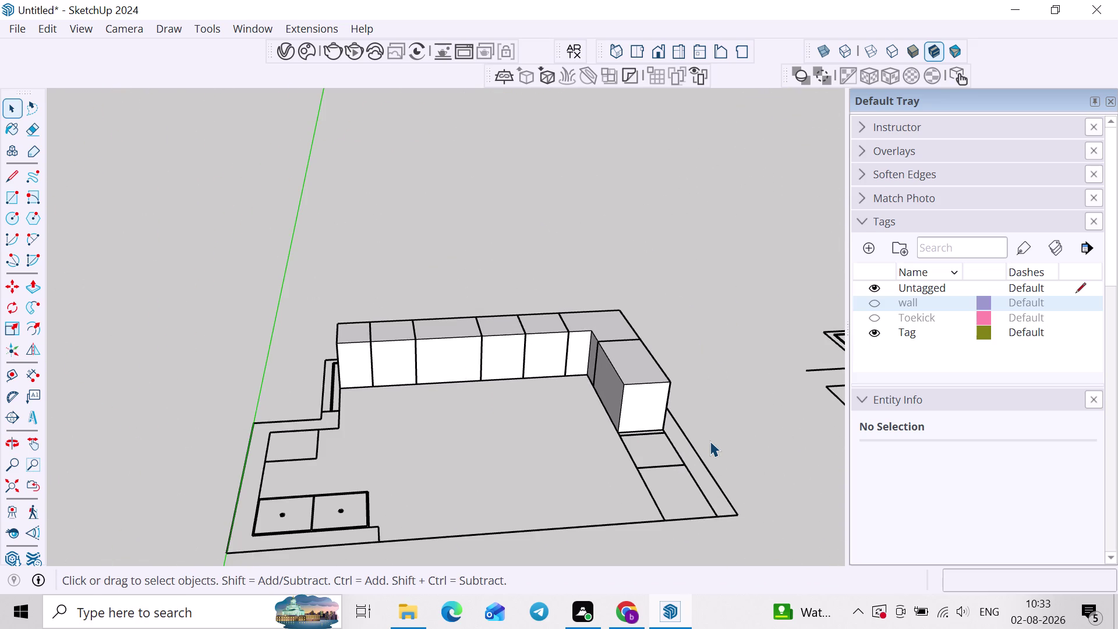
scroll(down, 3)
middle_drag(710, 437, 554, 377)
middle_drag(594, 420, 577, 451)
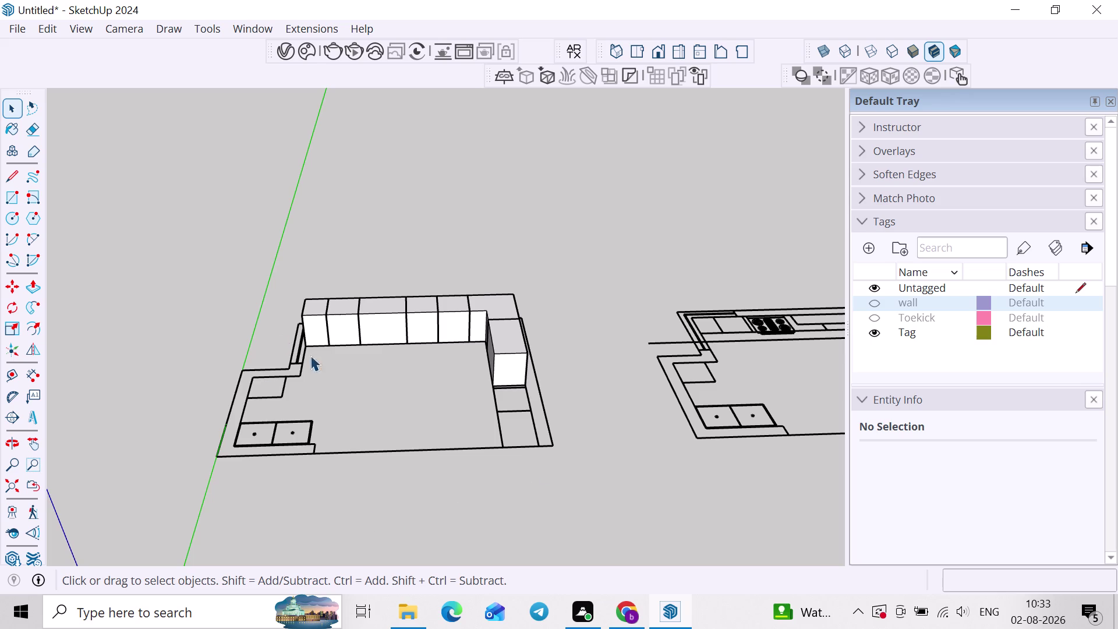
scroll(down, 3)
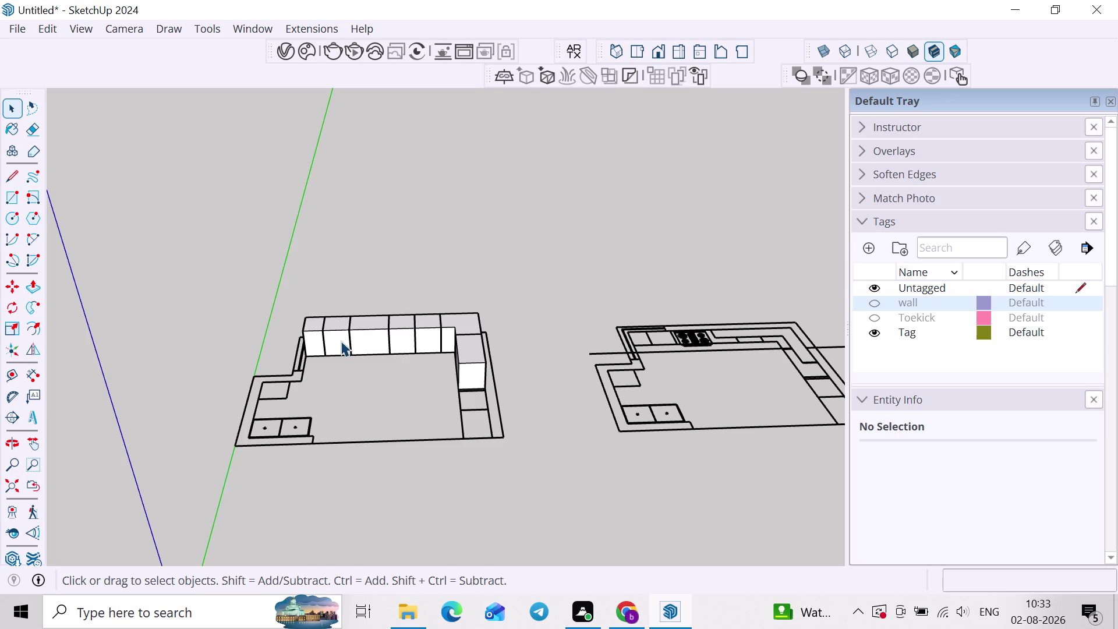
scroll(down, 3)
middle_drag(558, 352, 478, 398)
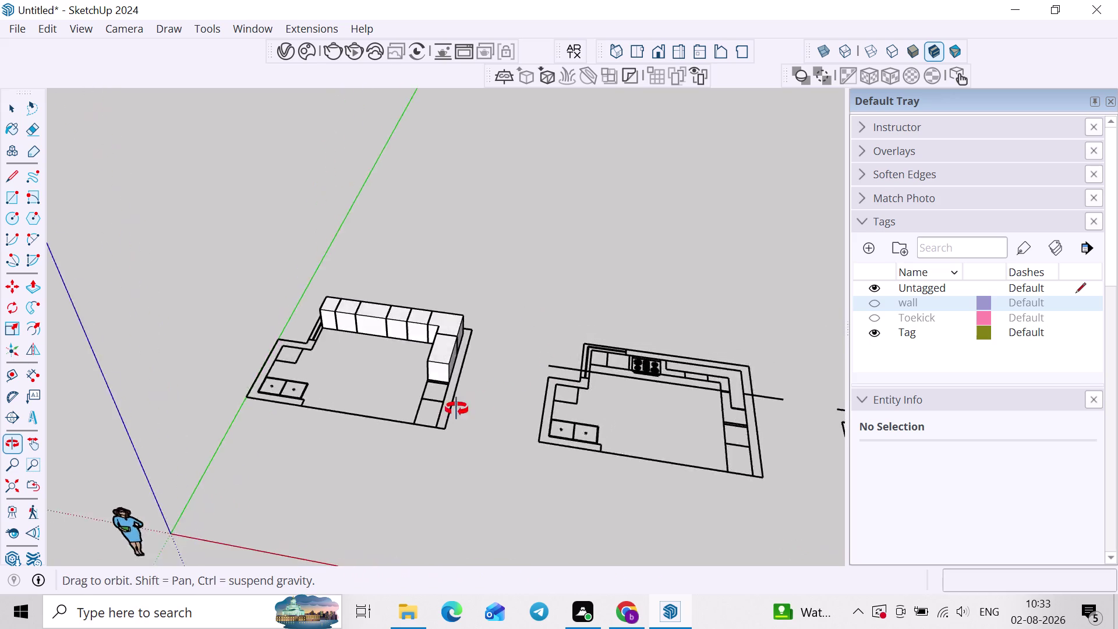
middle_drag(478, 398, 372, 422)
scroll(down, 3)
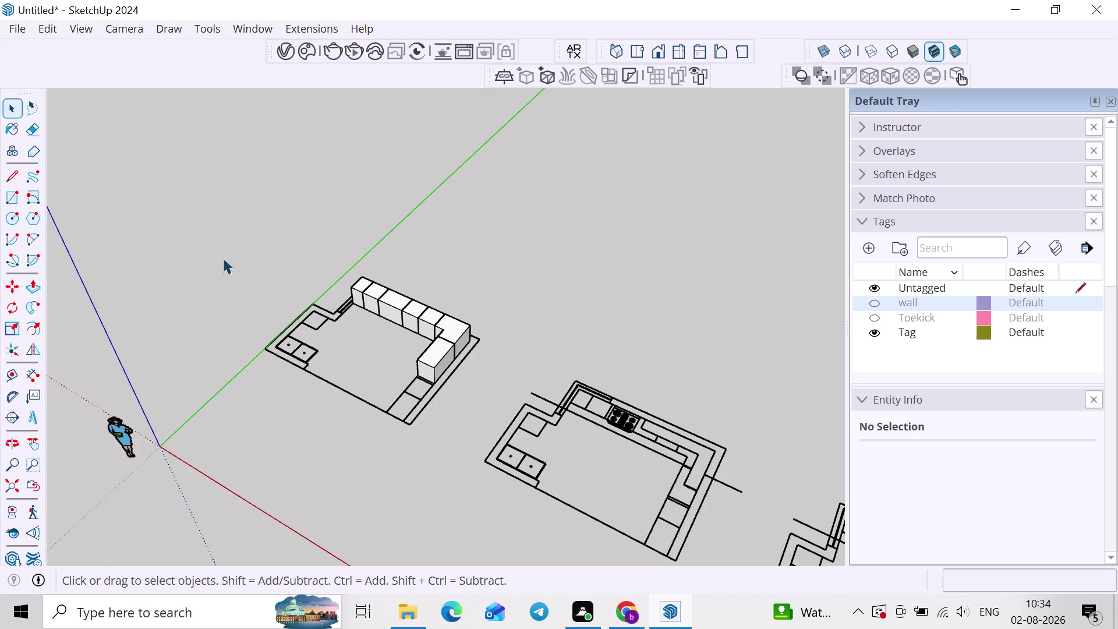
scroll(down, 3)
middle_drag(665, 392, 749, 340)
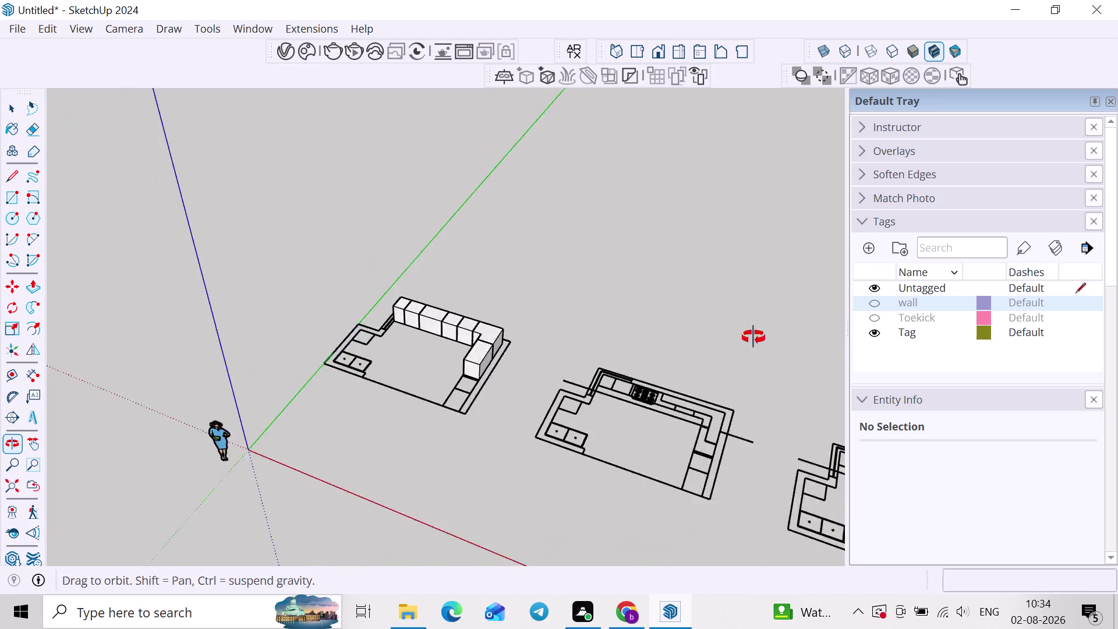
Open the plan drawings group and select the first elevation drawing's lines.
middle_drag(750, 341, 754, 337)
scroll(down, 3)
middle_drag(726, 383, 545, 348)
middle_drag(639, 471, 674, 524)
double_click(676, 474)
middle_drag(679, 472, 688, 547)
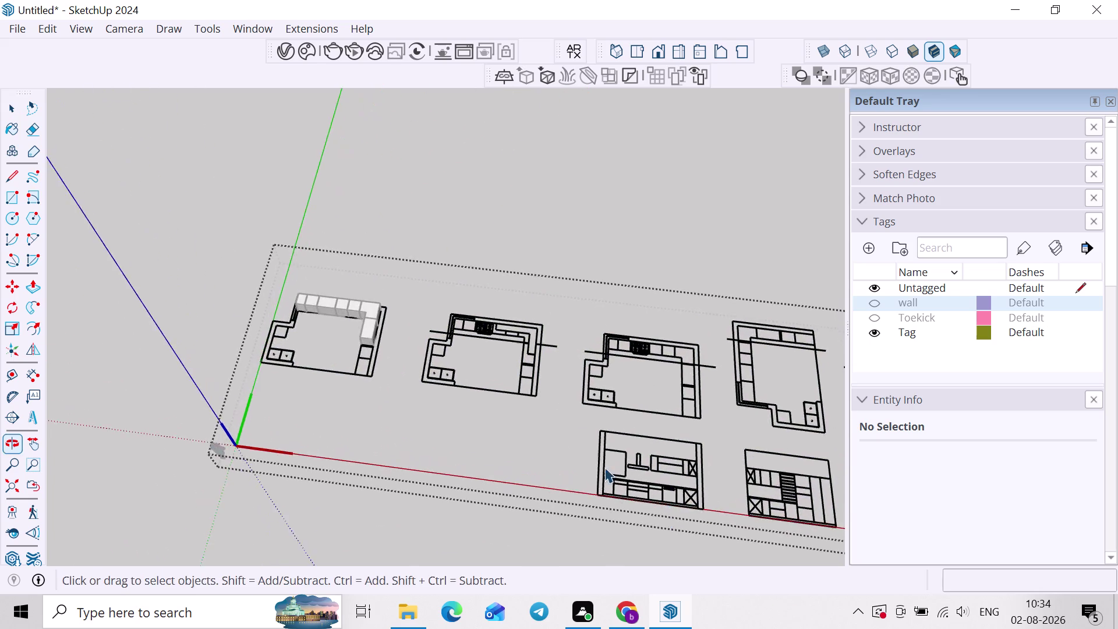
scroll(up, 3)
middle_drag(587, 436, 557, 294)
scroll(up, 3)
drag(544, 272, 737, 376)
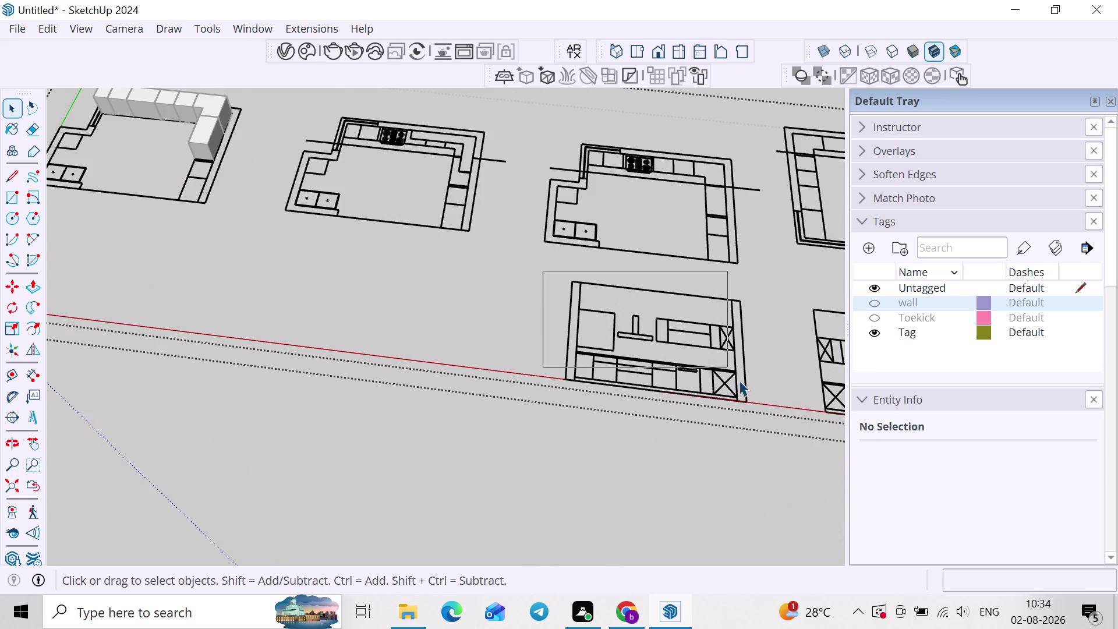
drag(737, 377, 755, 434)
scroll(up, 3)
Cut the elevation drawing and paste it near the model origin.
key(ctrl+x)
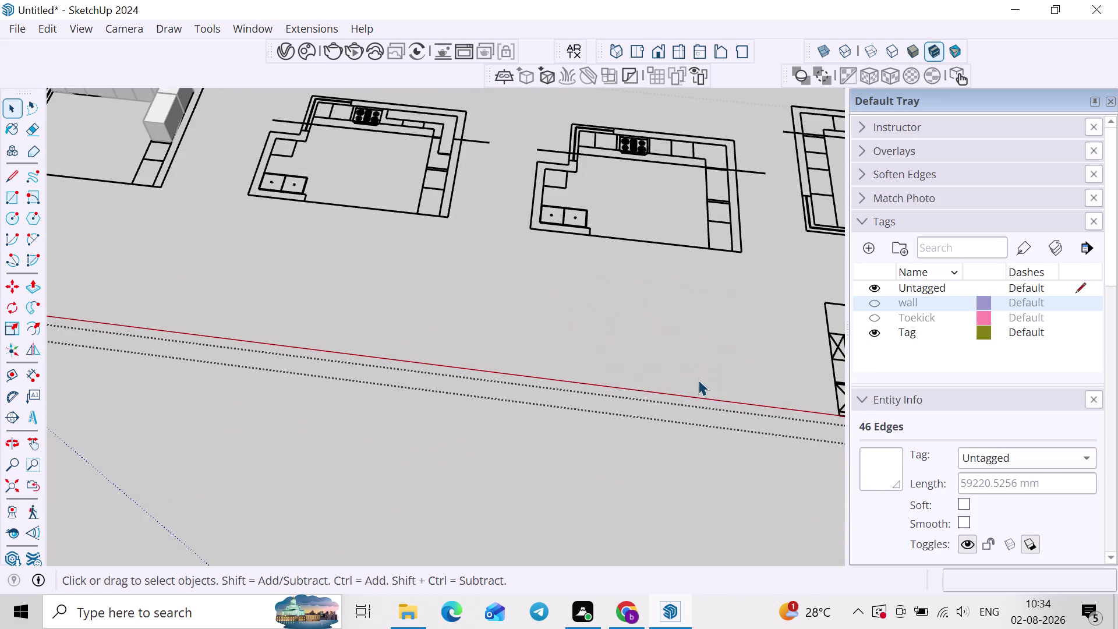
scroll(down, 3)
click(617, 464)
scroll(down, 3)
middle_drag(618, 433, 666, 351)
key(ctrl+v)
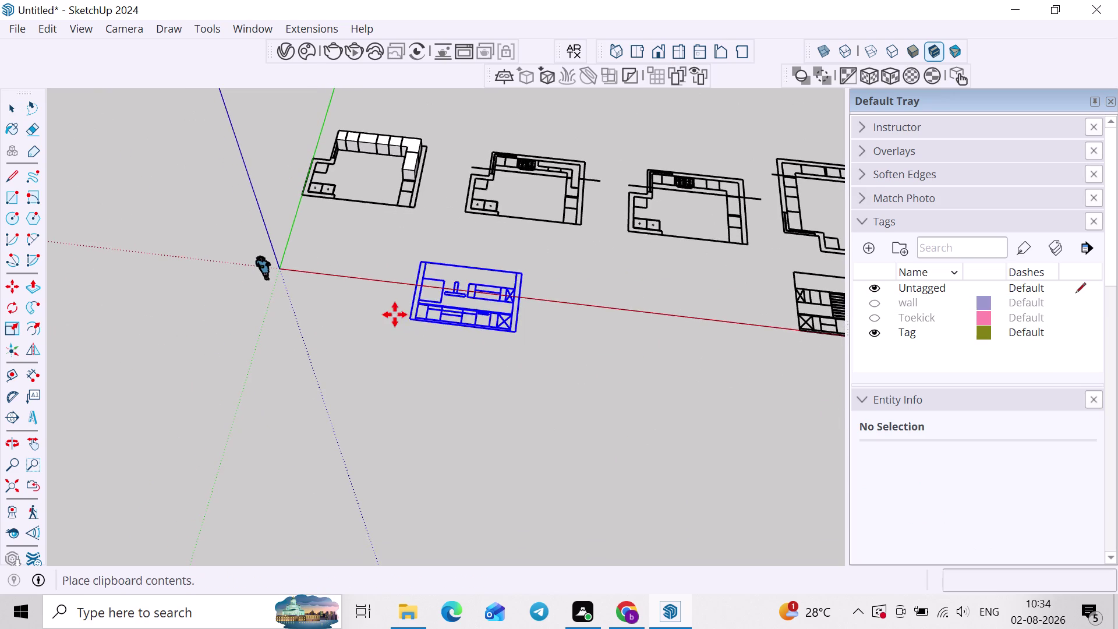
click(395, 315)
key(space)
scroll(up, 3)
right_click(432, 311)
click(577, 274)
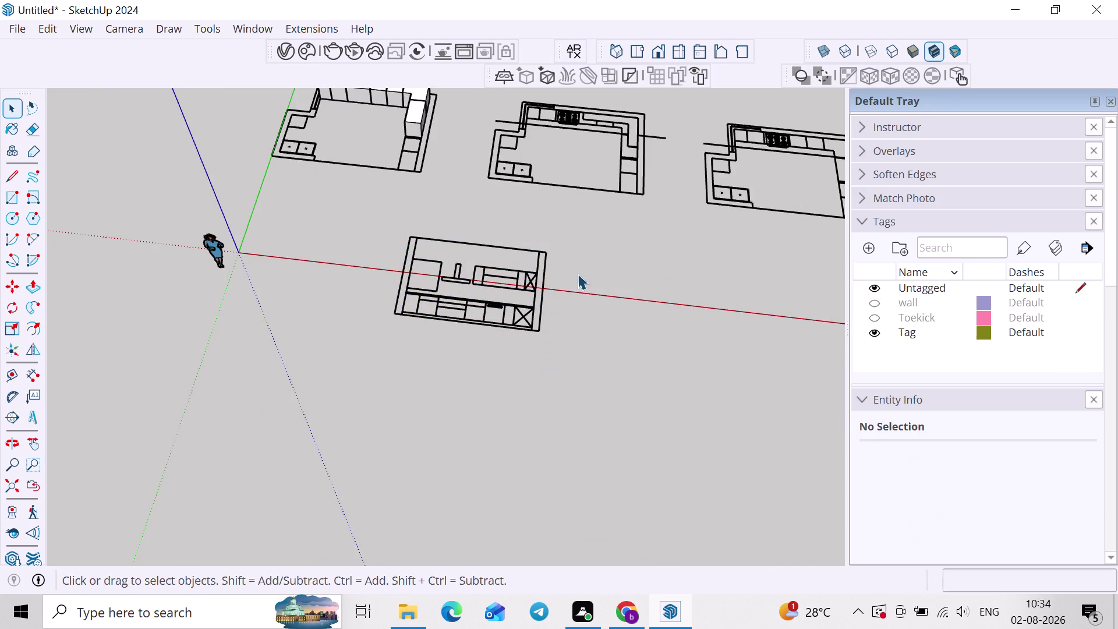
Group all the pasted elevation lines, then select the new elevation group.
drag(577, 237, 355, 382)
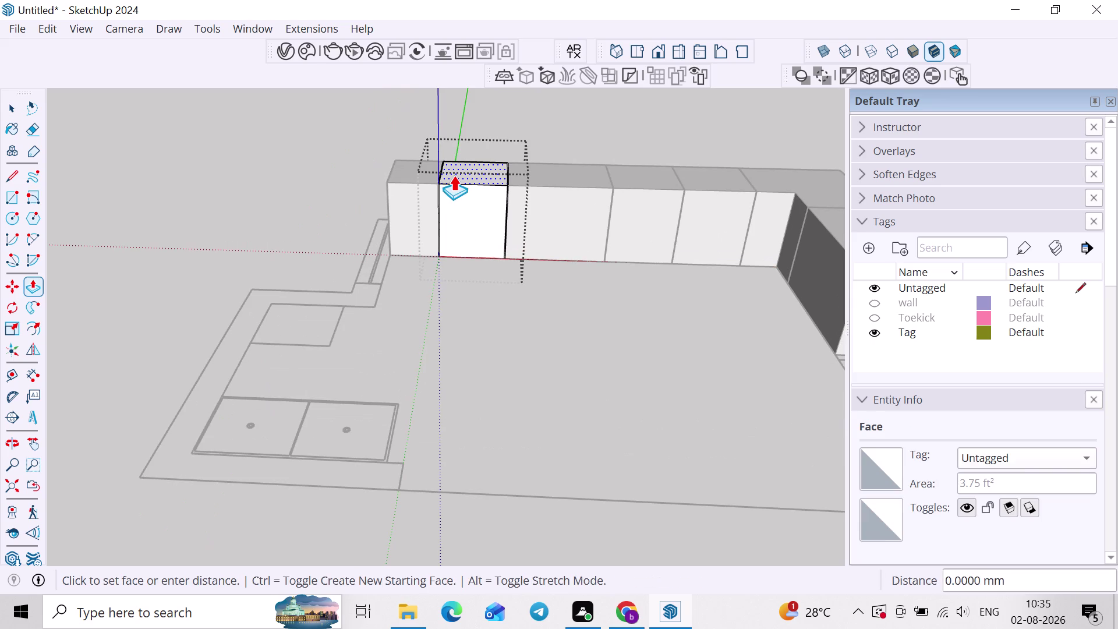
Orbit toward the cabinet elevation drawings to view the drawer fronts.
scroll(down, 3)
middle_drag(600, 299, 359, 227)
scroll(down, 3)
key(space)
click(498, 322)
middle_drag(656, 418, 628, 258)
middle_drag(538, 433, 545, 405)
scroll(up, 3)
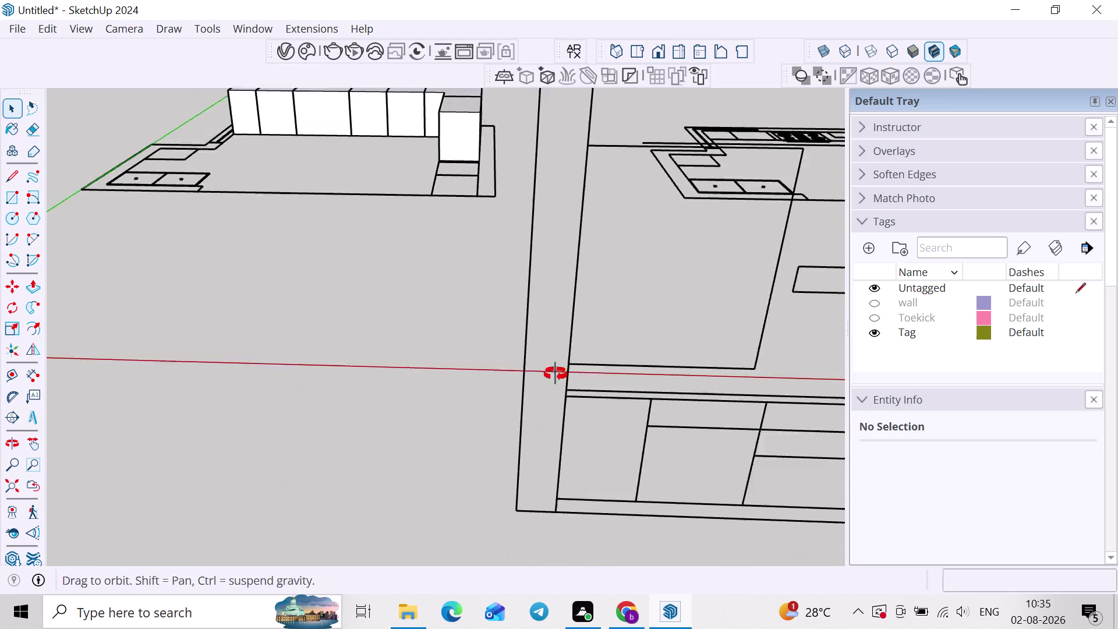
middle_drag(545, 405, 568, 340)
scroll(up, 3)
Measure the 175 mm drawer height on the elevation, then return to the cabinet run.
key(d)
middle_drag(752, 337, 638, 464)
middle_drag(643, 434, 621, 502)
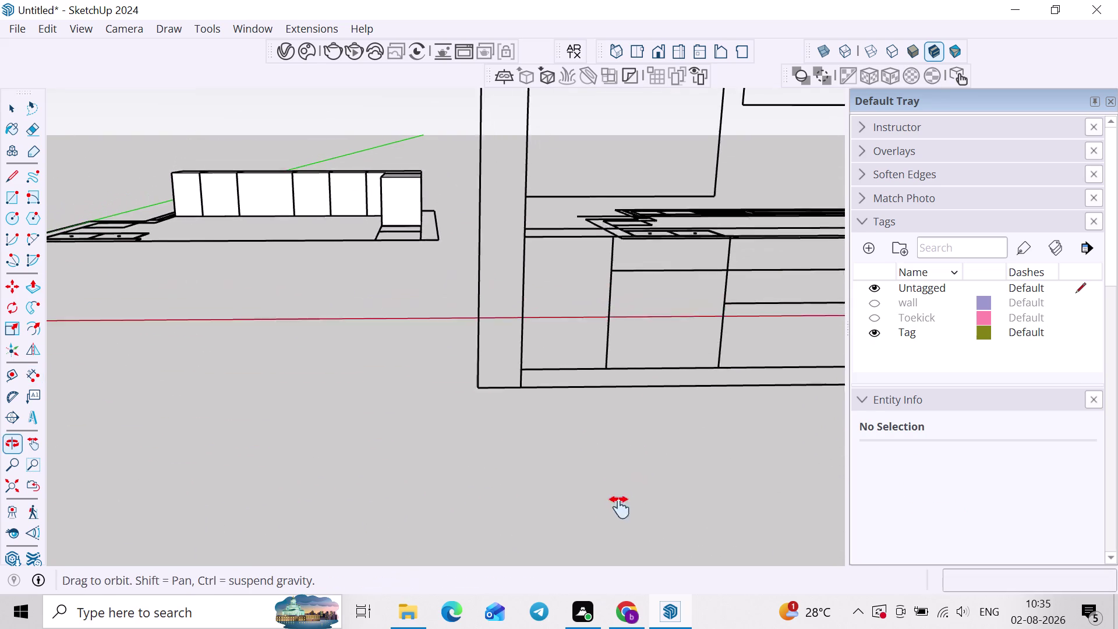
middle_drag(621, 503, 616, 523)
click(606, 291)
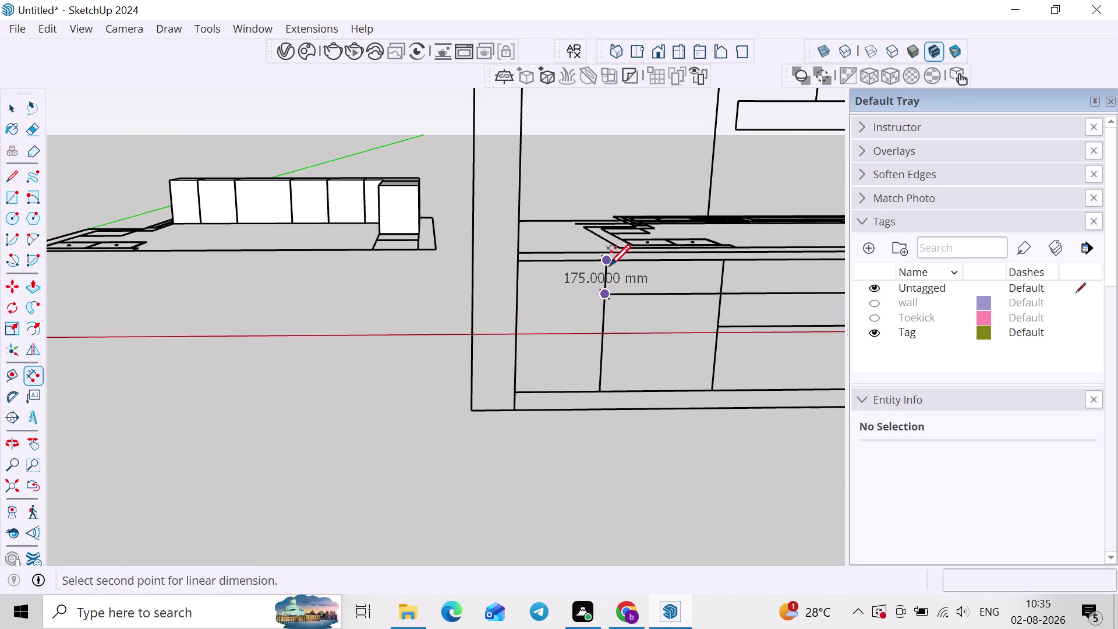
key(space)
middle_drag(306, 206, 624, 393)
scroll(up, 3)
Push the second cabinet's top face down 175 mm.
double_click(566, 369)
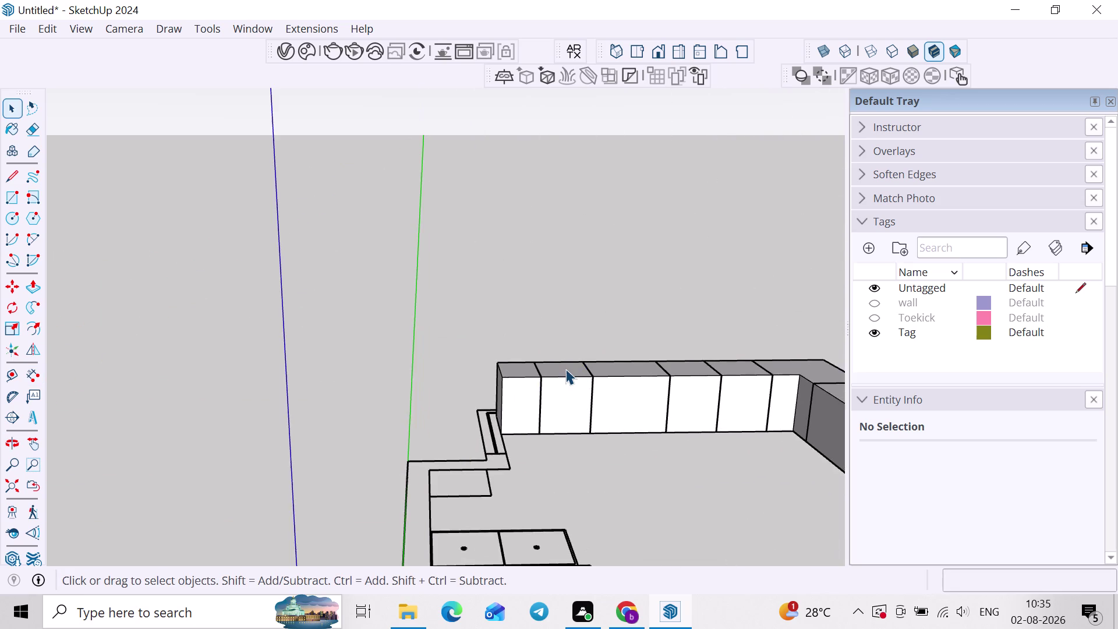
key(p)
click(565, 369)
text(17)
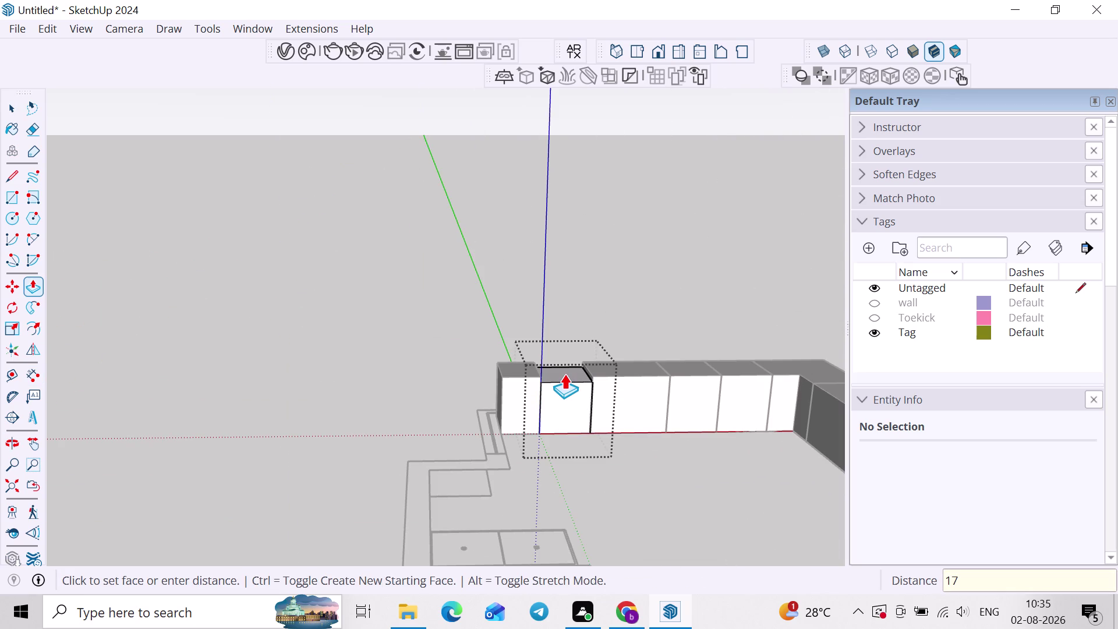
text(5)
key(Return)
Copy the shortened second cabinet and place the copy on top of it.
scroll(down, 3)
middle_drag(590, 363, 564, 384)
key(space)
scroll(up, 3)
click(598, 467)
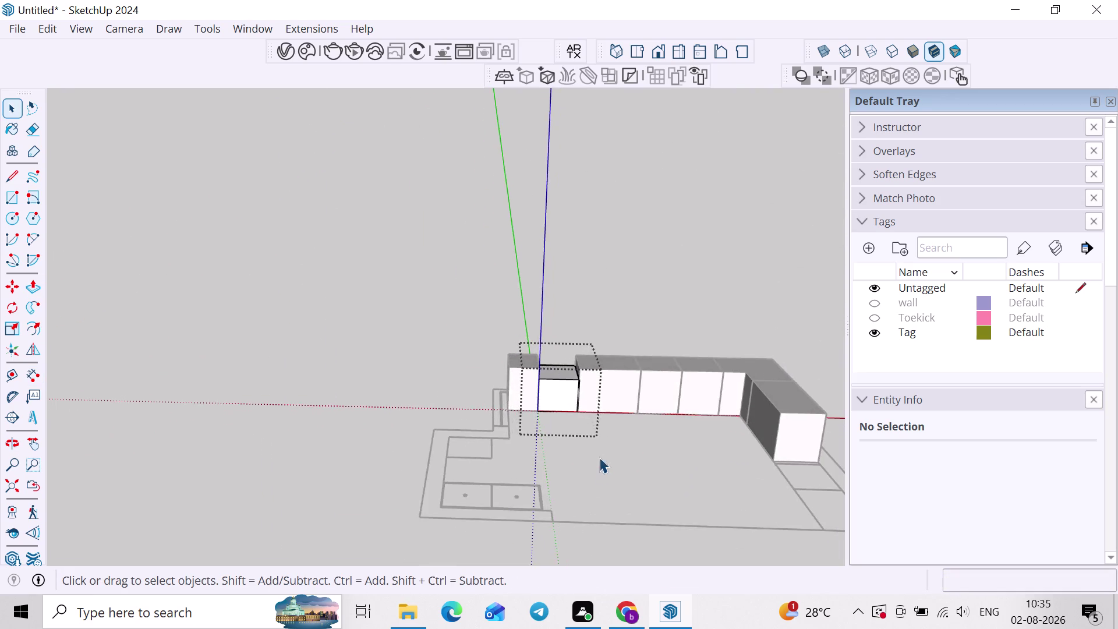
scroll(up, 3)
click(569, 383)
key(m)
scroll(up, 3)
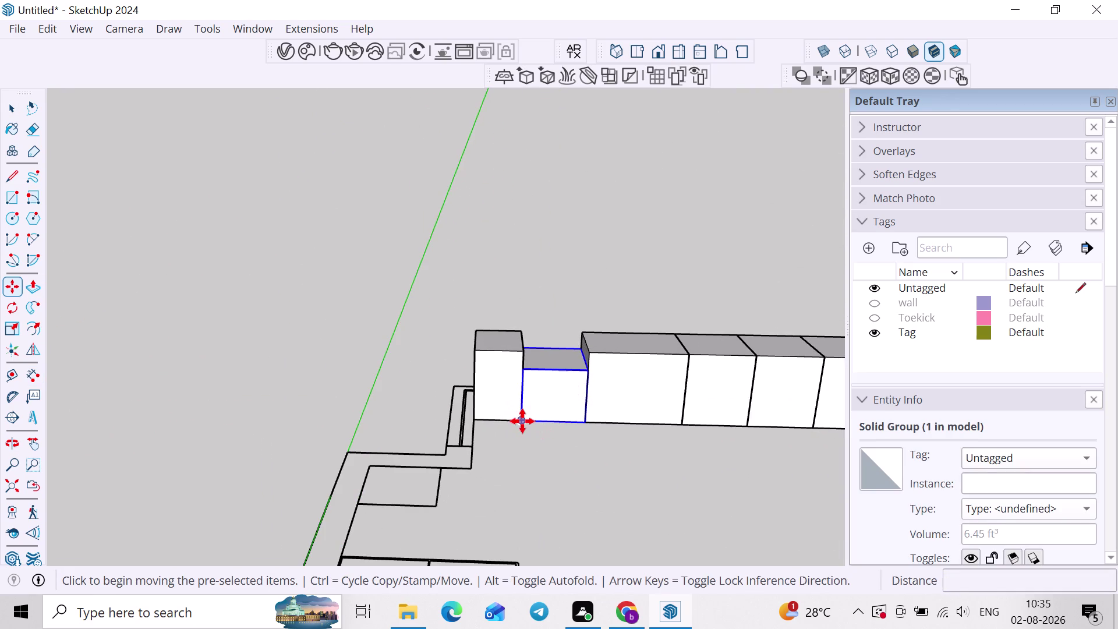
click(522, 421)
click(532, 368)
key(space)
Push the stacked copy down to a 175 mm drawer box.
double_click(560, 307)
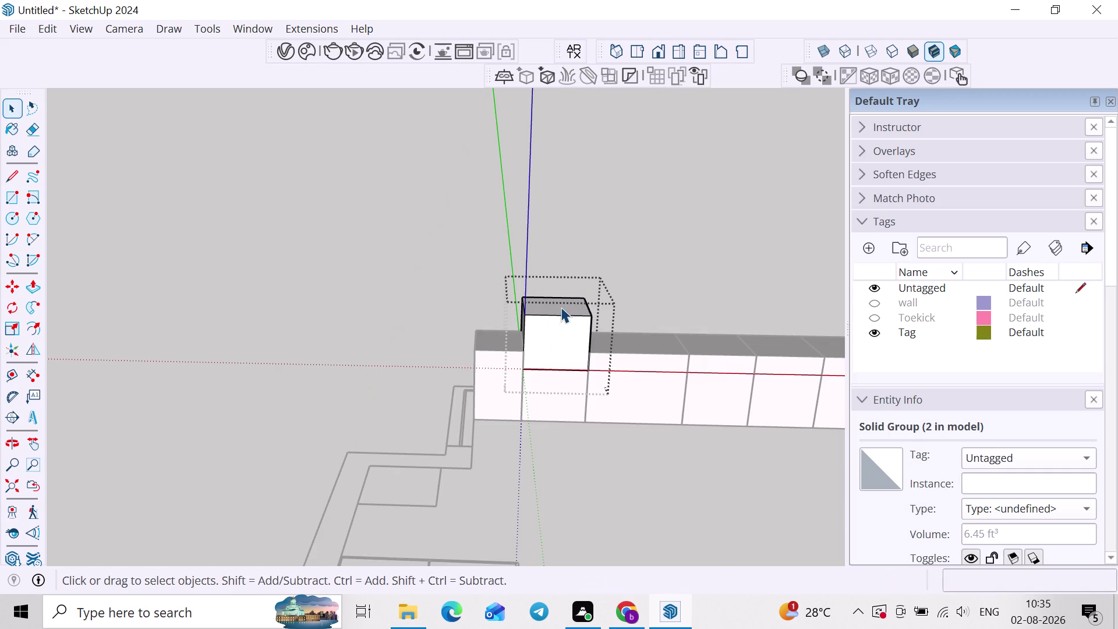
key(p)
click(561, 307)
click(637, 342)
key(space)
click(634, 435)
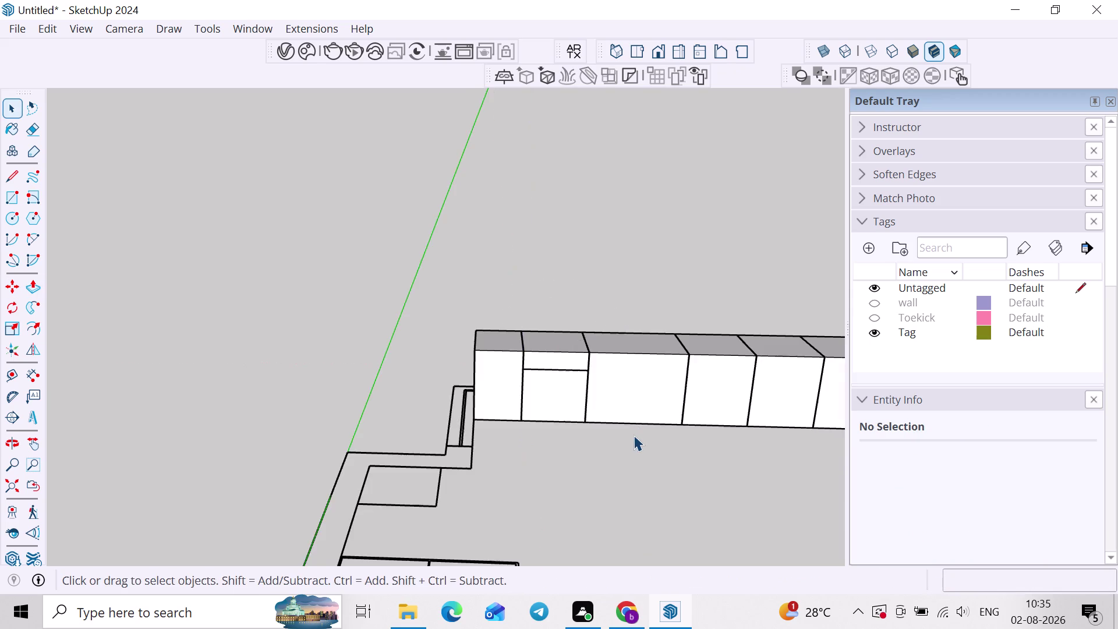
Open and inspect the end cabinet group while orbiting around the run.
middle_drag(636, 413, 606, 426)
scroll(up, 3)
double_click(545, 397)
middle_drag(546, 397, 466, 400)
scroll(up, 3)
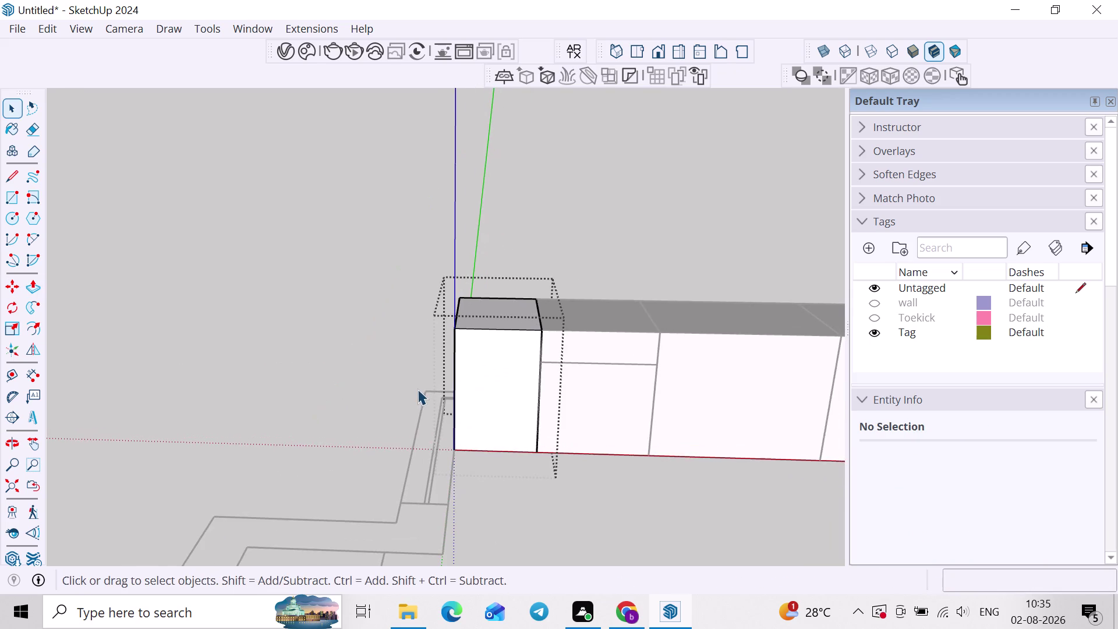
key(f)
scroll(up, 3)
scroll(down, 3)
key(space)
click(662, 473)
scroll(down, 3)
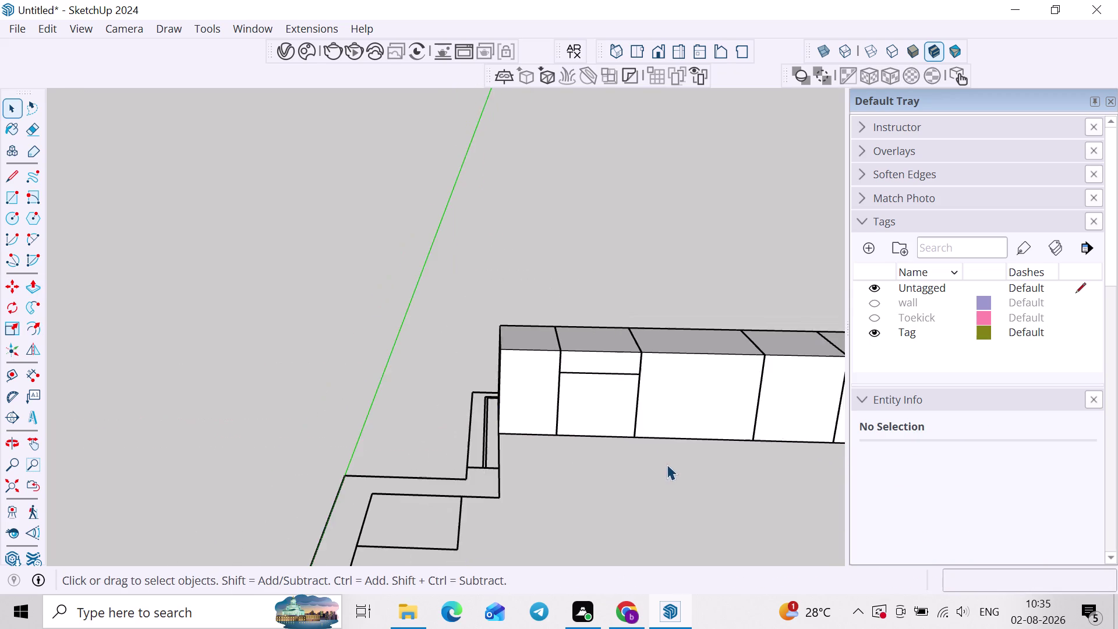
middle_drag(661, 463, 563, 475)
scroll(up, 3)
Open the third cabinet and orbit out to survey the whole layout.
double_click(618, 351)
key(p)
click(618, 351)
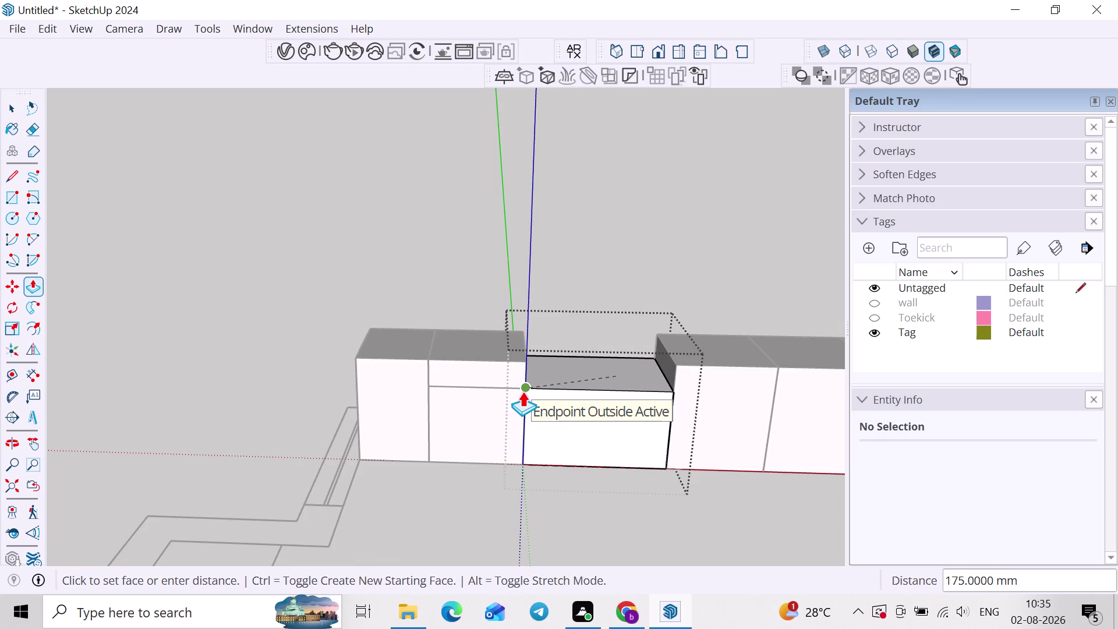
scroll(down, 3)
middle_drag(522, 392, 228, 358)
scroll(down, 3)
middle_drag(385, 410, 393, 368)
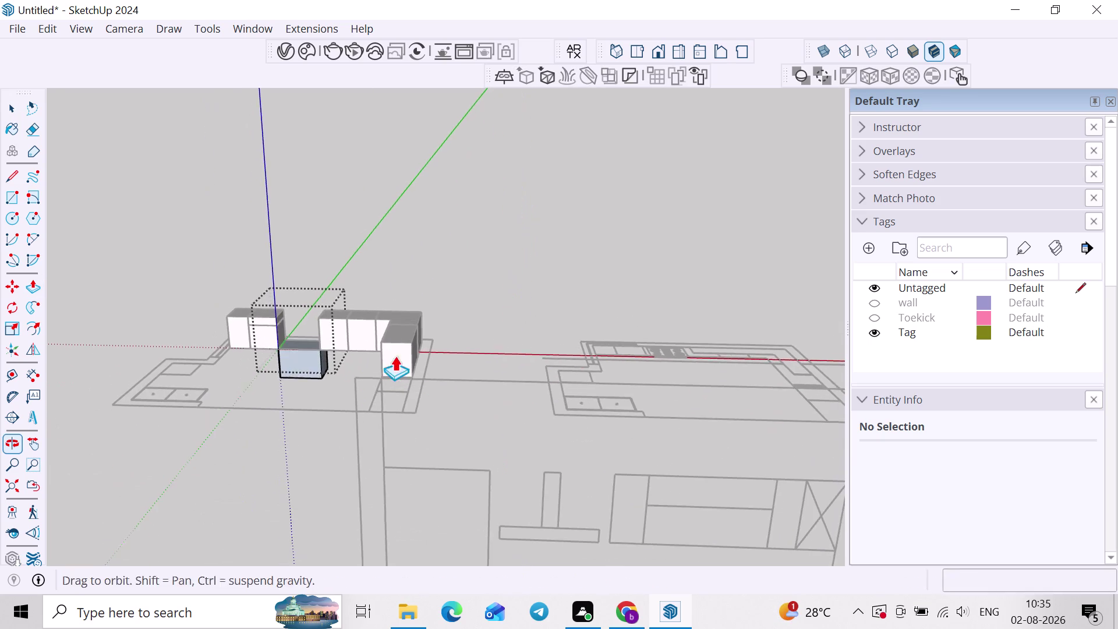
middle_drag(393, 368, 394, 359)
key(space)
scroll(down, 3)
middle_drag(569, 473, 555, 323)
middle_drag(672, 490, 675, 485)
middle_drag(445, 408, 696, 502)
middle_drag(373, 321, 384, 383)
scroll(up, 3)
Push the third cabinet's top face down 175 mm.
key(p)
scroll(up, 3)
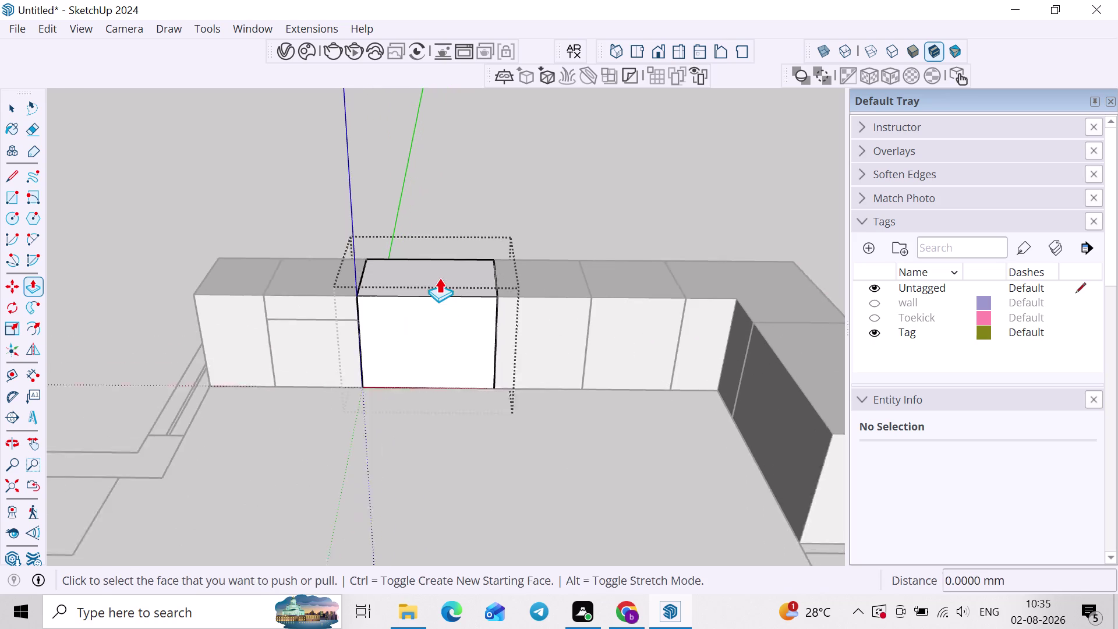
click(428, 278)
click(340, 322)
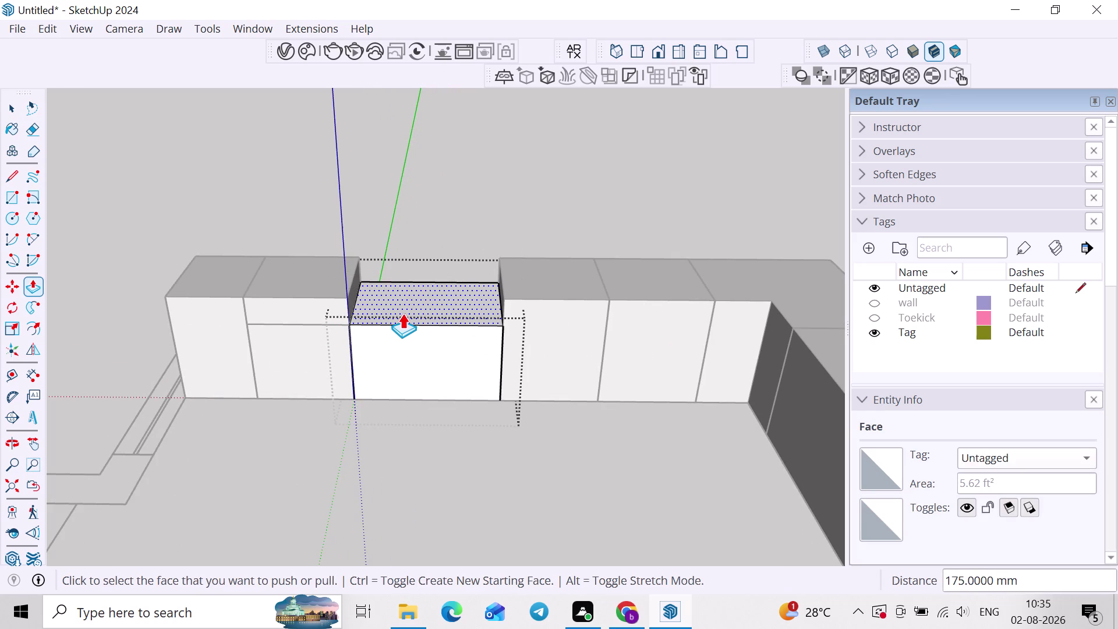
double_click(402, 314)
key(space)
click(412, 423)
click(448, 476)
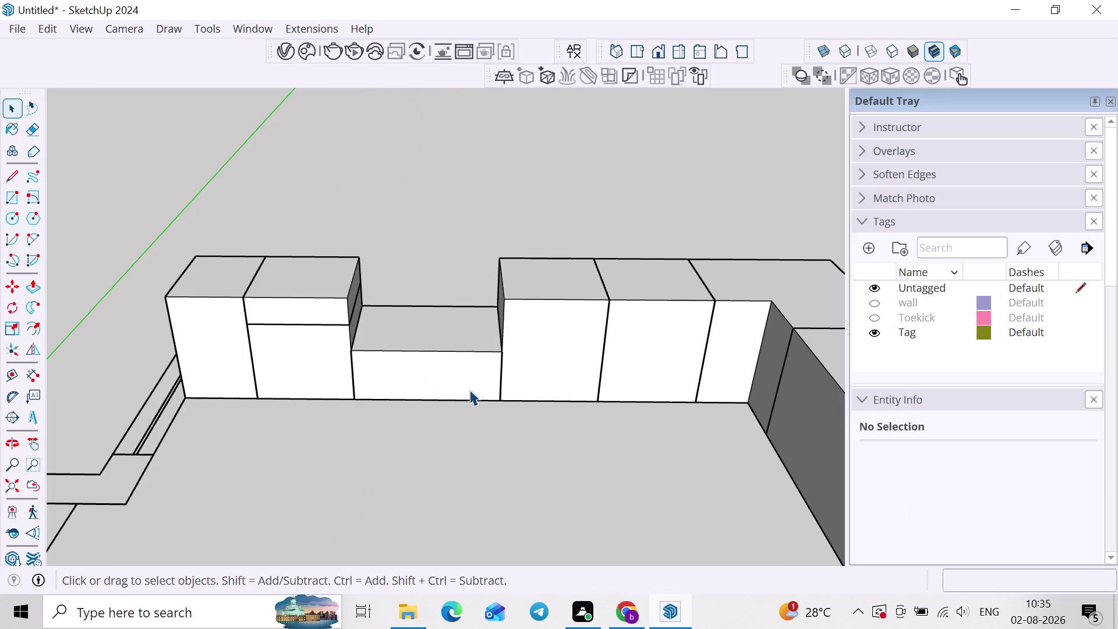
Copy the shortened third cabinet onto its own top.
click(470, 372)
key(m)
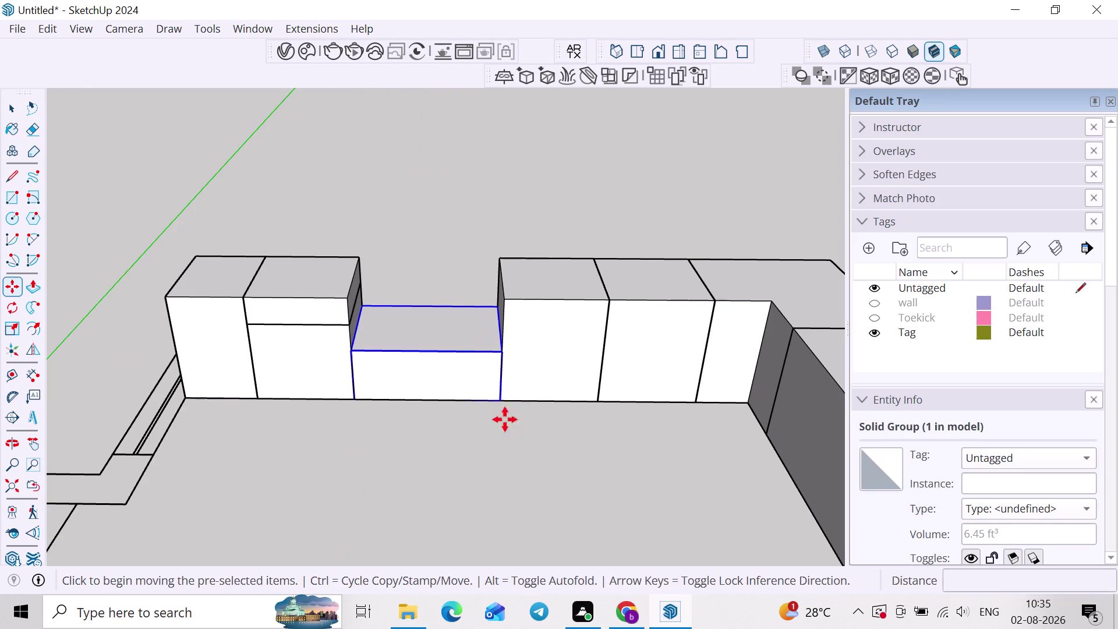
click(499, 400)
click(502, 355)
key(space)
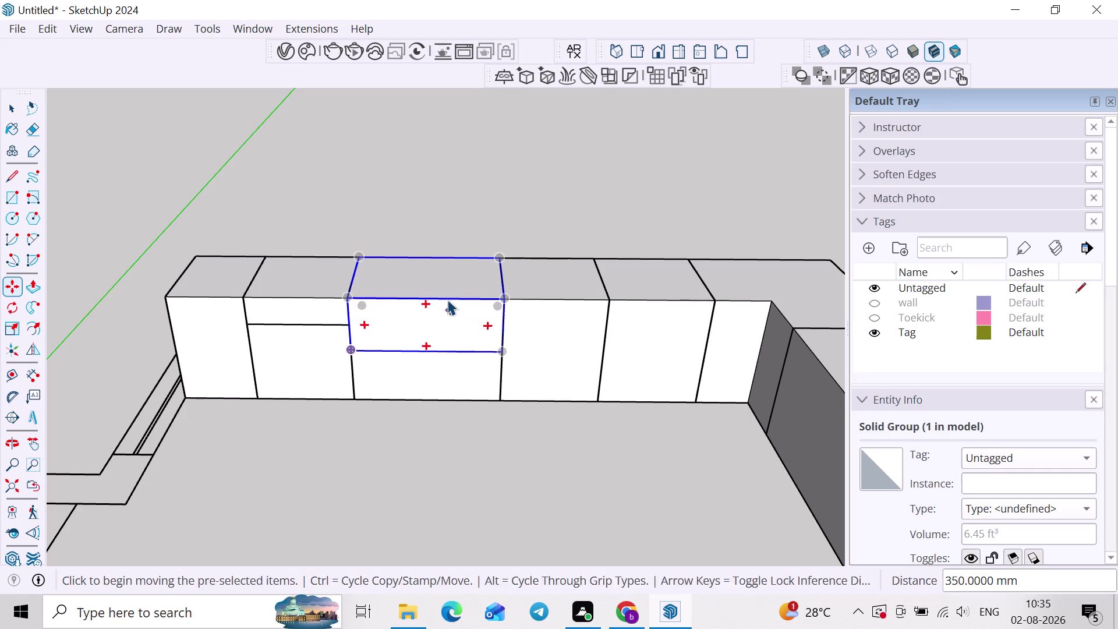
double_click(448, 298)
Lower the third cabinet's stacked copy to 175 mm drawer height.
key(p)
click(447, 287)
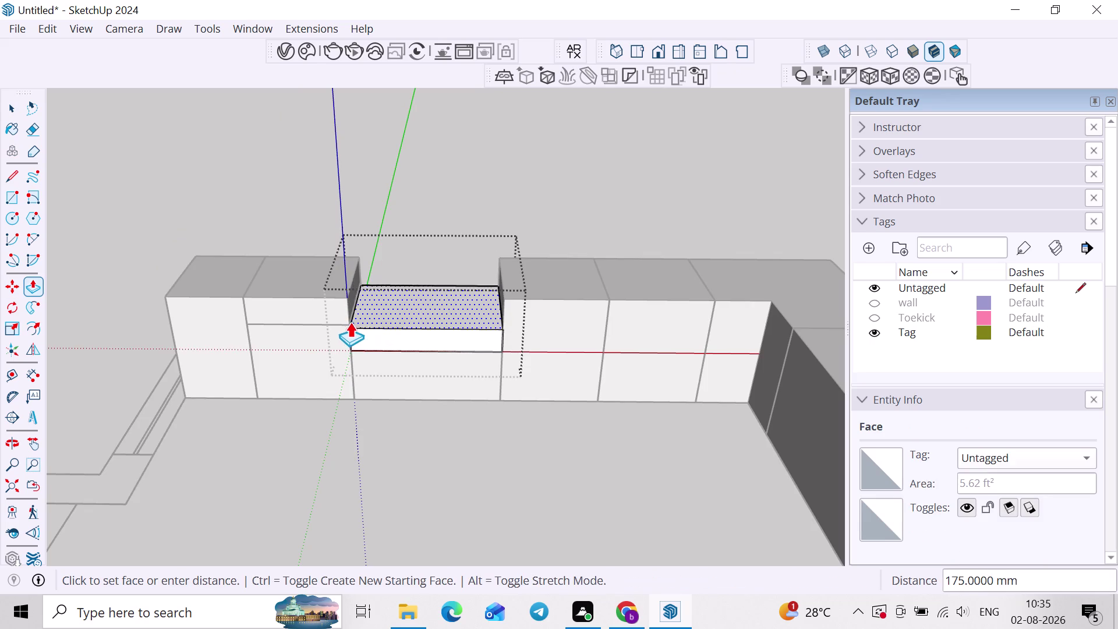
click(347, 322)
key(space)
click(393, 439)
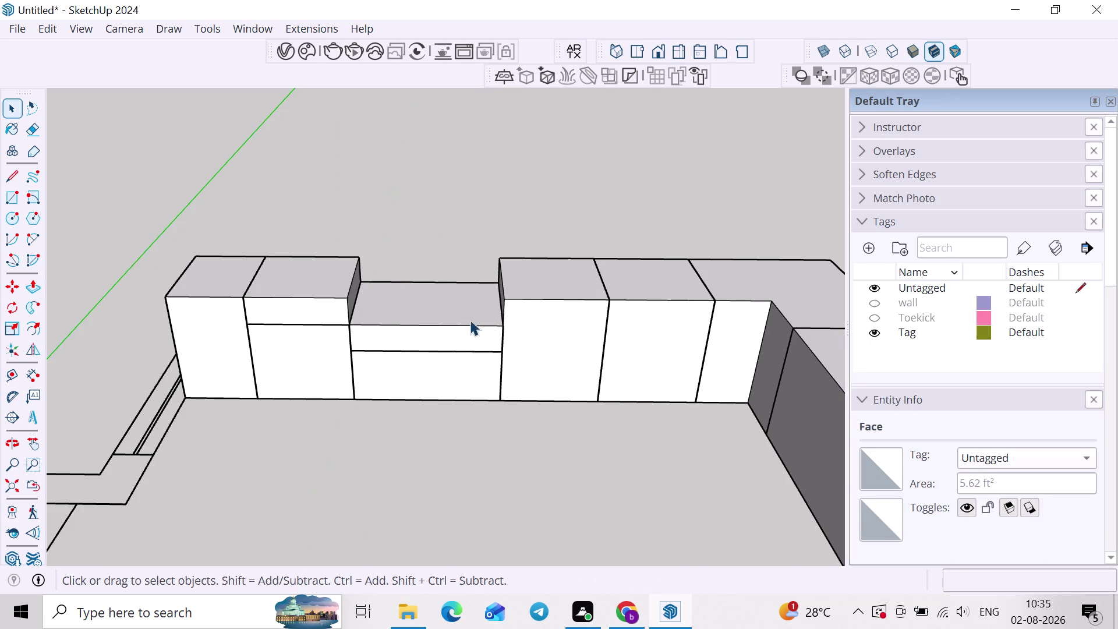
Stack a second drawer box on top of the first drawer.
click(451, 326)
key(m)
click(499, 349)
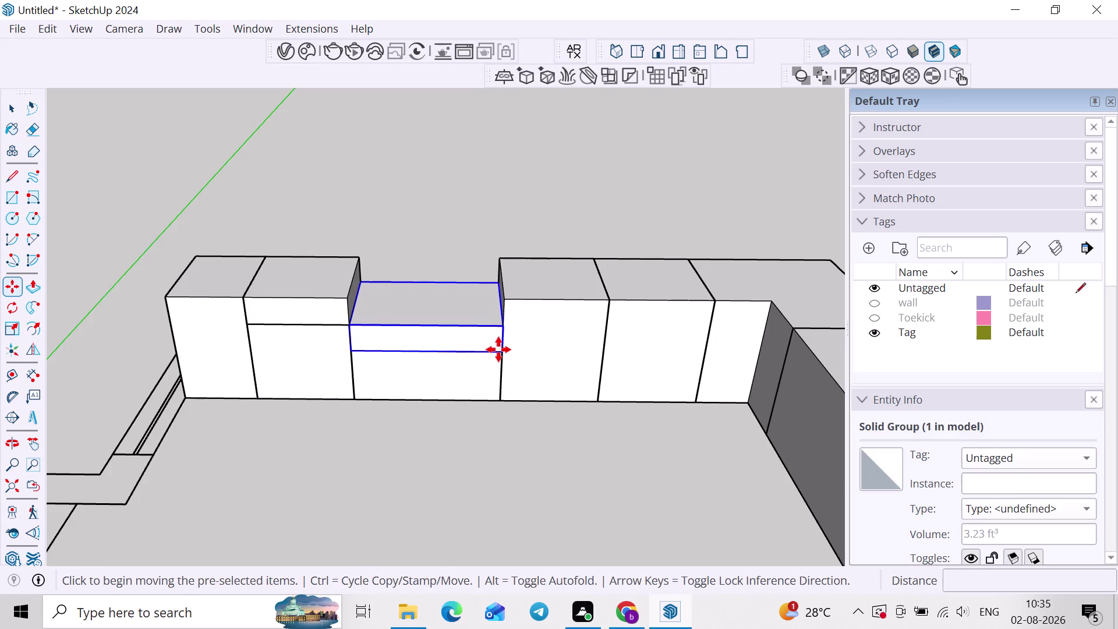
click(505, 328)
key(space)
Push the fourth cabinet's top face down 175 mm.
scroll(down, 3)
click(523, 395)
double_click(527, 286)
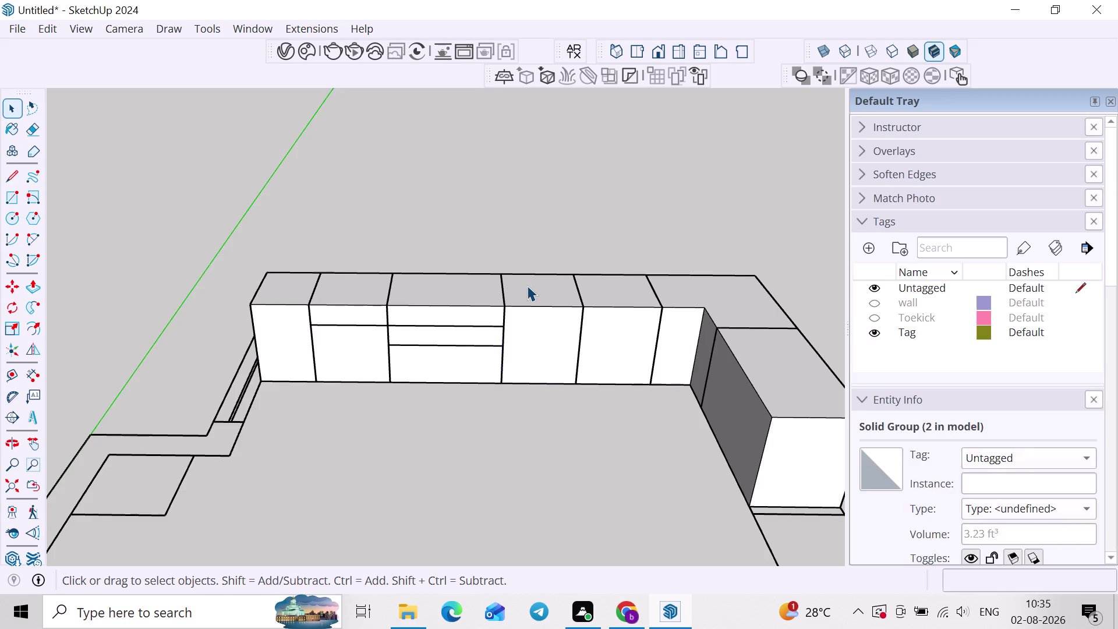
click(527, 286)
key(p)
click(527, 286)
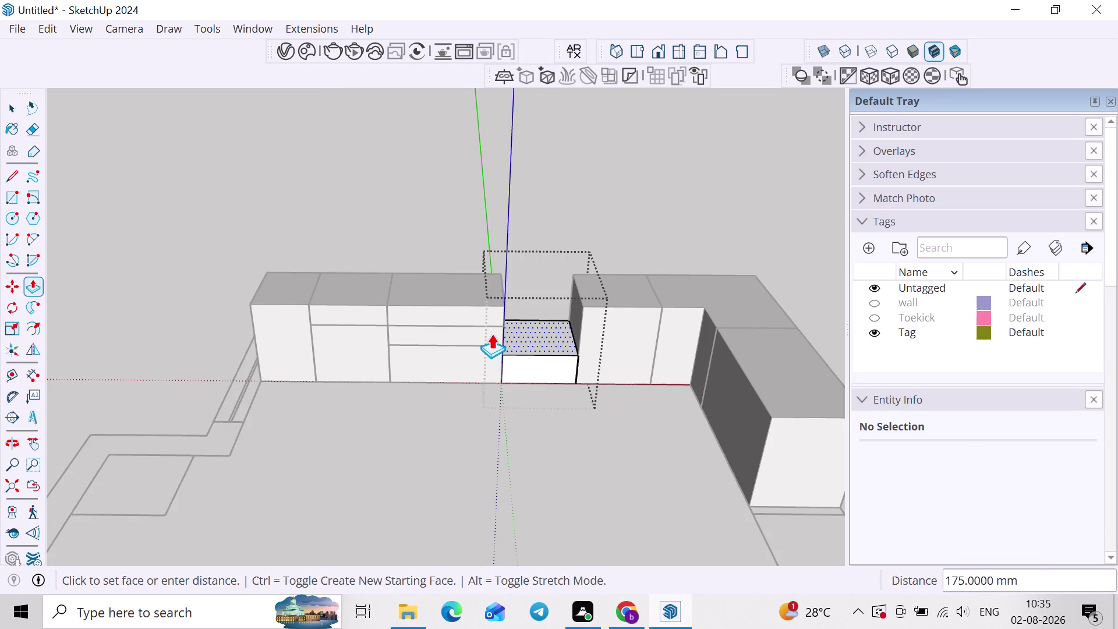
click(494, 328)
key(space)
click(526, 409)
click(540, 350)
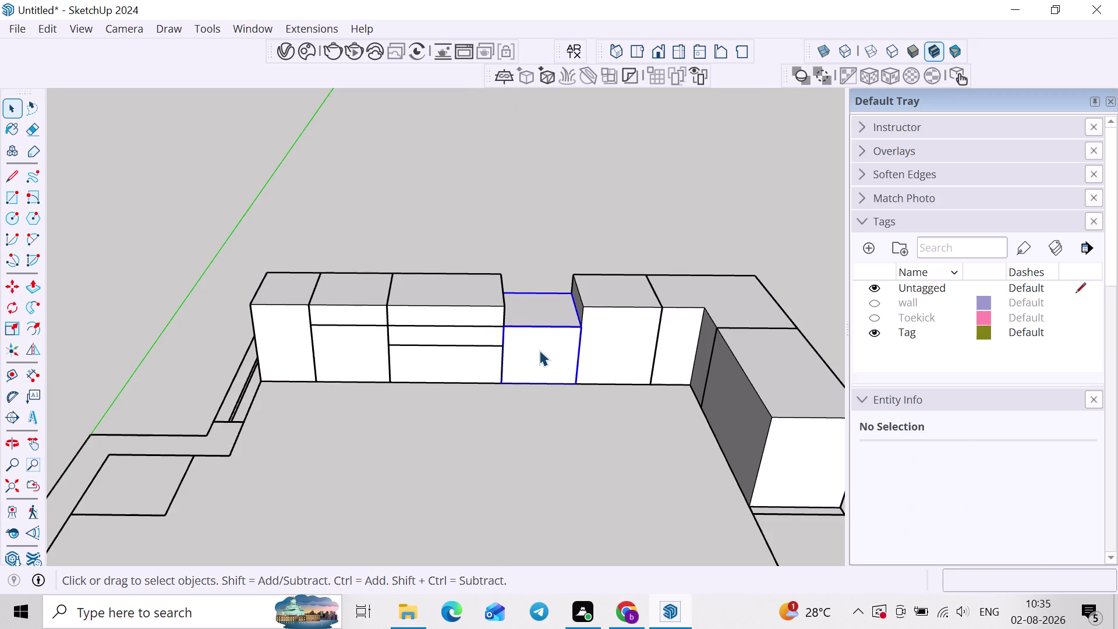
Copy the fourth cabinet and place the copy on its top.
key(m)
click(500, 382)
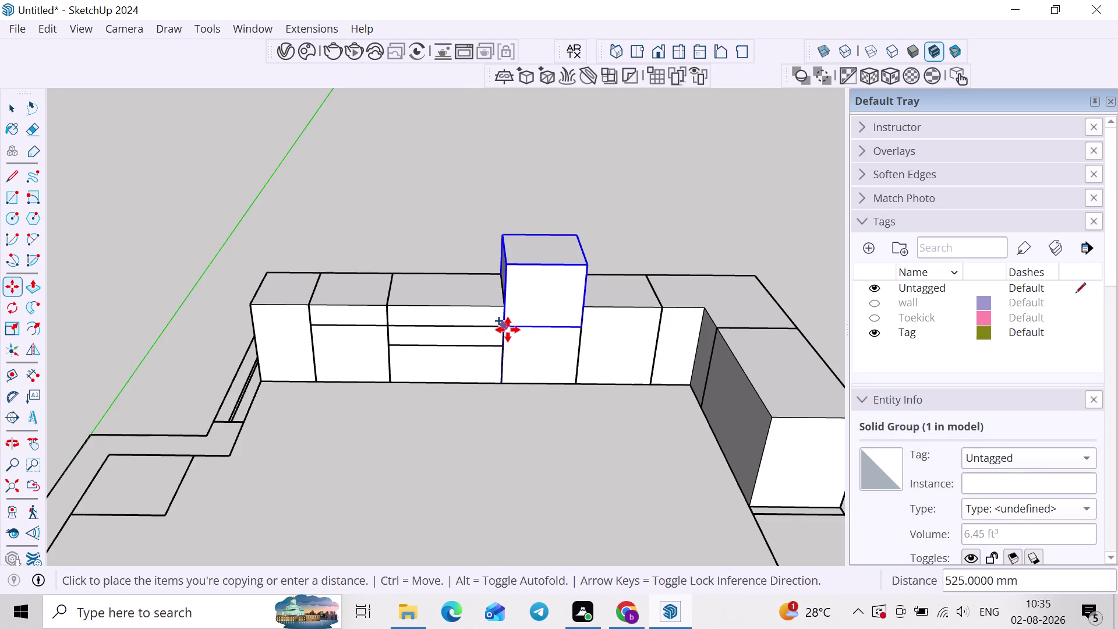
click(508, 330)
key(space)
Lower the fourth cabinet's copy to a 175 mm drawer box and clear the selection.
double_click(537, 255)
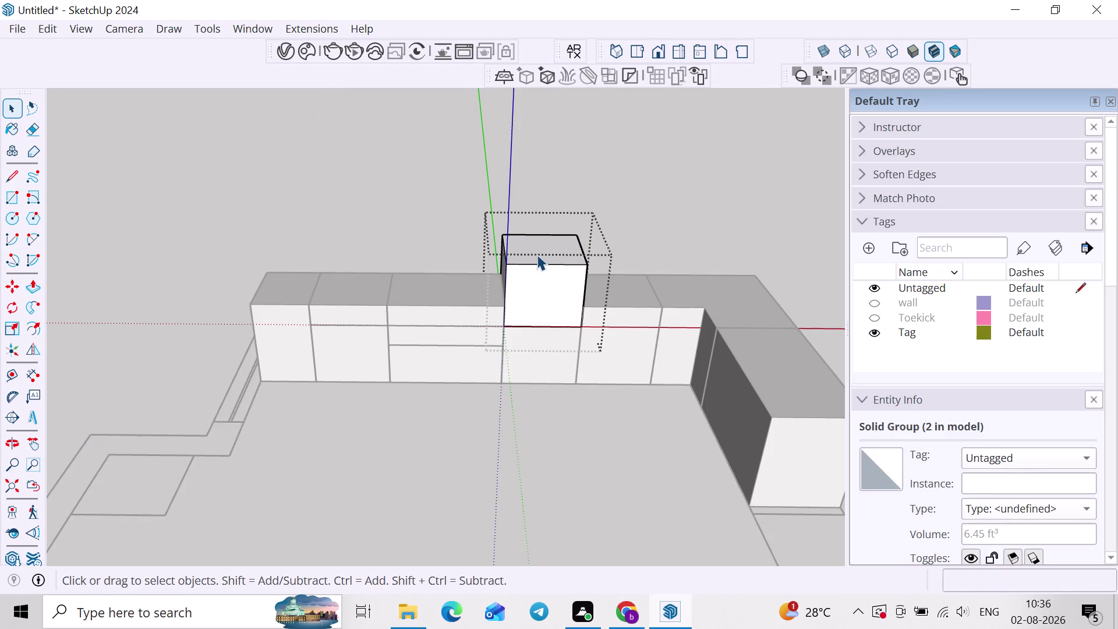
key(p)
click(537, 254)
click(617, 300)
key(space)
click(587, 389)
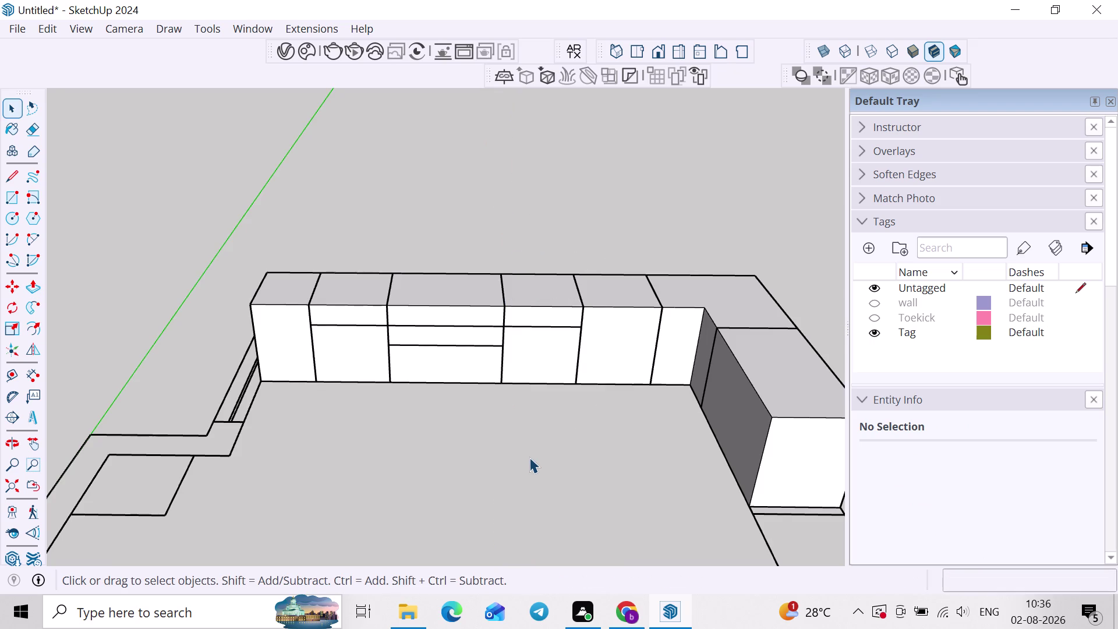
scroll(down, 3)
click(525, 471)
scroll(up, 3)
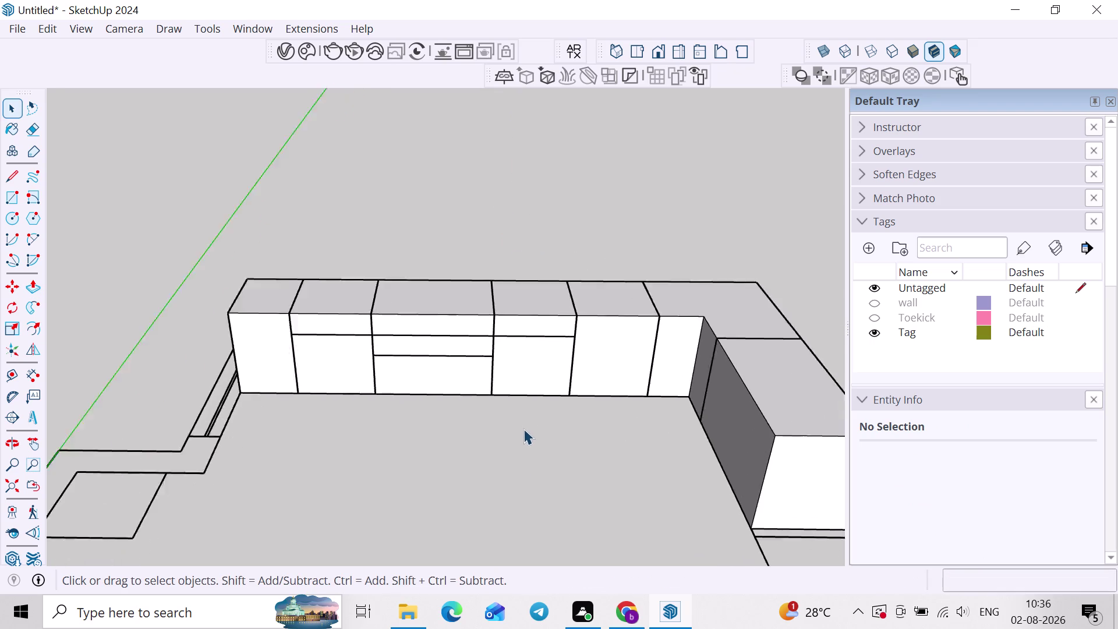
scroll(down, 3)
scroll(up, 3)
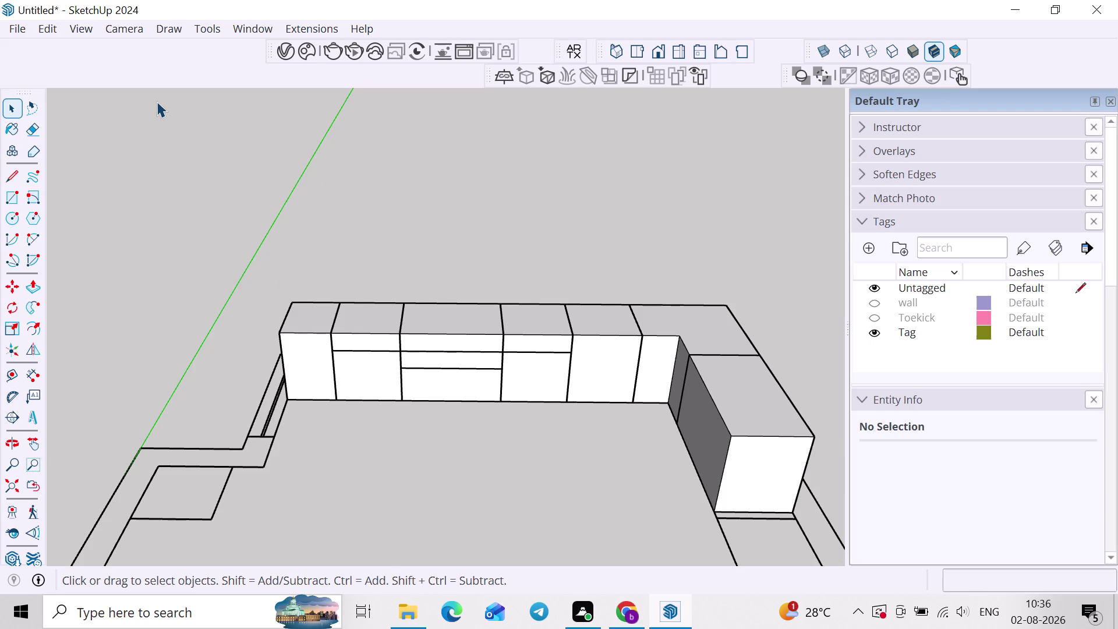
scroll(up, 3)
scroll(down, 3)
scroll(down, 3)
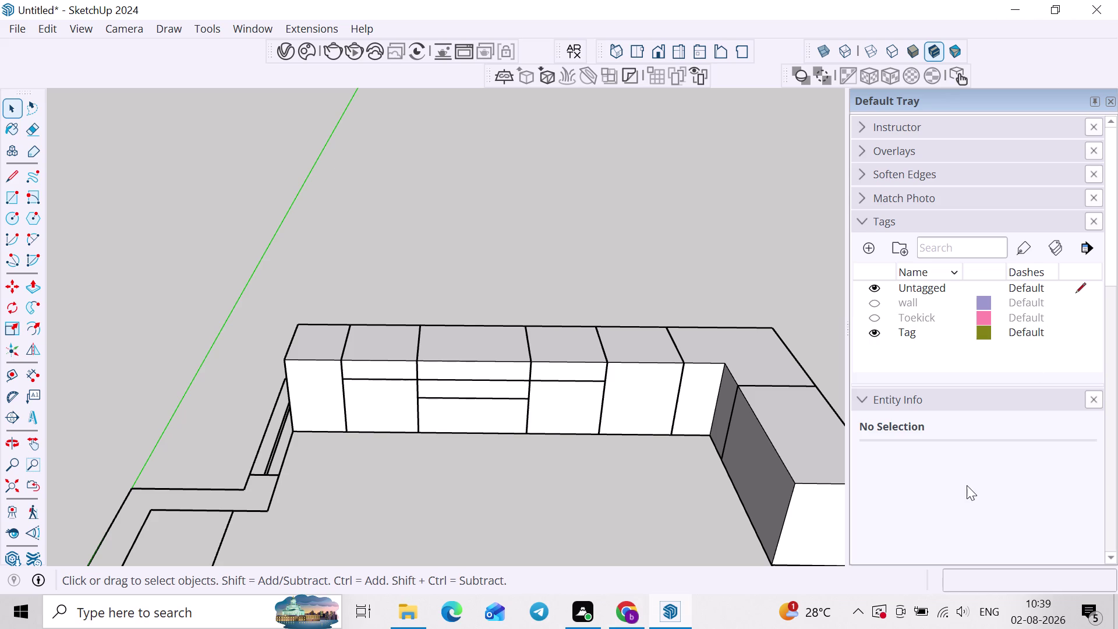
Orbit and zoom in toward the end base cabinet's front face.
scroll(down, 3)
scroll(down, 3)
middle_drag(690, 379, 942, 394)
scroll(up, 3)
middle_drag(676, 314, 370, 339)
scroll(up, 3)
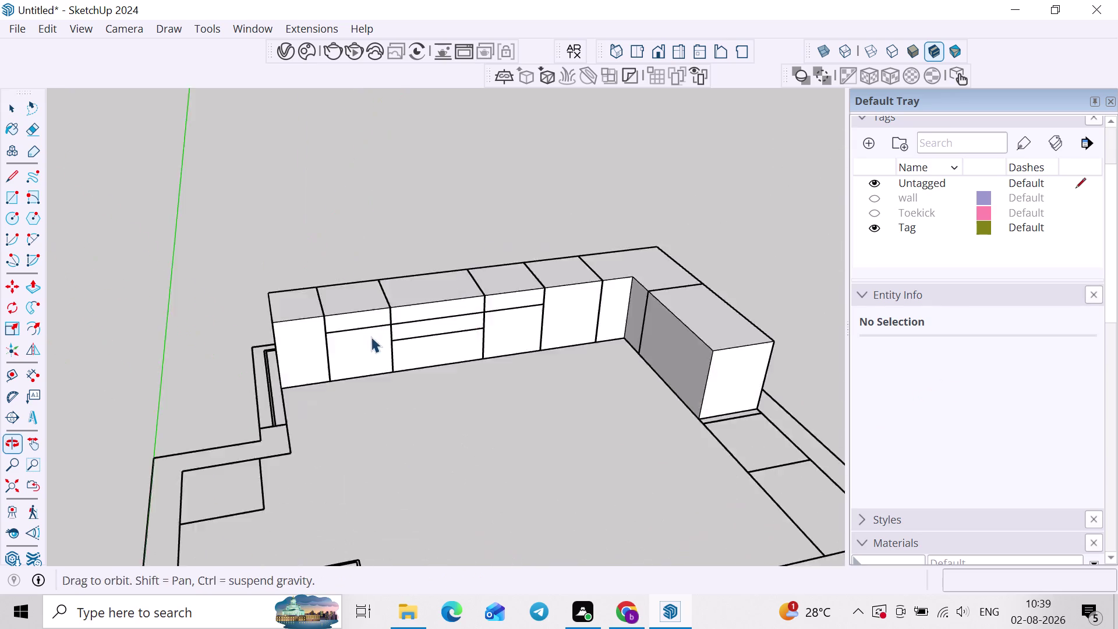
middle_drag(371, 339, 370, 338)
middle_drag(510, 346, 320, 358)
middle_drag(414, 374, 514, 361)
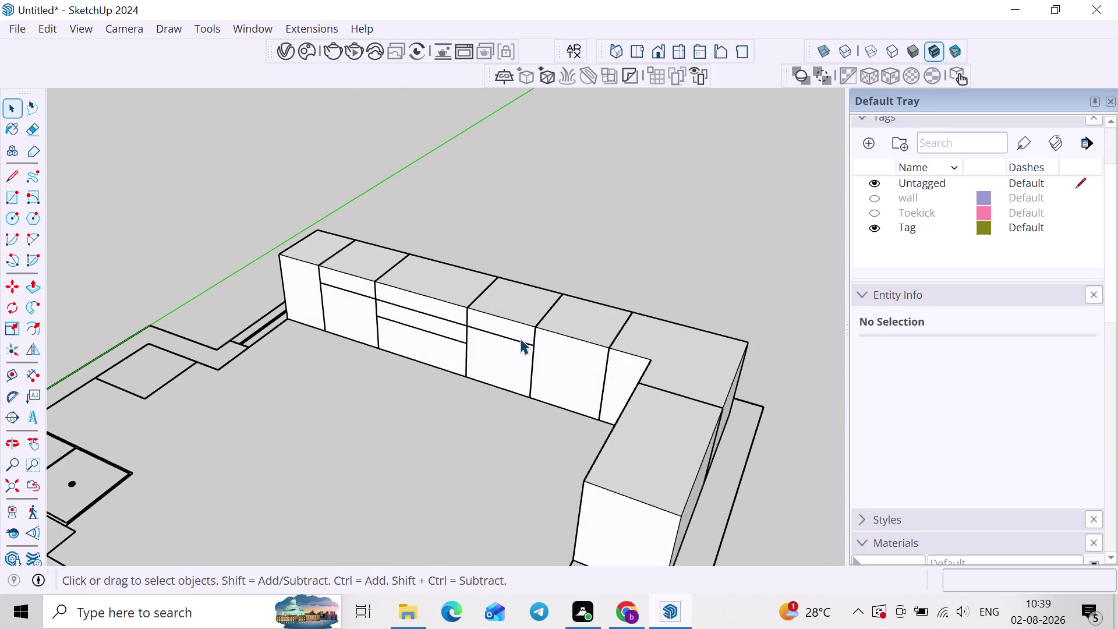
scroll(up, 3)
middle_drag(315, 293, 598, 272)
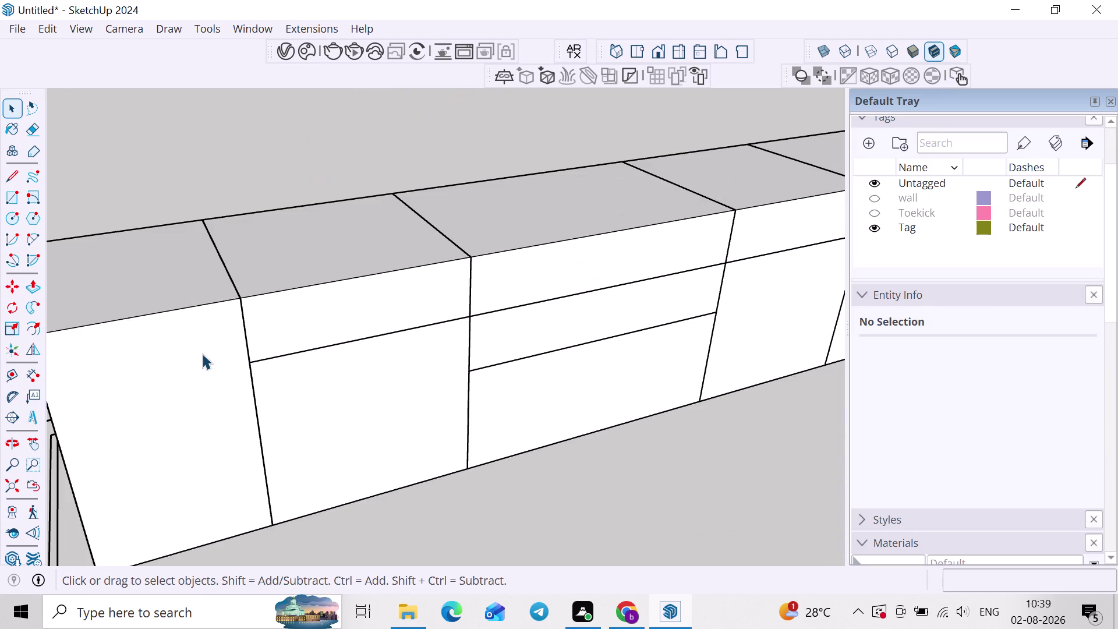
double_click(202, 353)
middle_drag(209, 354, 322, 244)
middle_drag(306, 296, 324, 243)
scroll(up, 3)
double_click(324, 244)
scroll(down, 3)
Offset the end cabinet's front face inward by 25 mm.
key(f)
click(230, 161)
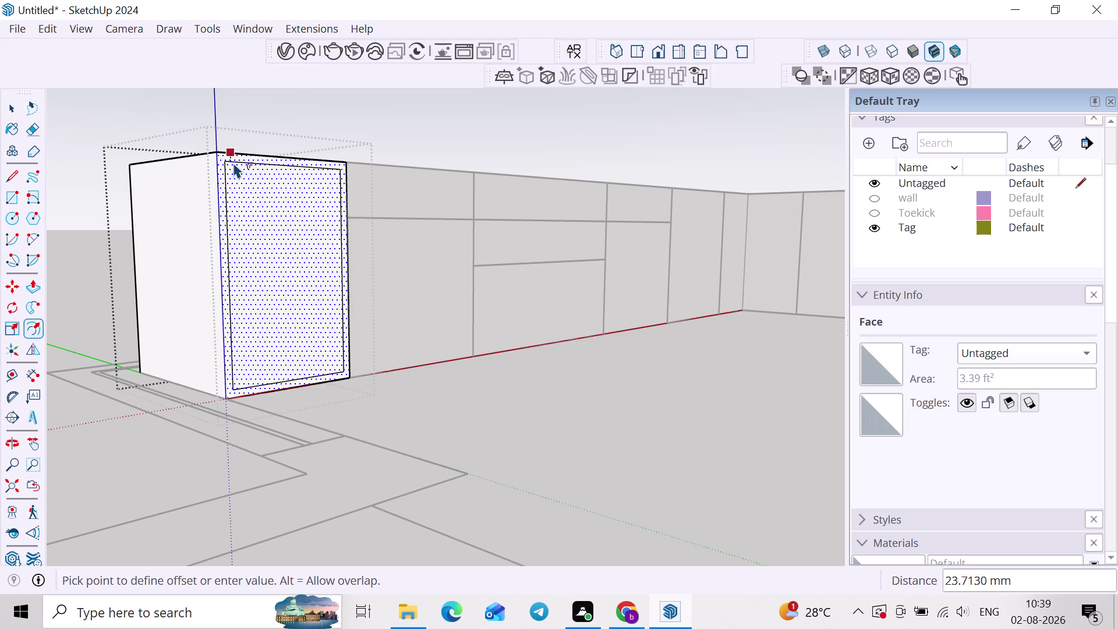
text(2)
text(5)
key(Return)
key(Return)
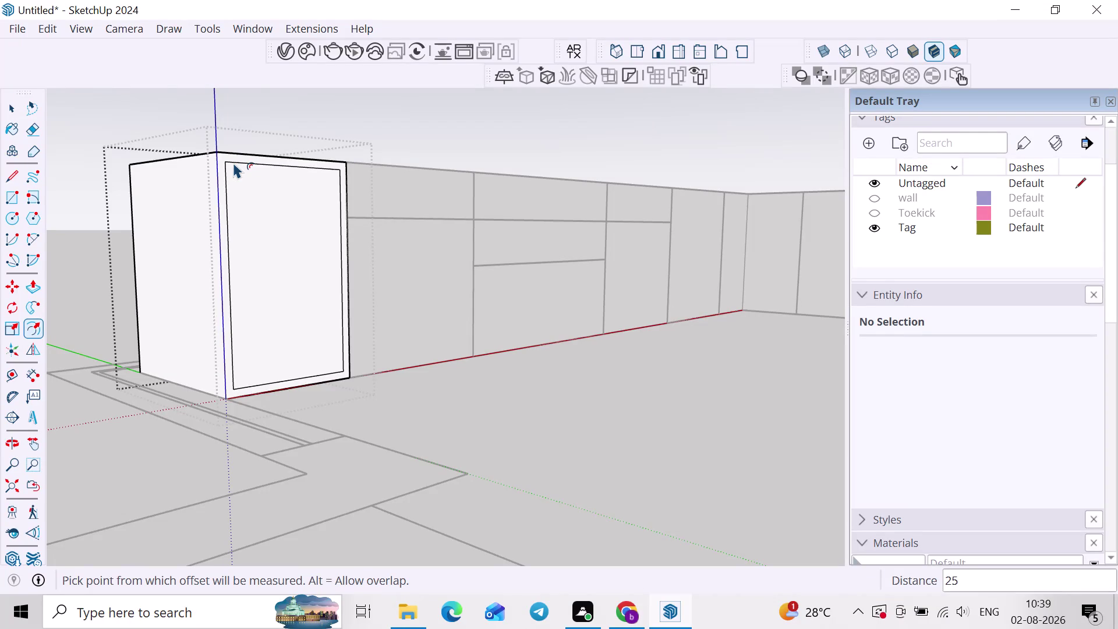
key(Return)
scroll(up, 3)
scroll(up, 3)
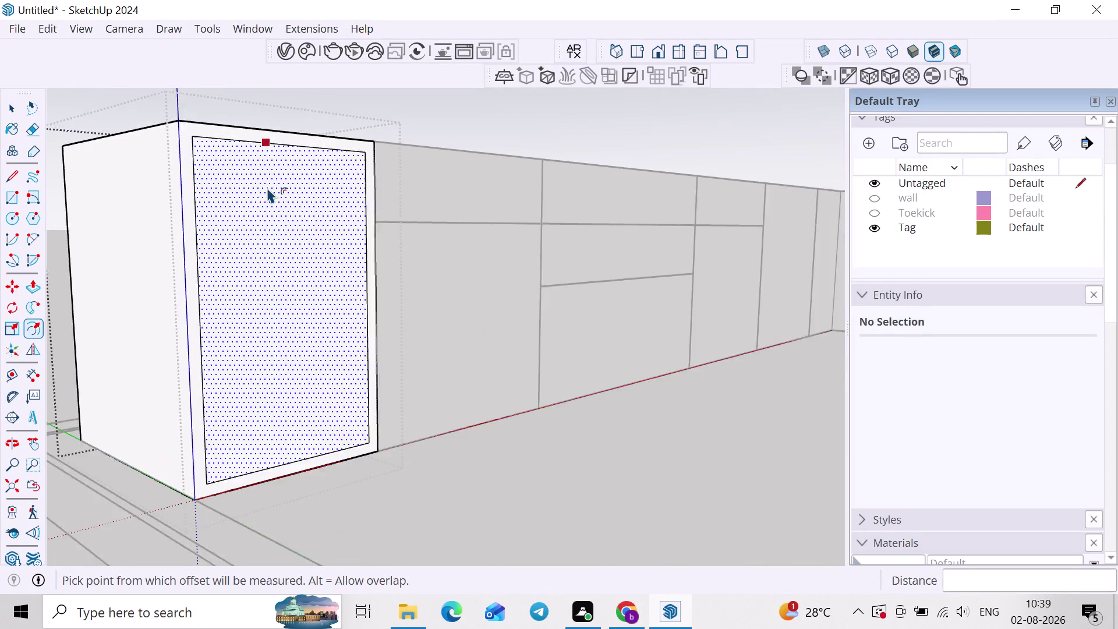
middle_drag(233, 192, 121, 194)
key(ctrl+z)
scroll(up, 3)
Offset the inner door rectangle again by 2.5 mm to form the door gap.
click(133, 147)
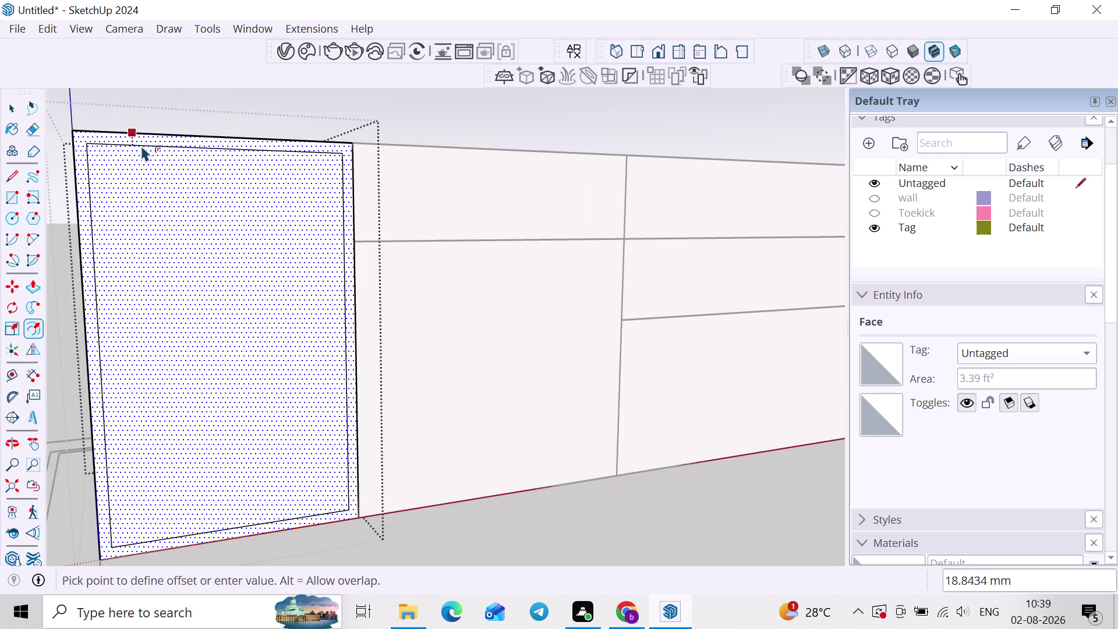
middle_drag(188, 160, 298, 174)
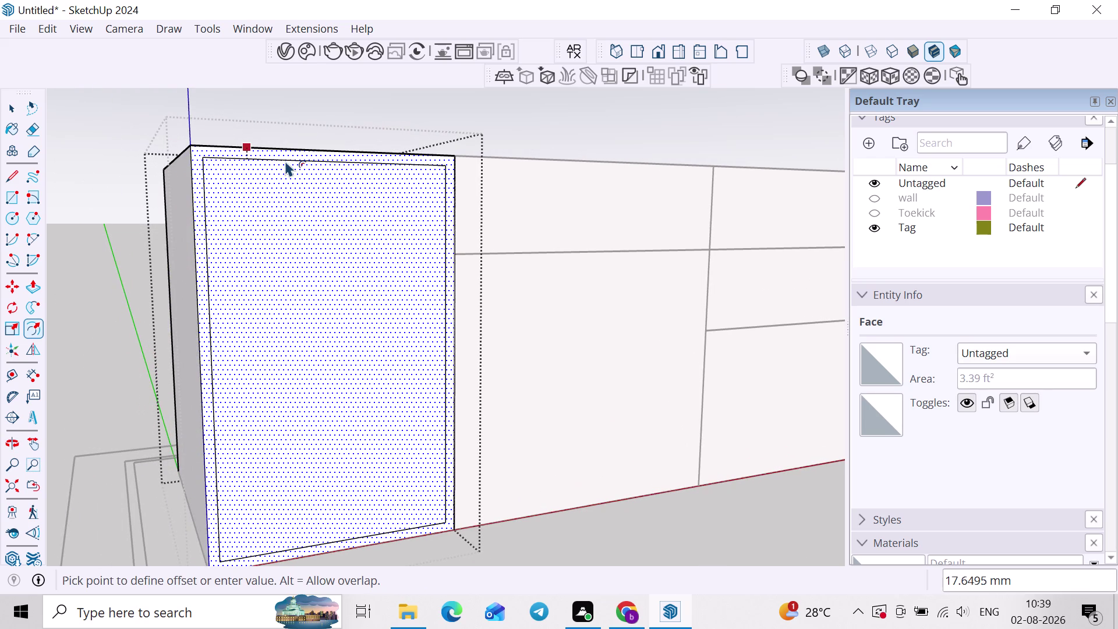
text(2.5)
key(Return)
key(space)
scroll(up, 3)
middle_drag(192, 149, 231, 220)
scroll(up, 3)
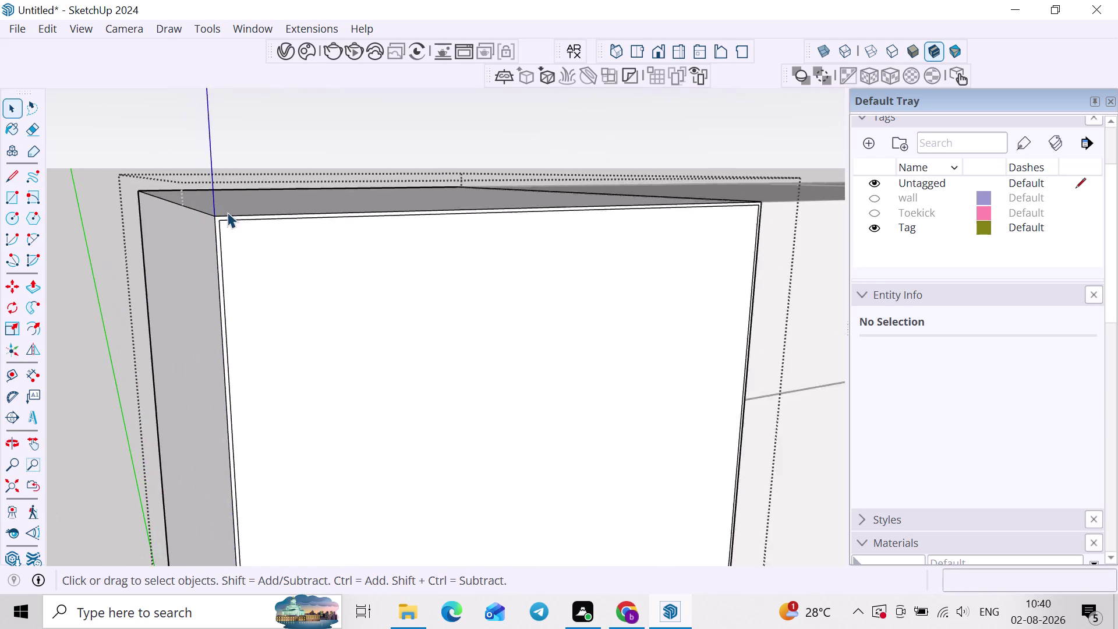
Push/Pull the thin border strip around the door inward into the cabinet.
scroll(up, 3)
key(p)
click(209, 229)
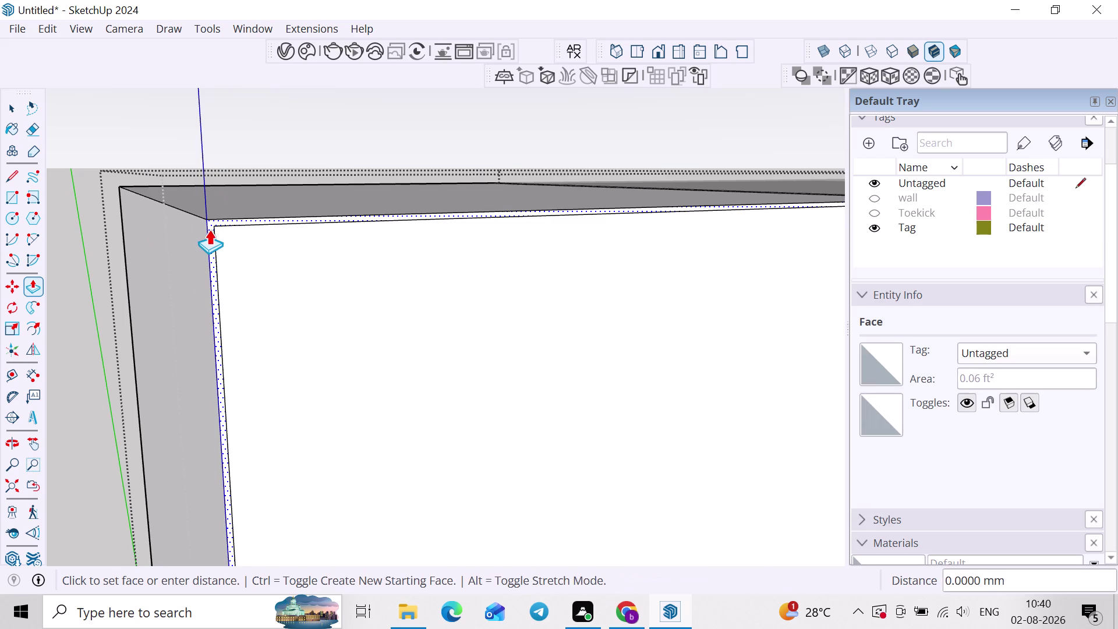
click(135, 203)
scroll(down, 3)
key(space)
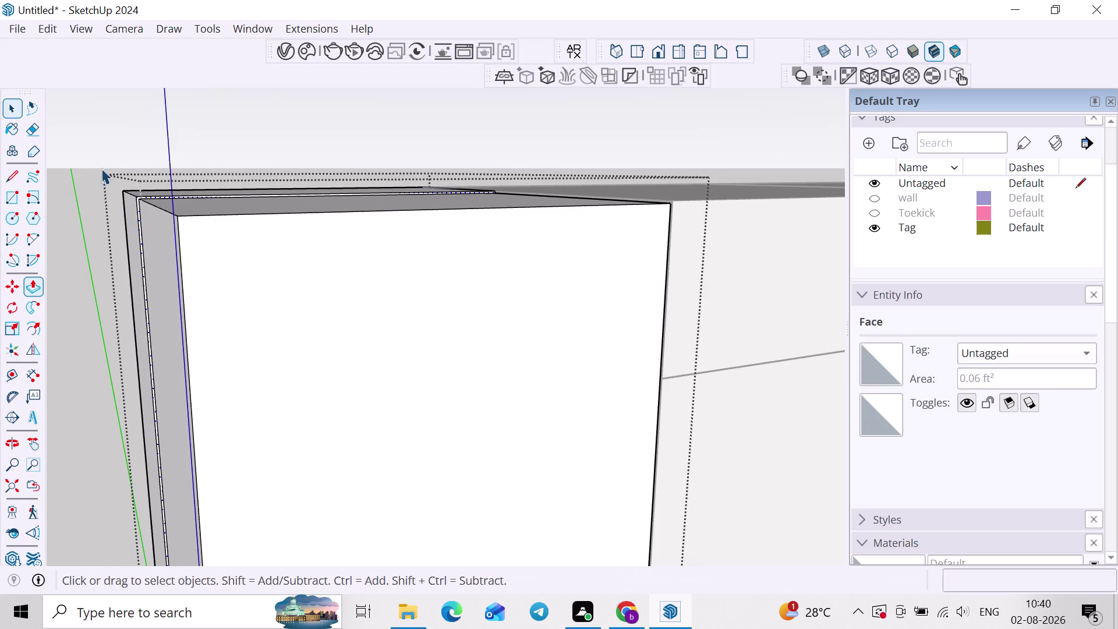
click(74, 136)
scroll(down, 3)
Offset the drawer front face above the door inward by 2.5 mm.
middle_drag(197, 198, 25, 144)
scroll(up, 3)
double_click(296, 182)
middle_drag(326, 190, 392, 245)
key(f)
scroll(up, 3)
click(305, 211)
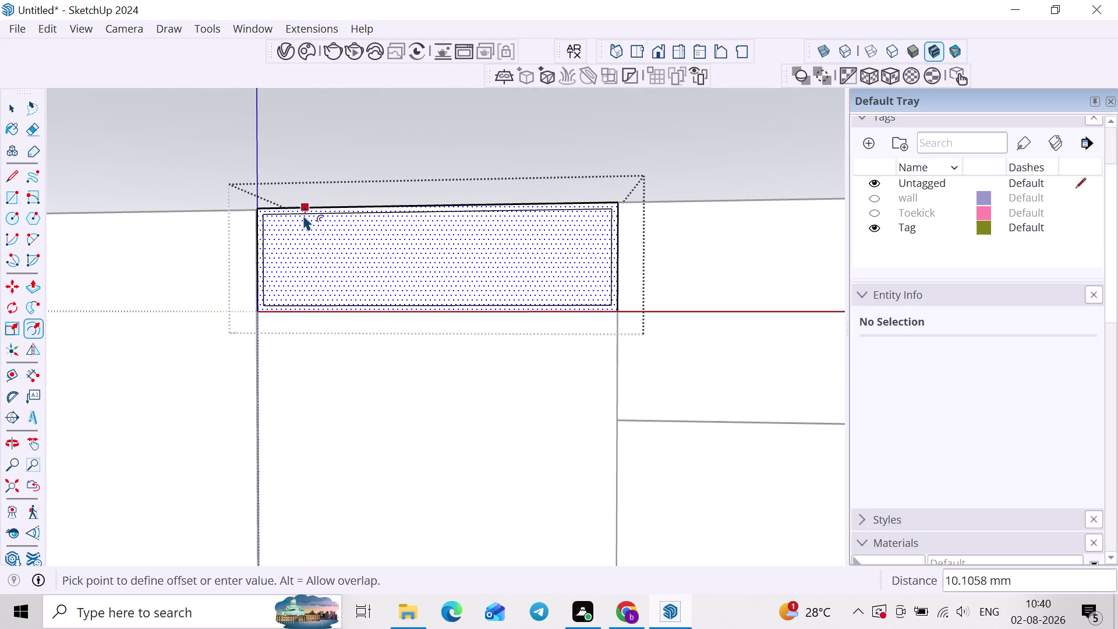
click(303, 215)
key(ctrl+z)
double_click(303, 215)
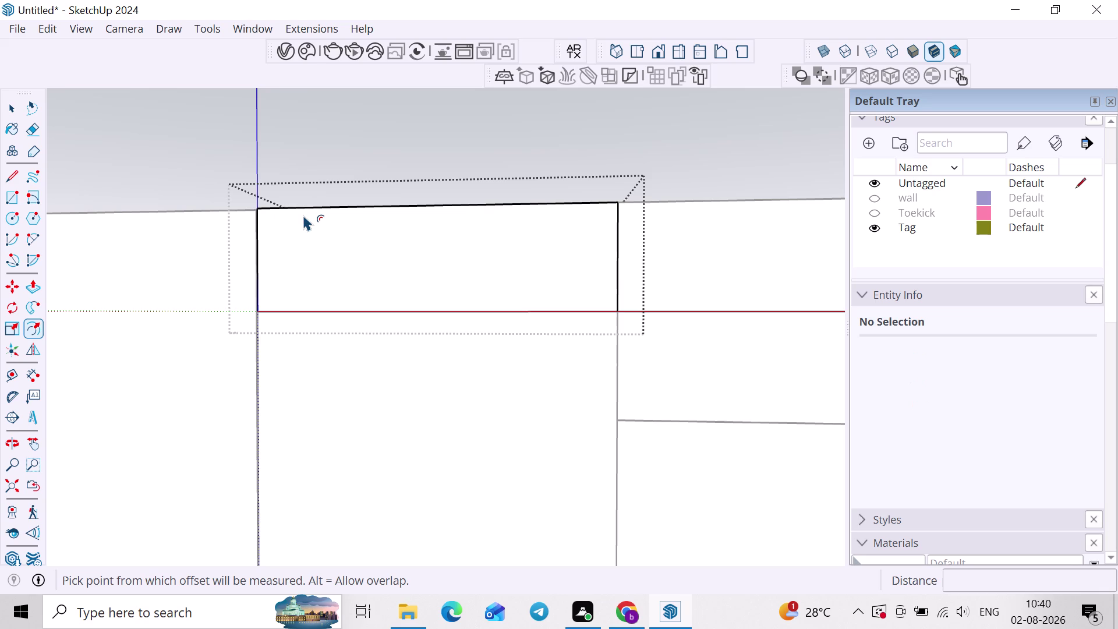
key(ctrl+z)
click(303, 208)
click(304, 213)
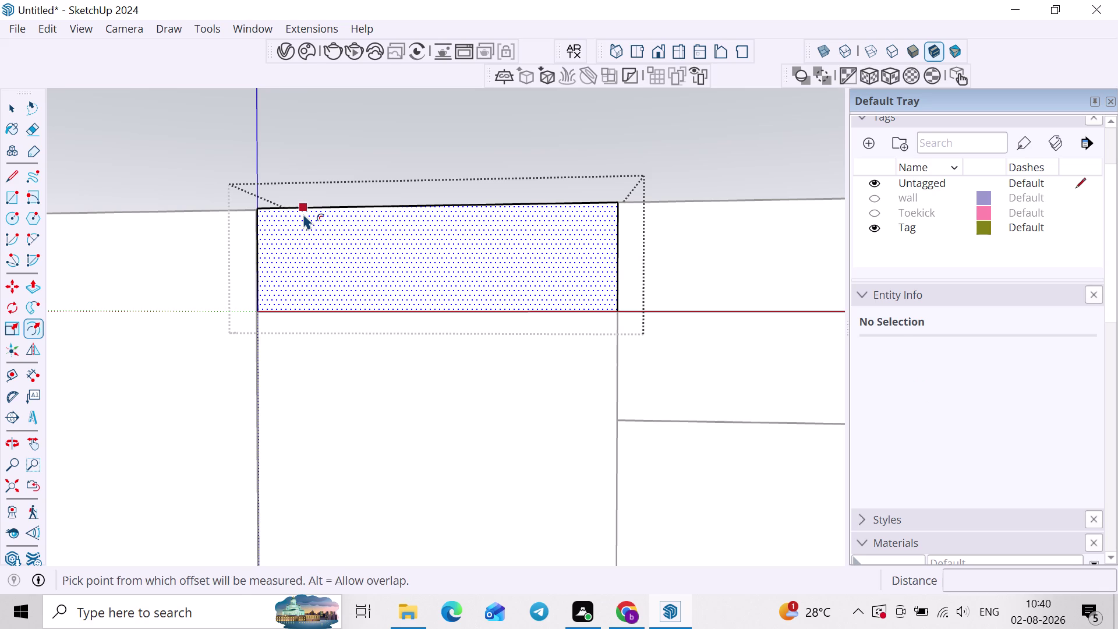
text(2.5)
key(Return)
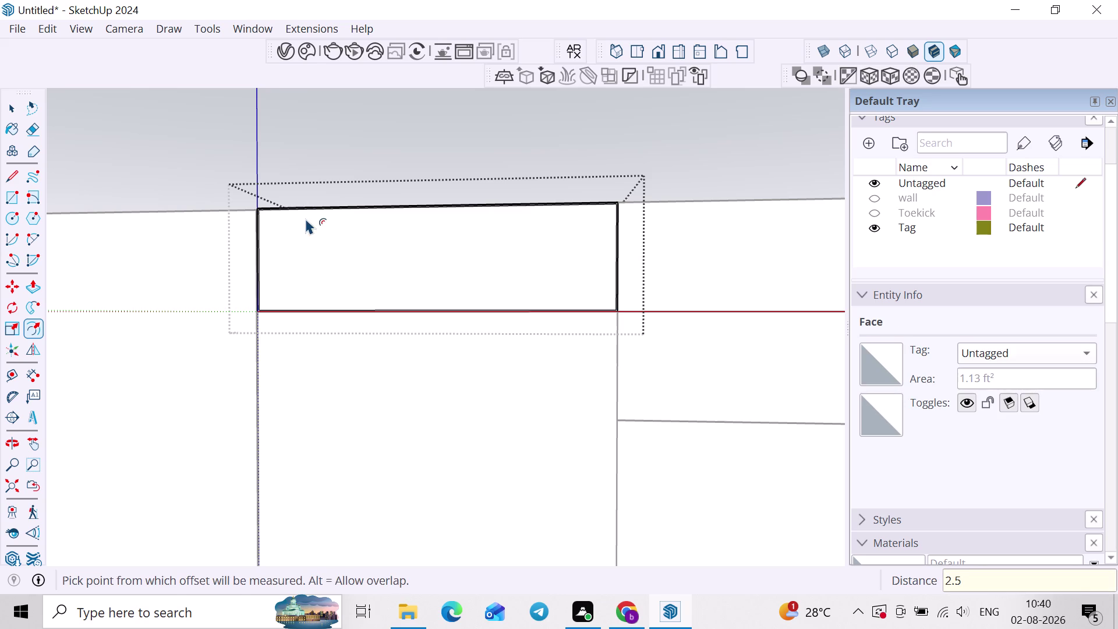
key(space)
Zoom to the drawer front's right corner and try picking the gap strip with Push/Pull.
scroll(up, 3)
scroll(up, 3)
middle_drag(574, 283, 436, 343)
middle_drag(536, 314, 530, 321)
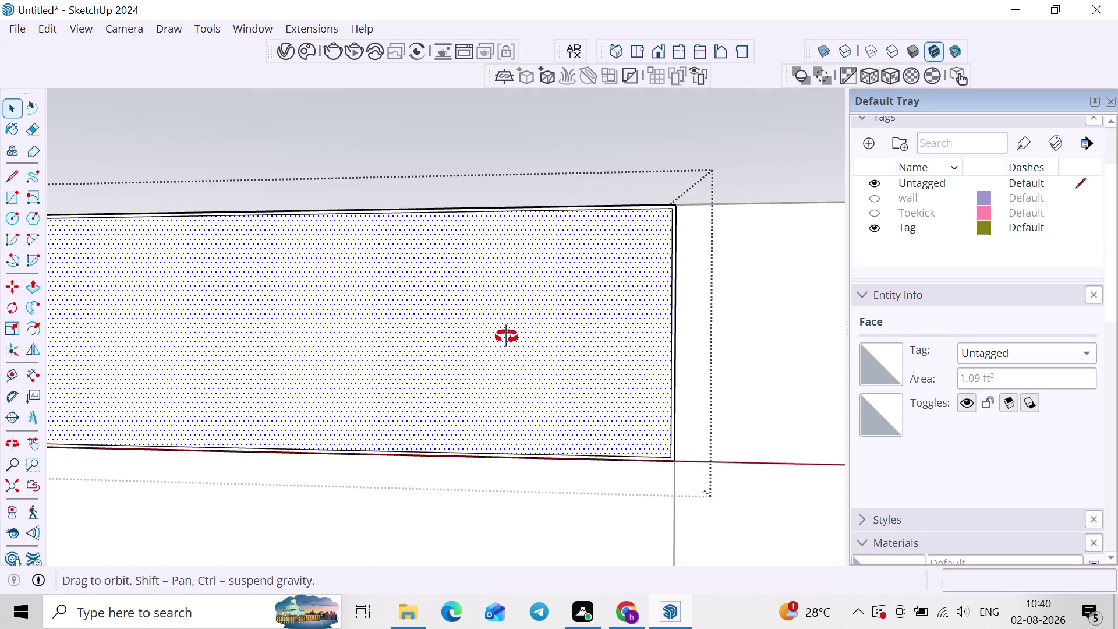
middle_drag(529, 321, 503, 339)
scroll(up, 3)
key(p)
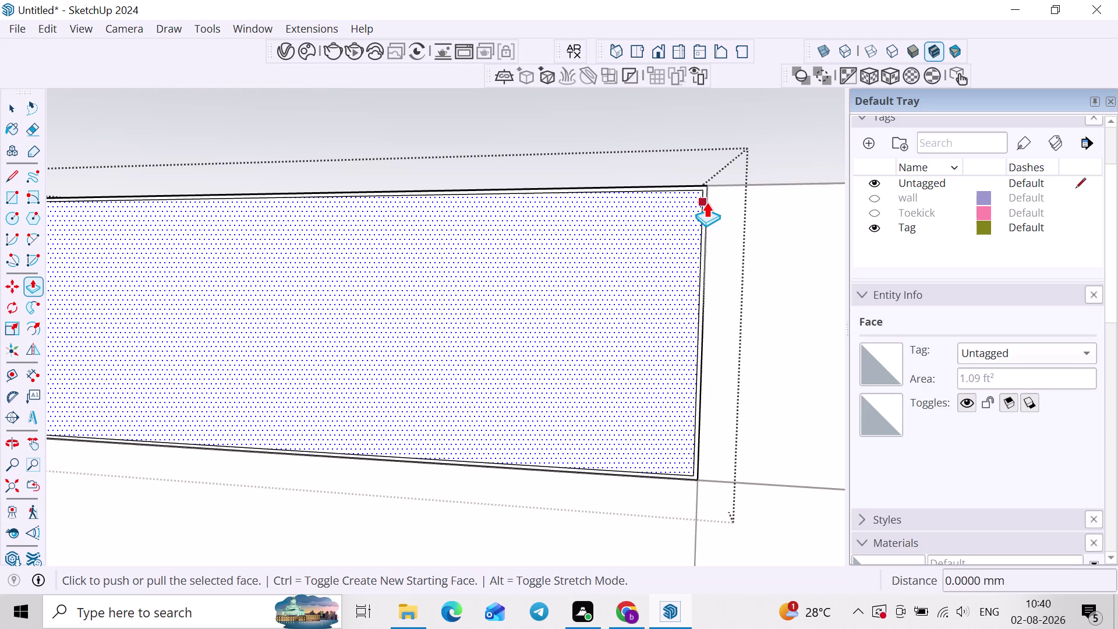
middle_drag(693, 213, 618, 273)
scroll(up, 3)
key(space)
click(760, 190)
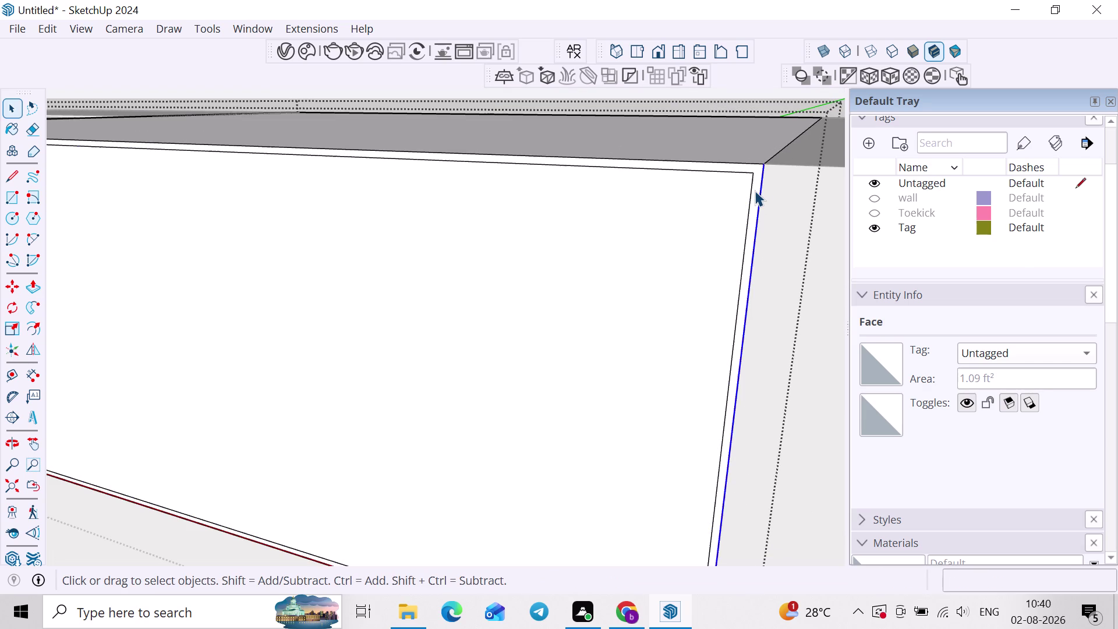
click(755, 190)
Push the 2.5 mm gap strip around the drawer front into the cabinet.
key(p)
click(752, 176)
scroll(down, 3)
middle_drag(781, 127, 695, 235)
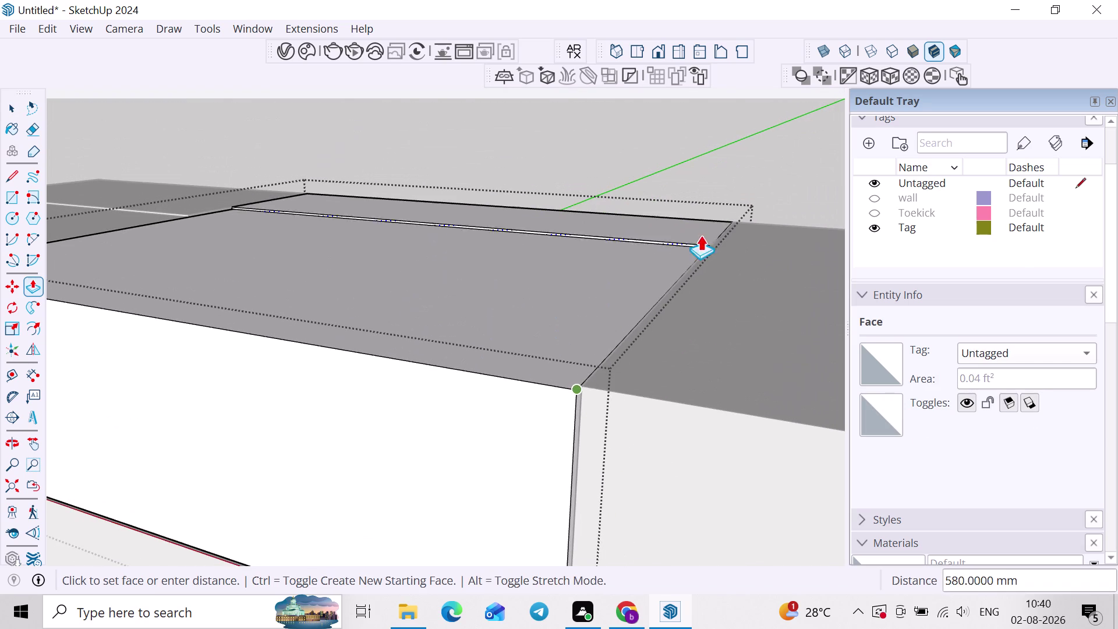
click(712, 229)
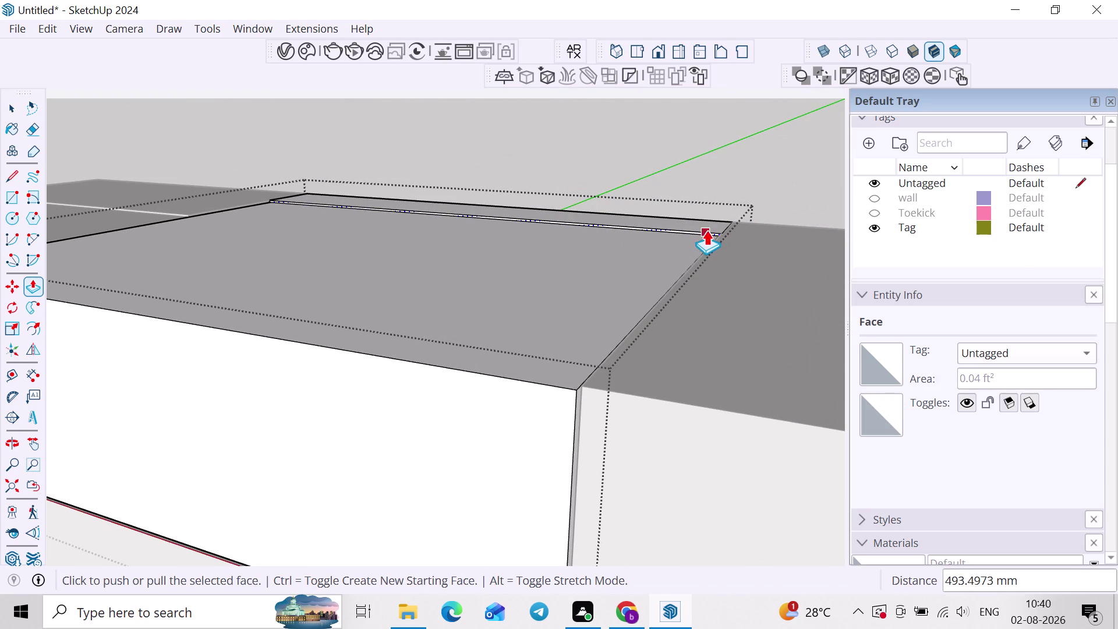
scroll(down, 3)
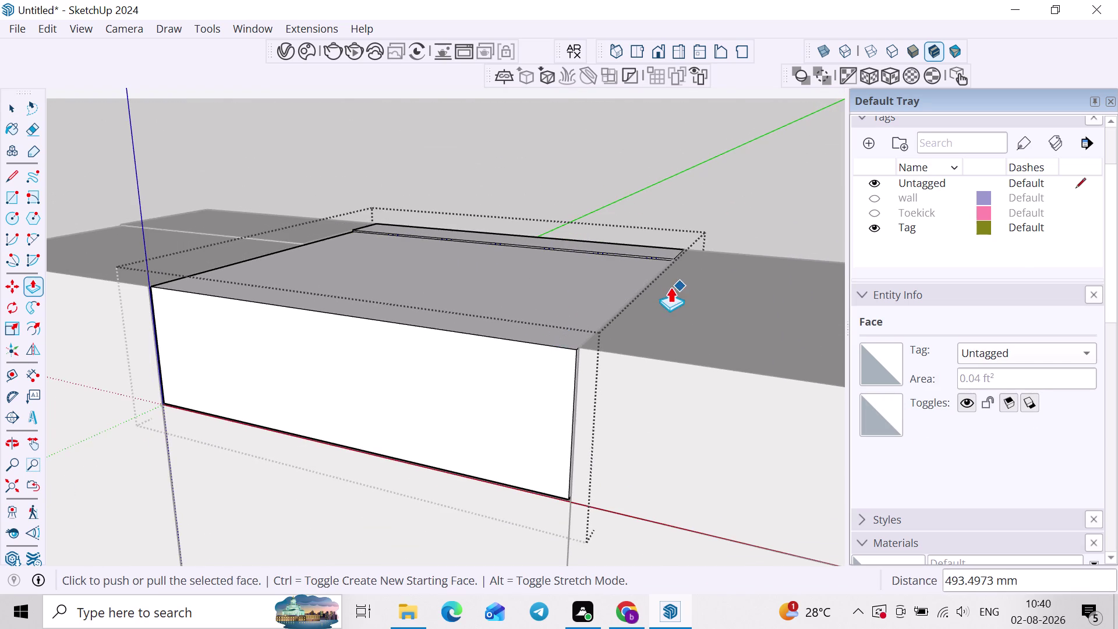
scroll(down, 3)
key(space)
click(684, 238)
middle_drag(576, 344, 629, 256)
double_click(581, 323)
scroll(up, 3)
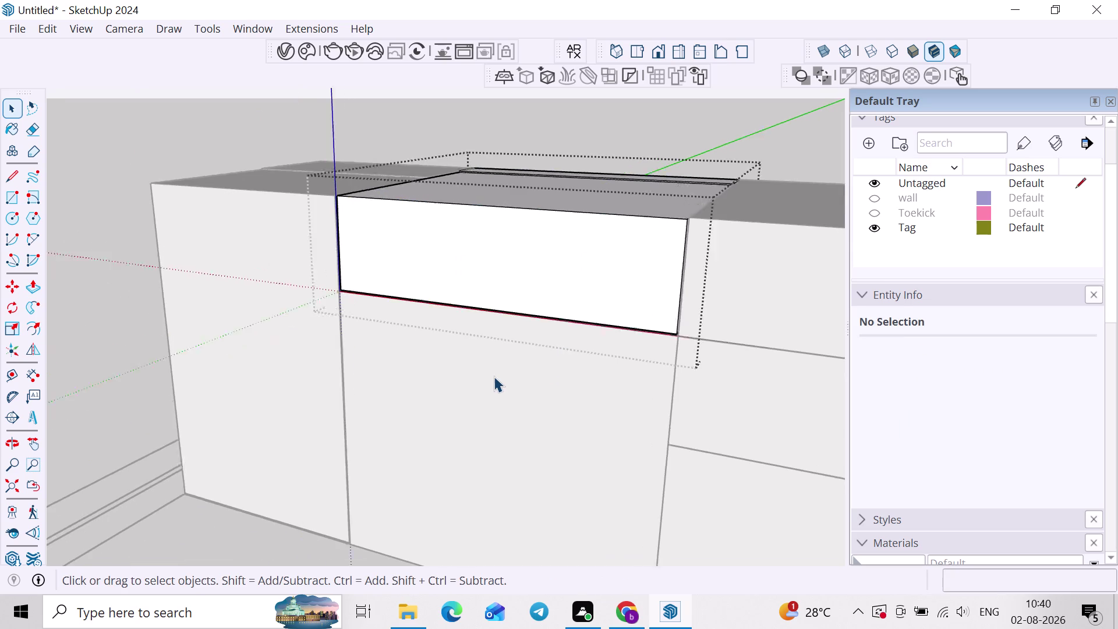
scroll(up, 3)
double_click(493, 376)
middle_drag(488, 373, 571, 340)
Offset the base cabinet door face by 2.5 mm to outline a door gap.
key(f)
double_click(494, 291)
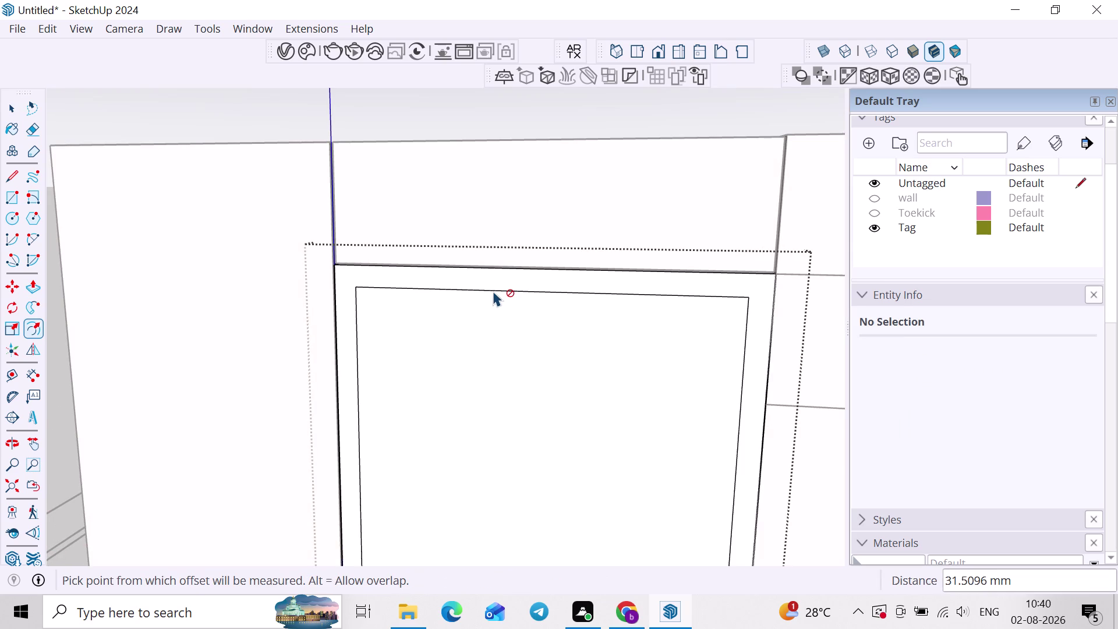
key(ctrl+z)
click(484, 277)
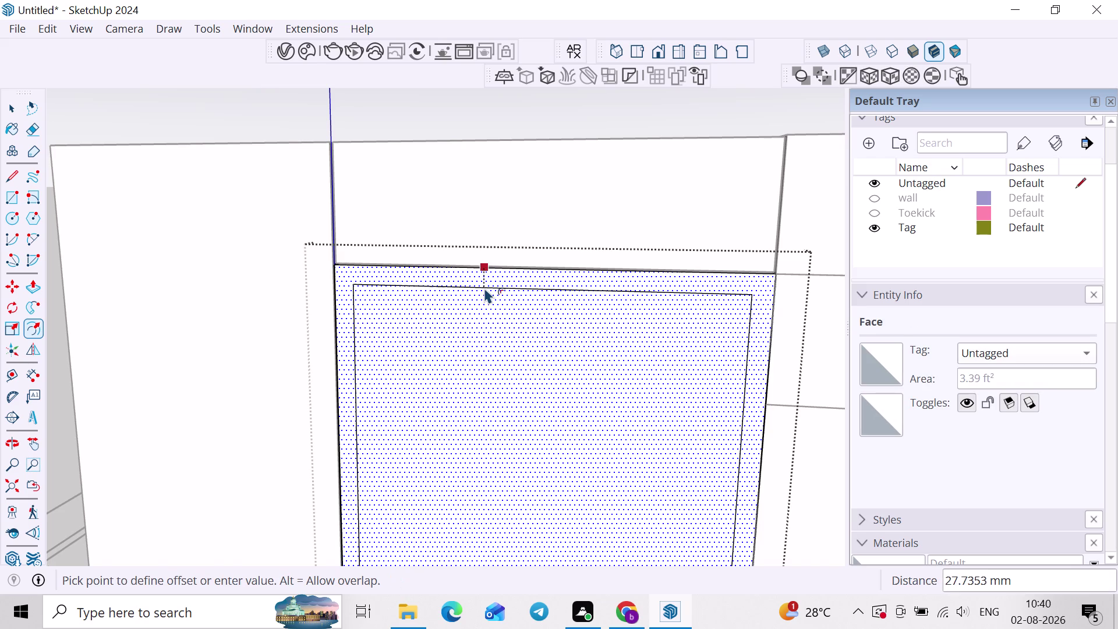
key(2)
key(period)
key(5)
key(Return)
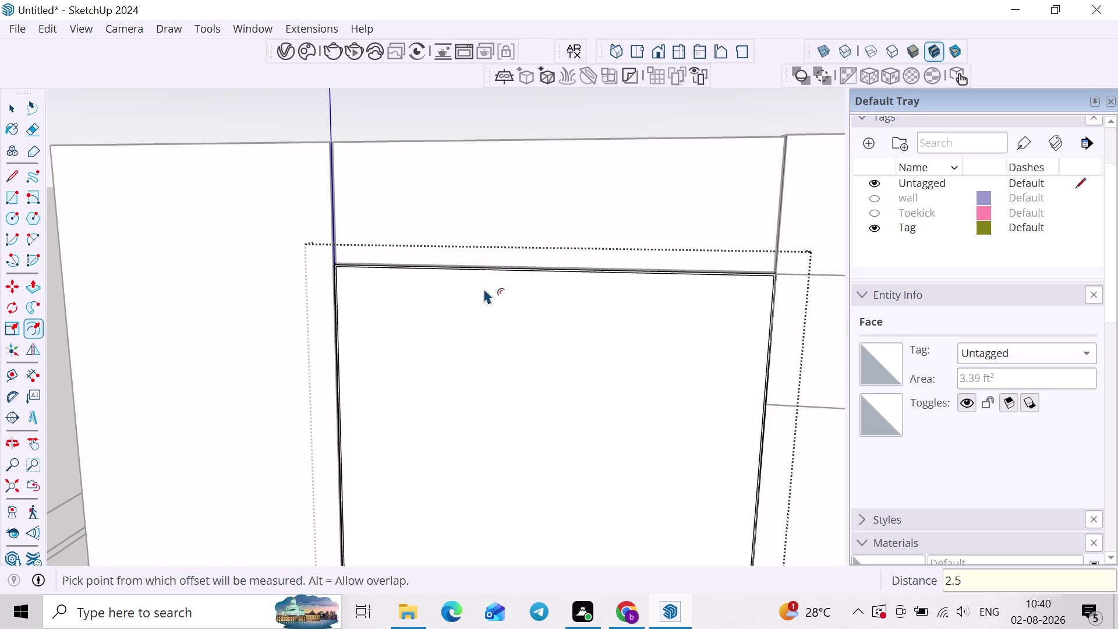
Push/Pull the 2.5 mm gap strip around the door inward to recess it.
scroll(up, 3)
key(space)
scroll(up, 3)
key(p)
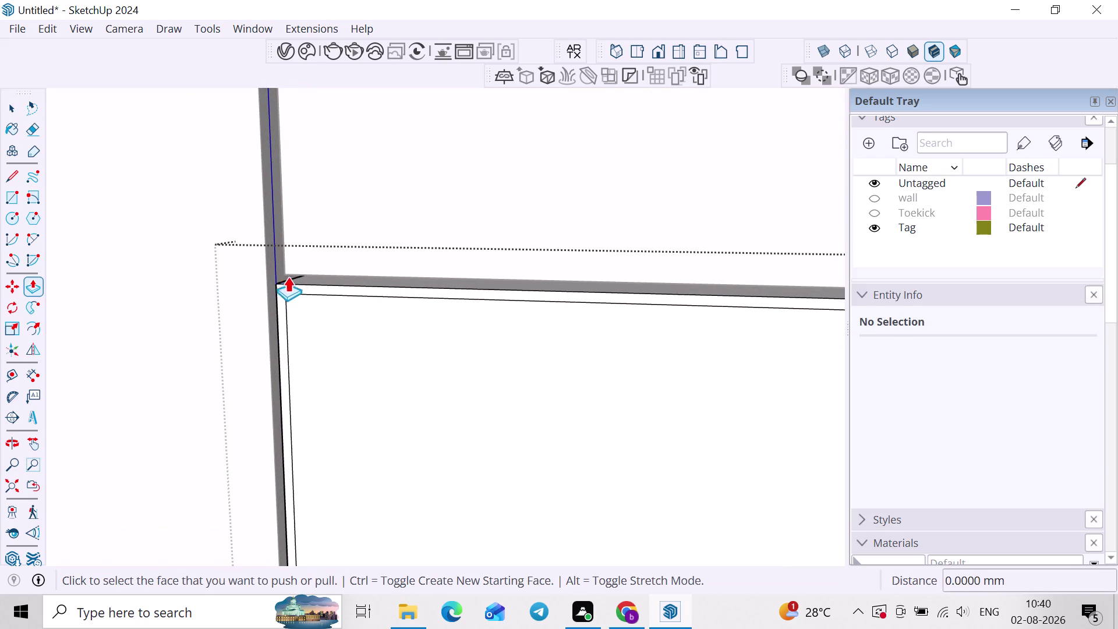
click(281, 283)
scroll(down, 3)
key(Escape)
scroll(up, 3)
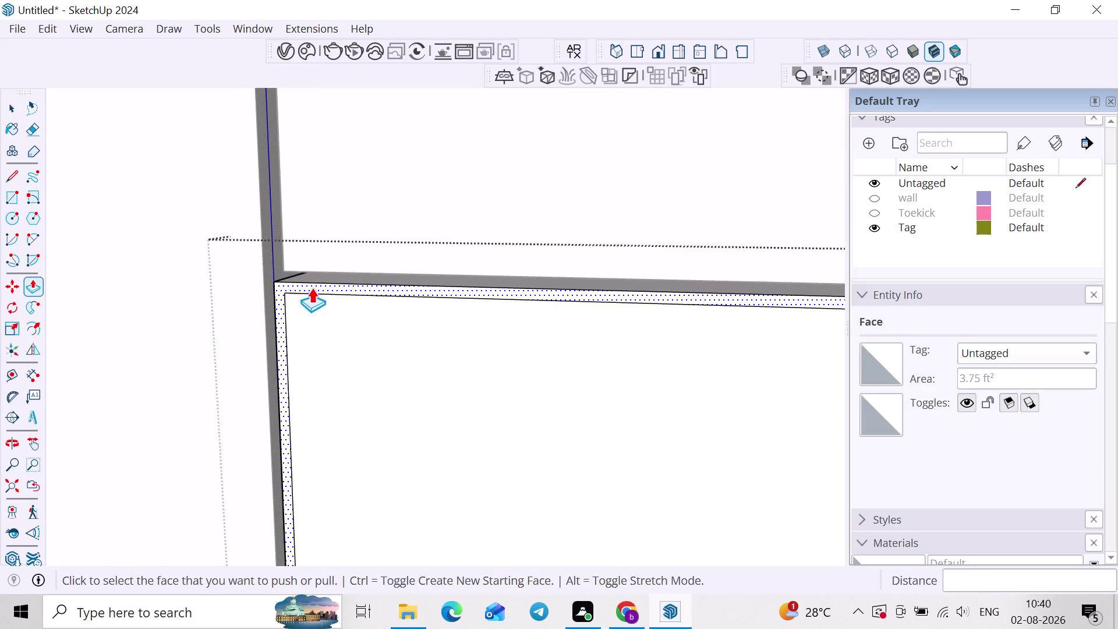
scroll(up, 3)
click(293, 283)
scroll(down, 3)
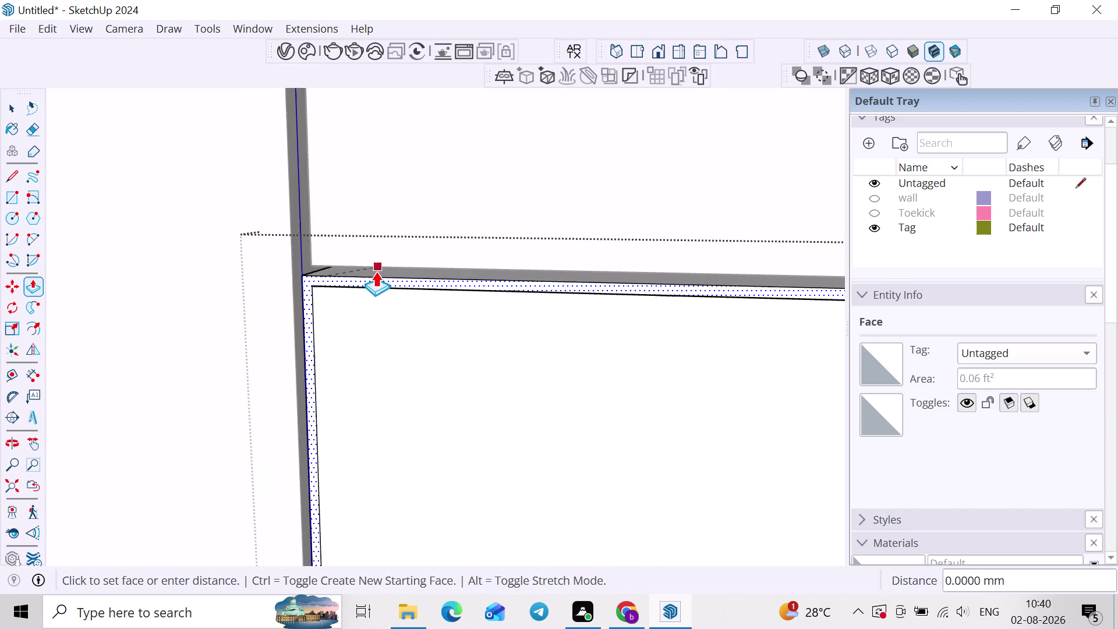
middle_drag(381, 278, 543, 316)
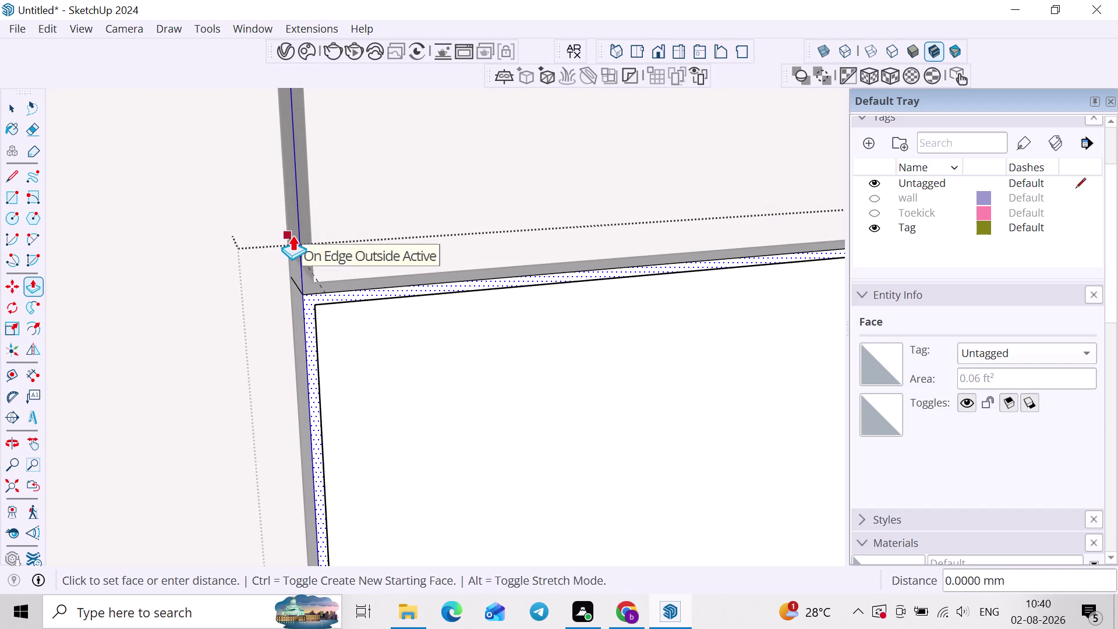
click(299, 262)
scroll(down, 3)
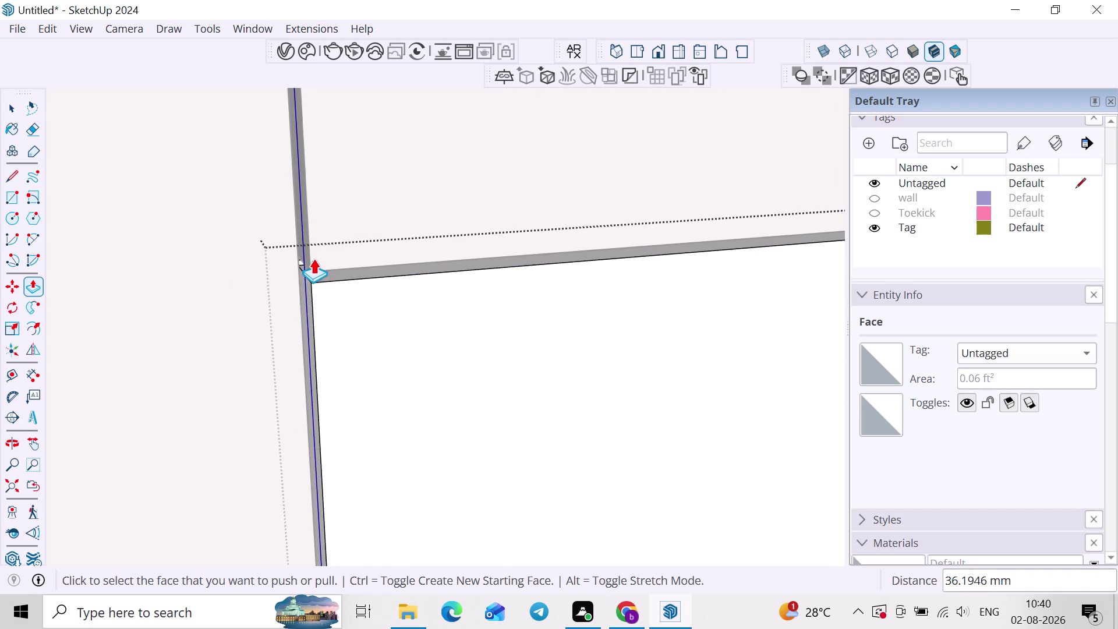
scroll(down, 3)
middle_drag(426, 289, 187, 278)
key(space)
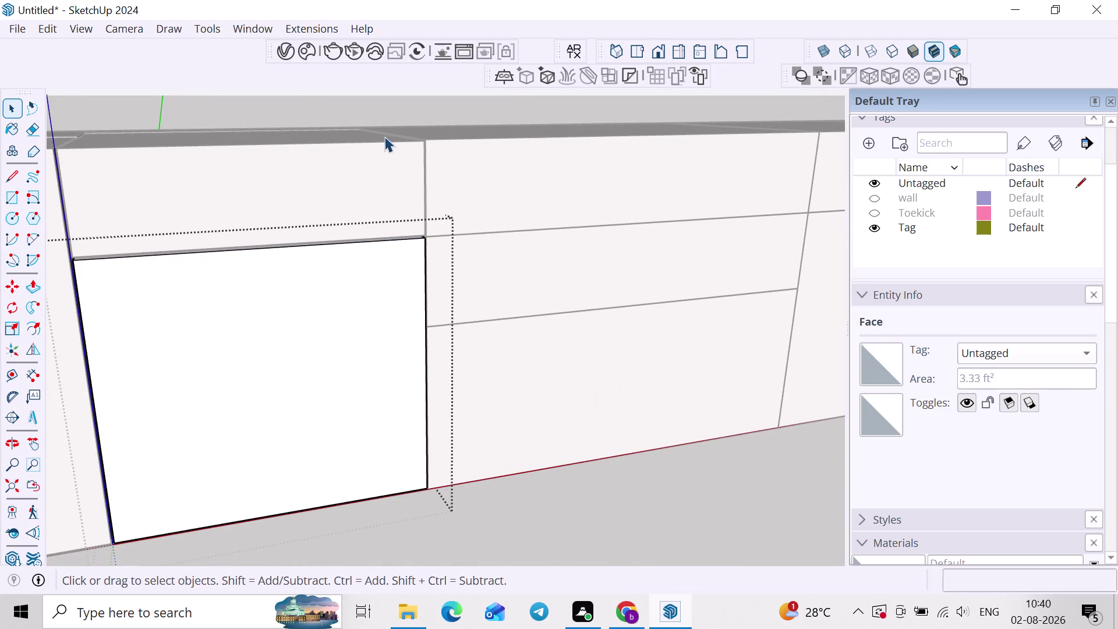
Offset and push/pull the cabinet front face near the cabinet corner.
click(425, 119)
middle_drag(448, 241, 350, 243)
scroll(up, 3)
double_click(407, 203)
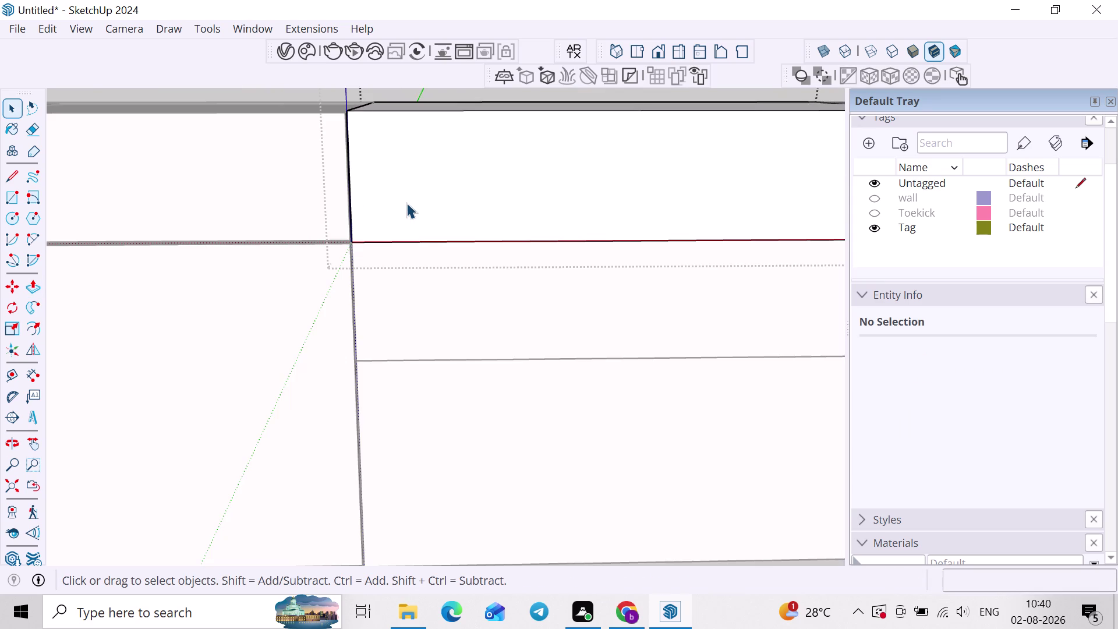
key(f)
double_click(422, 137)
key(space)
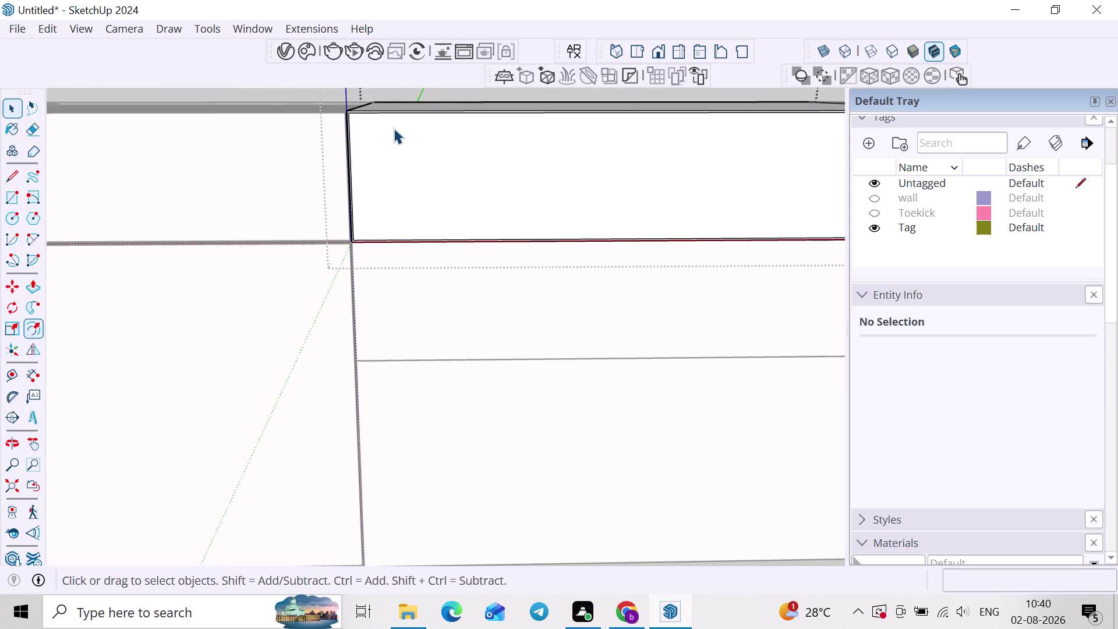
scroll(up, 3)
key(p)
scroll(up, 3)
click(323, 106)
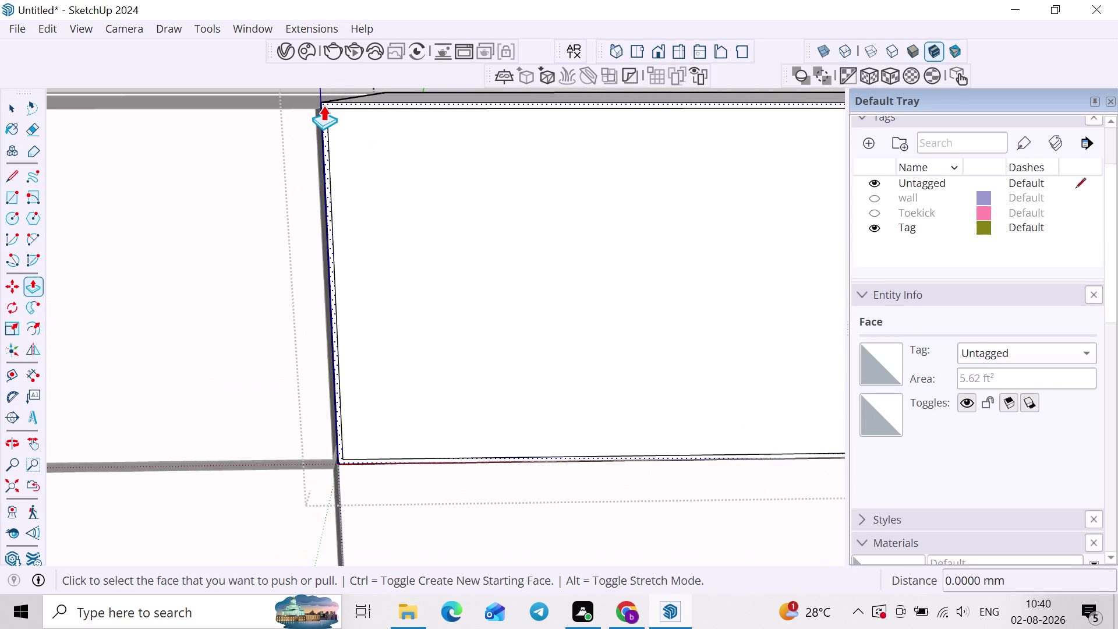
middle_drag(336, 99, 250, 355)
click(331, 211)
scroll(down, 3)
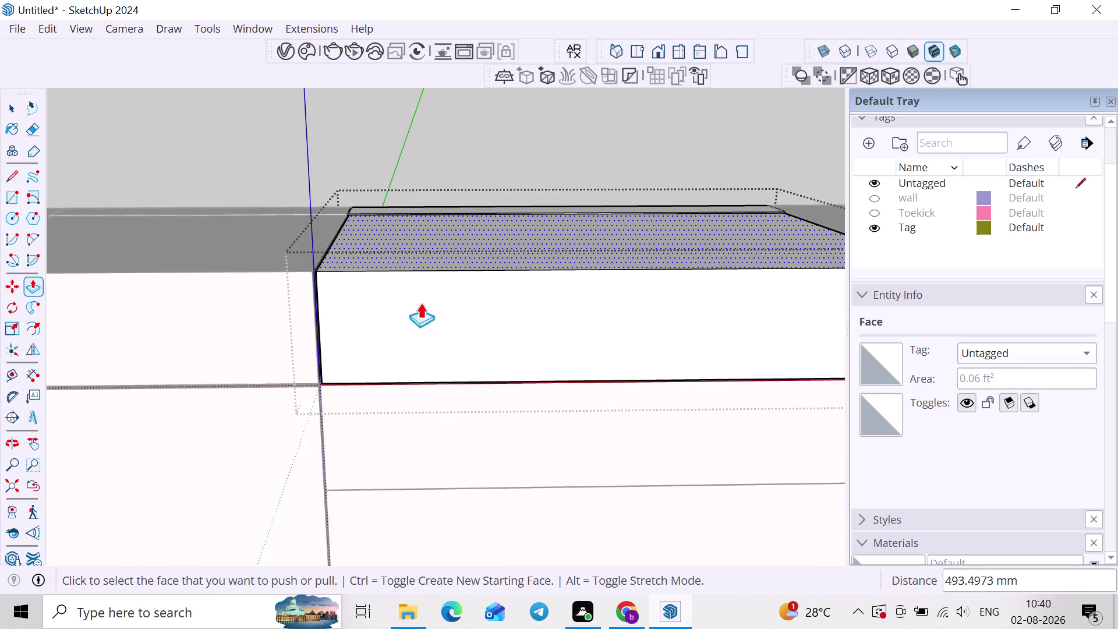
middle_drag(442, 336, 448, 239)
scroll(down, 3)
Create an inset border on the cabinet front, recess the inner door panel, and start saving.
key(space)
double_click(423, 299)
scroll(up, 3)
key(f)
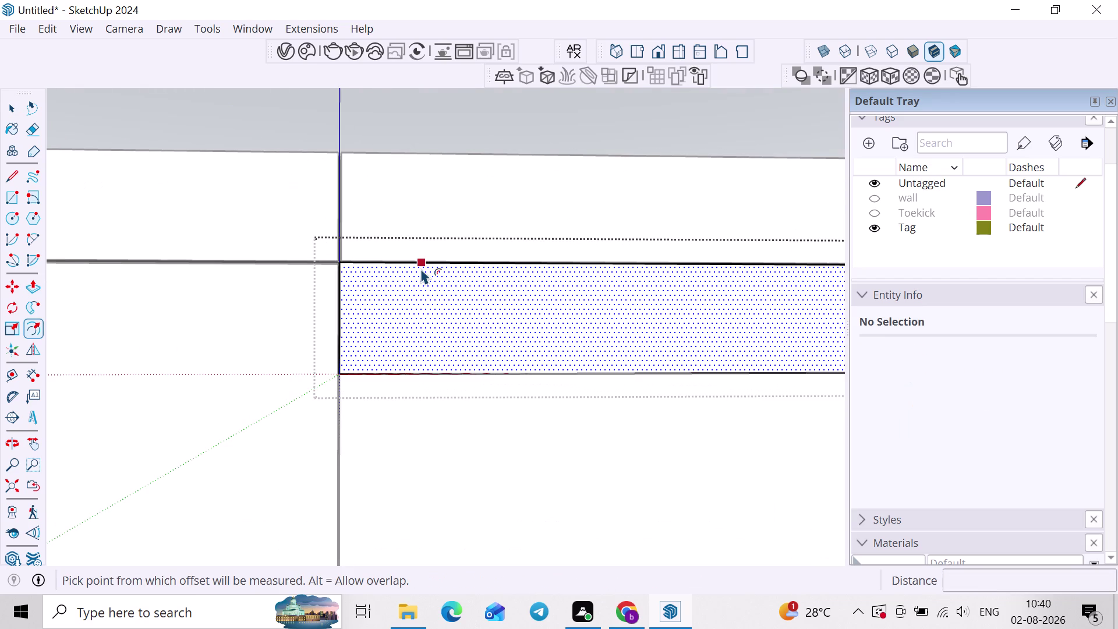
double_click(421, 268)
key(space)
scroll(up, 3)
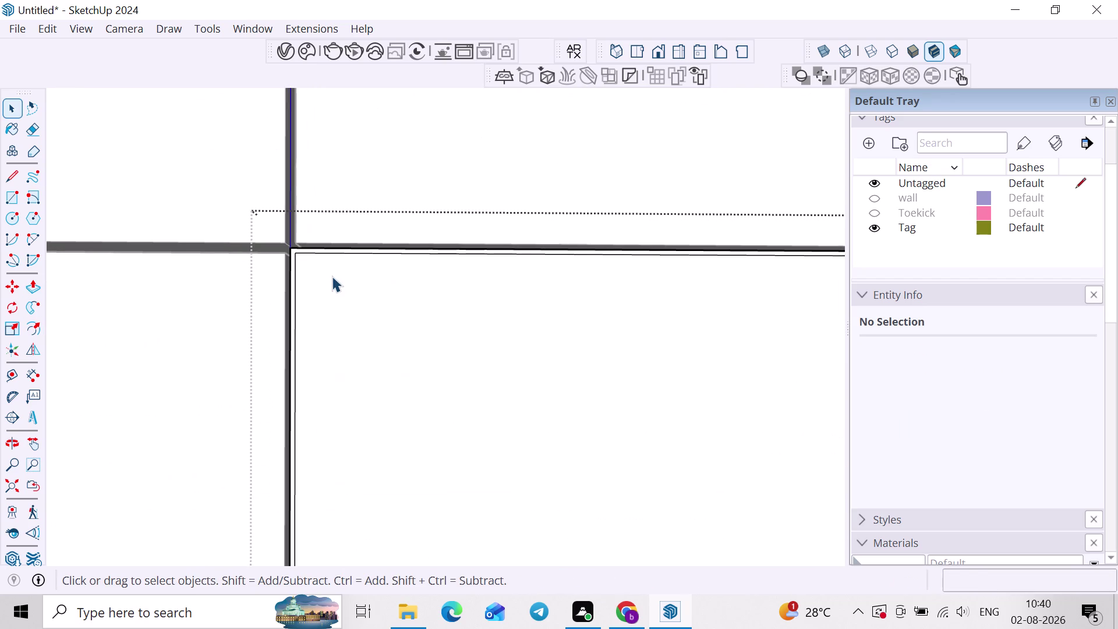
key(p)
scroll(up, 3)
double_click(299, 245)
key(ctrl+s)
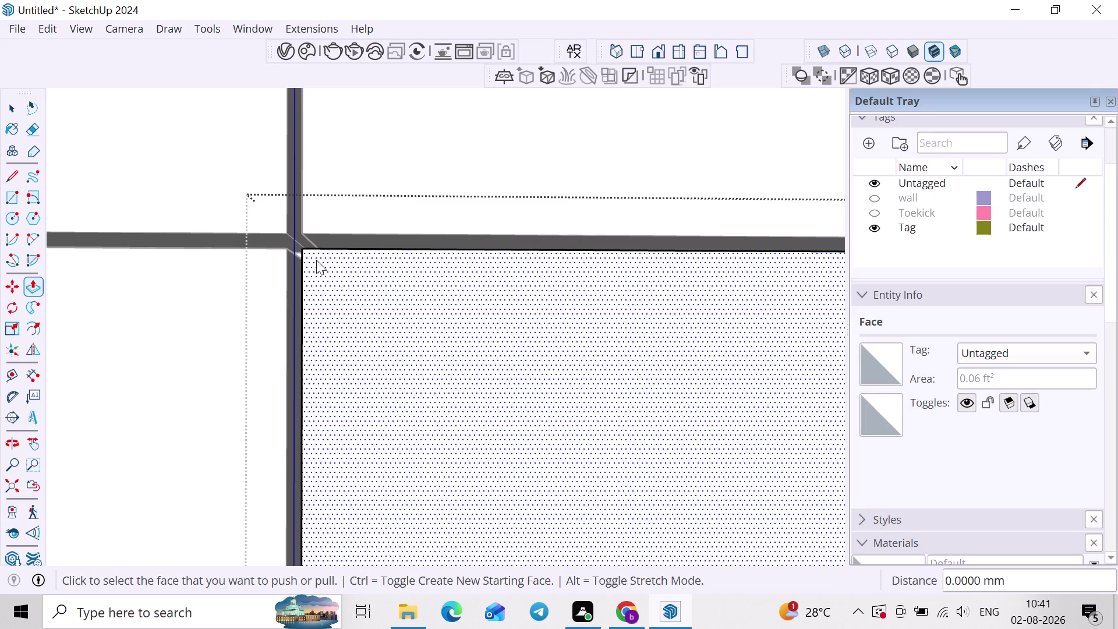
scroll(down, 3)
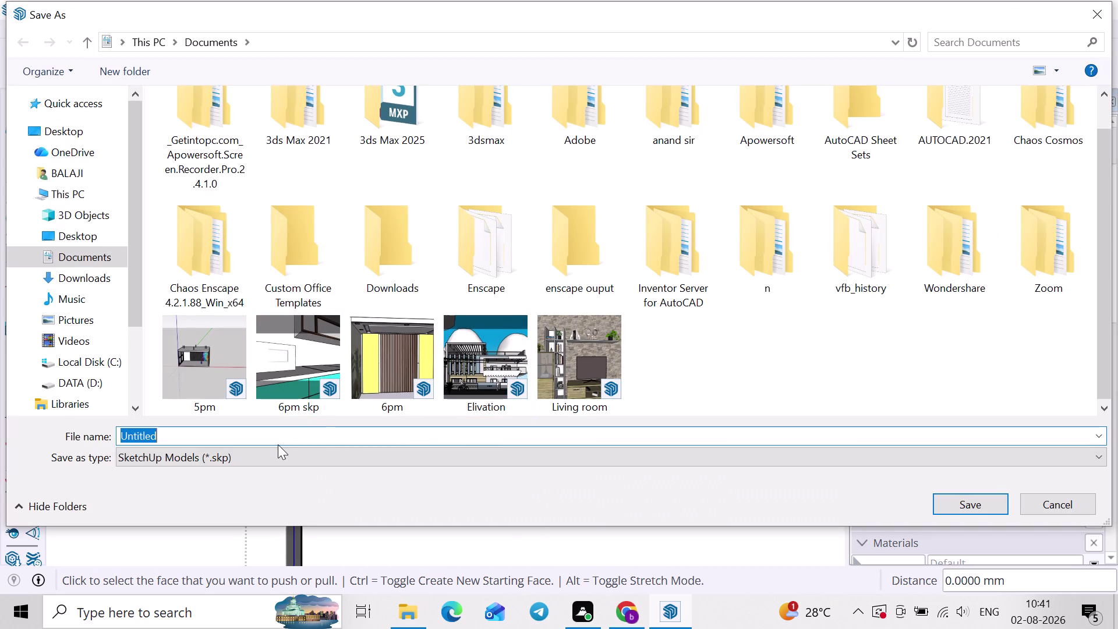
Save the model to Documents under the file name 'KItchen ens'.
key(BackSpace)
text(K)
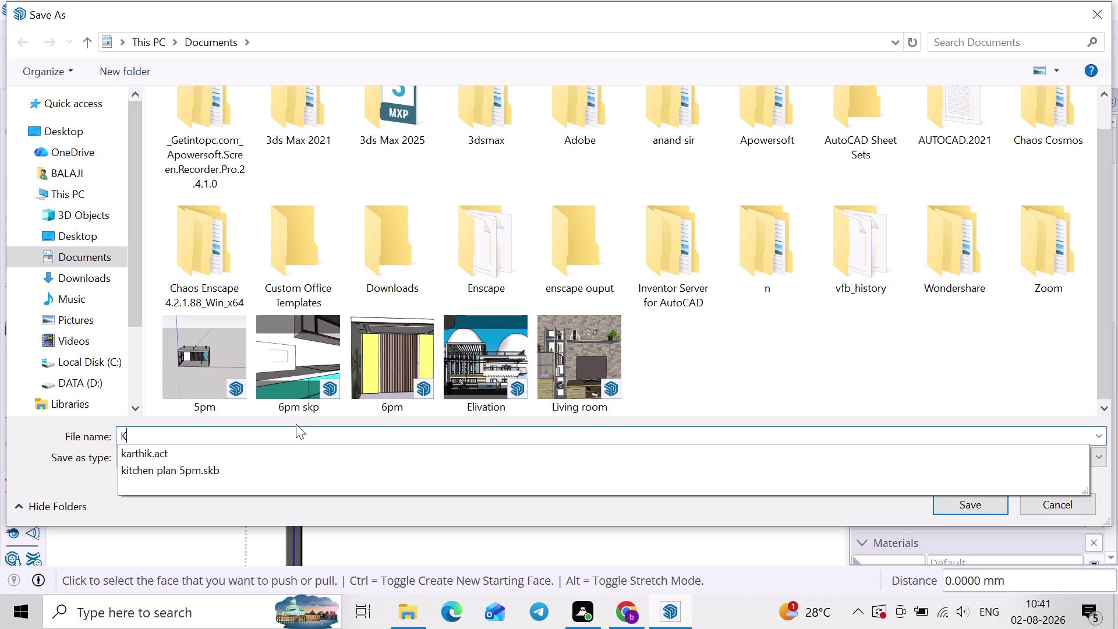
text(It)
text(che)
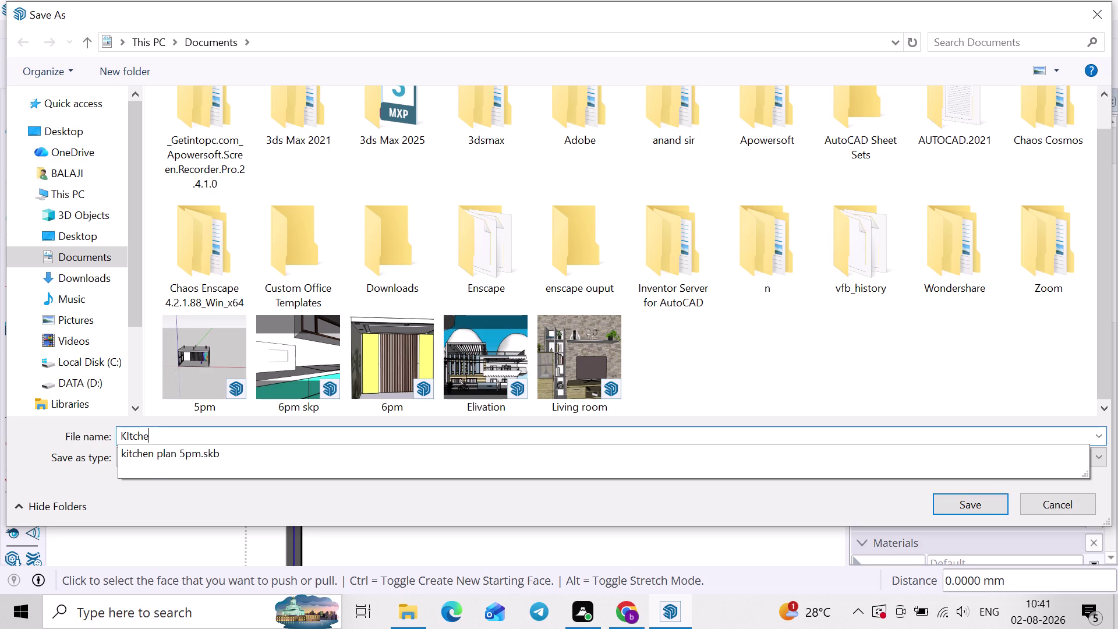
text(n)
key(space)
text(e)
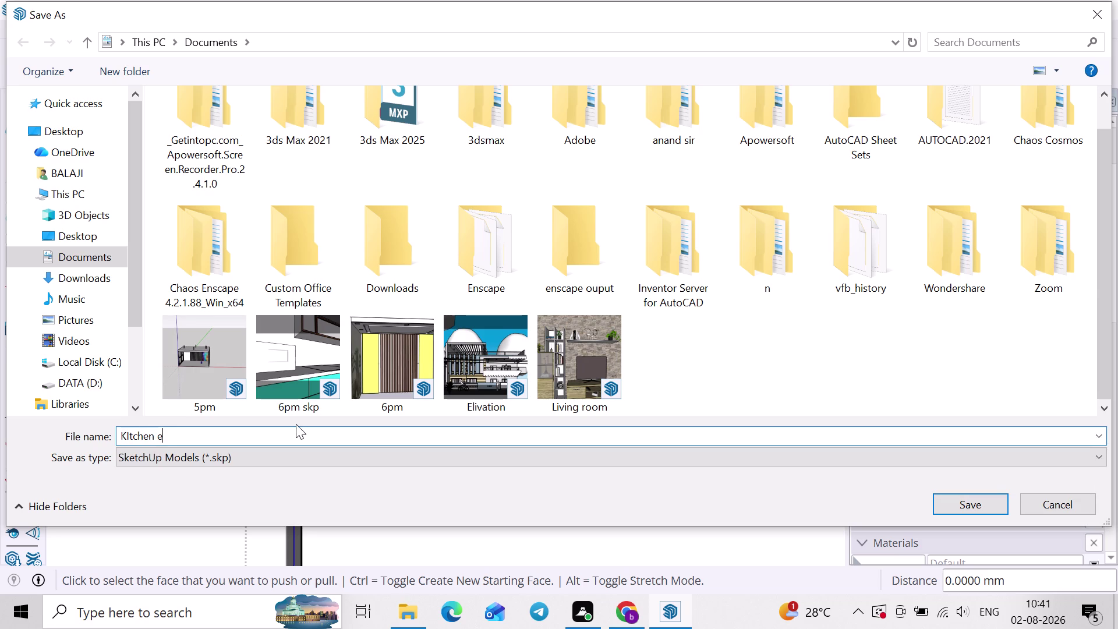
text(ns)
key(space)
click(980, 499)
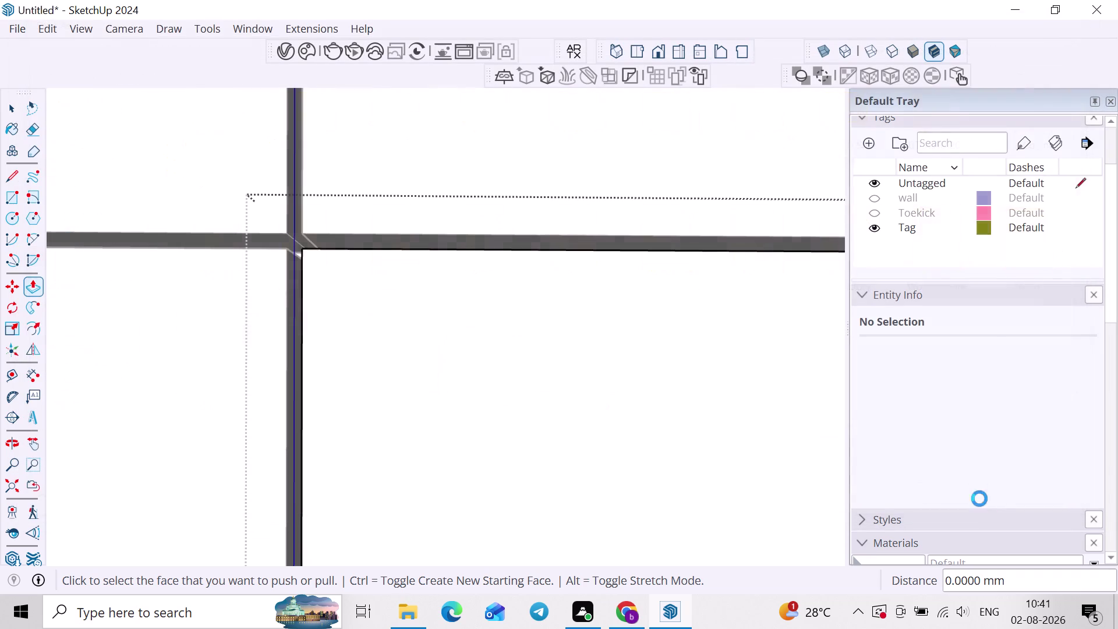
Offset an inset border on the next cabinet front face.
scroll(down, 3)
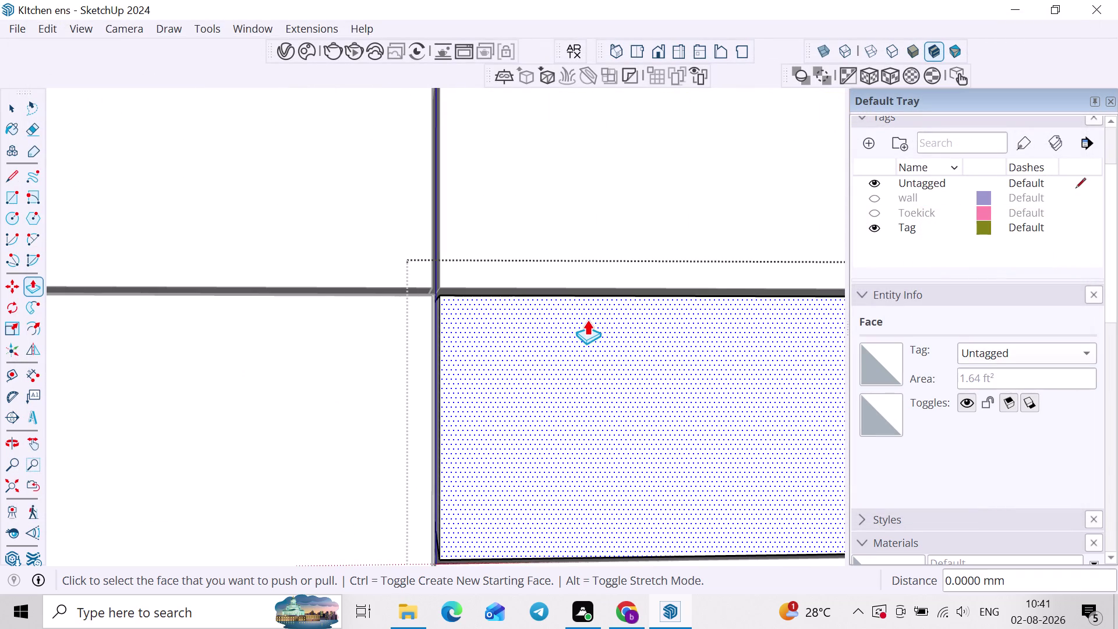
scroll(down, 3)
middle_drag(643, 343, 424, 187)
key(space)
double_click(427, 256)
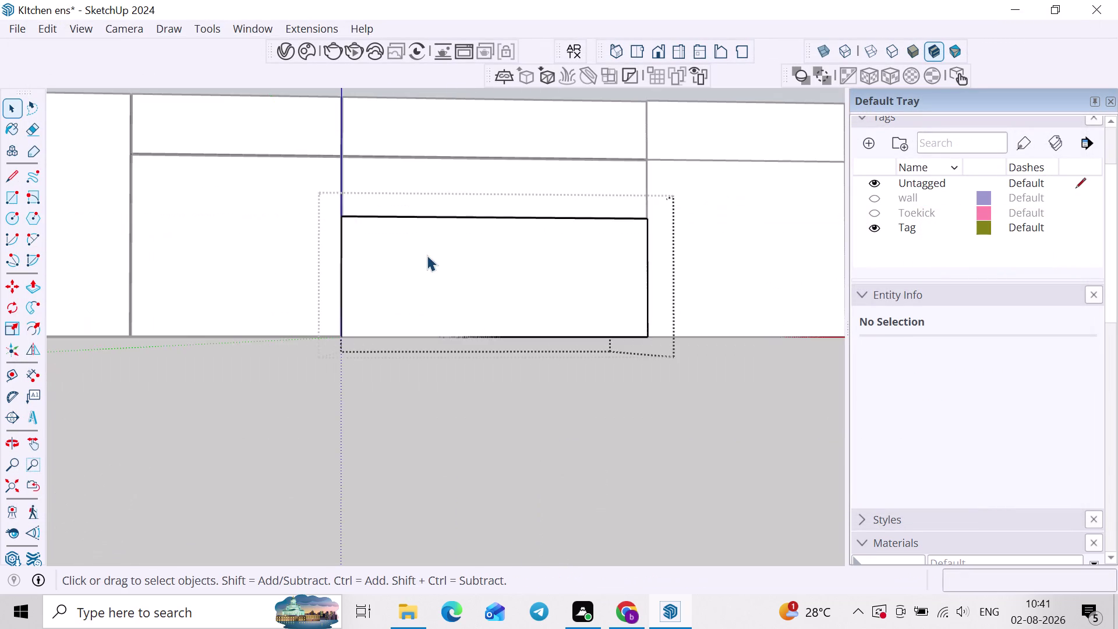
scroll(up, 3)
middle_drag(400, 280, 398, 303)
scroll(up, 3)
key(f)
double_click(393, 212)
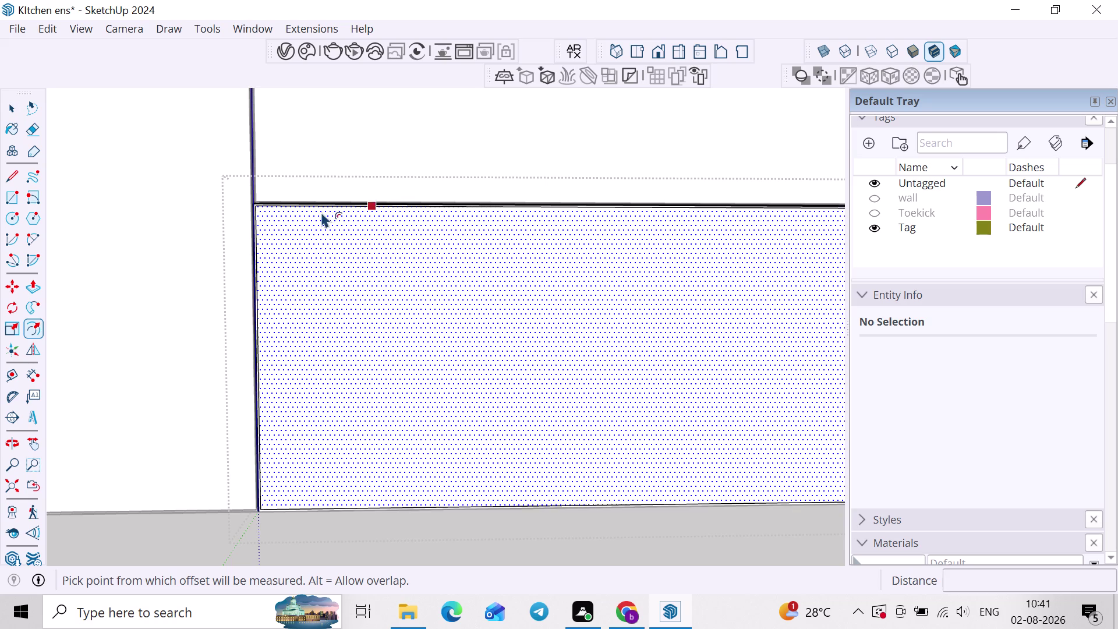
scroll(up, 3)
key(space)
Push the door's inset border inward and save the model.
key(p)
scroll(up, 3)
key(space)
click(211, 200)
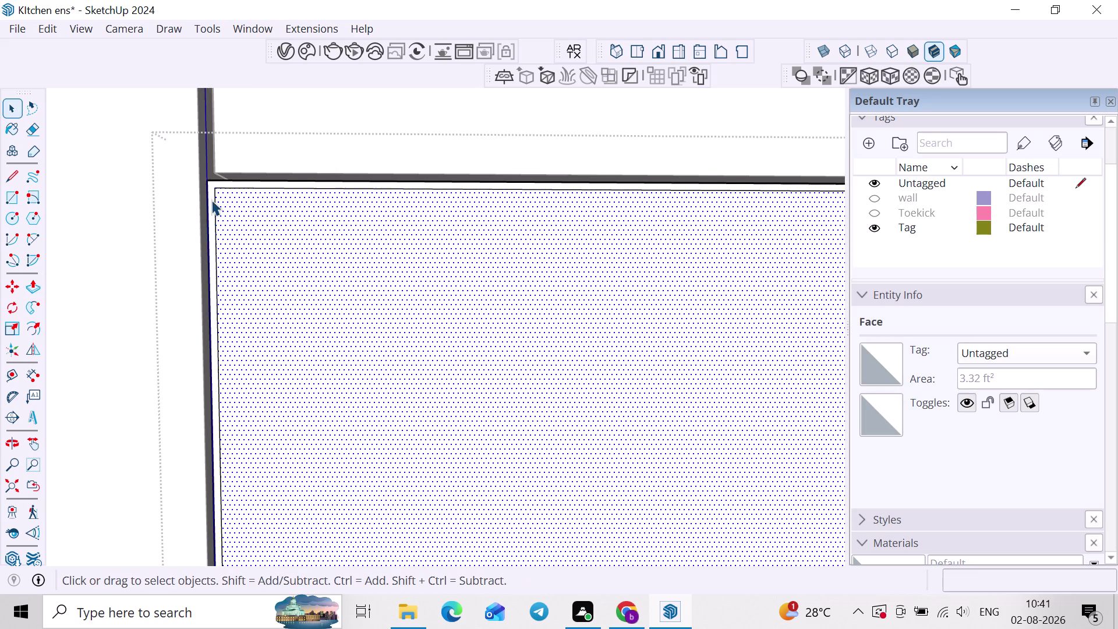
scroll(up, 3)
key(p)
double_click(212, 200)
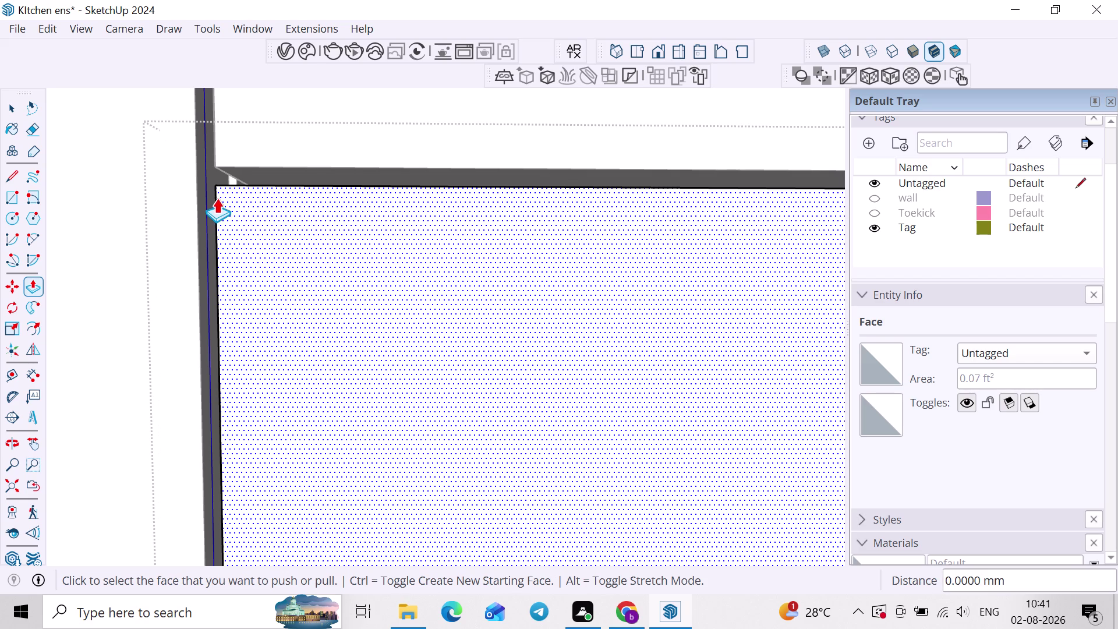
key(ctrl+s)
Offset the outline of the countertop's front edge face along the cabinet row.
scroll(down, 3)
scroll(up, 3)
scroll(down, 3)
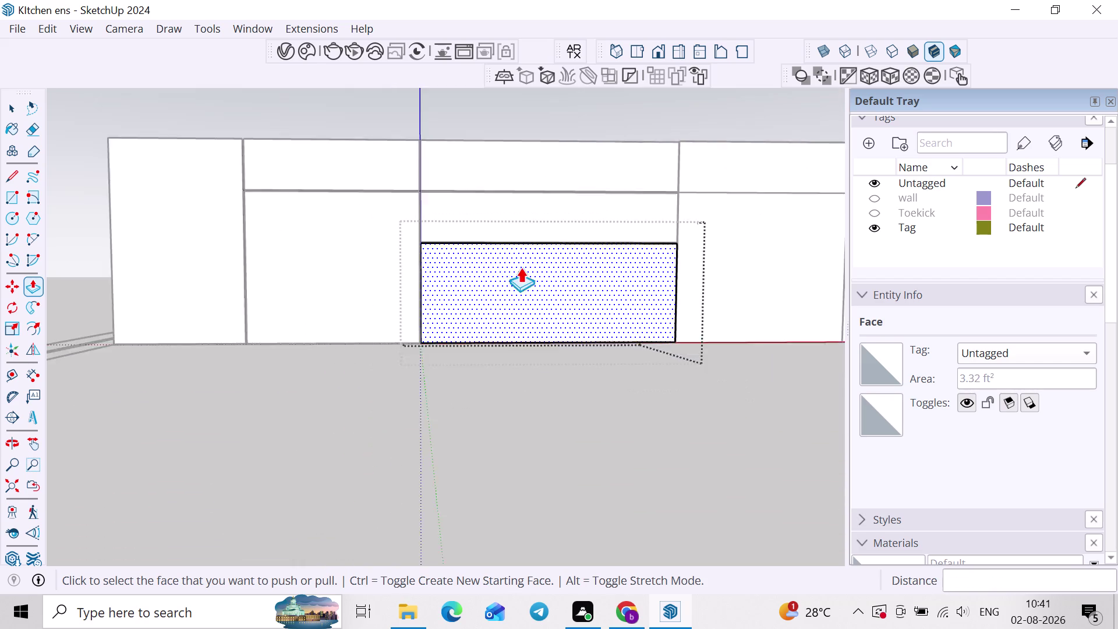
middle_drag(525, 269, 284, 277)
key(space)
click(456, 397)
scroll(up, 3)
double_click(448, 184)
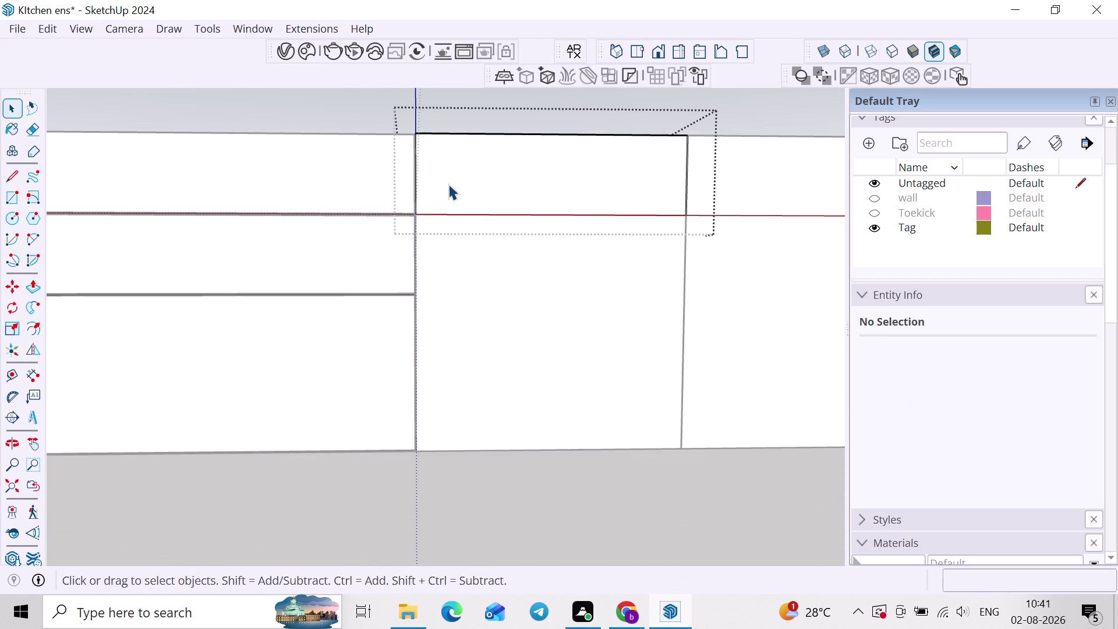
scroll(up, 3)
scroll(down, 3)
scroll(up, 3)
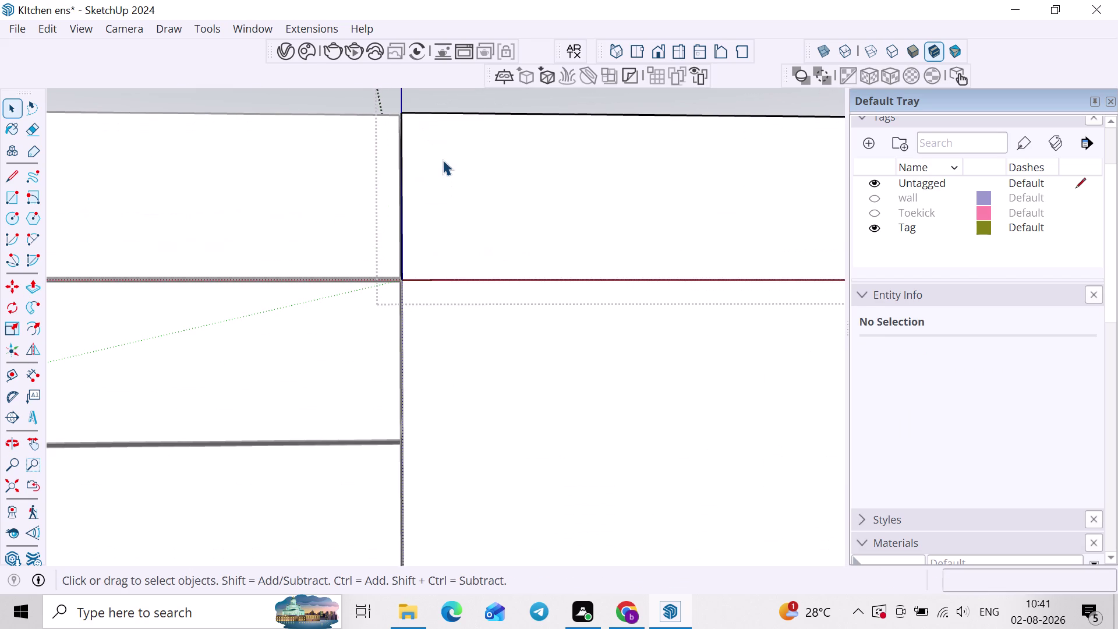
key(space)
key(f)
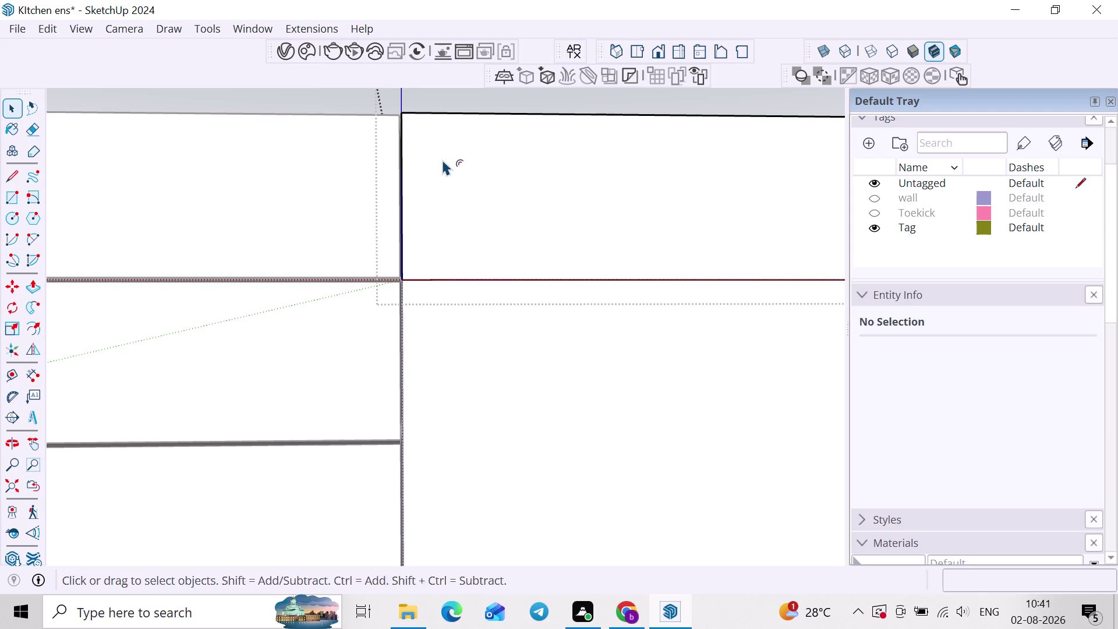
double_click(442, 160)
Push/Pull the countertop's top face at the corner.
middle_drag(436, 168, 476, 258)
key(space)
scroll(up, 3)
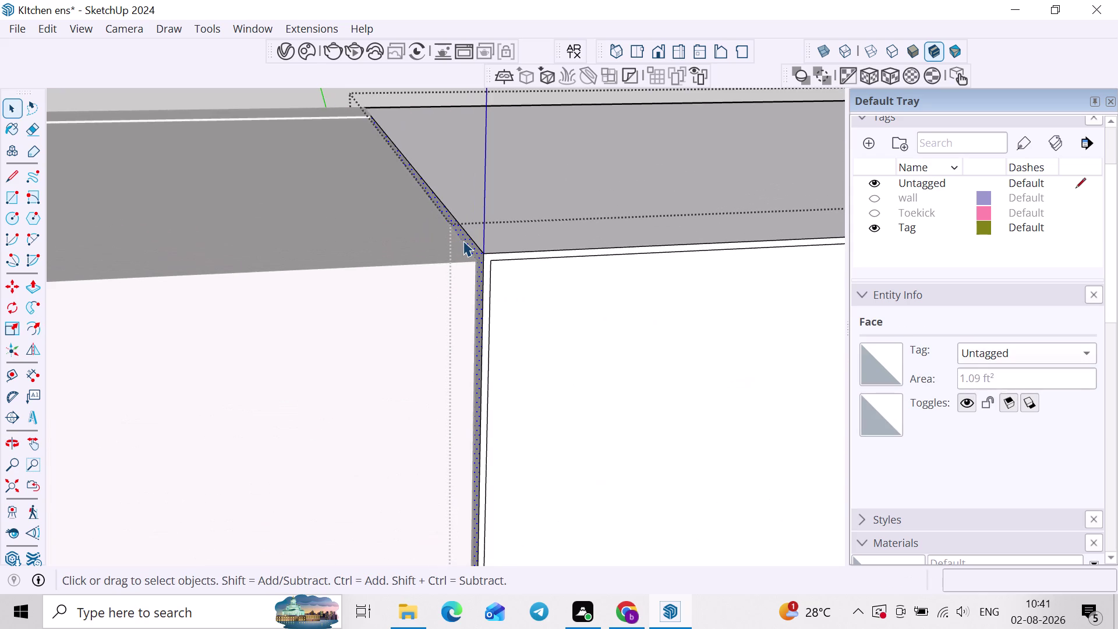
key(p)
key(space)
scroll(up, 3)
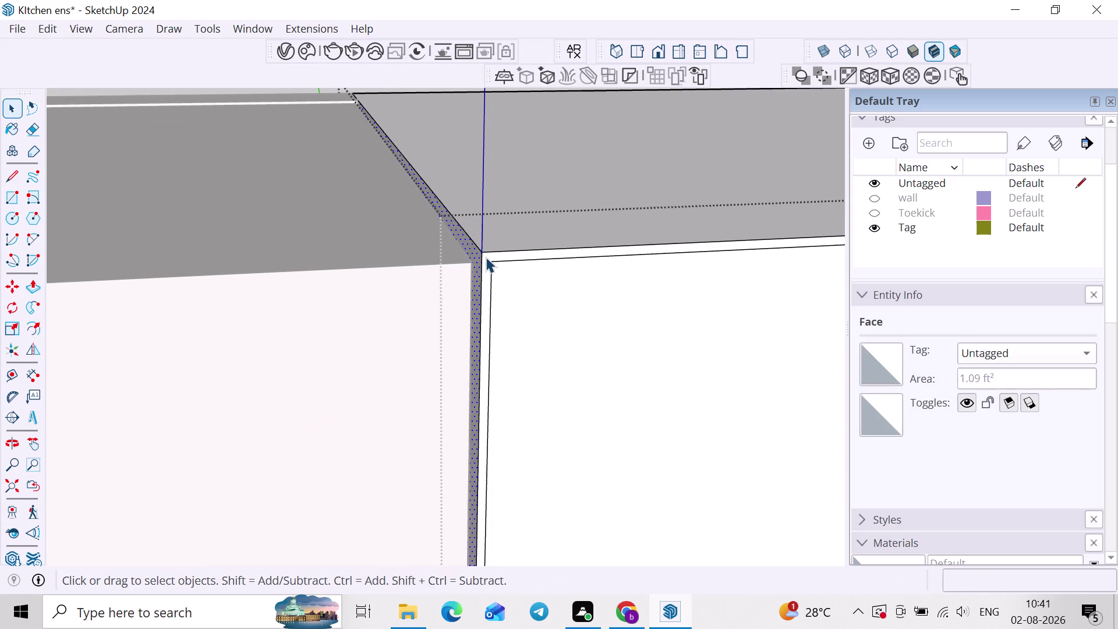
click(485, 256)
key(p)
click(485, 257)
click(325, 108)
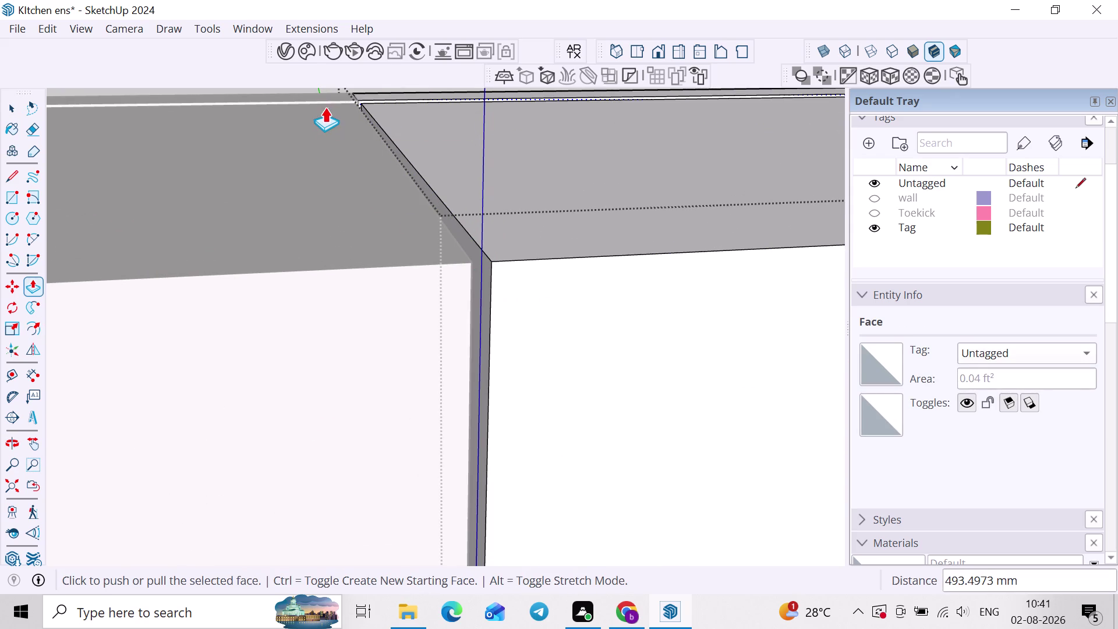
scroll(down, 3)
Offset an inset border on the next cabinet panel.
middle_drag(472, 250, 389, 196)
key(space)
click(558, 389)
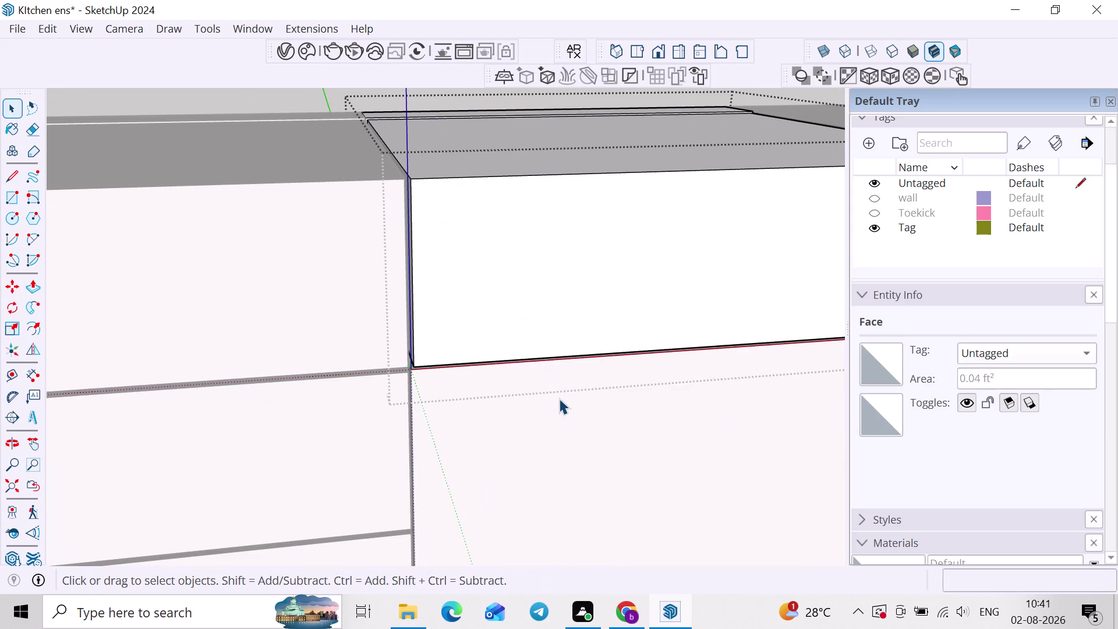
middle_drag(546, 369, 462, 160)
double_click(450, 241)
key(f)
double_click(446, 212)
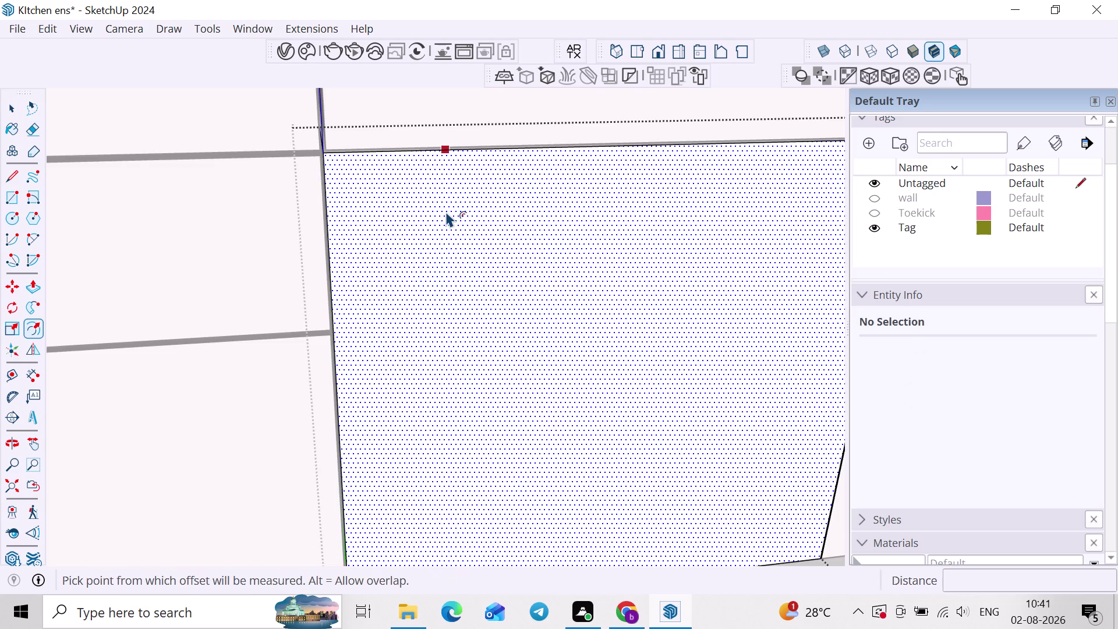
key(space)
scroll(up, 3)
key(p)
scroll(up, 3)
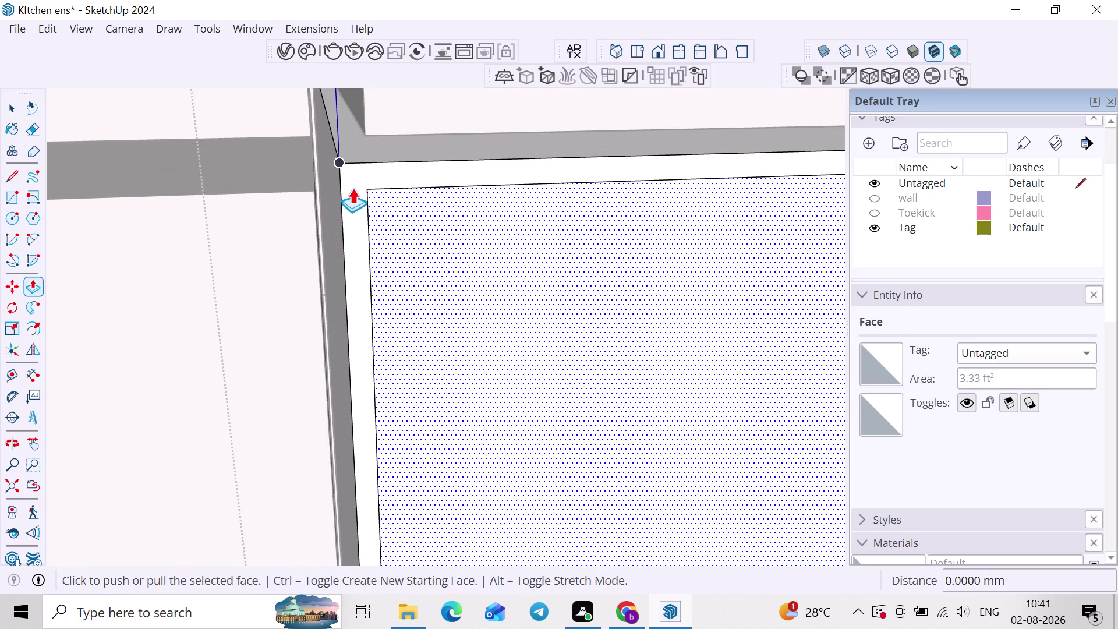
key(space)
Push the panel's thin border inward to form the door reveal along the run.
click(355, 181)
key(p)
click(354, 181)
scroll(down, 3)
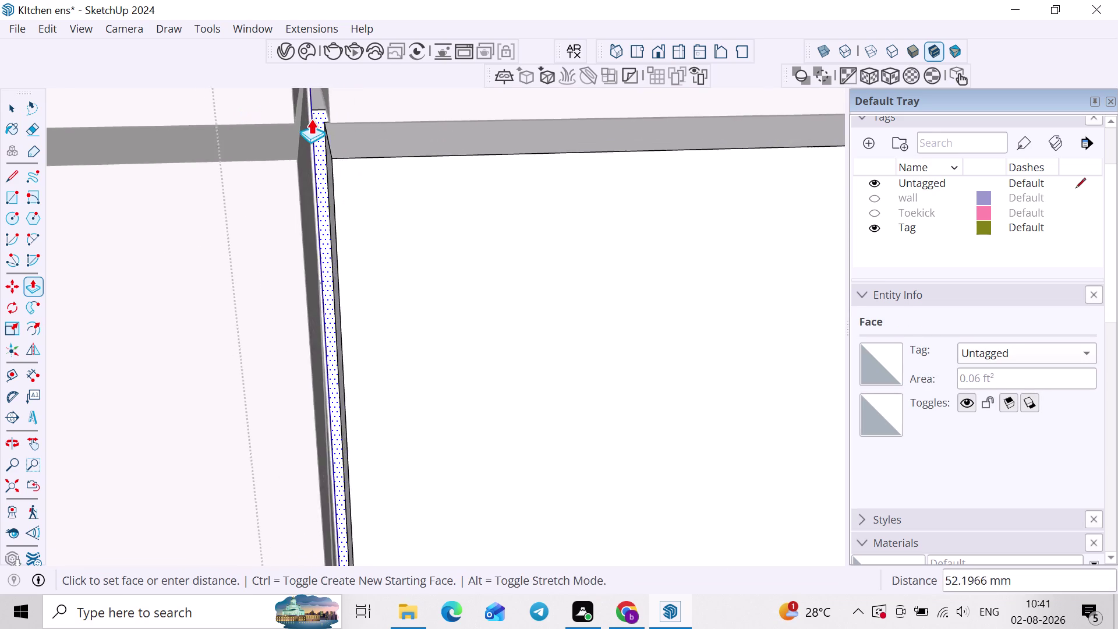
scroll(down, 3)
middle_drag(392, 194, 525, 370)
scroll(down, 3)
middle_drag(397, 190, 506, 415)
scroll(down, 3)
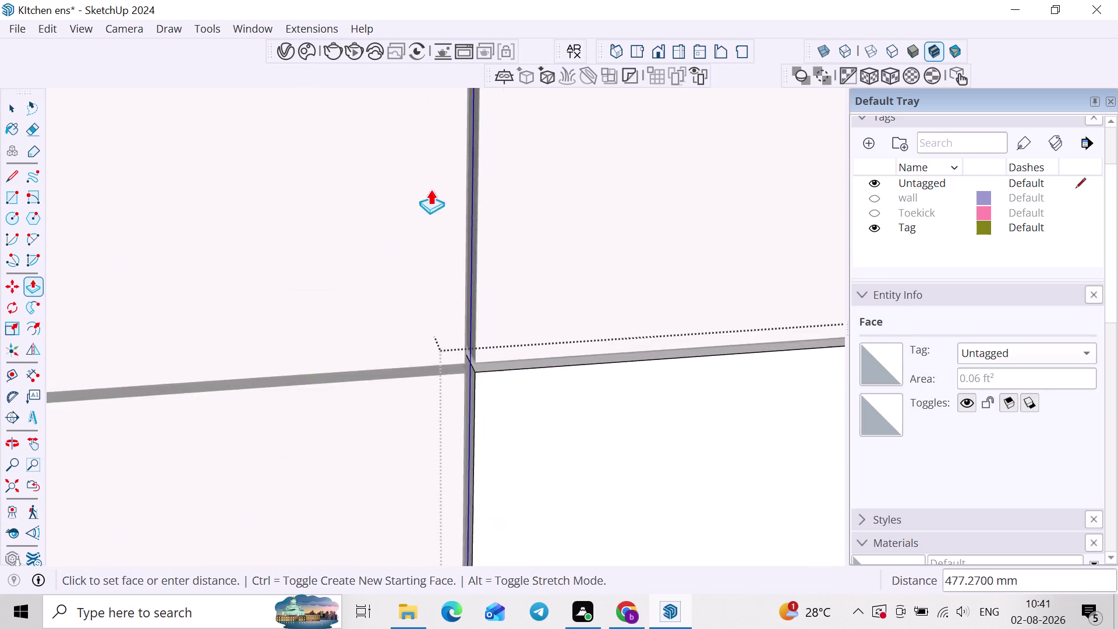
scroll(down, 3)
middle_drag(475, 196, 450, 318)
scroll(down, 3)
middle_drag(509, 176, 471, 352)
scroll(down, 3)
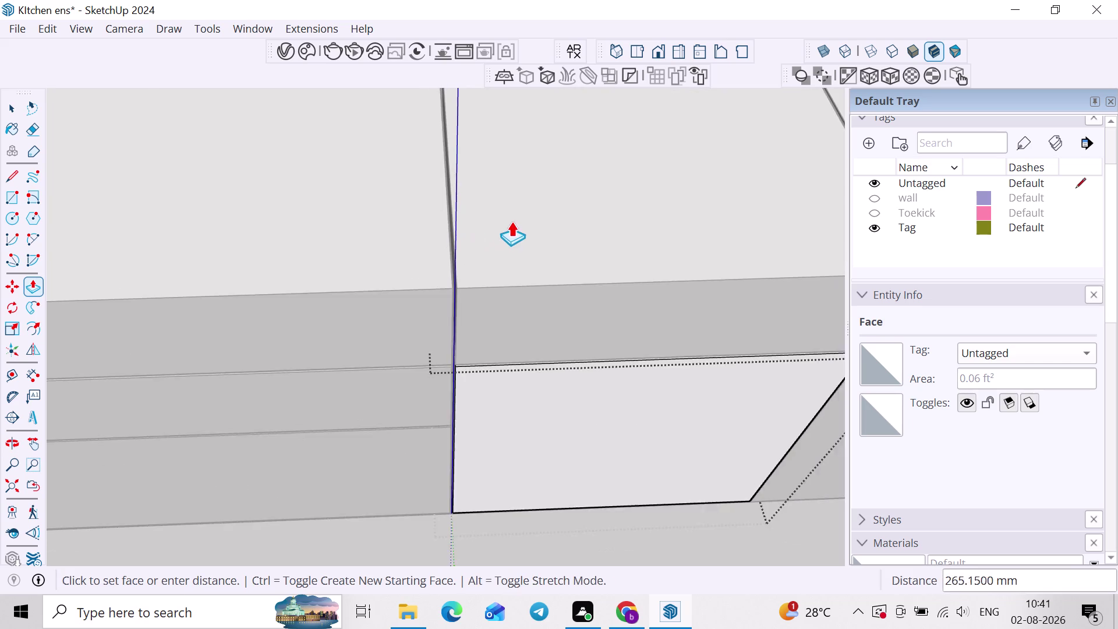
scroll(down, 3)
middle_drag(527, 224, 508, 285)
click(514, 196)
key(space)
click(551, 160)
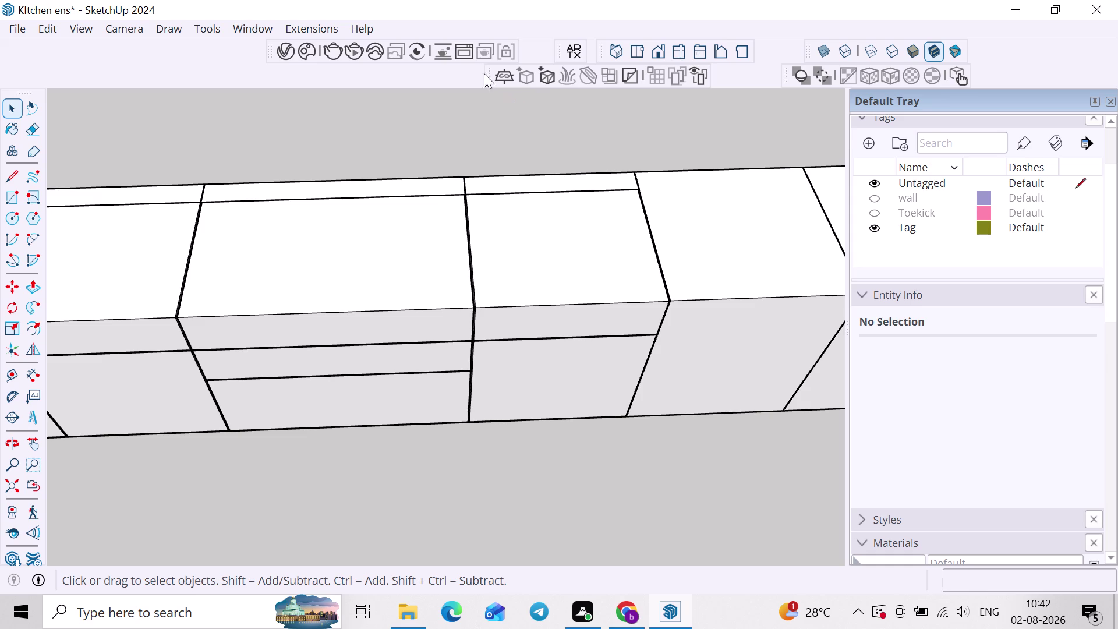
scroll(down, 3)
middle_drag(546, 198, 567, 99)
scroll(up, 3)
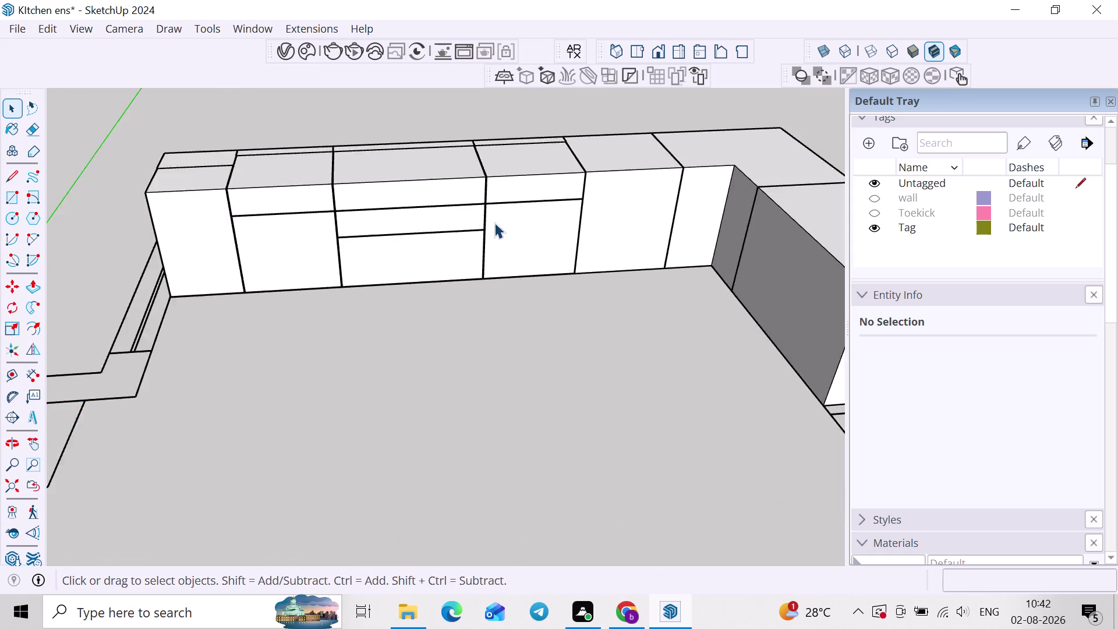
scroll(up, 3)
middle_drag(528, 166, 445, 20)
scroll(up, 3)
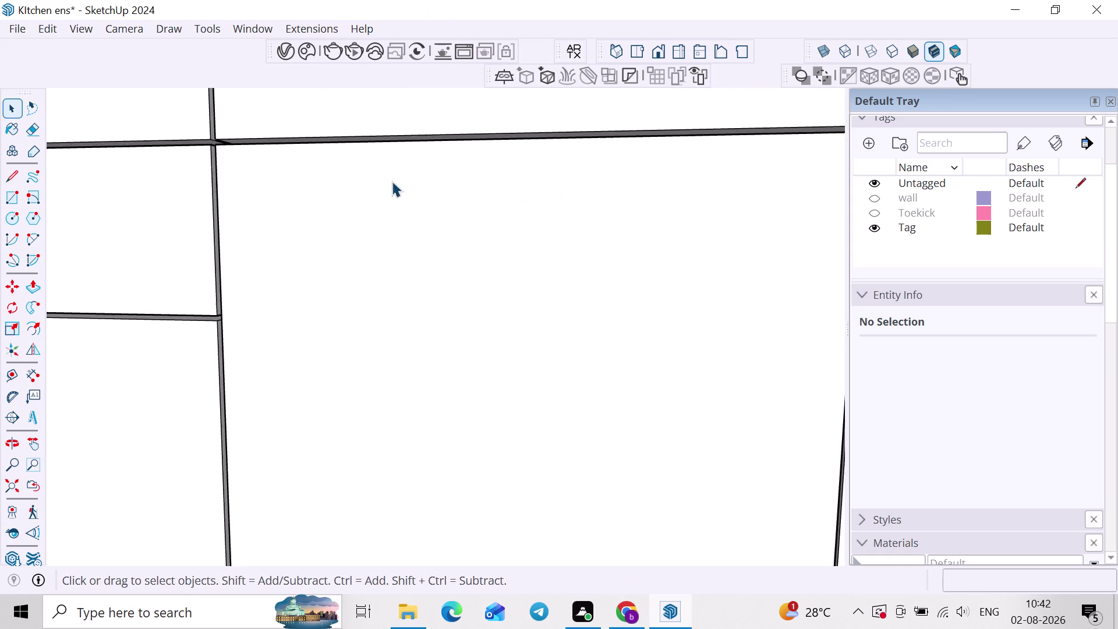
middle_drag(349, 191, 455, 193)
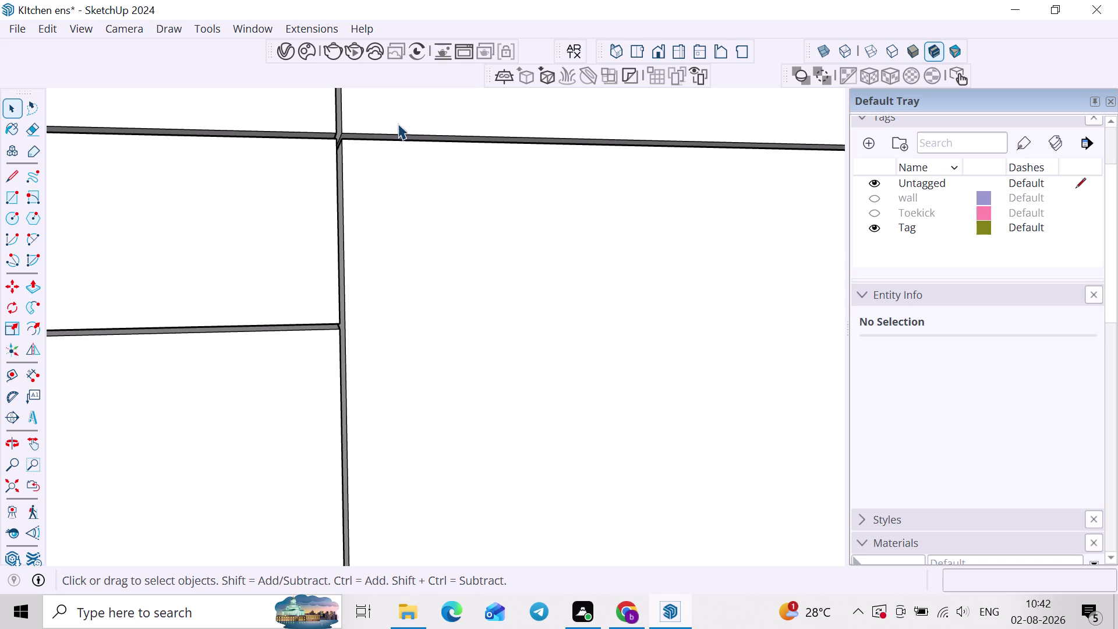
scroll(down, 3)
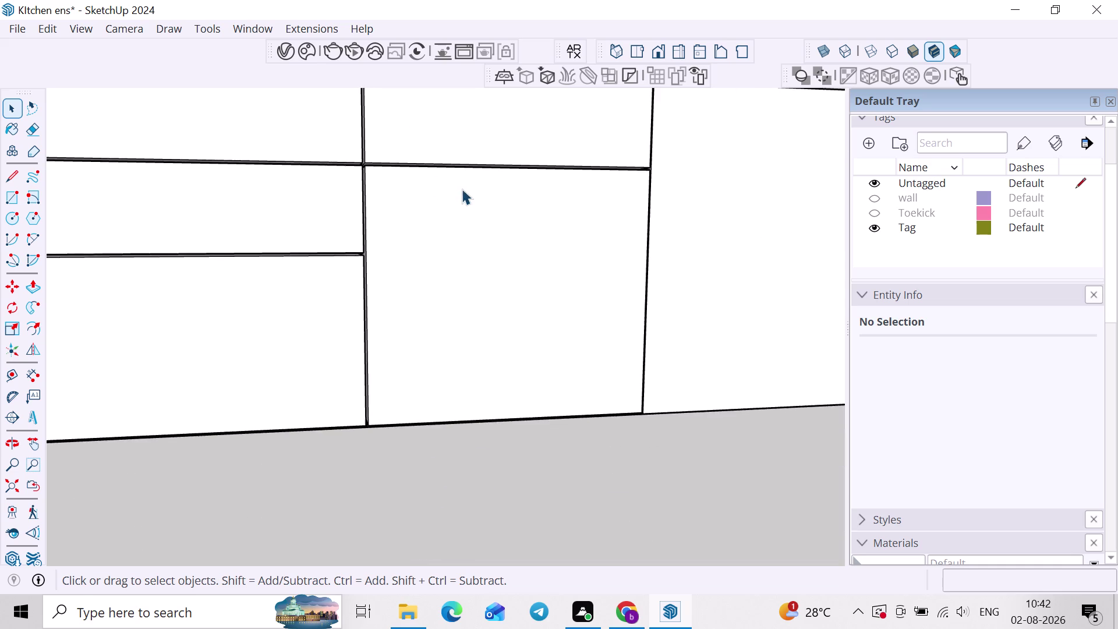
middle_drag(462, 189, 290, 192)
scroll(up, 3)
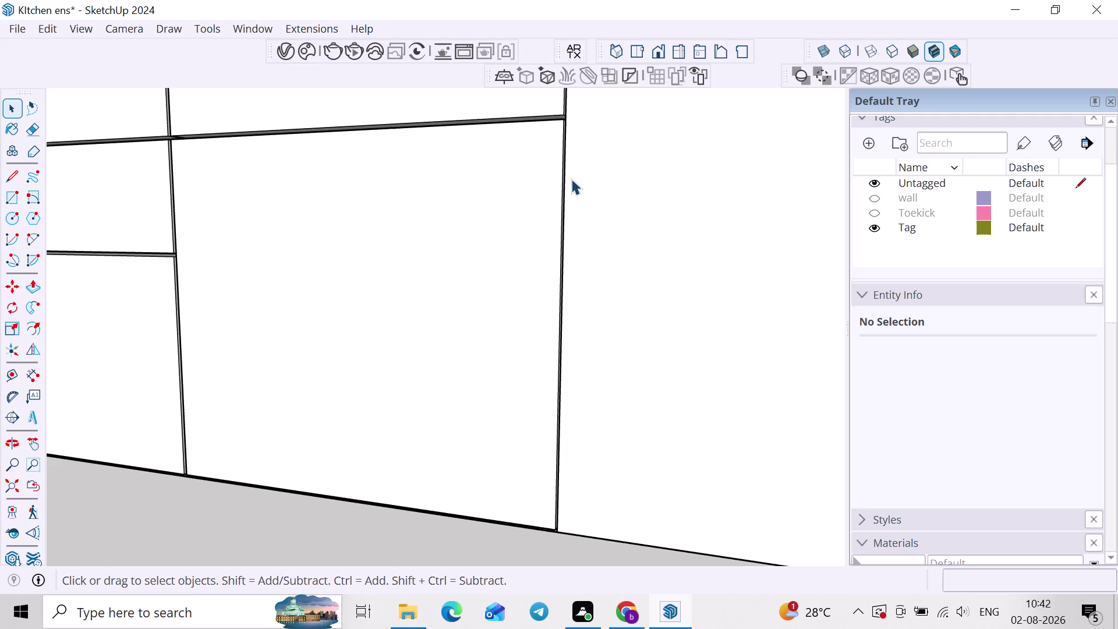
scroll(down, 3)
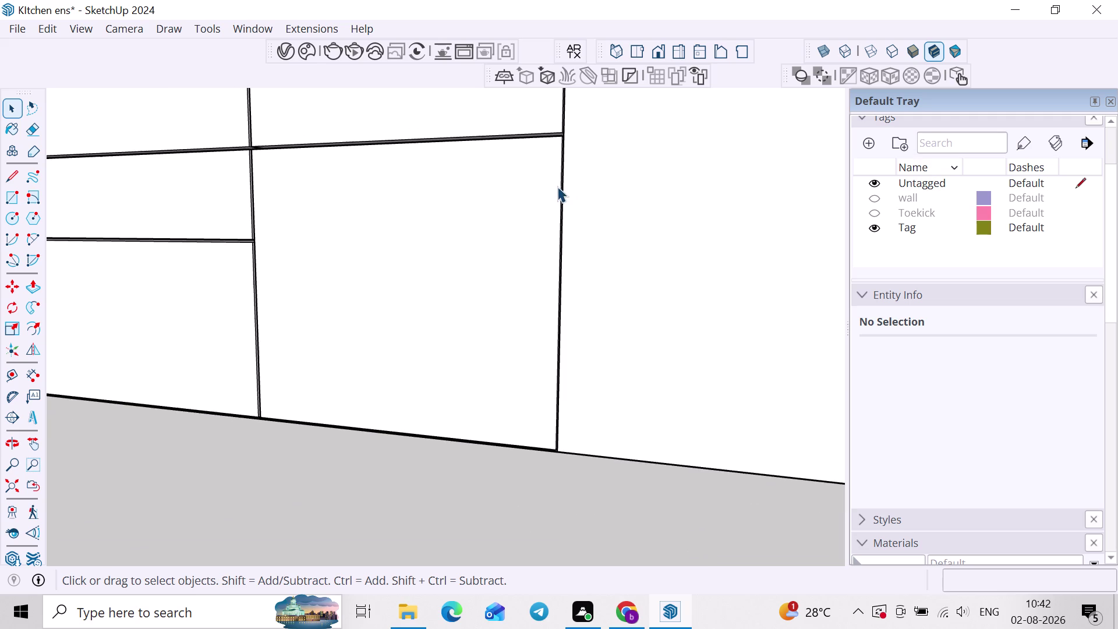
middle_drag(565, 192, 656, 249)
scroll(down, 3)
middle_drag(663, 232, 576, 245)
double_click(599, 228)
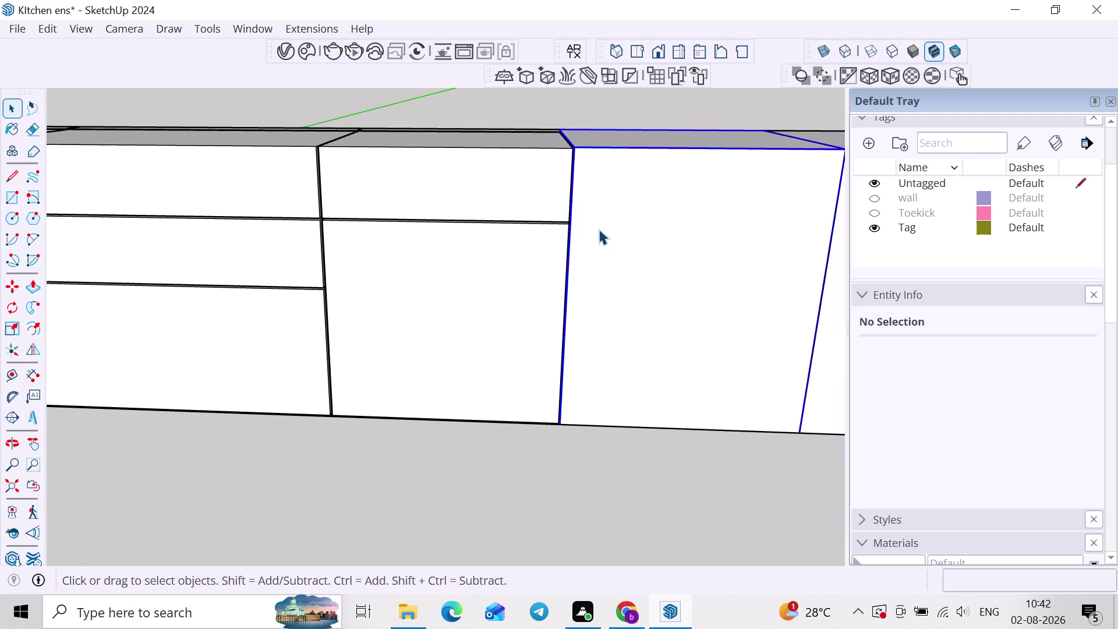
Open the end base cabinet group for editing and zoom to its joint with the neighbour.
scroll(up, 3)
key(f)
double_click(598, 184)
key(space)
scroll(up, 3)
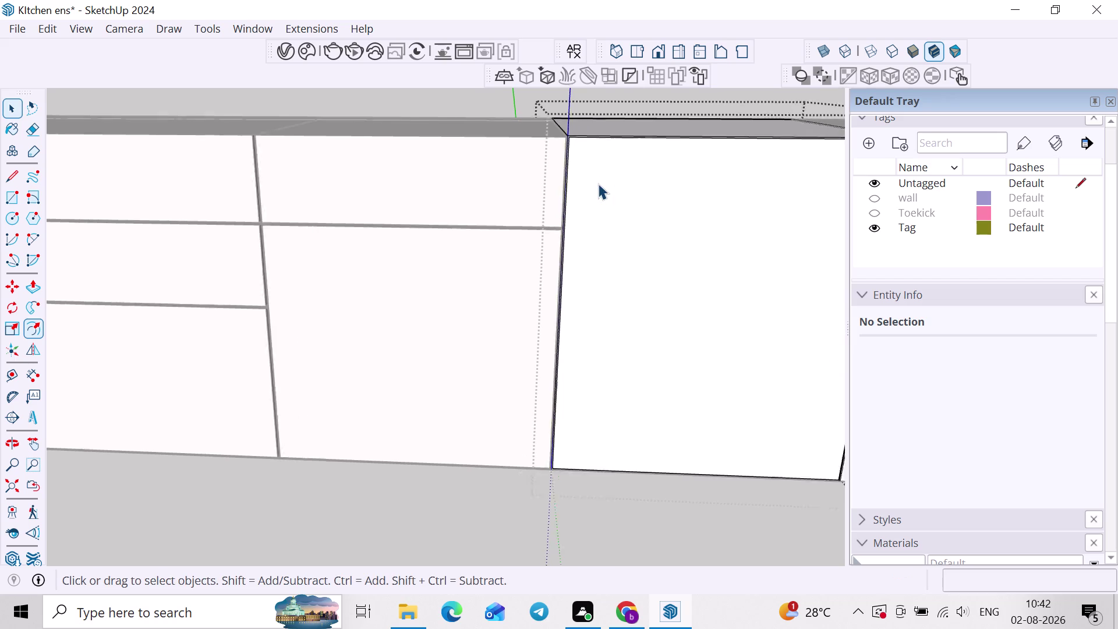
scroll(up, 3)
key(p)
scroll(up, 3)
middle_drag(549, 105, 540, 169)
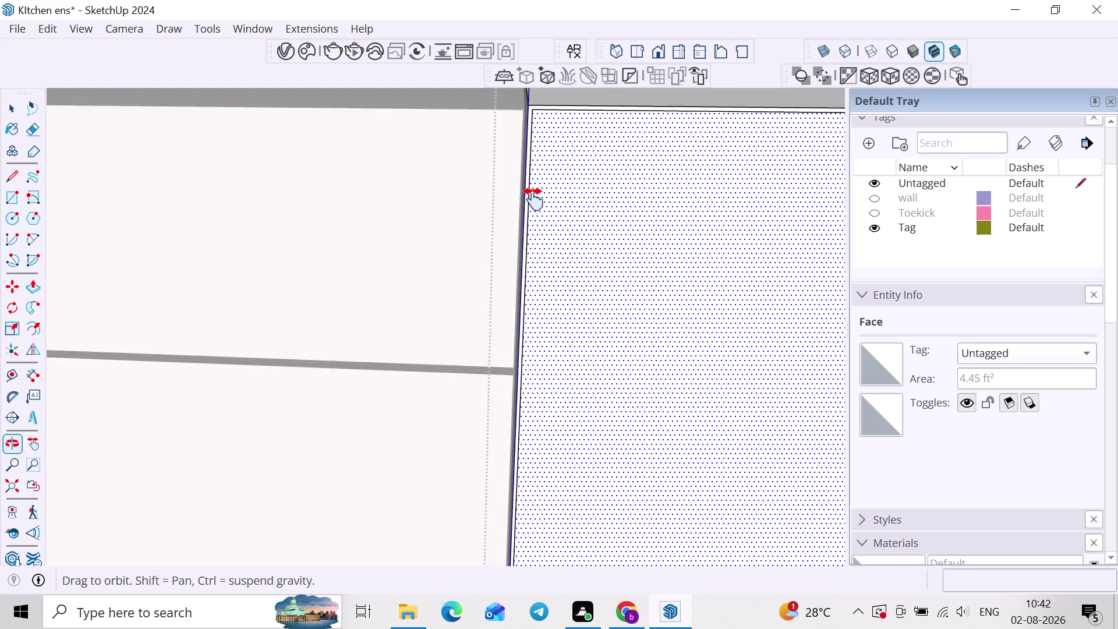
middle_drag(540, 169, 532, 211)
scroll(up, 3)
Push/Pull the end cabinet's thin top strip up to meet the neighbouring cabinet tops.
click(518, 178)
middle_drag(488, 158, 481, 291)
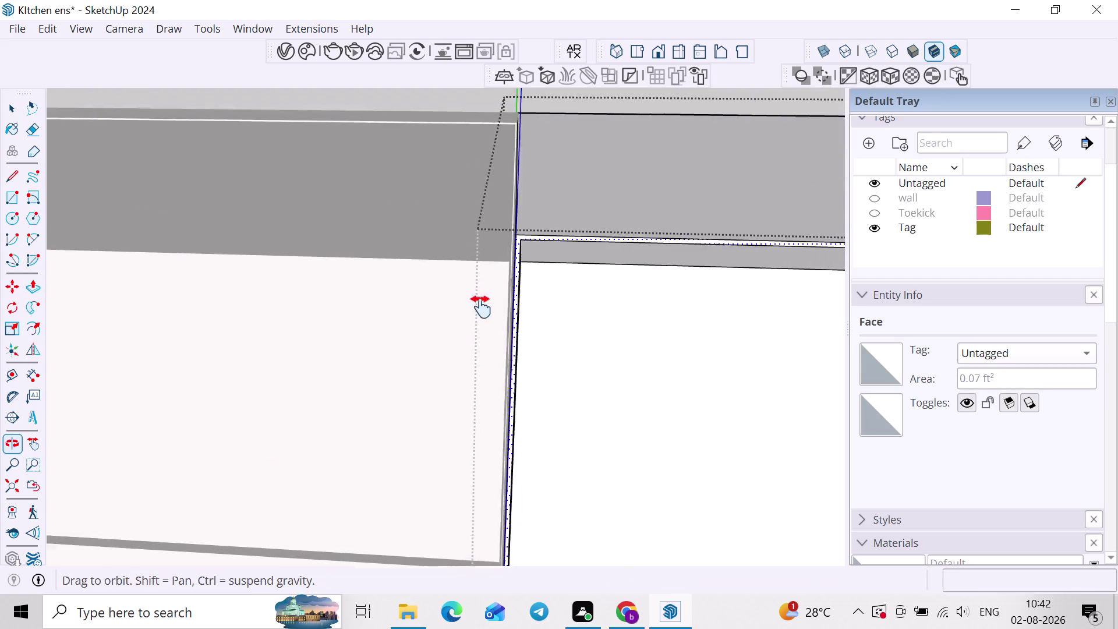
middle_drag(481, 291, 480, 312)
click(496, 166)
scroll(down, 3)
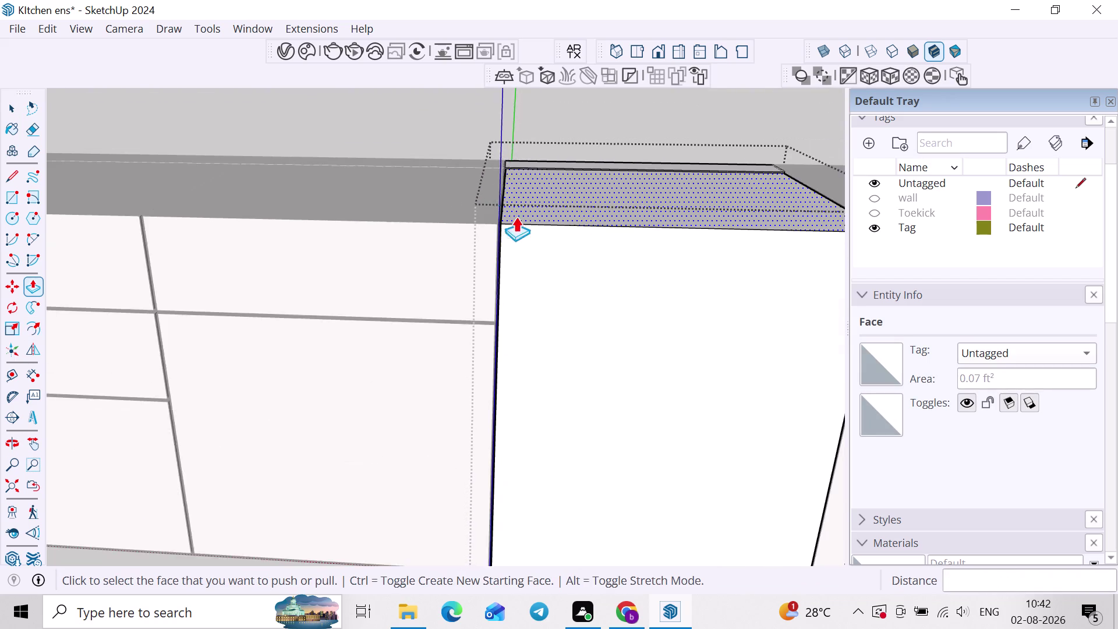
scroll(down, 3)
middle_drag(549, 269, 583, 222)
scroll(up, 3)
key(space)
Check the end cabinet's front face, then view the run straight-on against the corner wall.
click(515, 305)
middle_drag(567, 378, 562, 263)
scroll(down, 3)
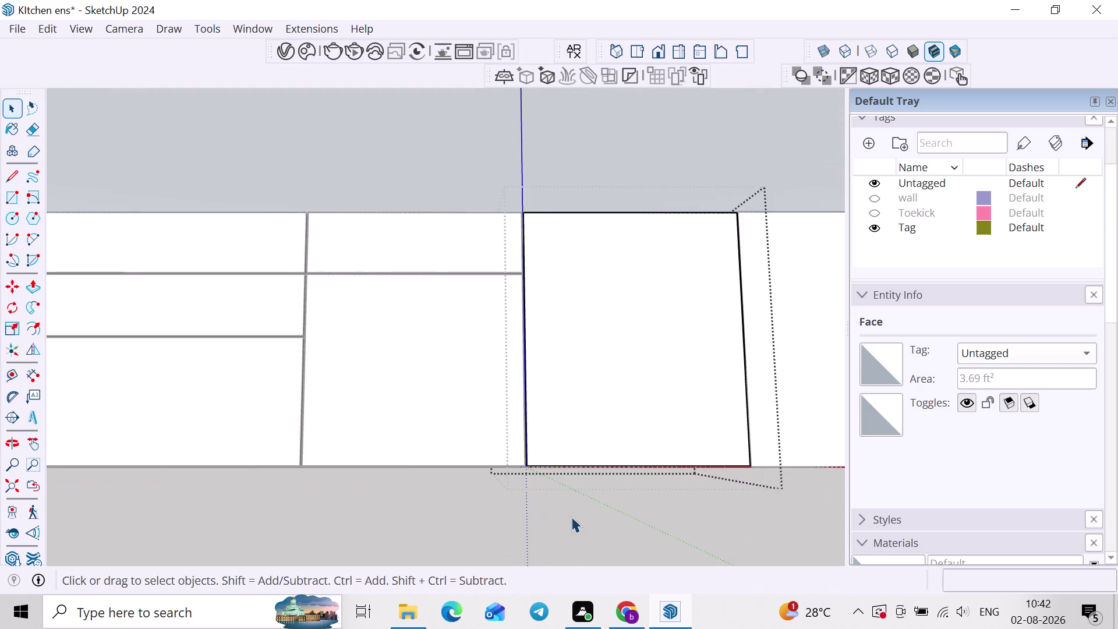
click(574, 516)
middle_drag(605, 390, 373, 422)
middle_drag(543, 455, 567, 459)
middle_drag(563, 424, 571, 458)
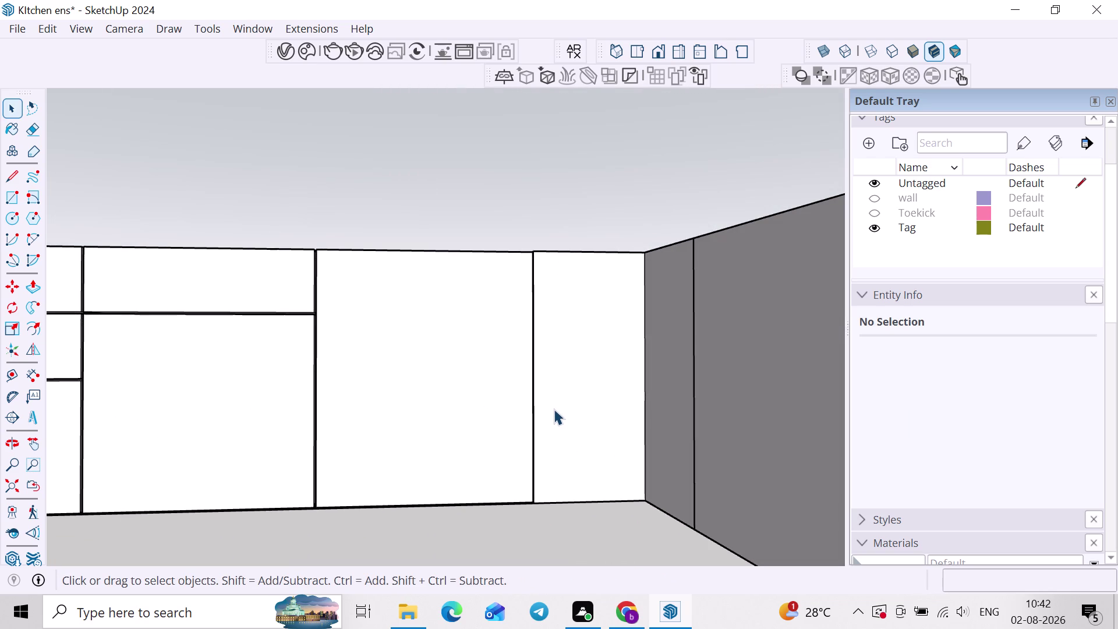
Orbit around the narrow corner cabinet block and out along the L-shaped run.
scroll(down, 3)
middle_drag(554, 401, 533, 521)
middle_drag(589, 453, 695, 510)
scroll(up, 3)
click(610, 371)
scroll(down, 3)
middle_drag(610, 369, 464, 387)
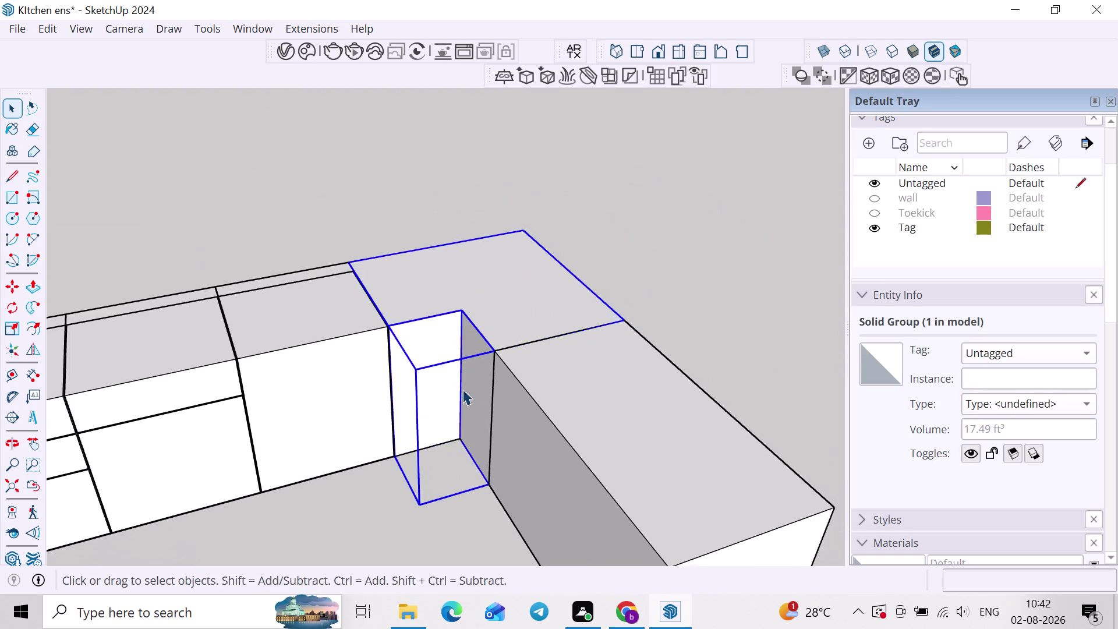
middle_drag(515, 395, 624, 393)
scroll(up, 3)
scroll(down, 3)
middle_drag(632, 447, 647, 387)
scroll(down, 3)
click(693, 352)
scroll(down, 3)
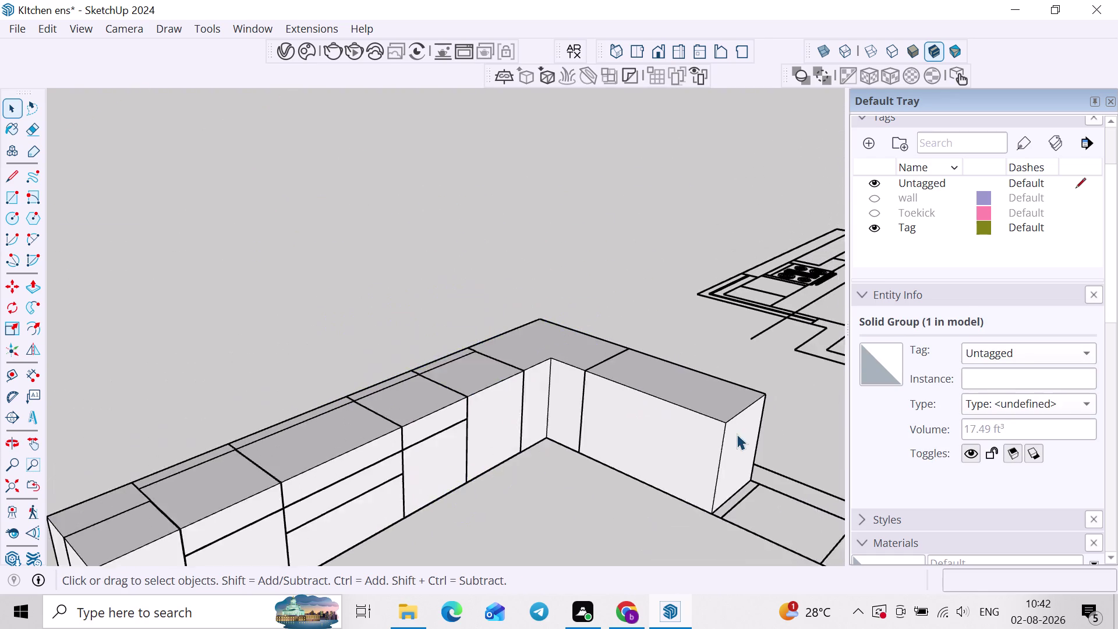
Look over the imported DWG floor plans and elevation drawings.
middle_drag(615, 393, 367, 313)
scroll(down, 3)
scroll(up, 3)
middle_drag(476, 366, 594, 370)
scroll(down, 3)
middle_drag(586, 338, 282, 394)
middle_drag(382, 392, 283, 435)
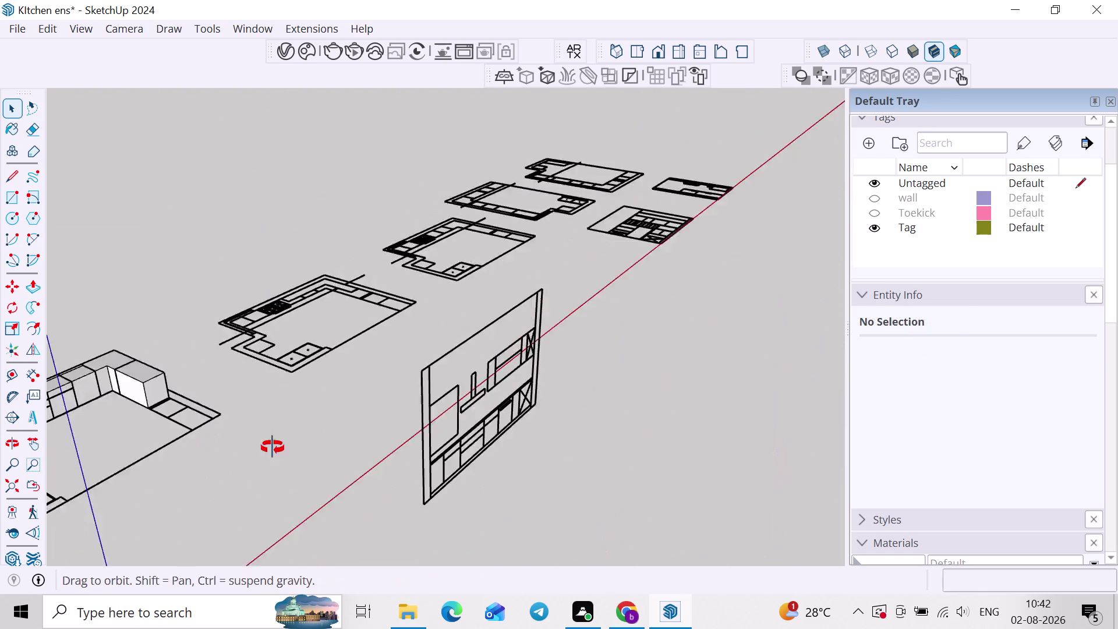
middle_drag(283, 434, 273, 452)
scroll(up, 3)
middle_drag(513, 220, 312, 263)
scroll(down, 3)
middle_drag(442, 281, 32, 285)
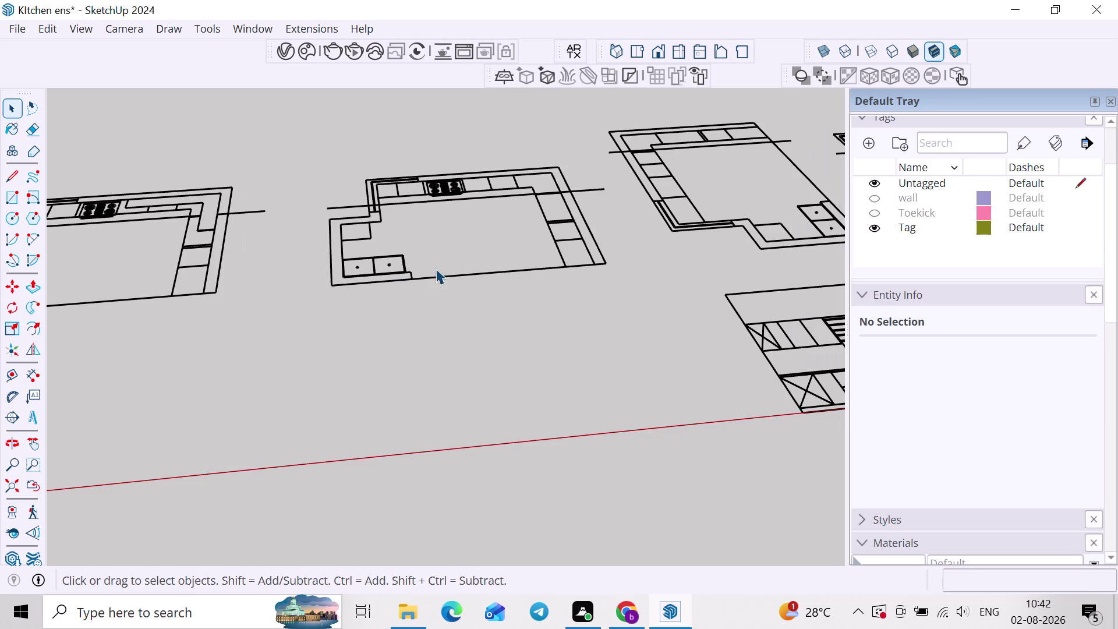
scroll(down, 3)
middle_drag(479, 294, 395, 304)
scroll(up, 3)
scroll(down, 3)
middle_drag(406, 374, 572, 401)
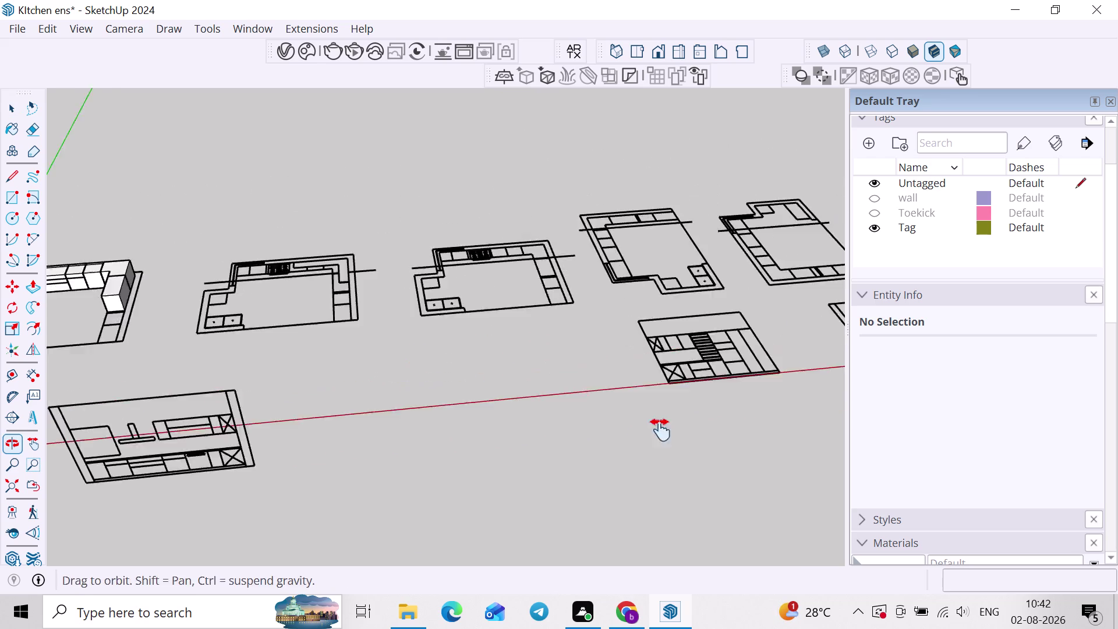
middle_drag(571, 400, 710, 451)
middle_drag(394, 420, 572, 379)
middle_drag(430, 408, 600, 377)
scroll(up, 3)
Bring the block at the end of the cabinet run into view and open its group.
middle_drag(482, 496, 478, 424)
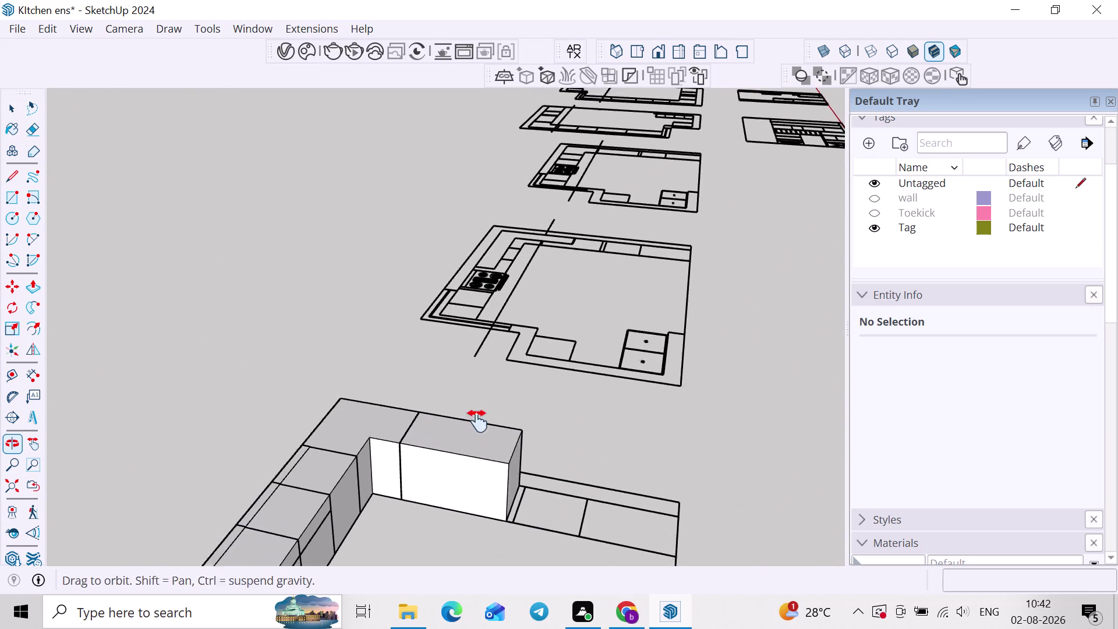
middle_drag(477, 424, 478, 418)
double_click(474, 418)
scroll(up, 3)
key(p)
click(470, 396)
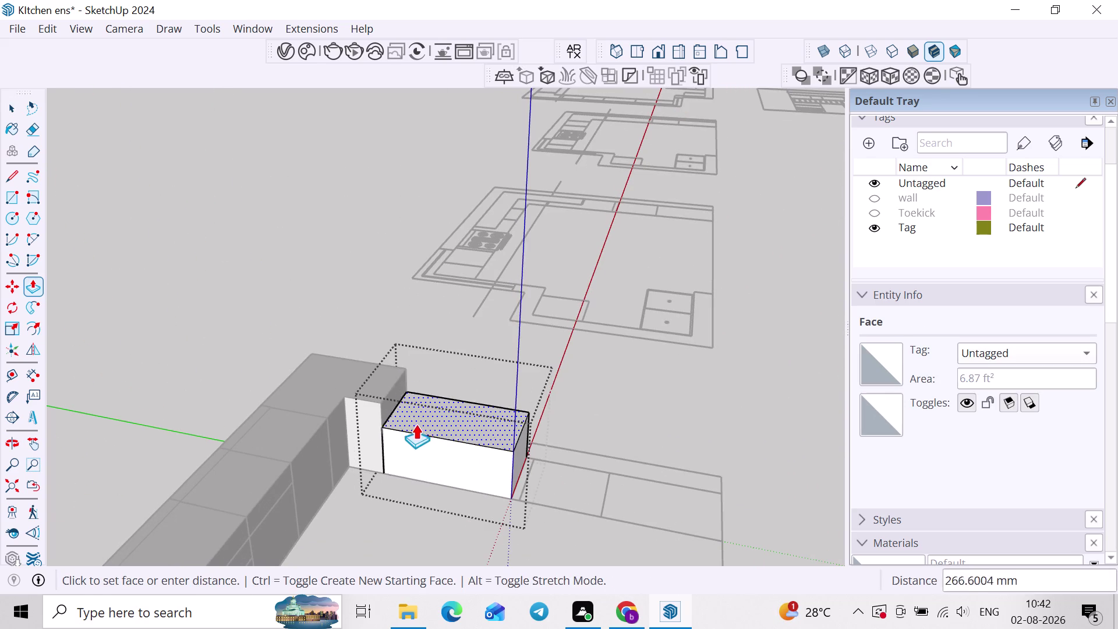
middle_drag(404, 426, 255, 343)
scroll(up, 3)
scroll(down, 3)
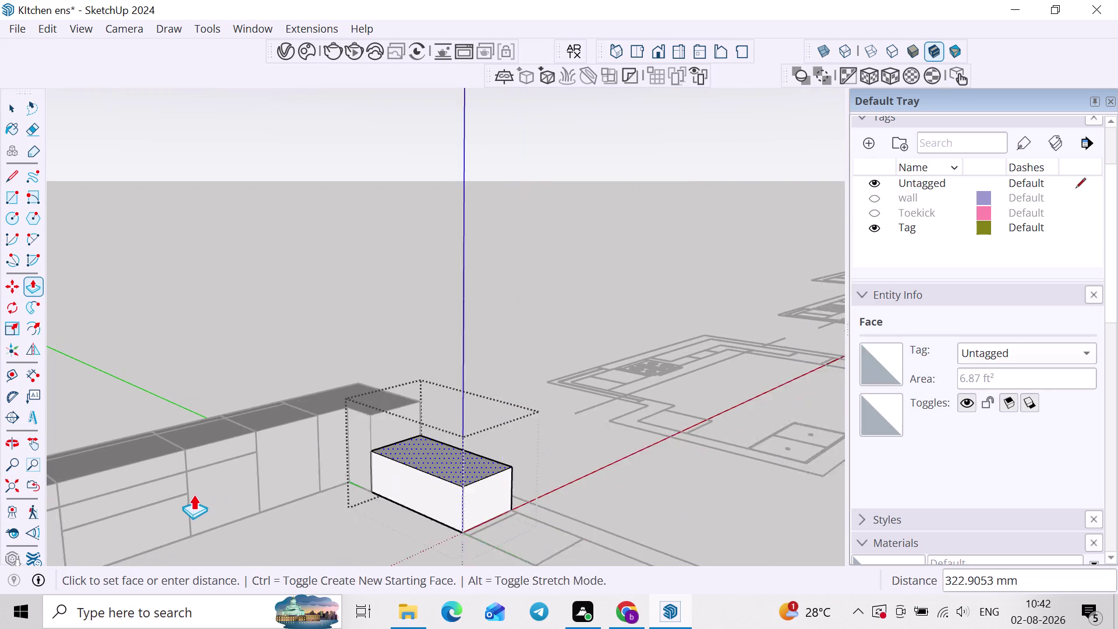
scroll(down, 3)
middle_drag(195, 487, 299, 413)
click(288, 423)
key(space)
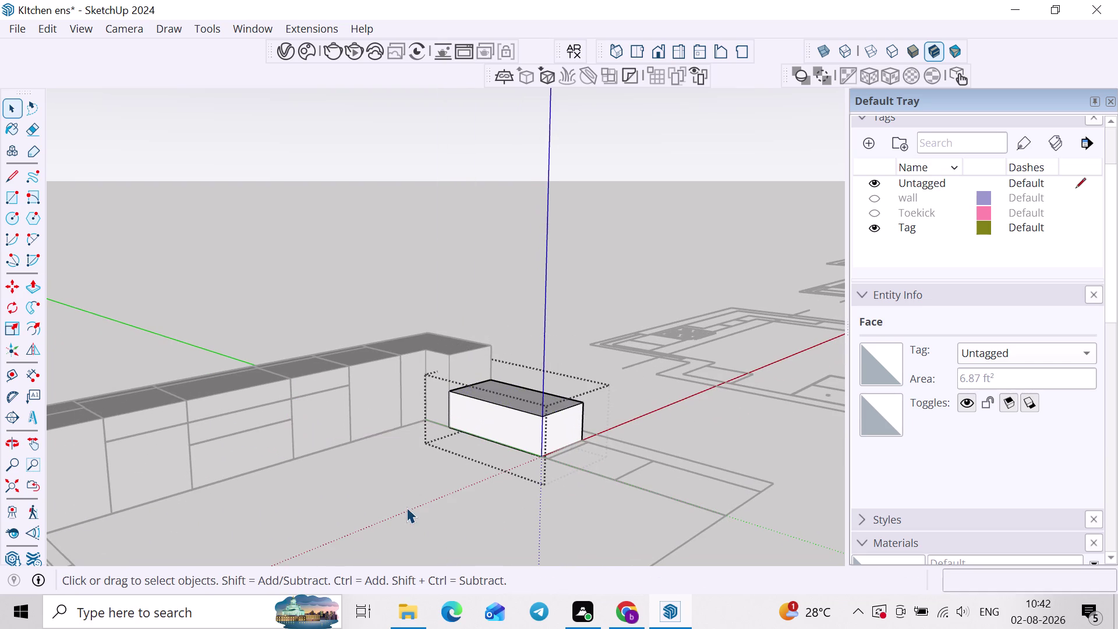
click(406, 507)
click(512, 431)
key(m)
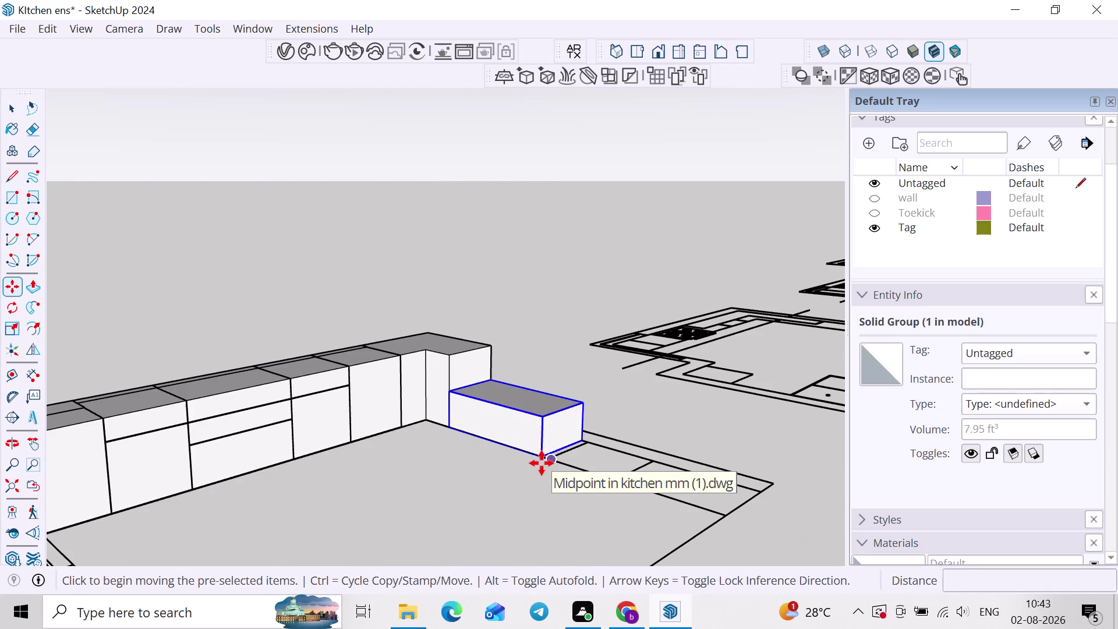
scroll(up, 3)
key(space)
click(530, 447)
click(530, 447)
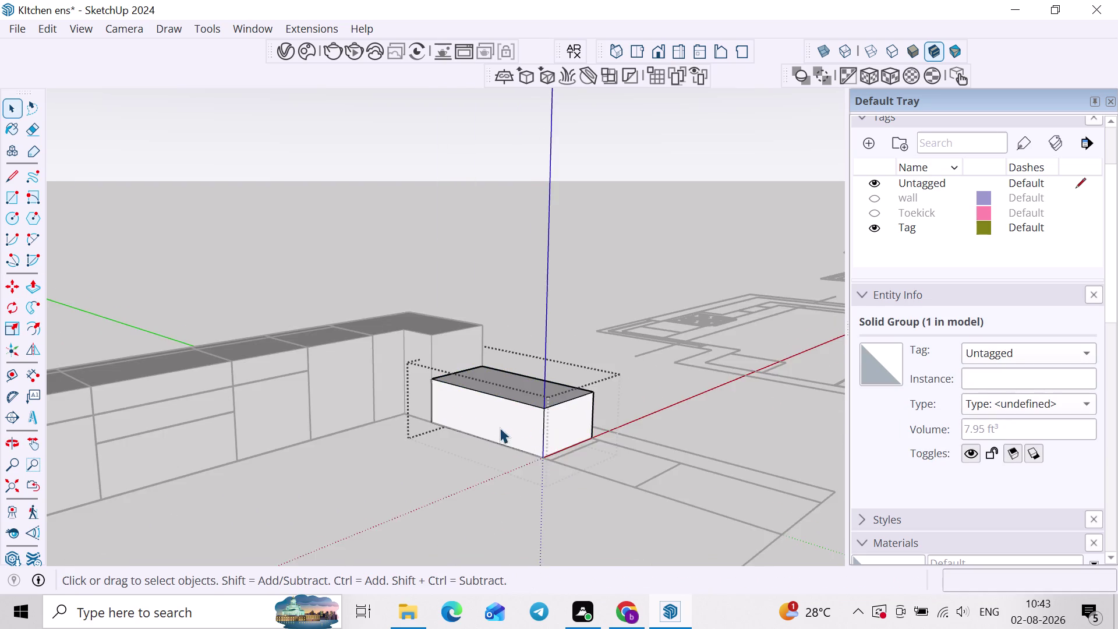
scroll(up, 3)
scroll(up, 3)
key(f)
double_click(478, 412)
key(space)
scroll(up, 3)
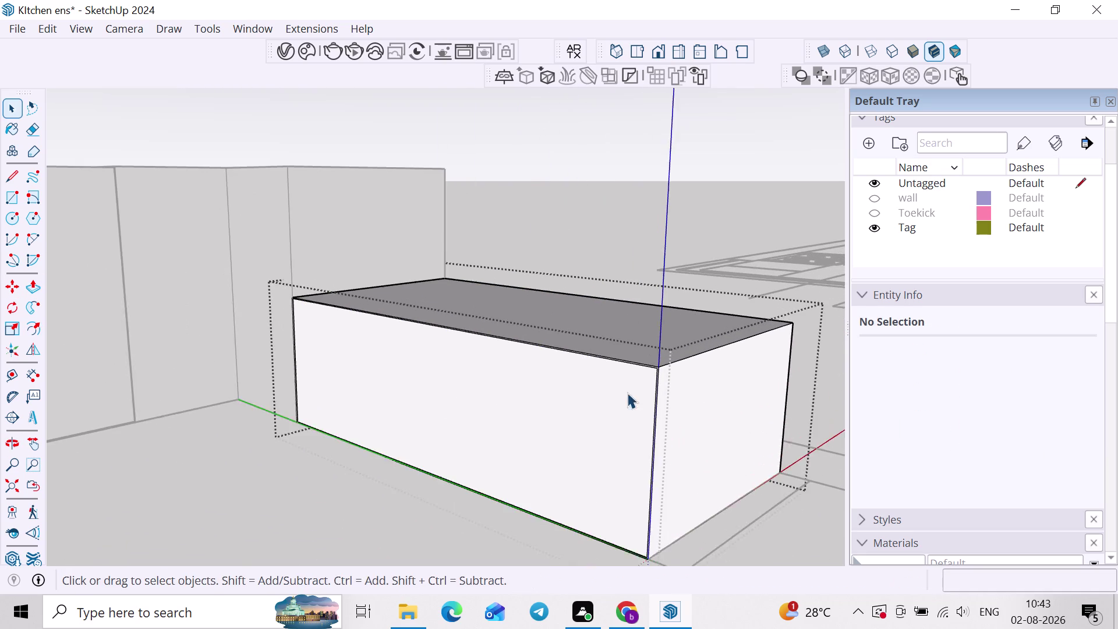
scroll(up, 3)
scroll(up, 3)
key(p)
scroll(up, 3)
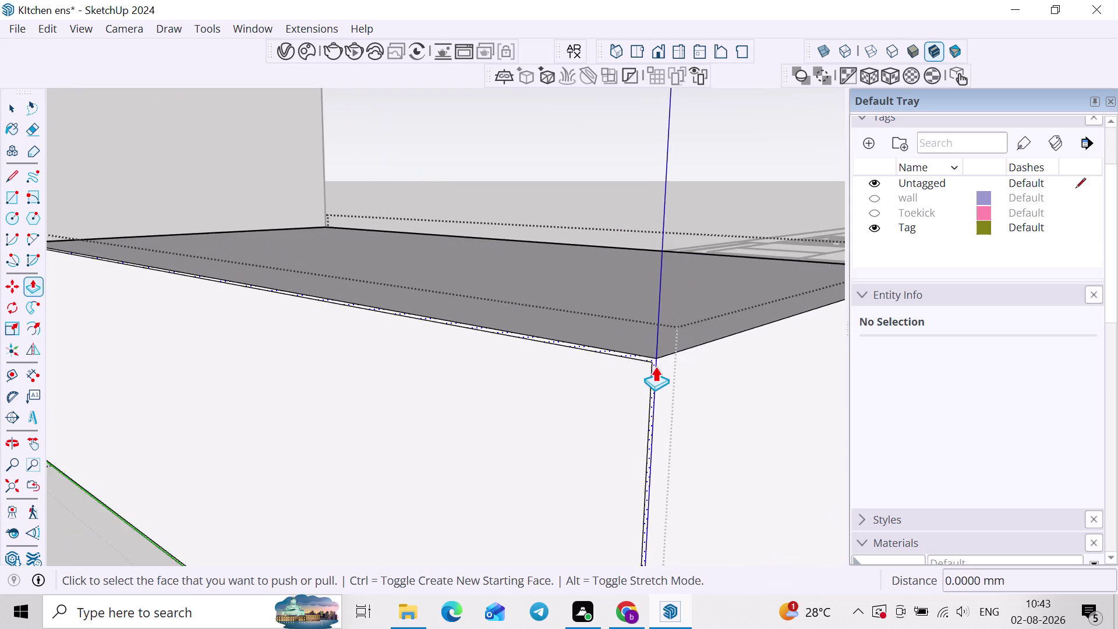
click(655, 366)
scroll(down, 3)
middle_drag(705, 364, 516, 390)
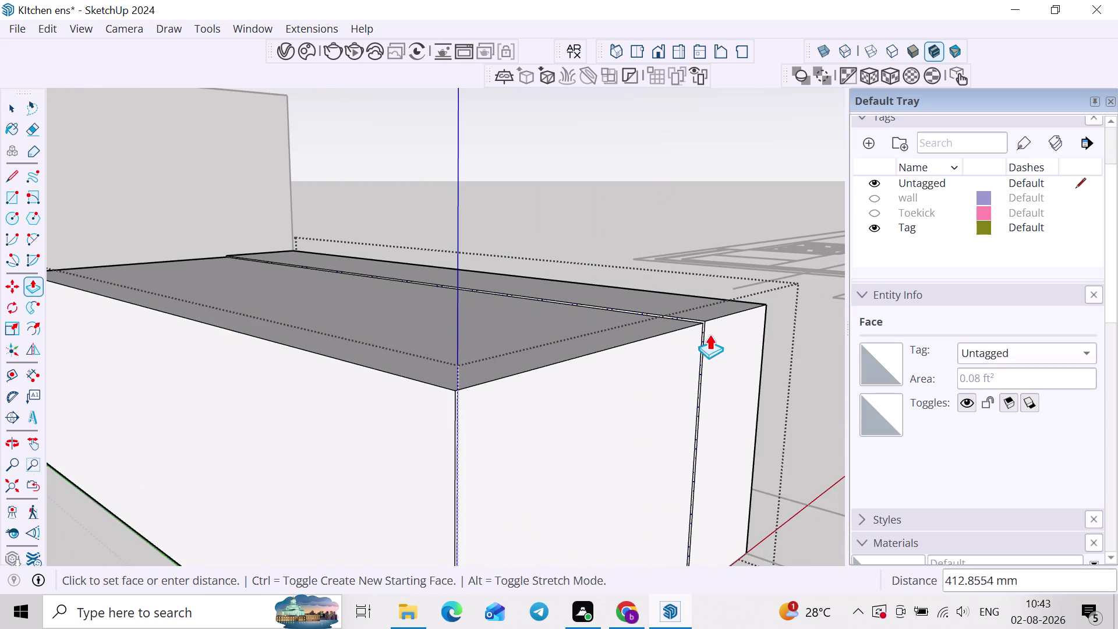
click(719, 332)
key(space)
scroll(down, 3)
click(697, 282)
scroll(down, 3)
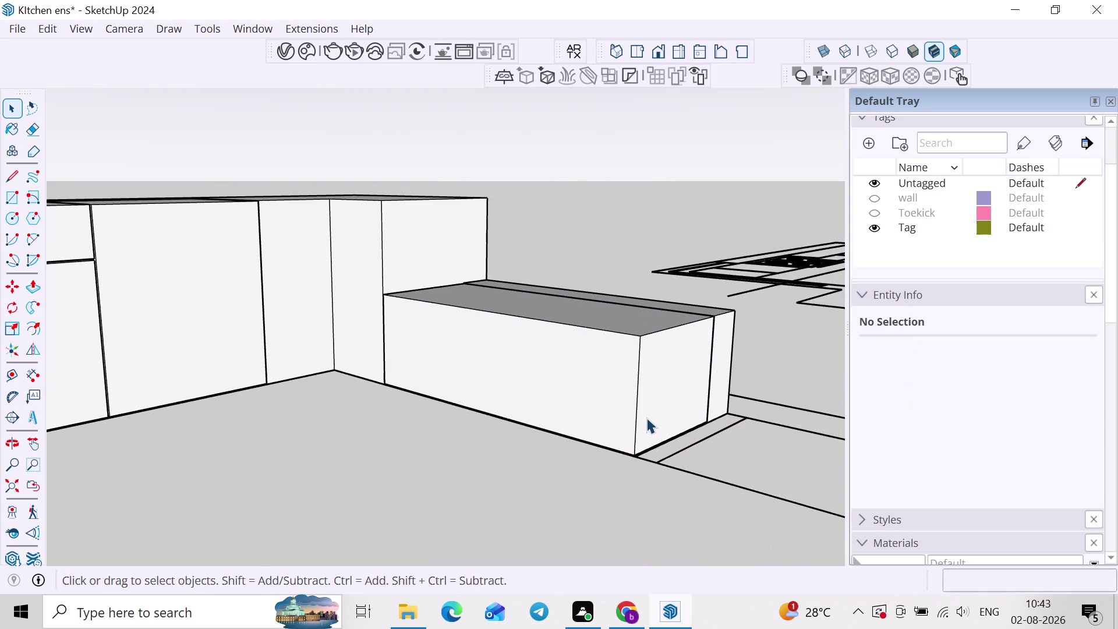
scroll(up, 3)
click(655, 389)
middle_drag(667, 382, 601, 398)
middle_drag(706, 404, 639, 412)
scroll(up, 3)
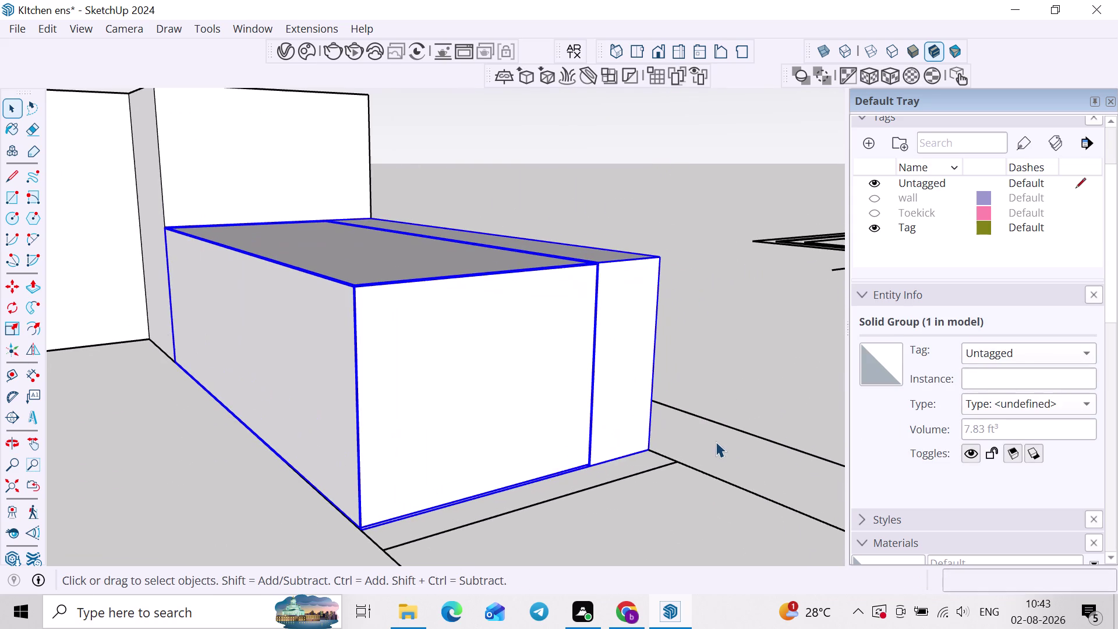
key(m)
scroll(up, 3)
click(635, 455)
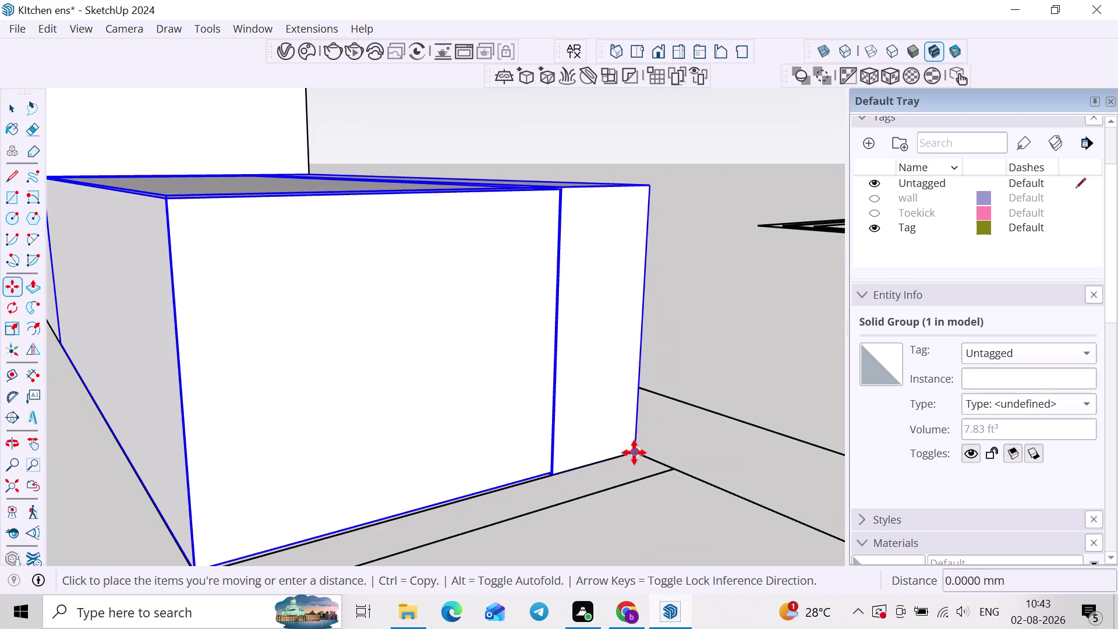
click(649, 184)
key(space)
click(695, 236)
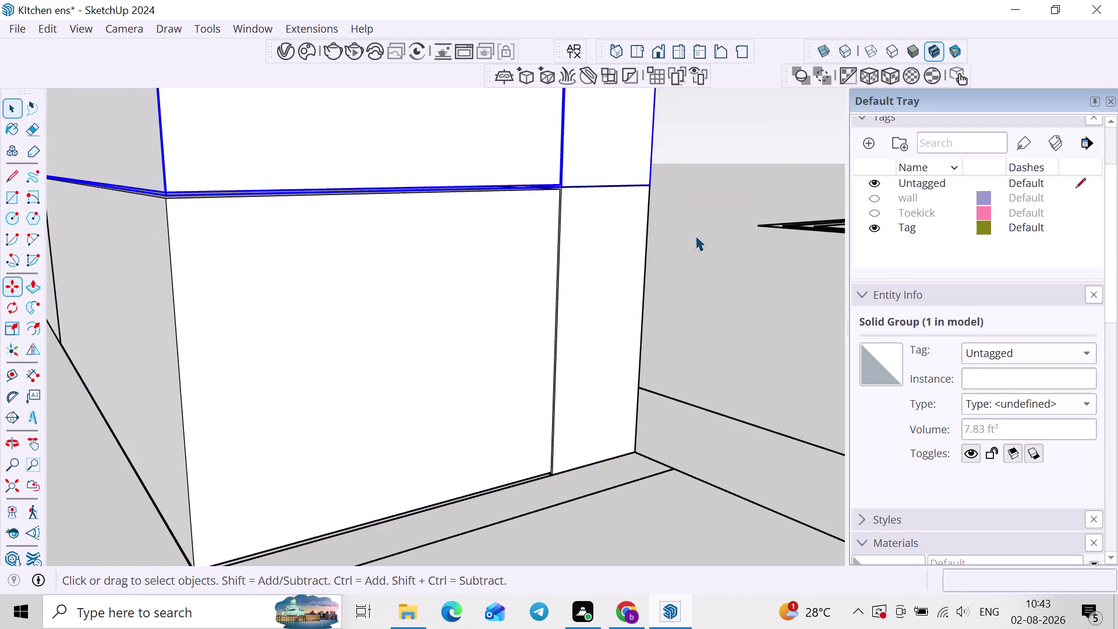
scroll(down, 3)
middle_drag(424, 318, 641, 313)
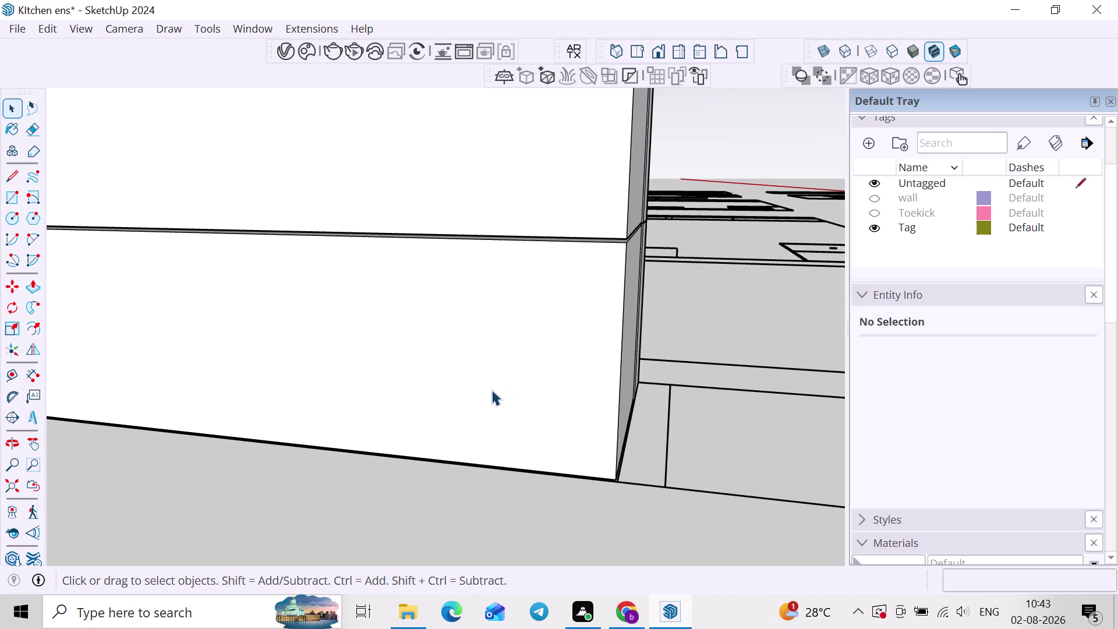
Zoom into the inner corner of the L and open the corner cabinet group.
scroll(down, 3)
scroll(down, 3)
middle_drag(500, 362, 604, 347)
middle_drag(574, 354, 497, 446)
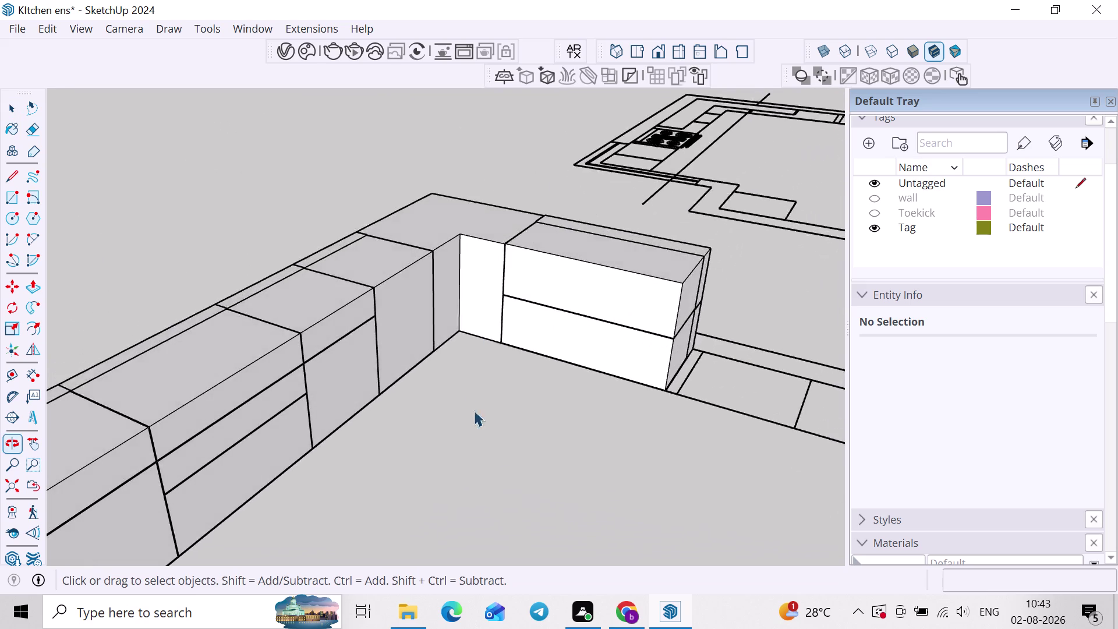
scroll(up, 3)
double_click(455, 260)
middle_drag(447, 229, 384, 245)
scroll(up, 3)
key(space)
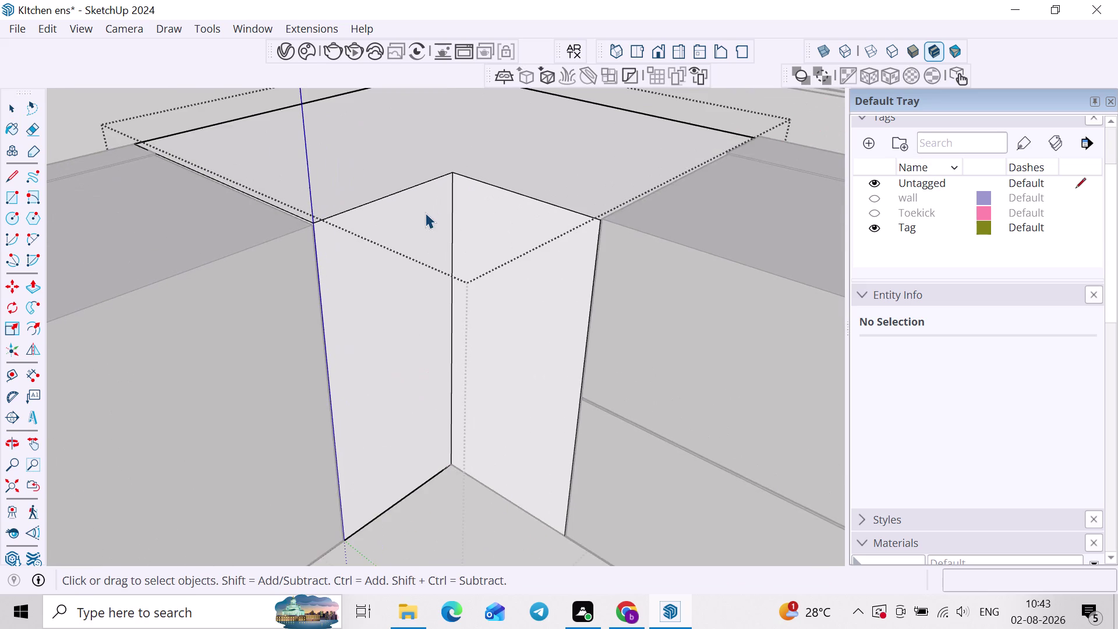
scroll(up, 3)
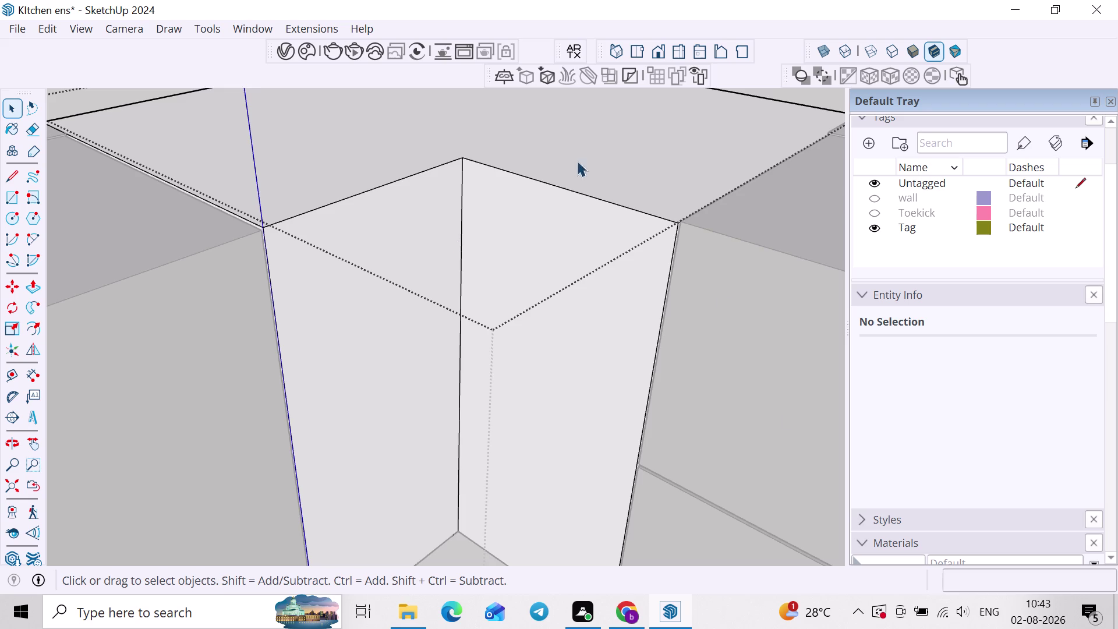
scroll(down, 3)
click(387, 243)
scroll(up, 3)
Select the left and right side faces and the thin sliver face at the inner corner.
key(f)
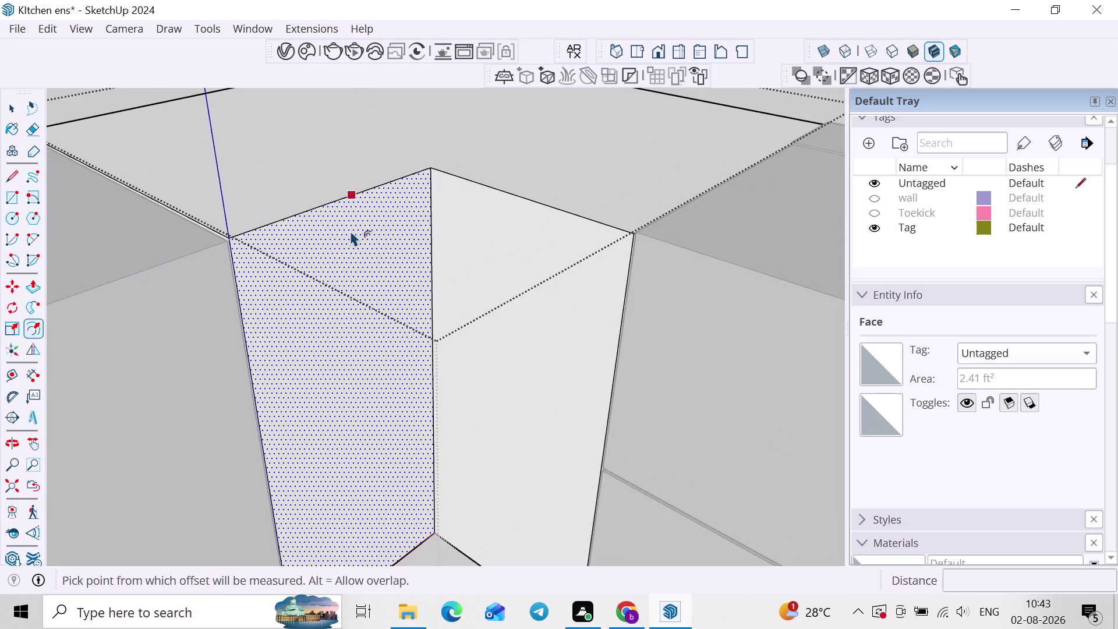
double_click(347, 230)
scroll(up, 3)
key(space)
click(488, 211)
key(f)
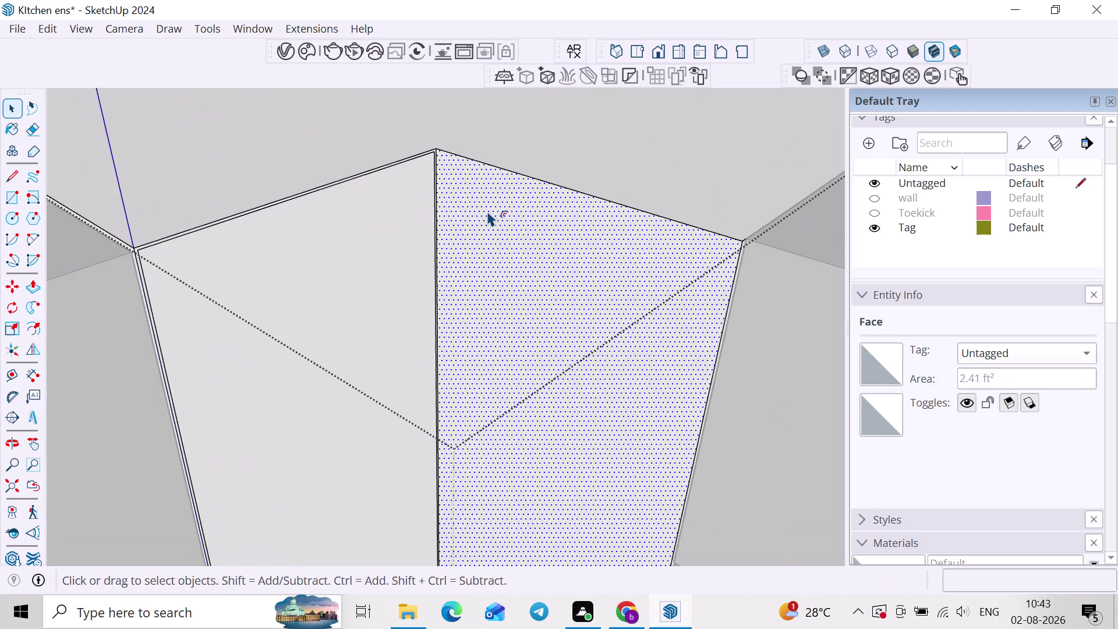
double_click(488, 211)
scroll(up, 3)
key(space)
click(457, 182)
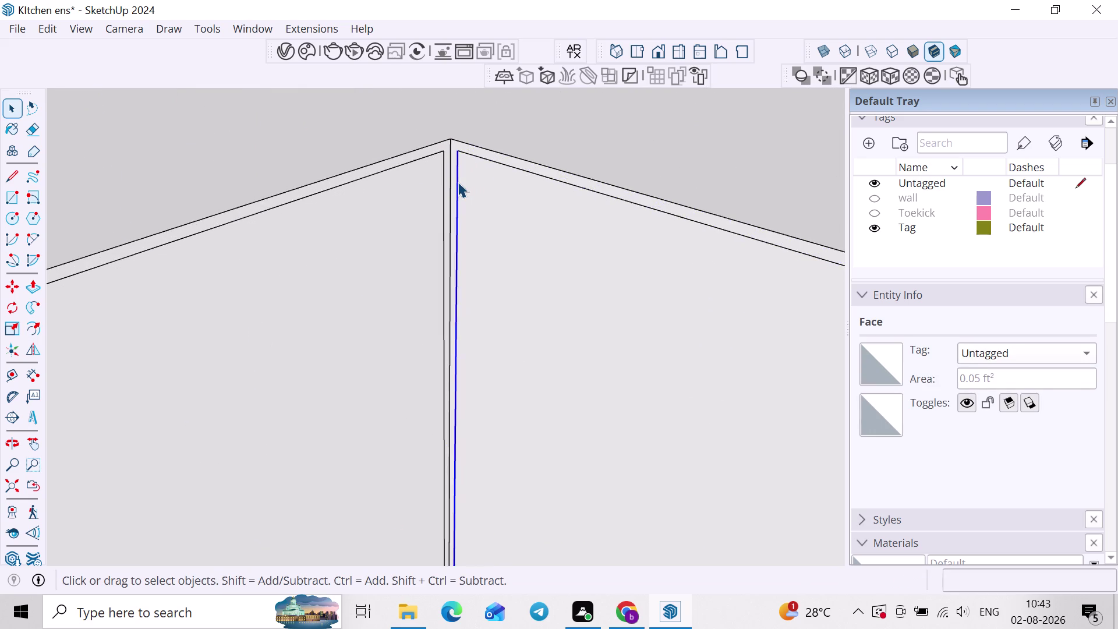
scroll(up, 3)
Move the vertical corner edge onto the corner endpoint.
key(m)
scroll(up, 3)
click(462, 148)
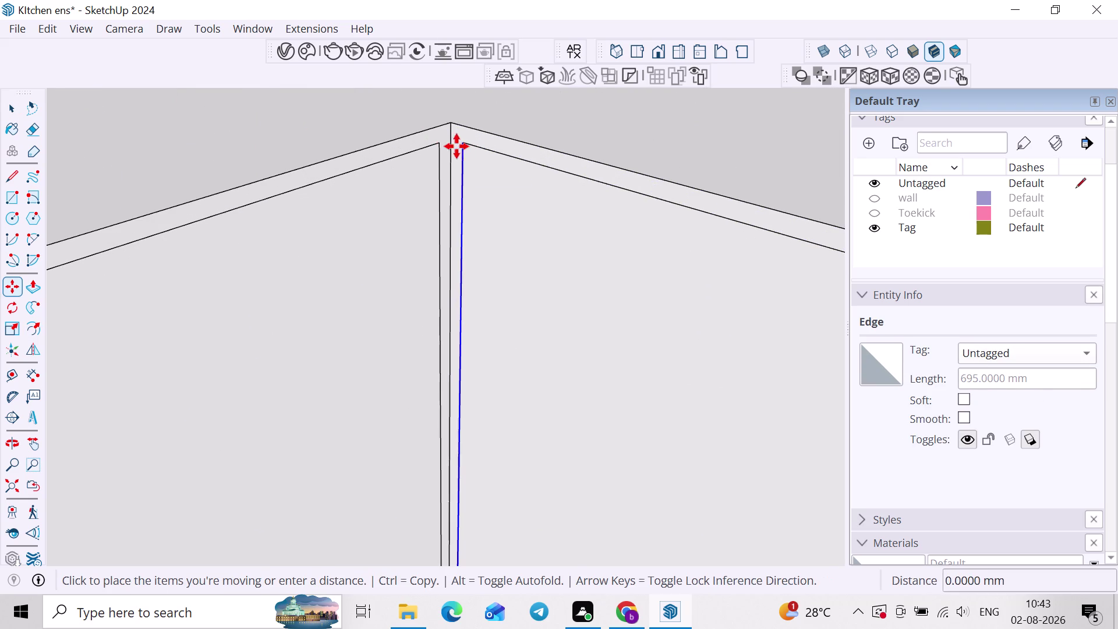
click(452, 146)
key(space)
click(440, 157)
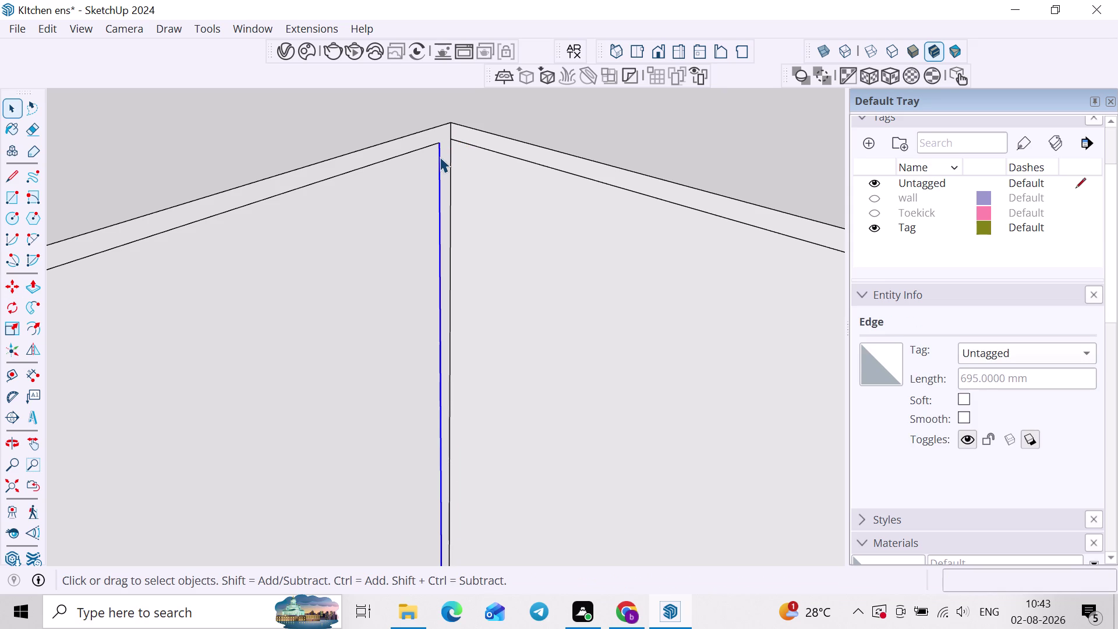
key(m)
scroll(up, 3)
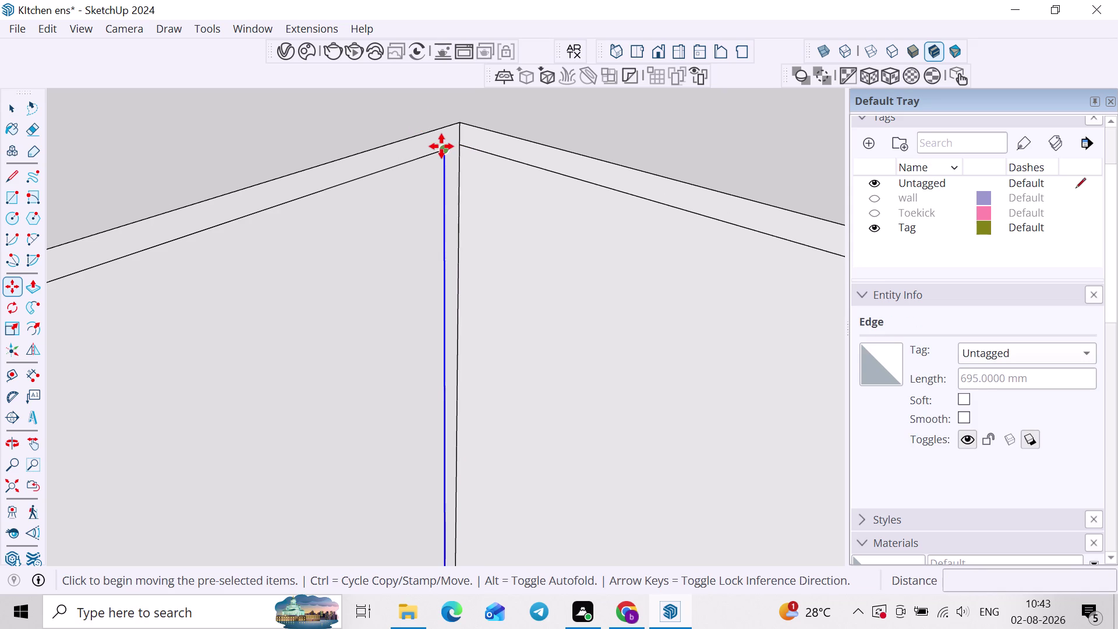
click(446, 151)
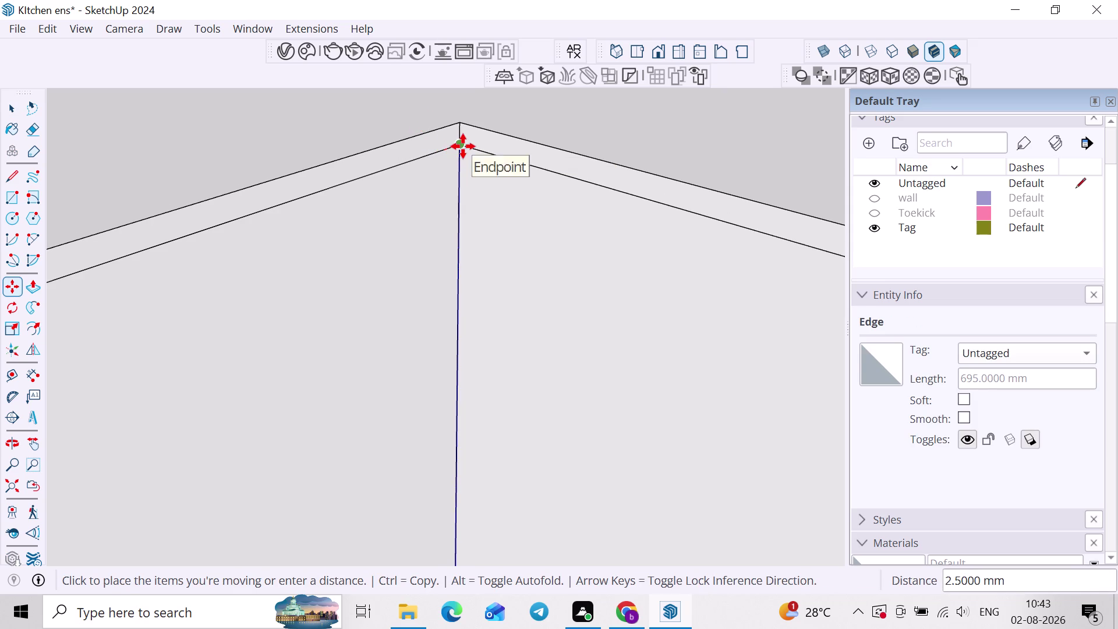
click(463, 146)
key(space)
Orbit to view the outer side of the corner cabinet.
scroll(down, 3)
scroll(down, 3)
middle_drag(476, 152, 245, 164)
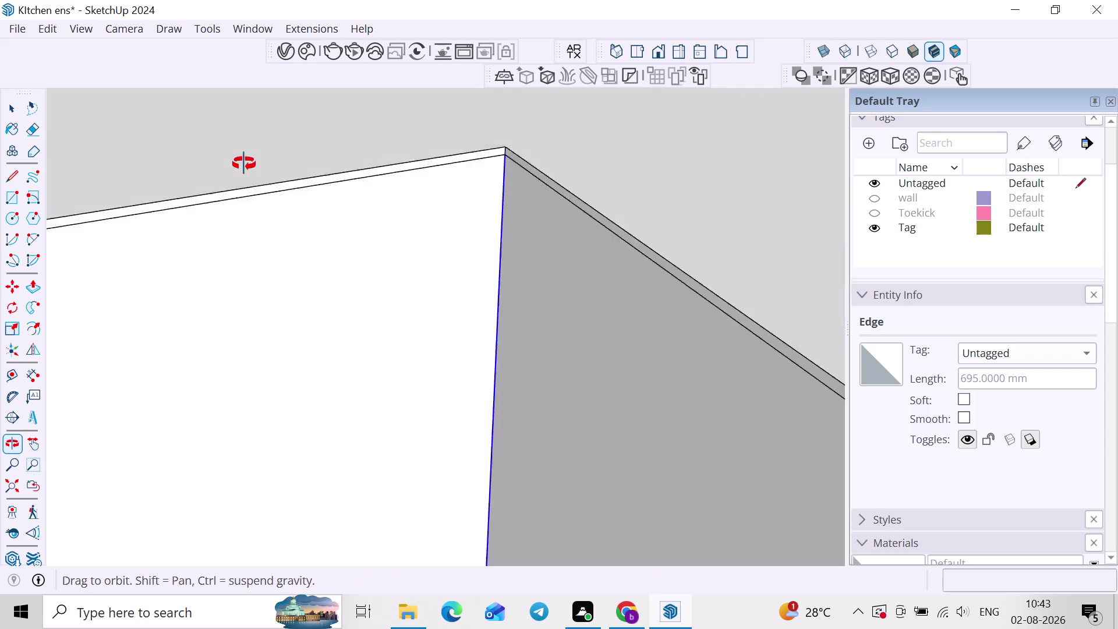
middle_drag(245, 164, 244, 163)
scroll(up, 3)
middle_drag(451, 155, 418, 239)
scroll(up, 3)
middle_drag(518, 308, 577, 250)
scroll(up, 3)
click(487, 317)
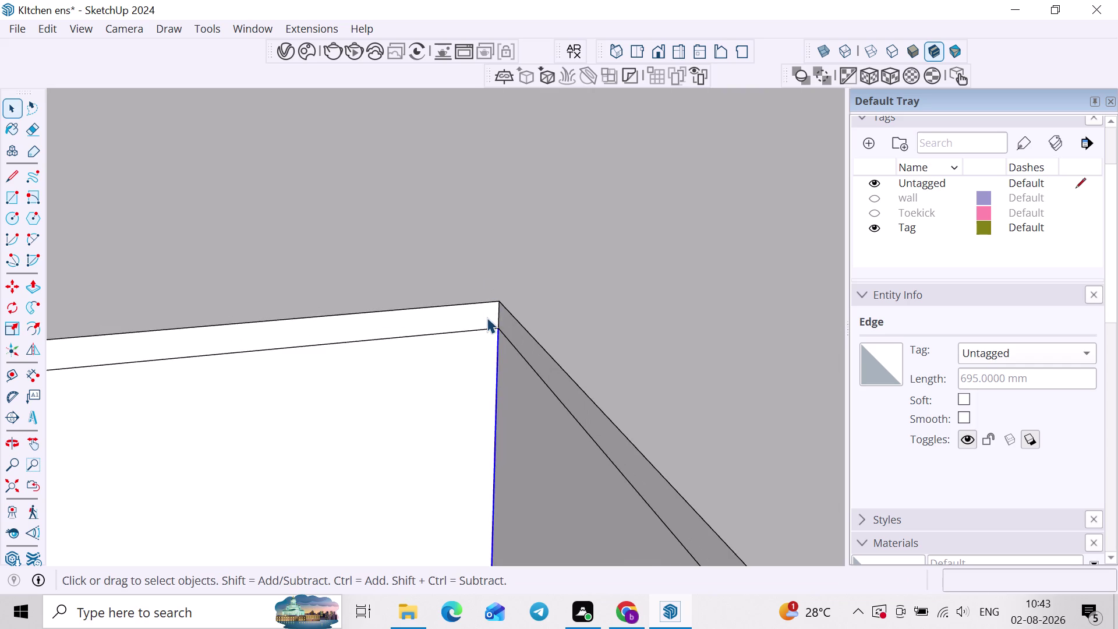
Push/Pull the corner face flush with the cabinet top and save the Kitchen ens file.
key(p)
double_click(487, 317)
double_click(502, 316)
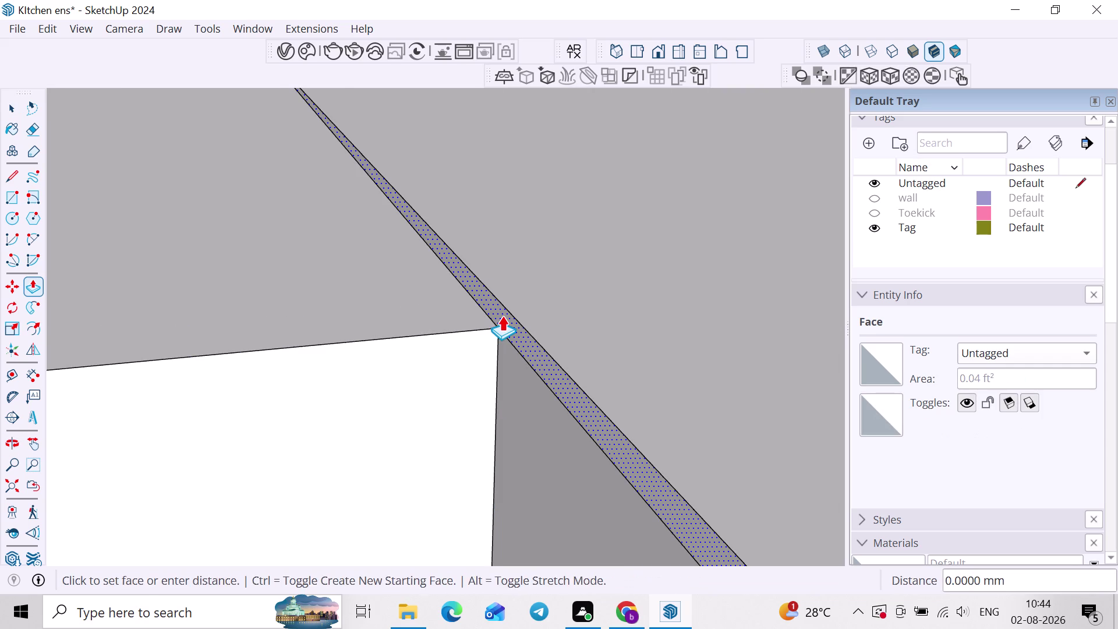
scroll(down, 3)
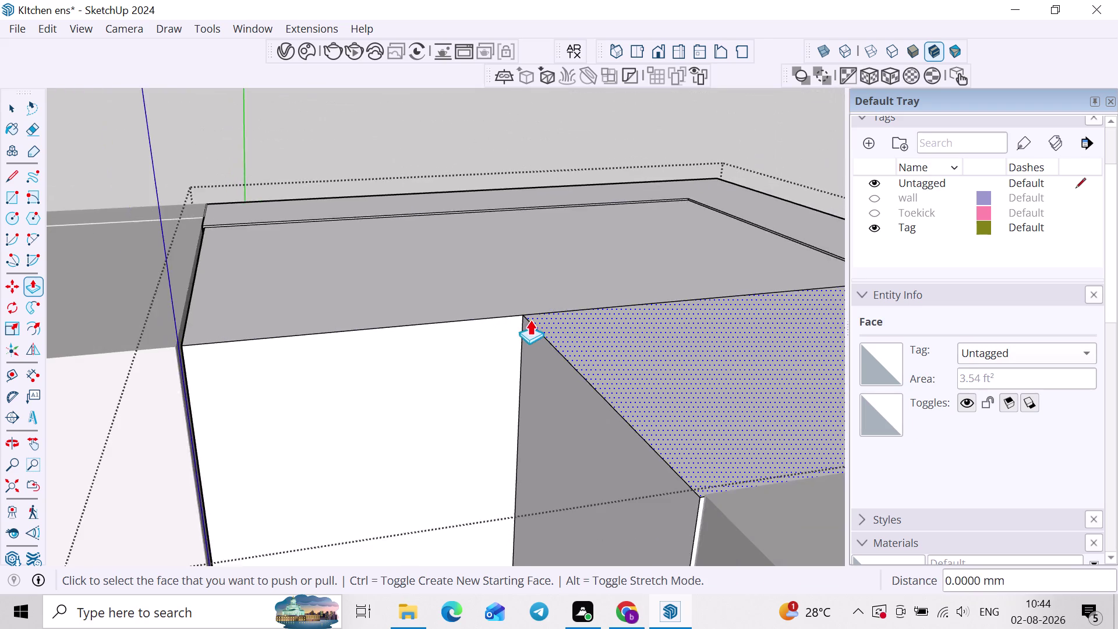
scroll(down, 3)
key(space)
click(470, 193)
scroll(down, 3)
key(ctrl+s)
scroll(down, 3)
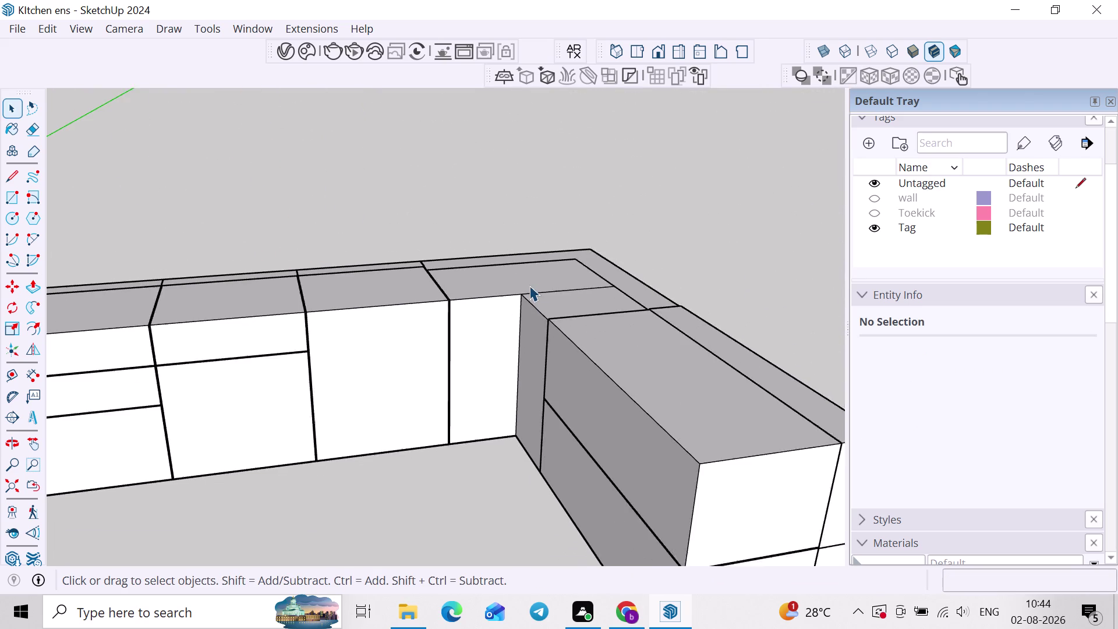
Orbit out over the whole cabinet run and box-select cabinets along the back run.
middle_drag(636, 335, 696, 321)
scroll(down, 3)
middle_drag(673, 347, 622, 209)
scroll(down, 3)
middle_drag(674, 260, 520, 223)
middle_drag(608, 231, 609, 200)
middle_drag(629, 202, 665, 235)
drag(710, 170, 399, 262)
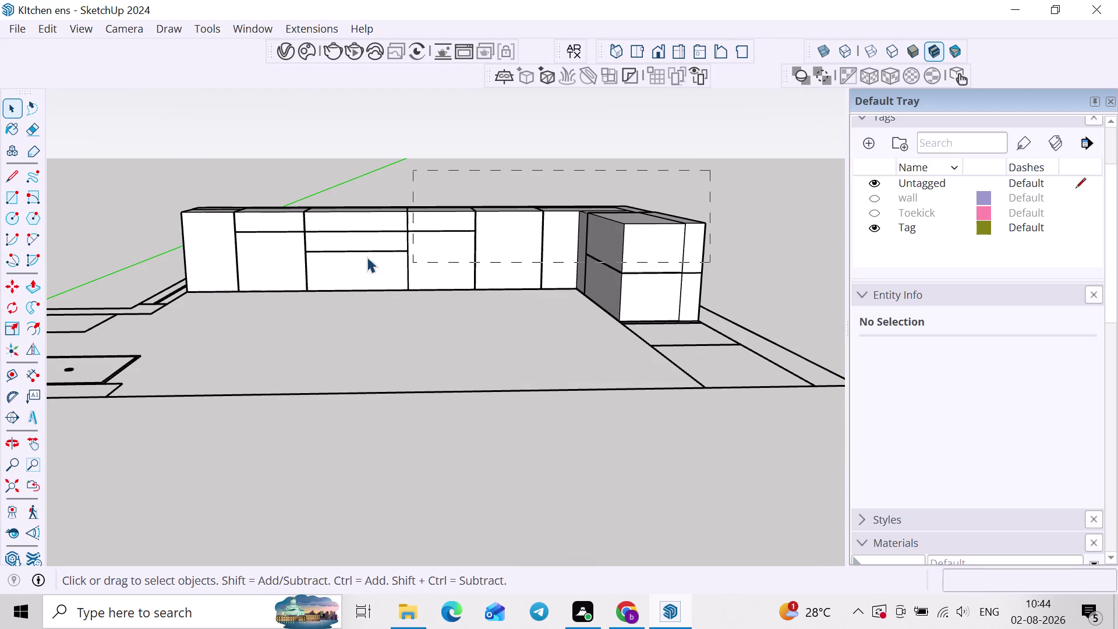
drag(399, 262, 179, 279)
middle_drag(215, 267, 300, 271)
click(205, 242)
click(259, 240)
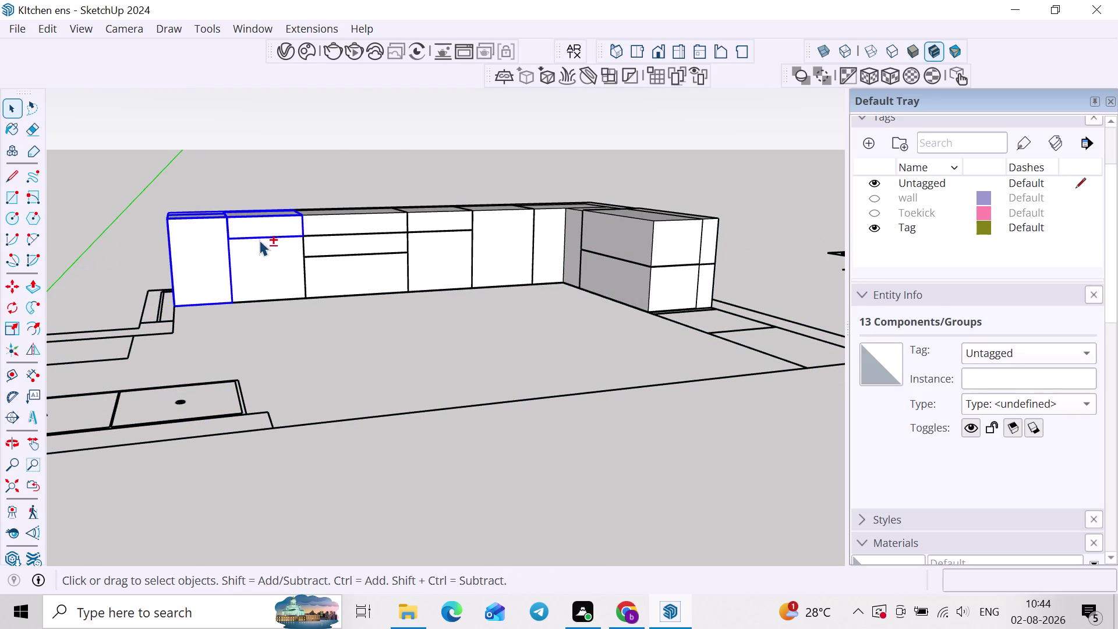
Select the back-run cabinet groups one by one, including the drawer cabinet.
click(272, 256)
click(354, 220)
click(362, 241)
click(356, 256)
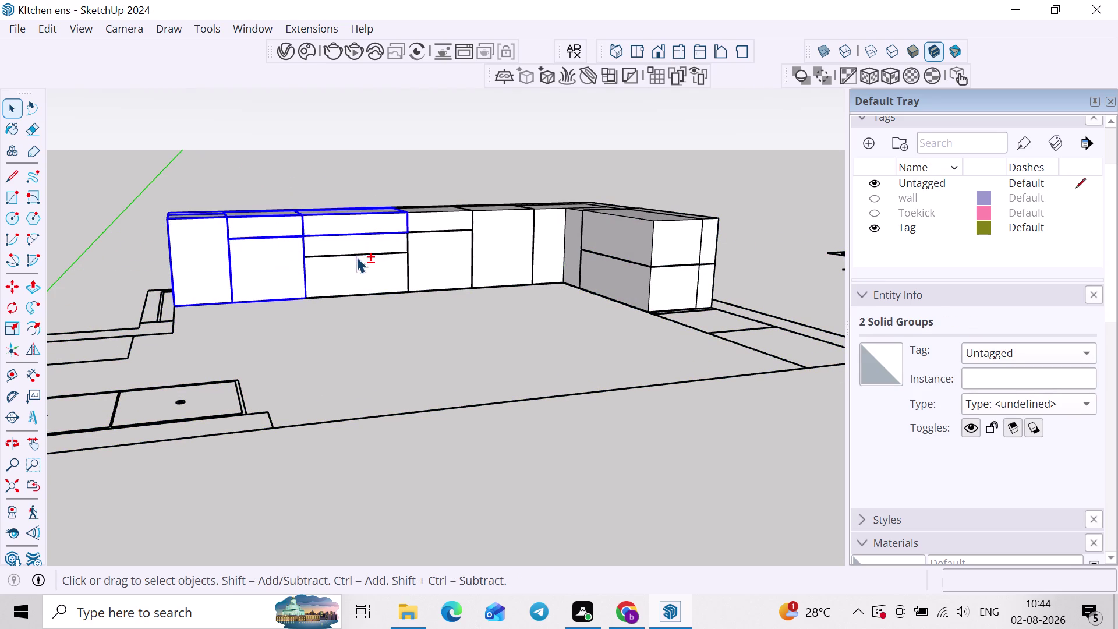
click(353, 284)
click(432, 240)
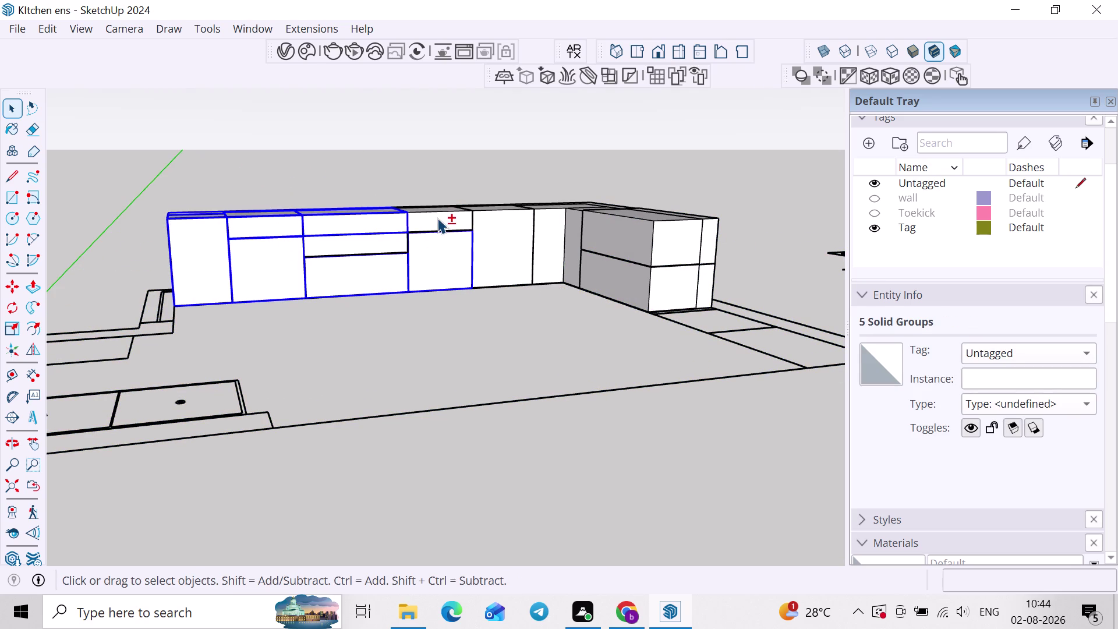
click(438, 217)
click(385, 245)
click(481, 238)
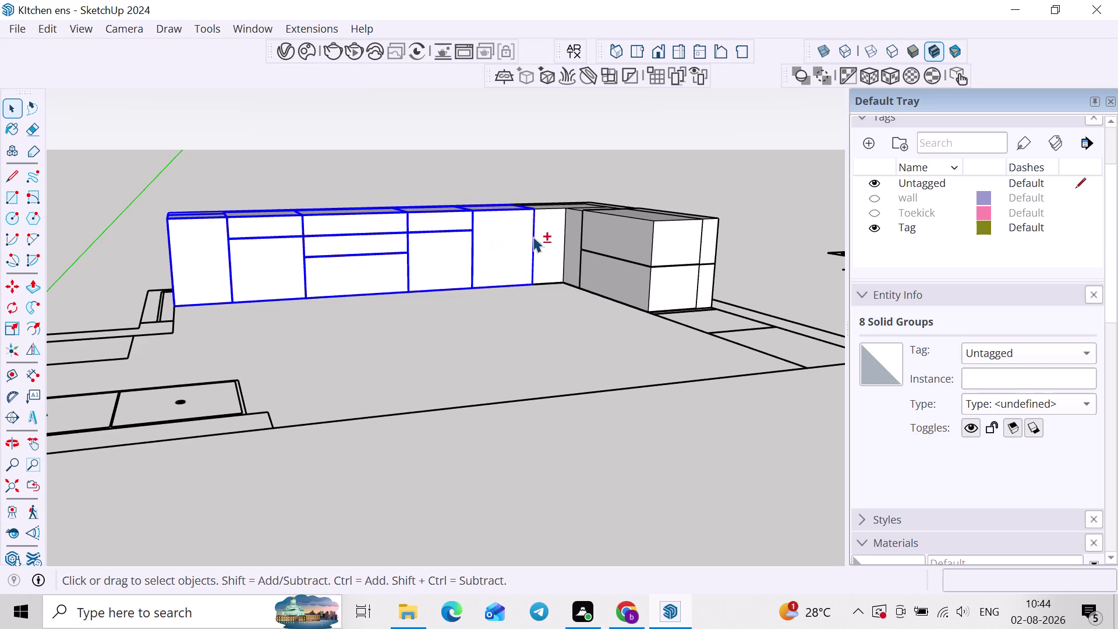
click(557, 232)
Add the corner and side-run cabinets to complete the L-shaped selection.
middle_drag(549, 248, 701, 338)
scroll(up, 3)
click(613, 236)
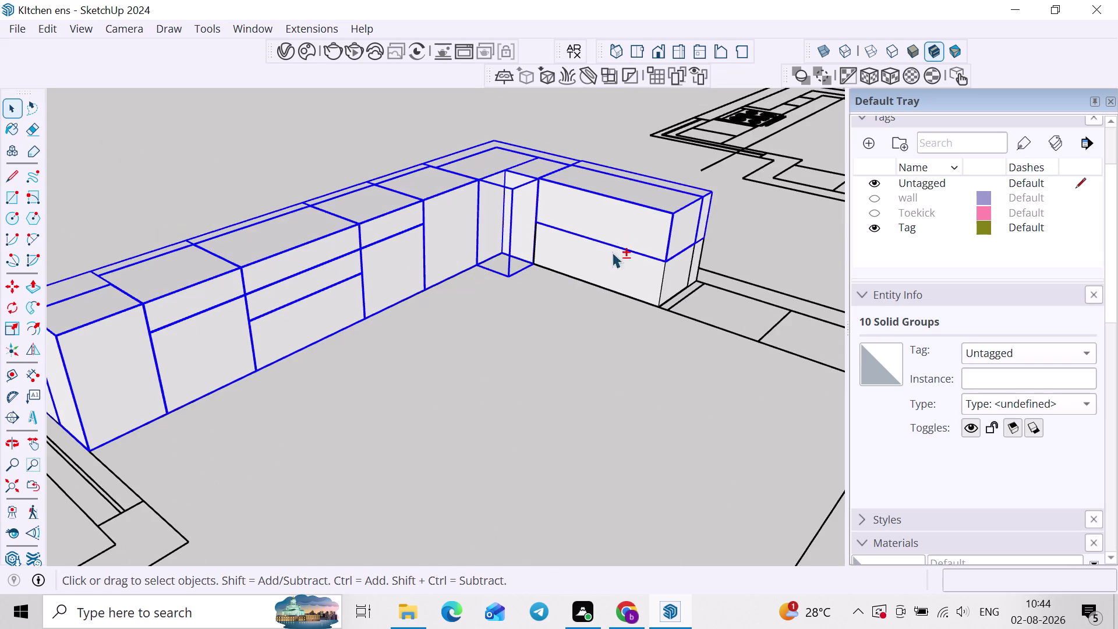
click(603, 271)
scroll(down, 3)
middle_drag(614, 273, 327, 253)
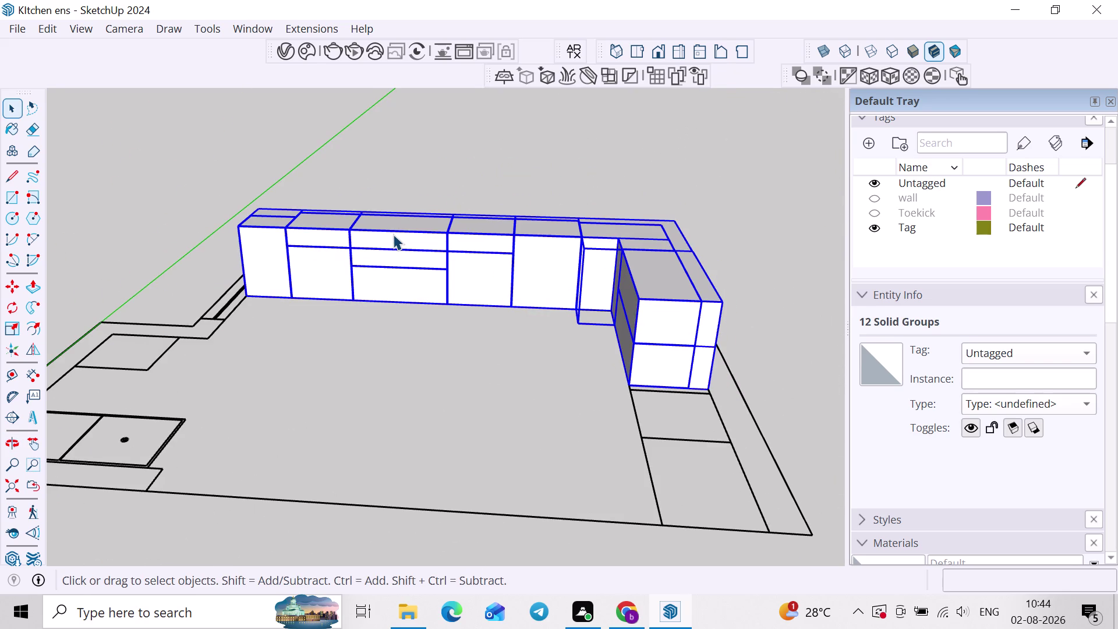
middle_drag(571, 258, 493, 258)
scroll(up, 3)
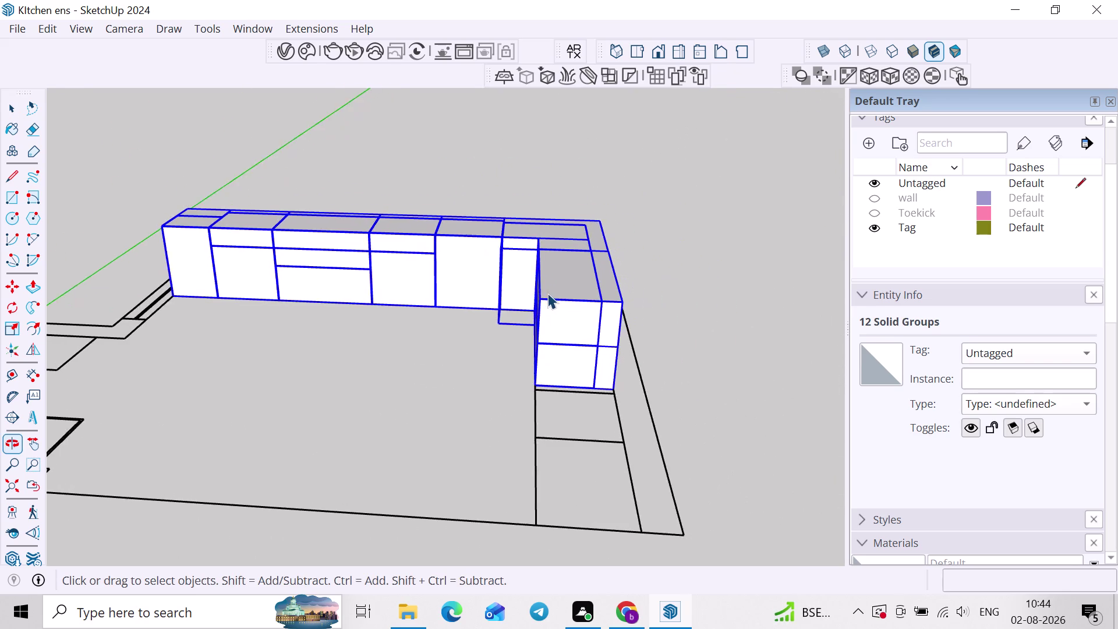
scroll(up, 3)
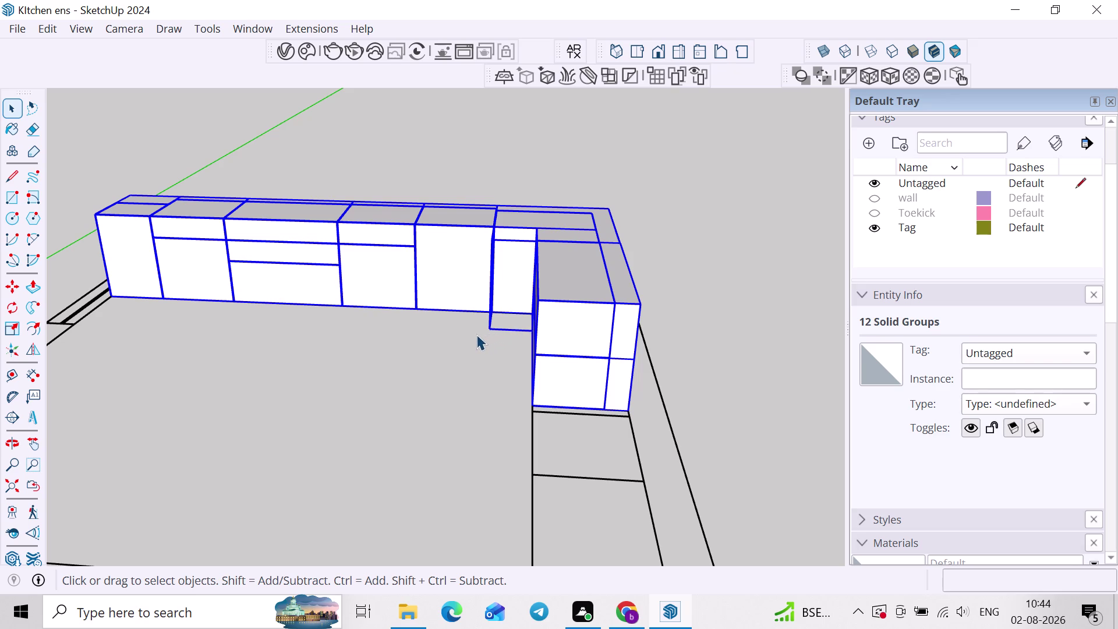
Move the selected cabinets 100 mm along the green axis, then clear the selection.
key(m)
scroll(up, 3)
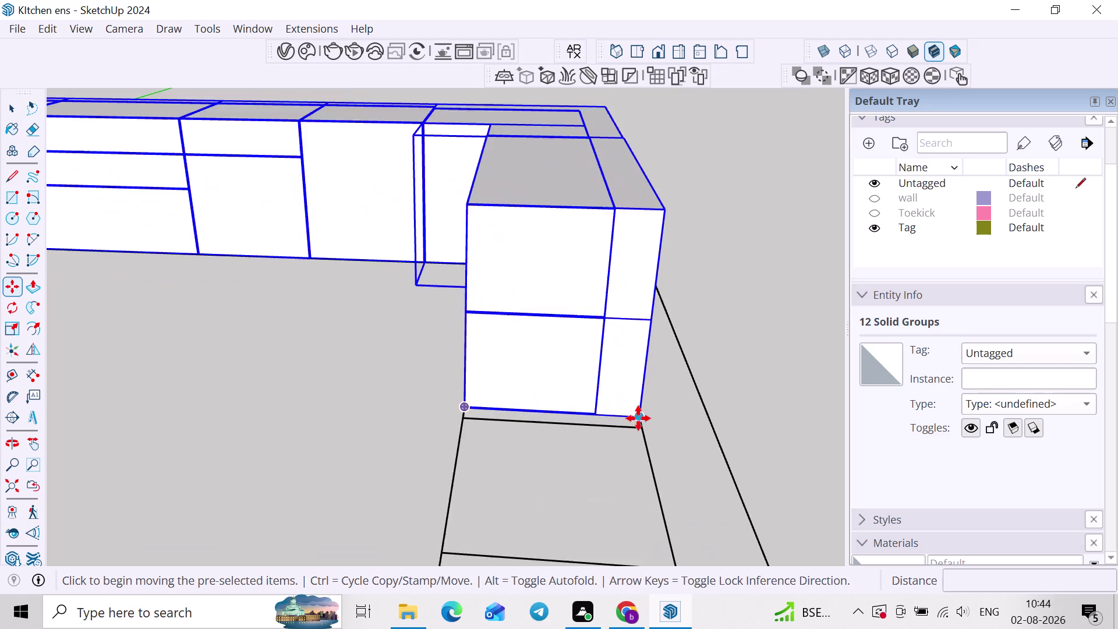
scroll(up, 3)
click(638, 418)
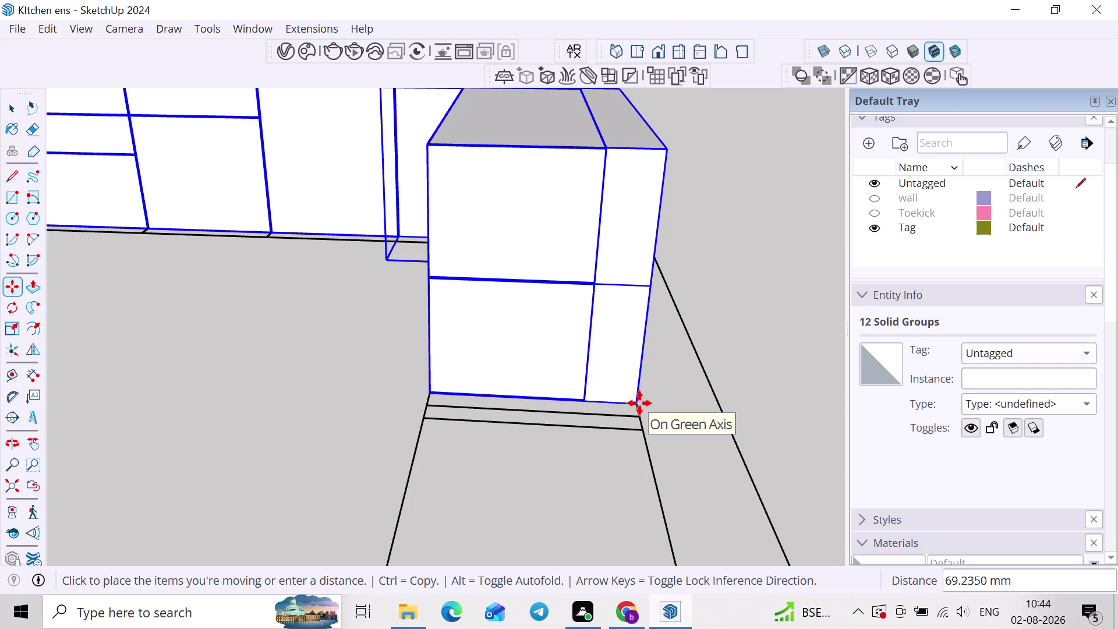
key(Up)
scroll(down, 3)
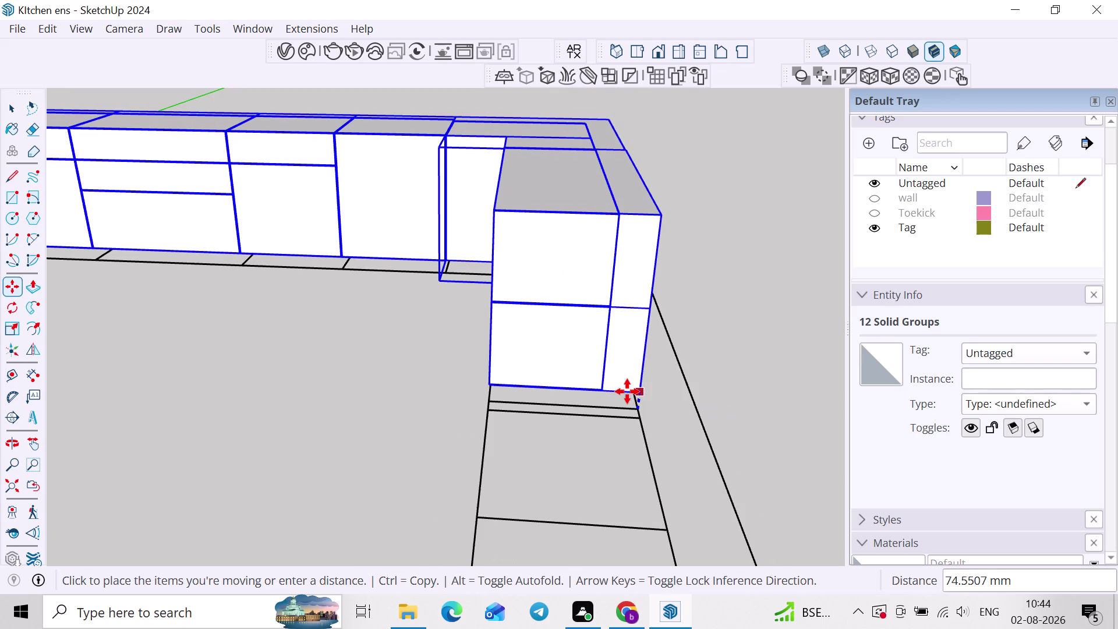
text(100)
key(Return)
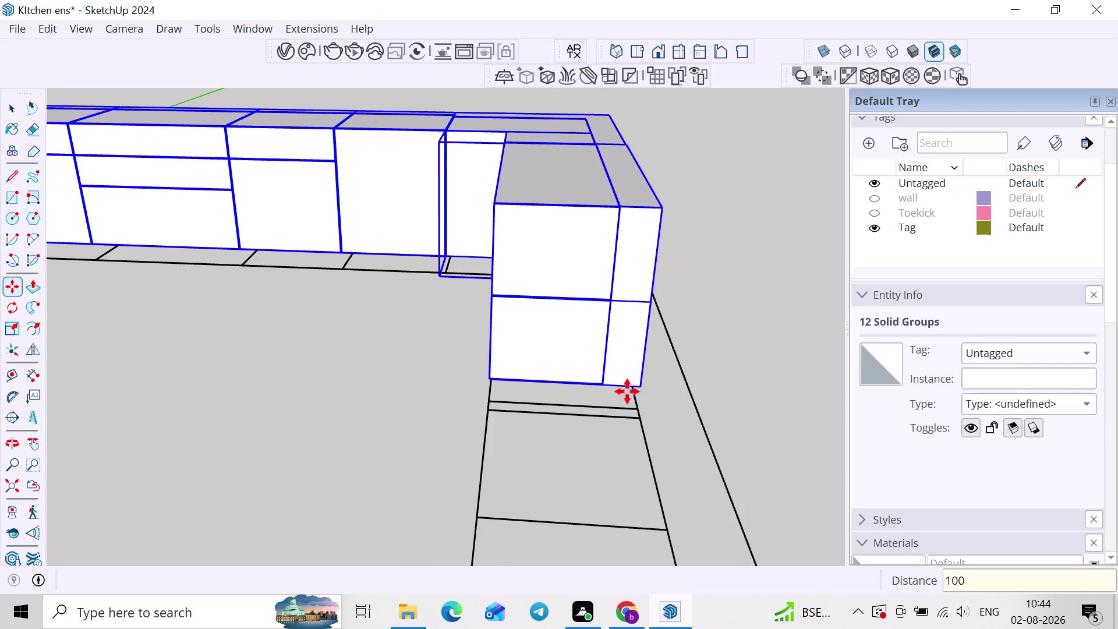
key(space)
click(807, 243)
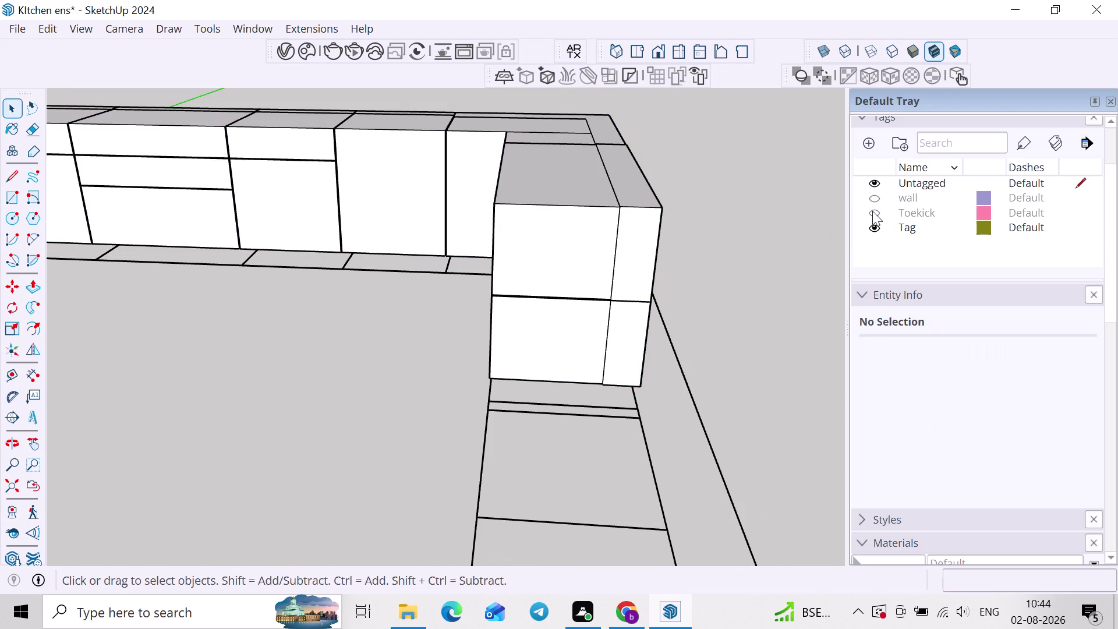
Make the Toekick tag visible and orbit toward the base of the cabinet run.
click(872, 211)
scroll(down, 3)
click(718, 328)
scroll(down, 3)
middle_drag(601, 434, 688, 385)
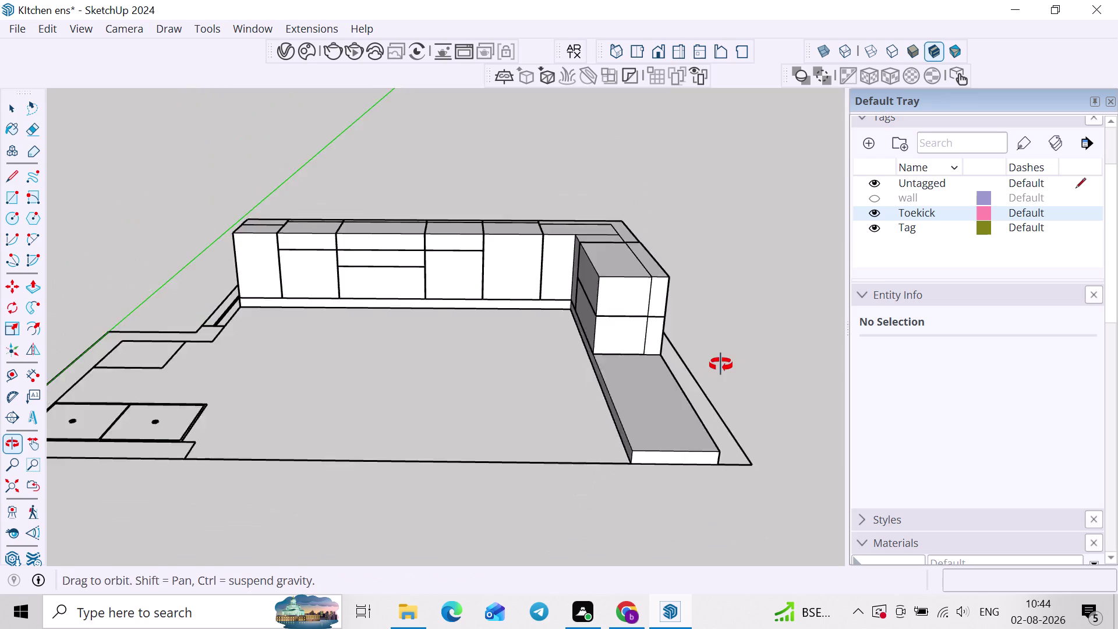
middle_drag(687, 385, 724, 362)
middle_drag(576, 381, 722, 389)
scroll(up, 3)
middle_drag(558, 327, 614, 316)
scroll(up, 3)
middle_drag(152, 355, 237, 378)
scroll(up, 3)
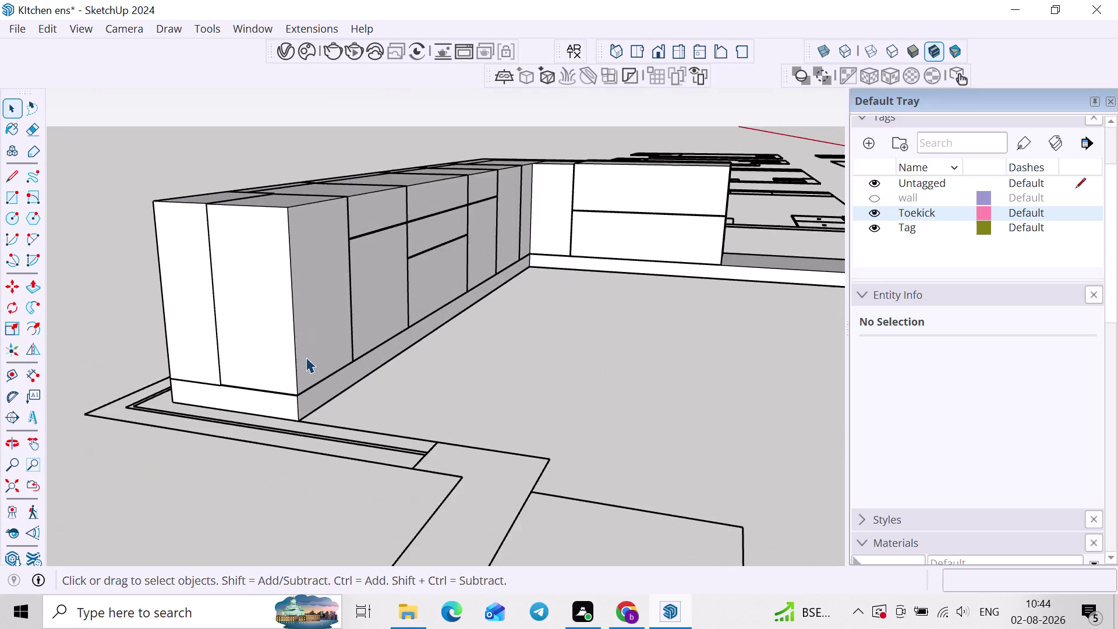
scroll(up, 3)
Inside the toe-kick group, push/pull the front face by 2 inches.
double_click(317, 398)
scroll(up, 3)
click(323, 419)
key(p)
click(322, 417)
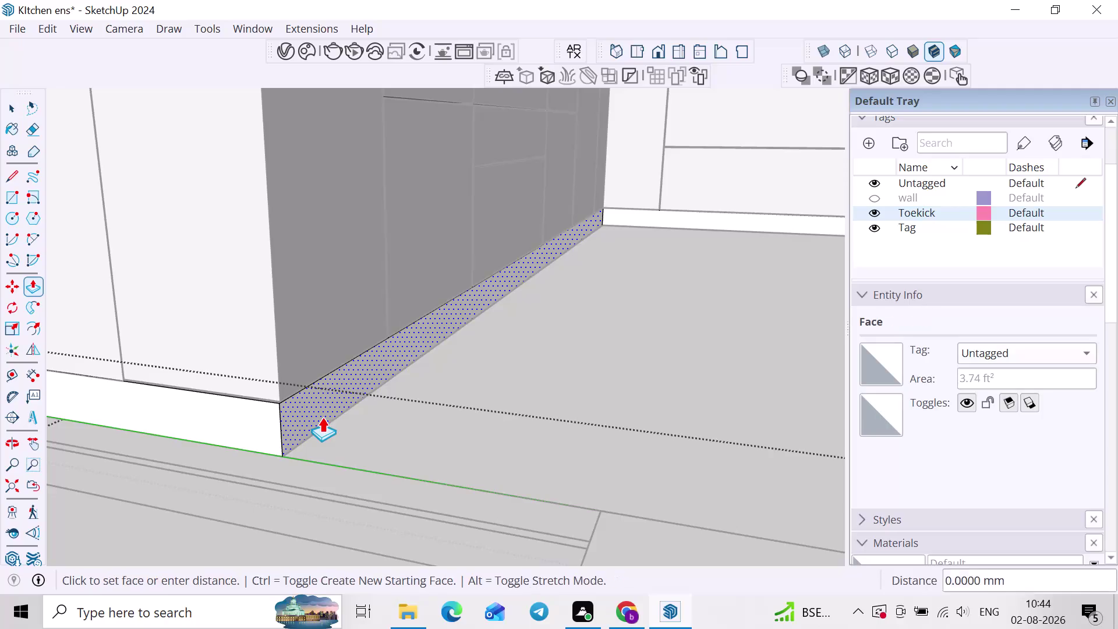
scroll(down, 3)
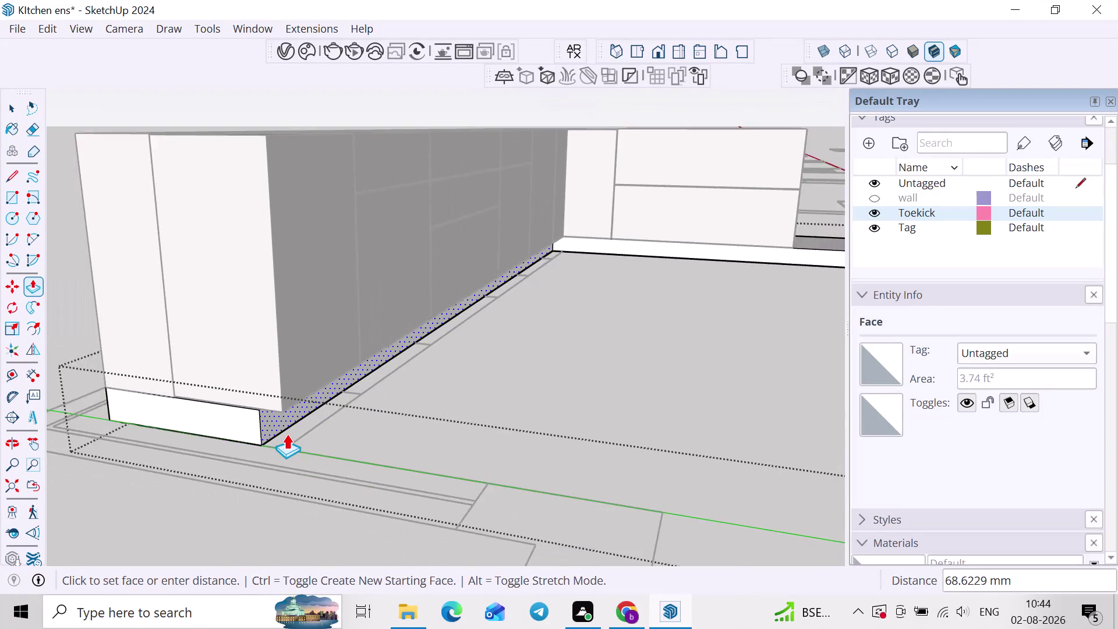
scroll(down, 3)
key(2)
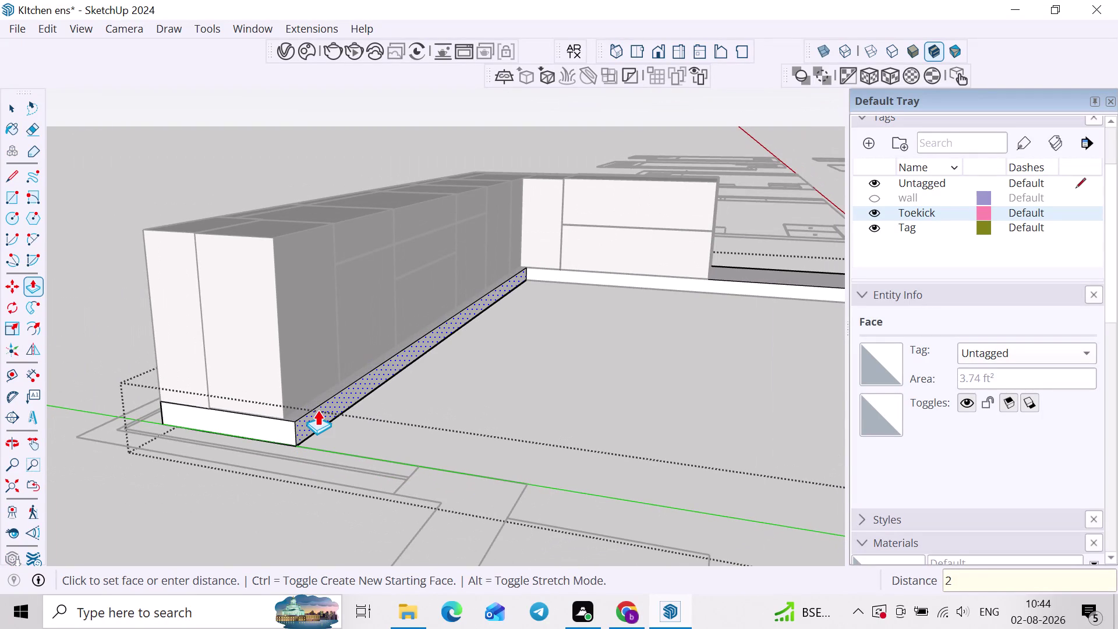
text(2")
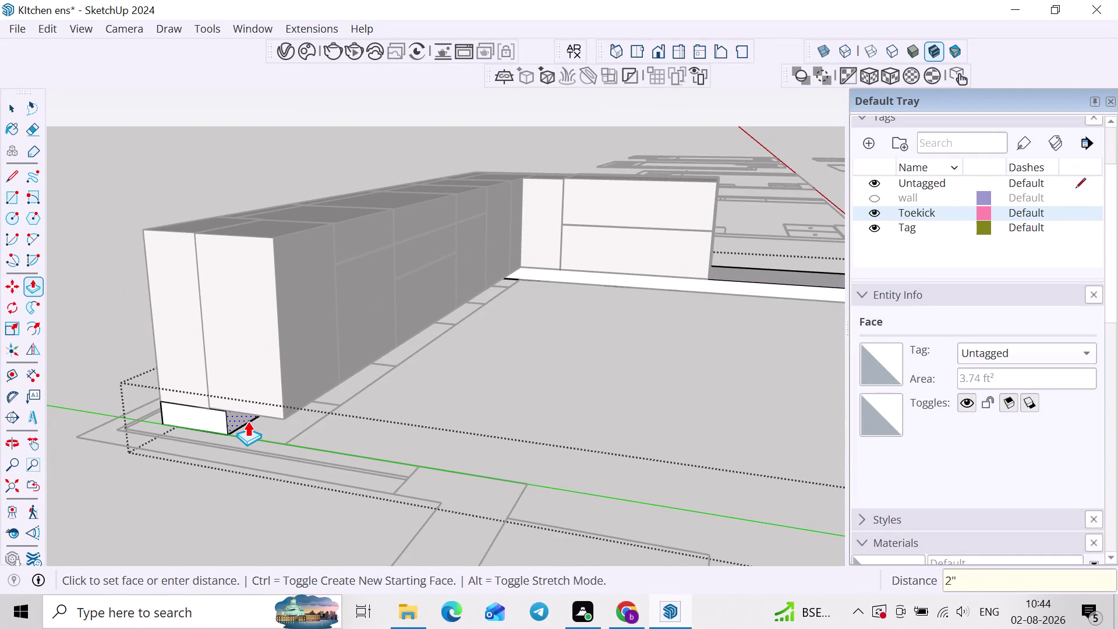
key(Return)
Inspect the toe-kick corner, make further push/pull selections, then exit the group.
middle_drag(321, 418, 130, 508)
scroll(up, 3)
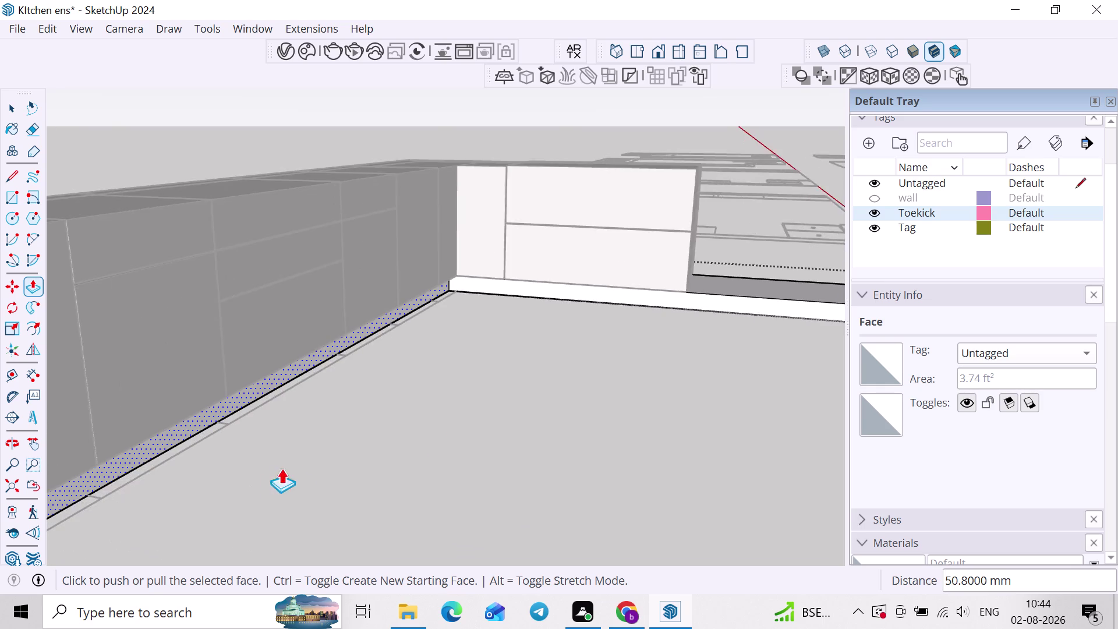
scroll(up, 3)
scroll(up, 3)
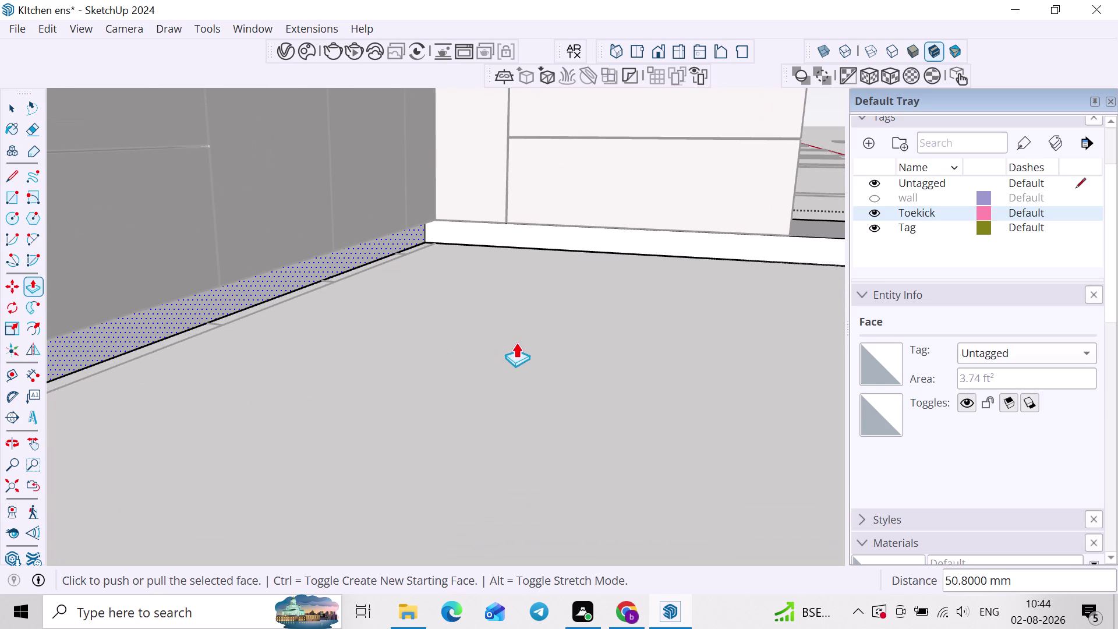
scroll(up, 3)
click(487, 221)
scroll(up, 3)
key(space)
click(487, 221)
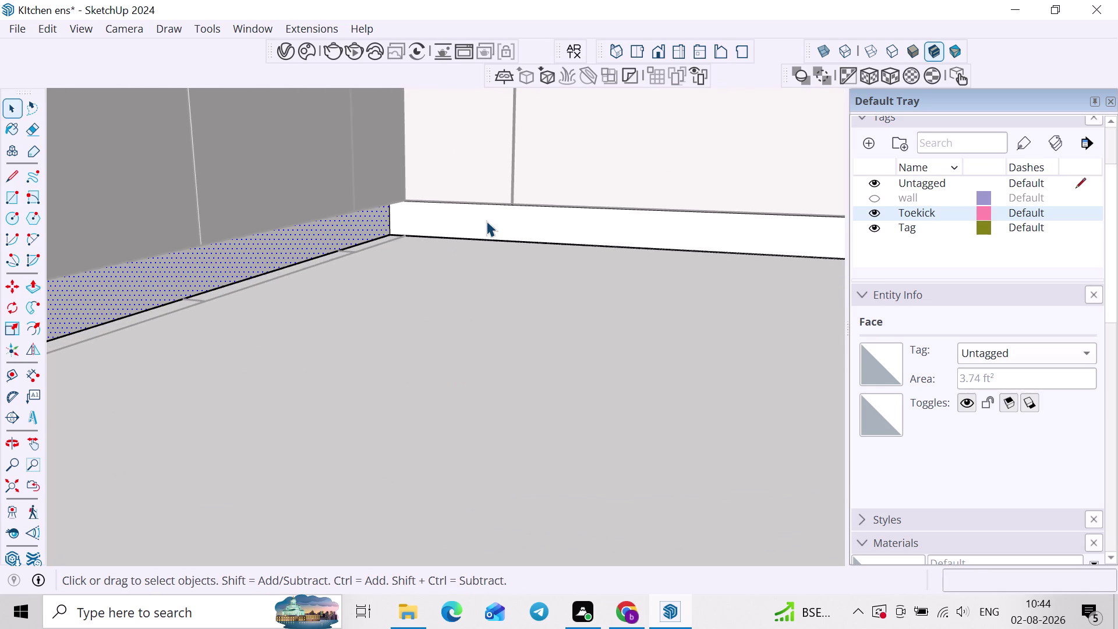
key(p)
double_click(486, 221)
scroll(down, 3)
key(space)
click(508, 298)
scroll(down, 3)
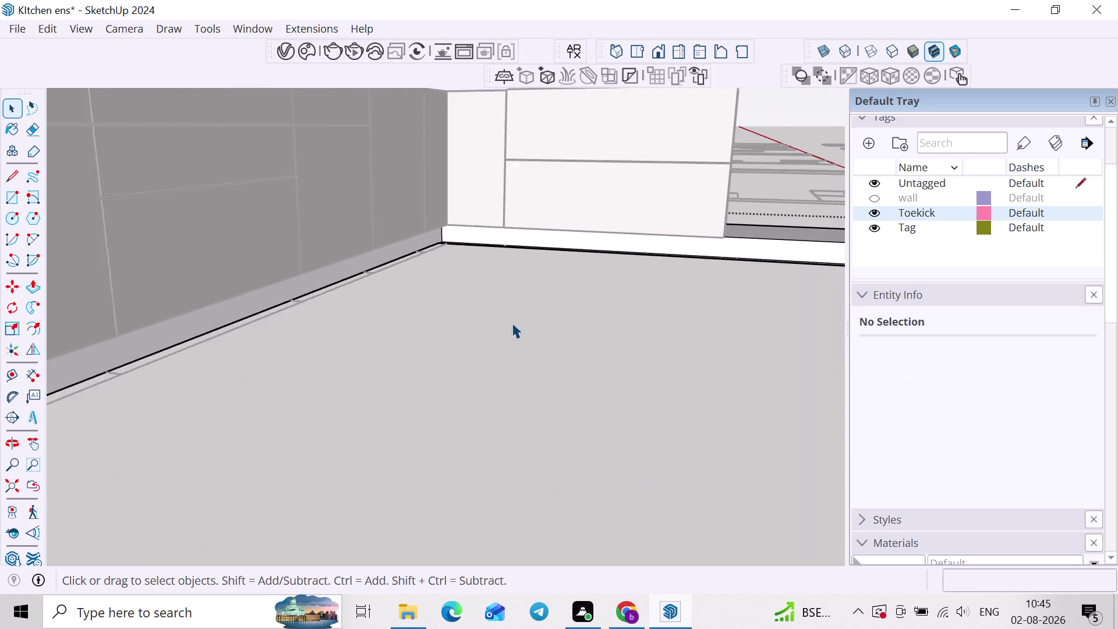
scroll(down, 3)
click(358, 172)
Turn the walls back on and orbit to face the cabinet run.
scroll(down, 3)
middle_drag(476, 262, 268, 323)
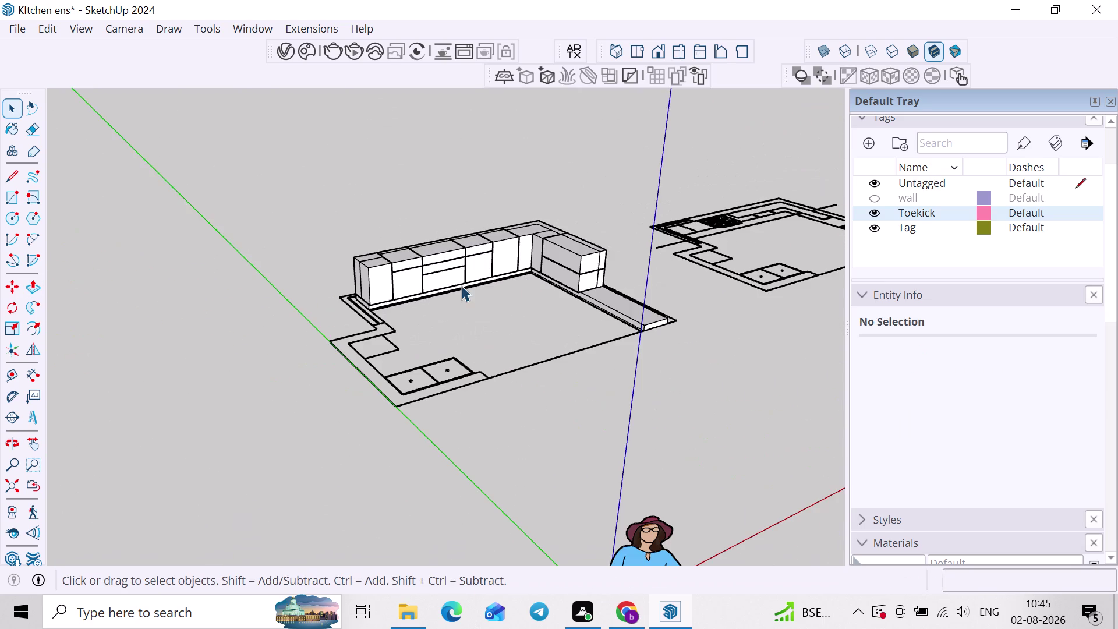
middle_drag(700, 278, 599, 267)
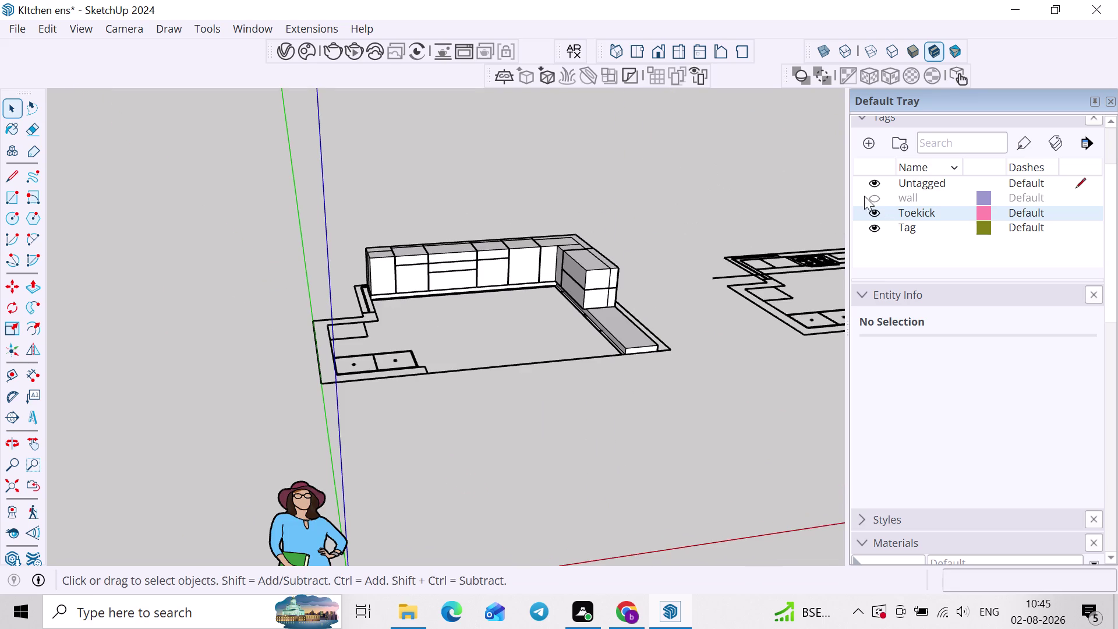
click(870, 199)
scroll(up, 3)
click(723, 251)
middle_drag(652, 233, 513, 179)
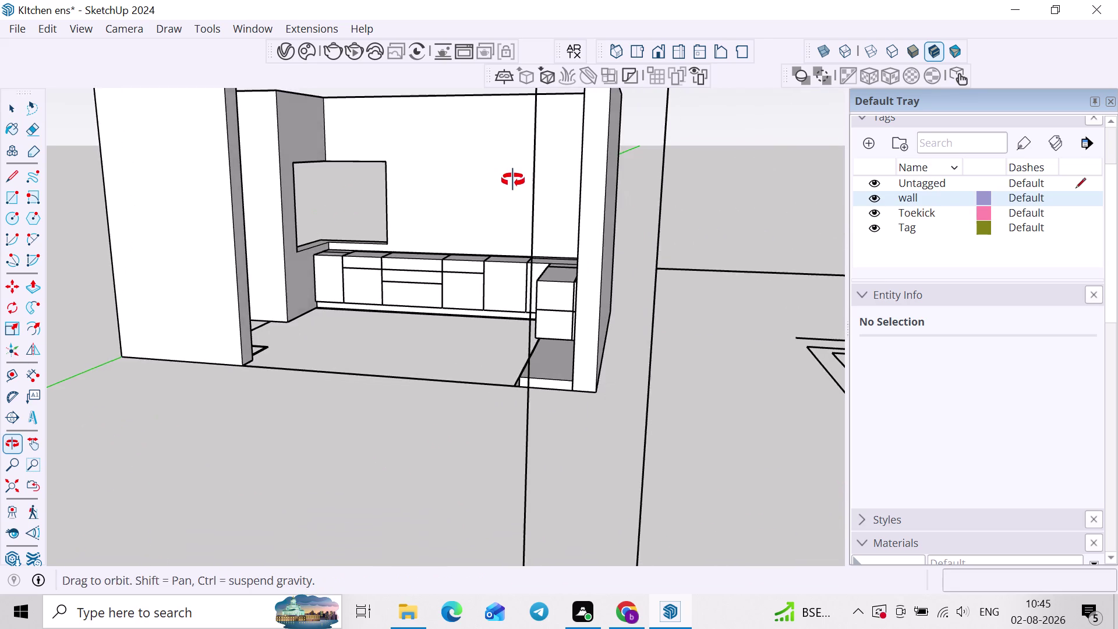
middle_drag(514, 179, 513, 180)
scroll(up, 3)
scroll(down, 3)
middle_drag(586, 266, 606, 277)
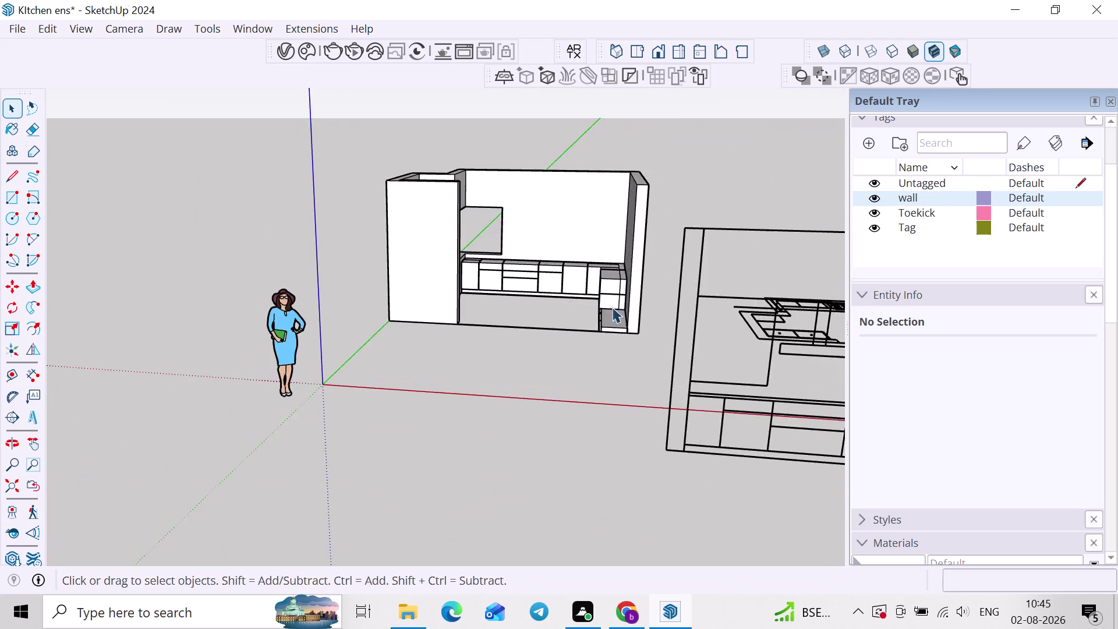
scroll(up, 3)
Copy the toe-kick platform group 700 straight up onto the base cabinets.
click(630, 330)
scroll(up, 3)
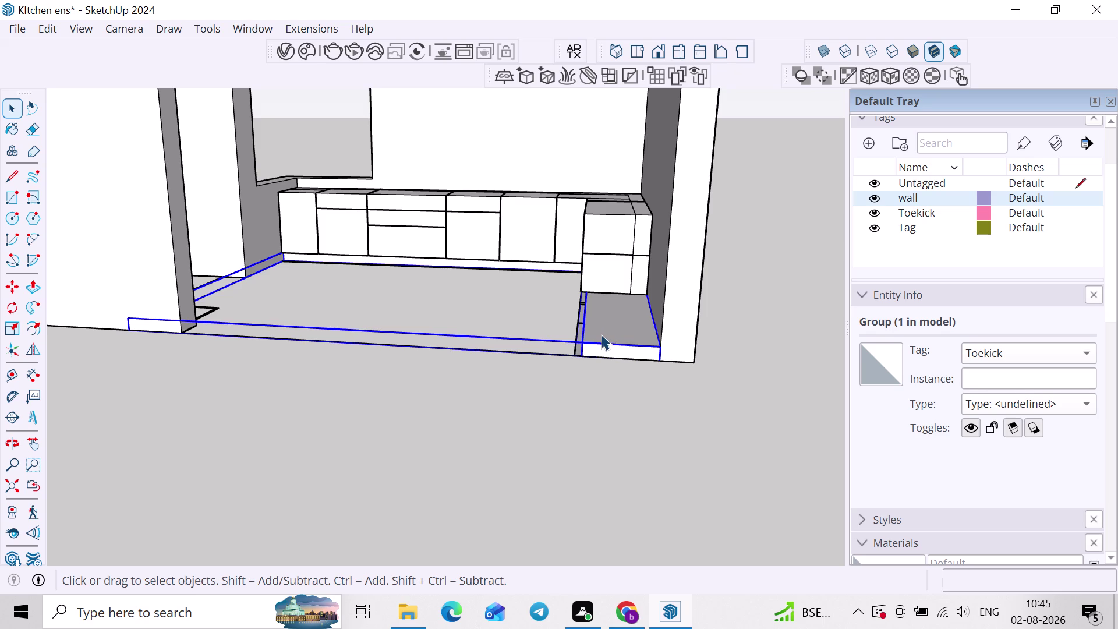
key(m)
scroll(up, 3)
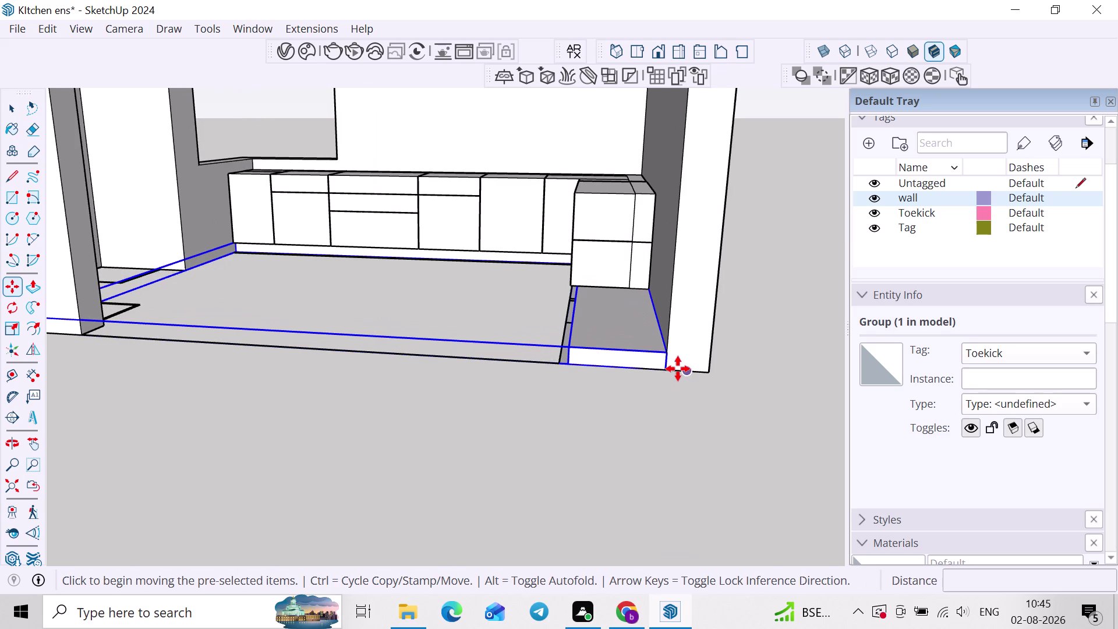
click(672, 374)
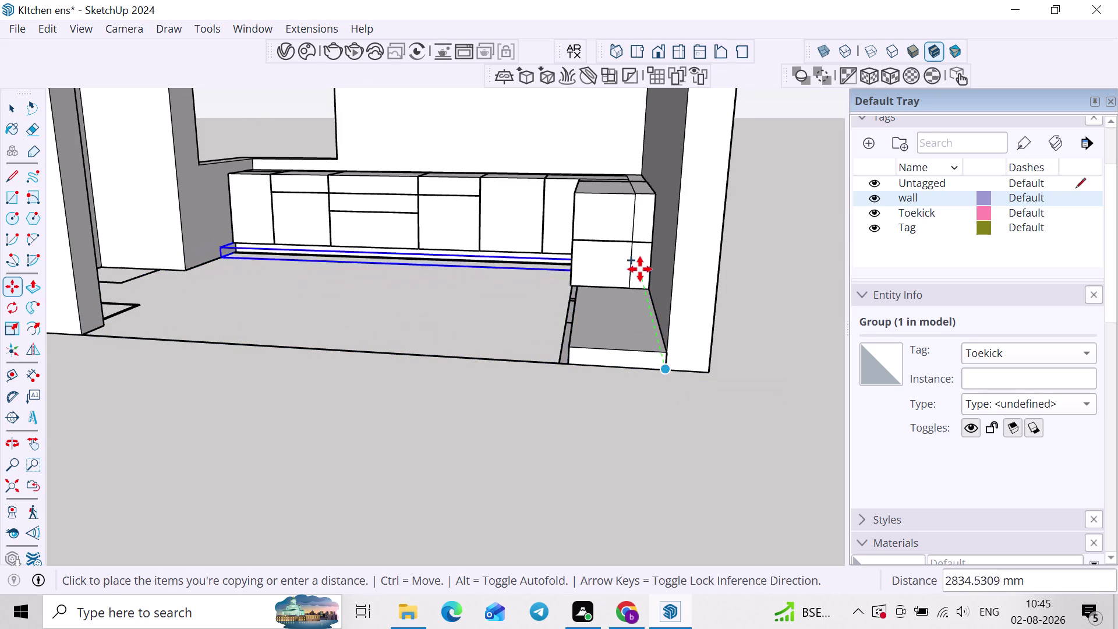
scroll(down, 3)
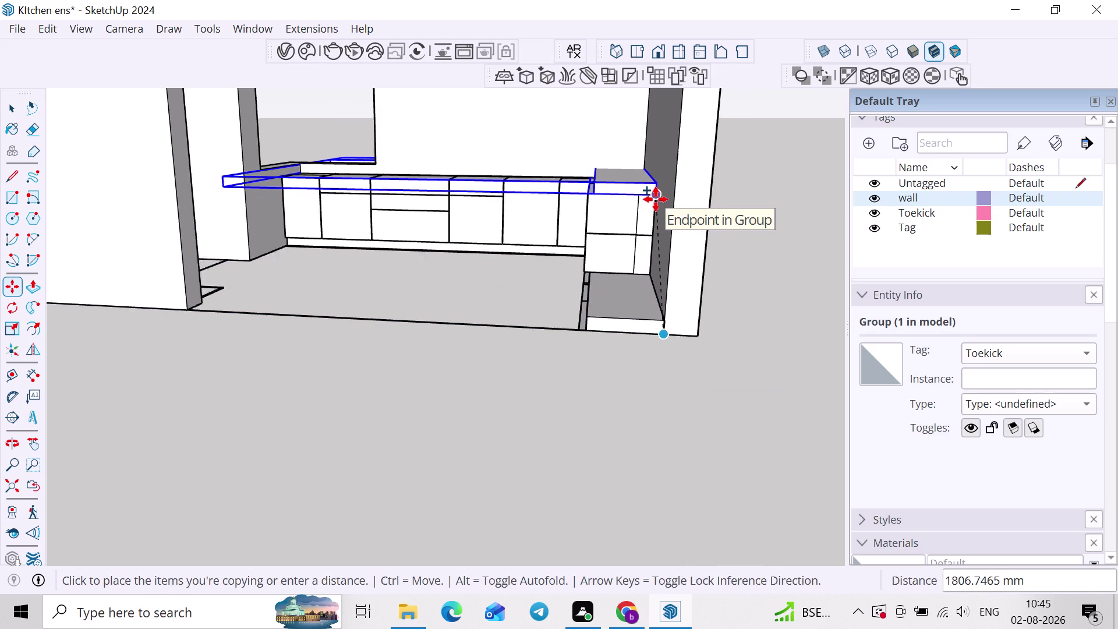
key(Up)
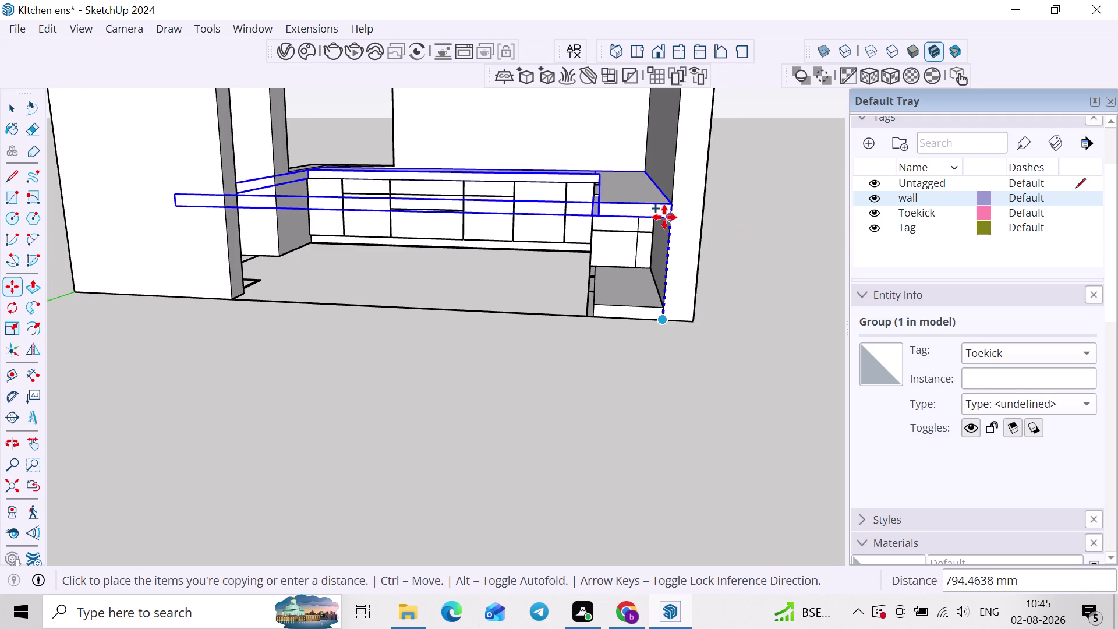
key(4)
key(BackSpace)
key(7)
text(00)
key(Return)
scroll(up, 3)
key(space)
click(707, 258)
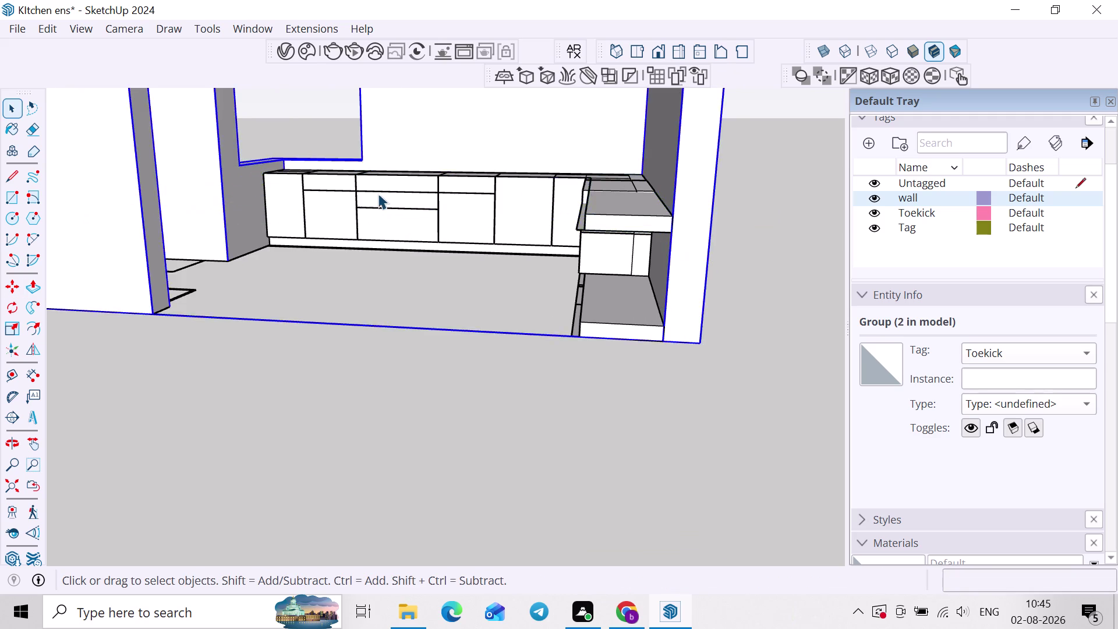
Move the copied countertop slab up onto the cabinet tops.
scroll(up, 3)
scroll(down, 3)
middle_drag(442, 187, 416, 246)
click(634, 285)
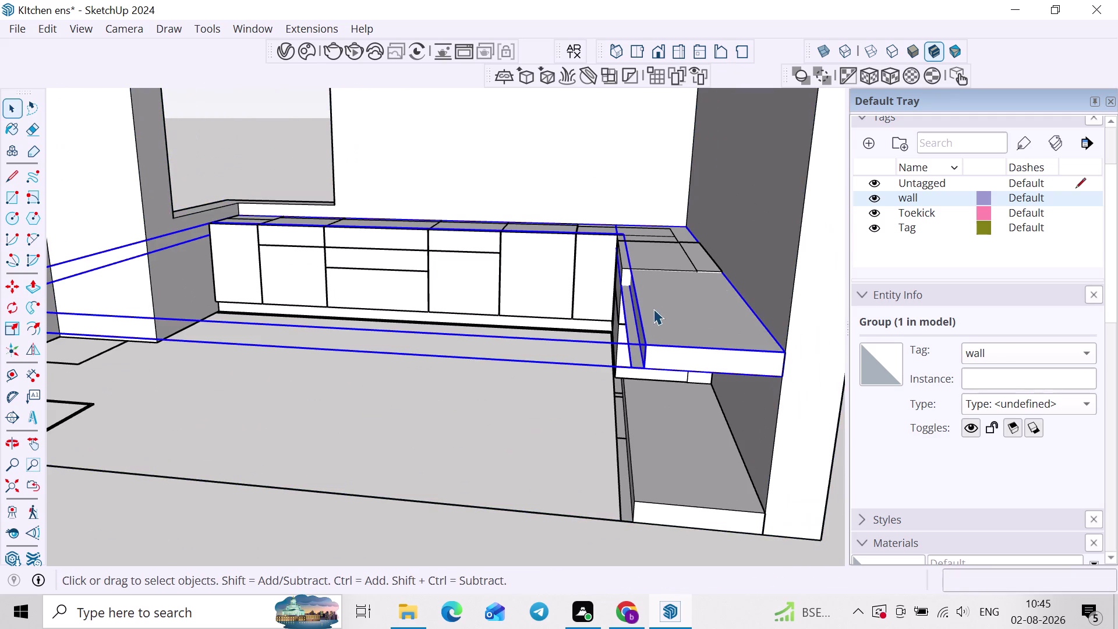
scroll(up, 3)
middle_drag(655, 311, 806, 199)
scroll(up, 3)
key(m)
scroll(up, 3)
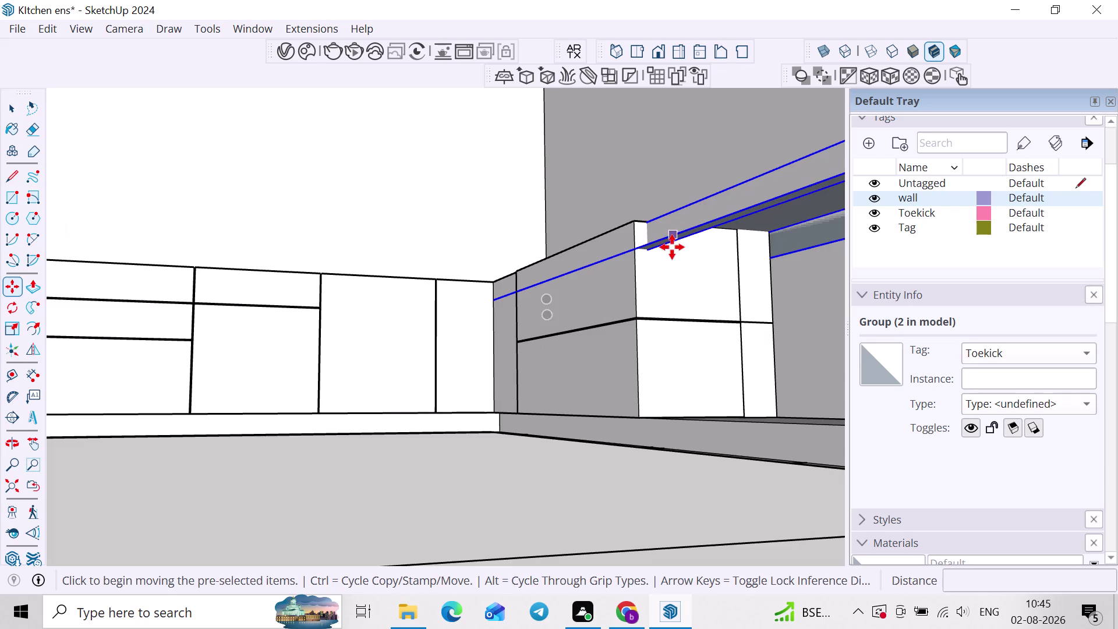
scroll(up, 3)
scroll(up, 3)
click(613, 247)
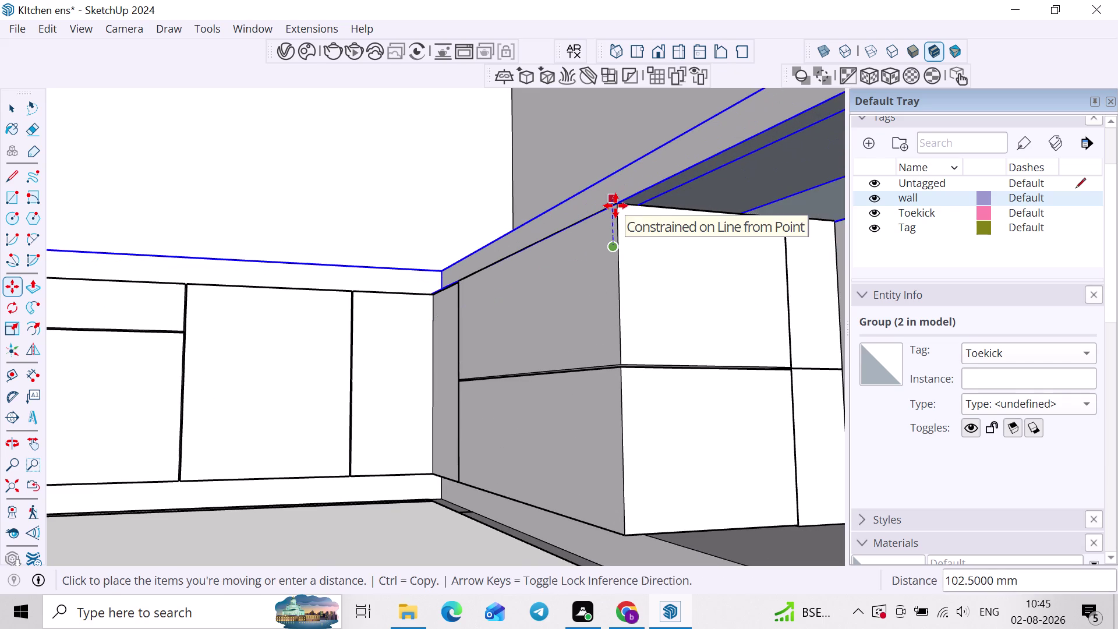
click(615, 205)
Open the slab group and pull its front face out 2 inches.
scroll(down, 3)
middle_drag(623, 218, 544, 315)
scroll(down, 3)
middle_drag(548, 316, 585, 270)
middle_drag(573, 295, 566, 332)
middle_drag(385, 299, 638, 328)
middle_drag(389, 301, 421, 332)
scroll(up, 3)
key(space)
double_click(172, 337)
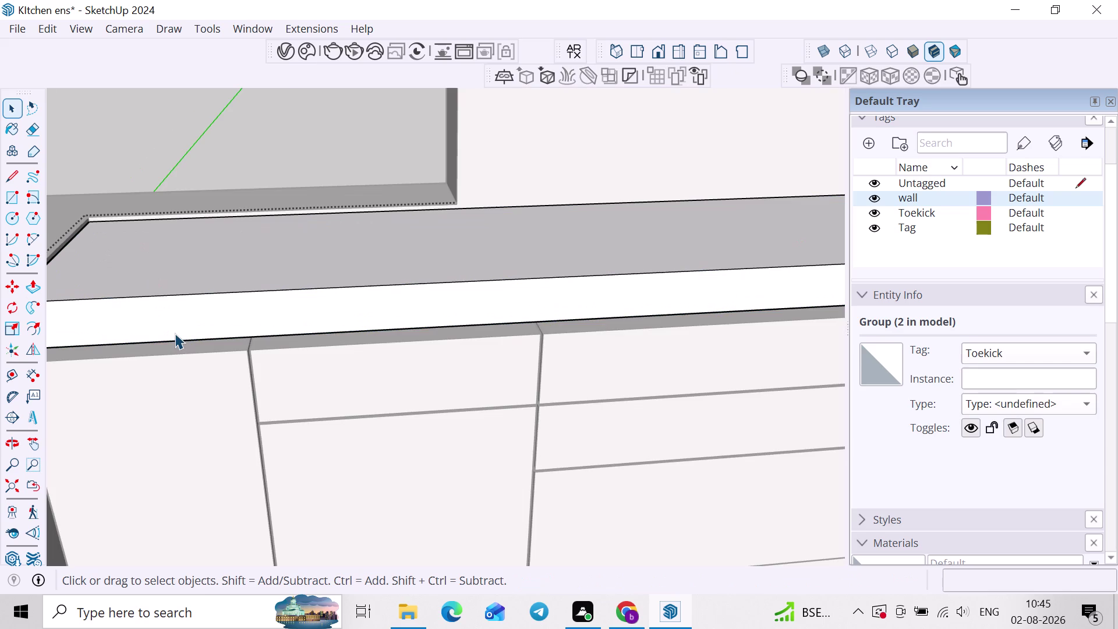
key(p)
click(180, 322)
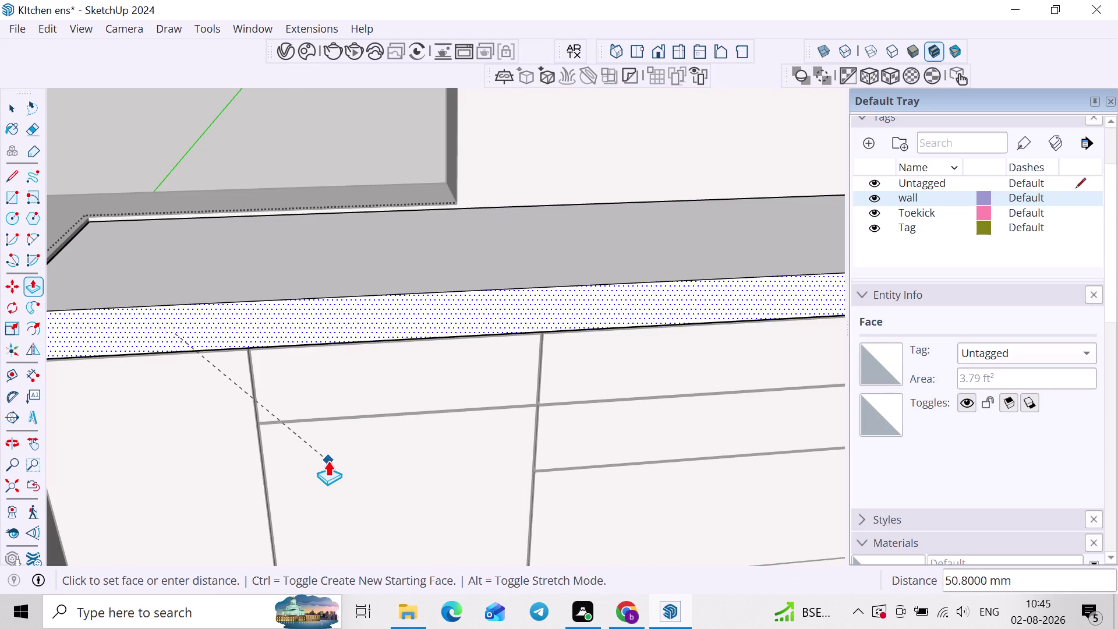
click(328, 461)
Repeat the 2-inch extrusion on another front face of the countertop.
scroll(down, 3)
middle_drag(331, 460, 445, 424)
scroll(down, 3)
middle_drag(451, 399, 26, 370)
middle_drag(266, 364, 338, 358)
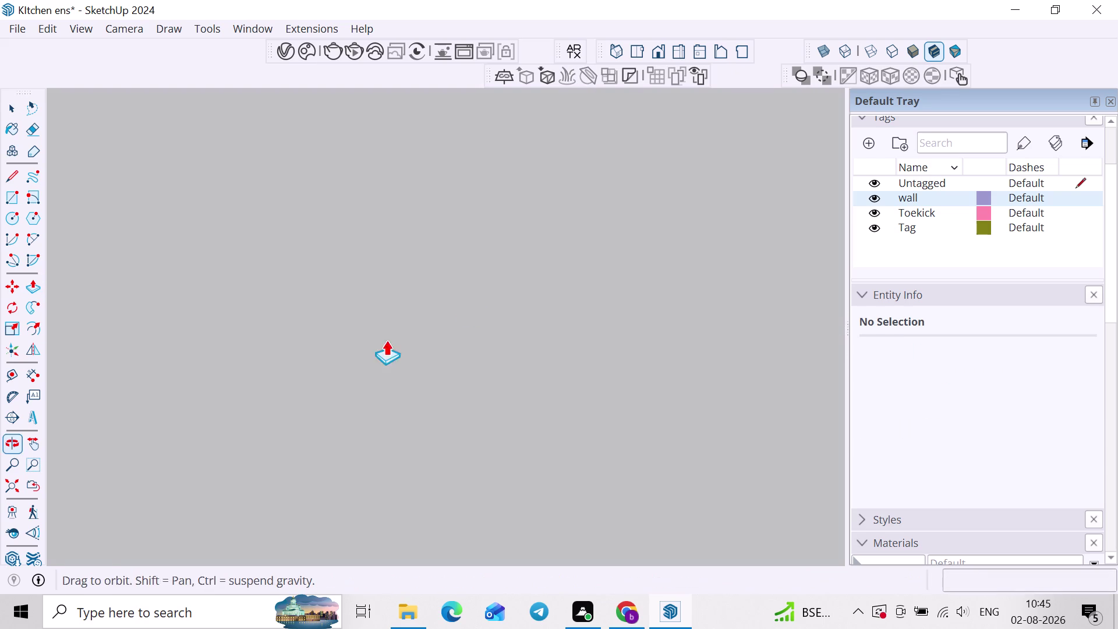
double_click(28, 477)
middle_drag(118, 454, 0, 421)
scroll(down, 3)
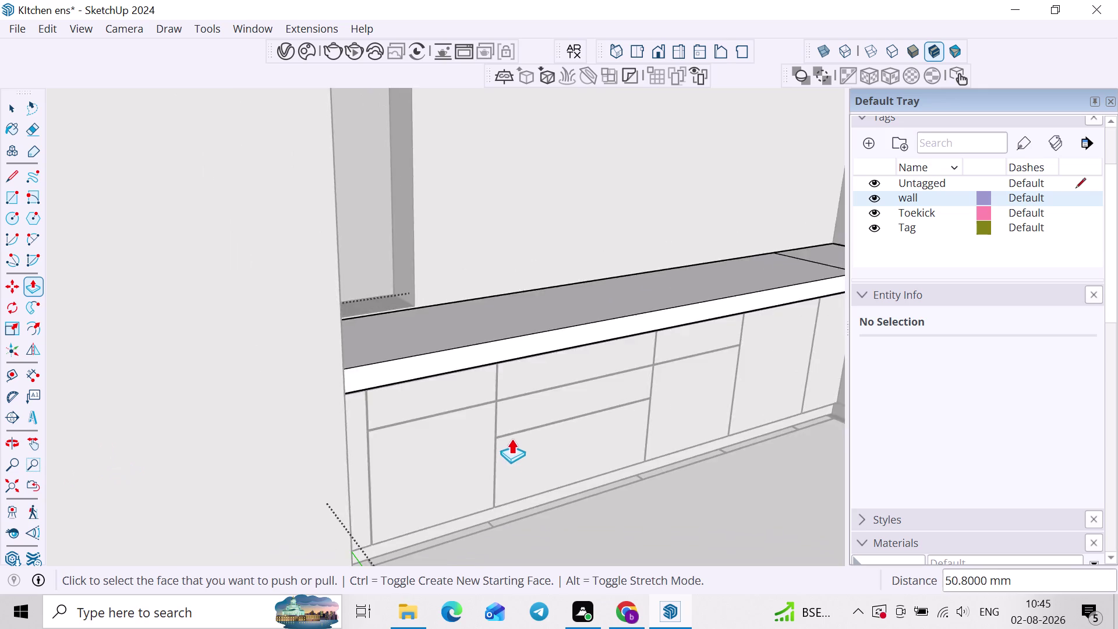
scroll(down, 3)
middle_drag(579, 438, 430, 440)
triple_click(32, 482)
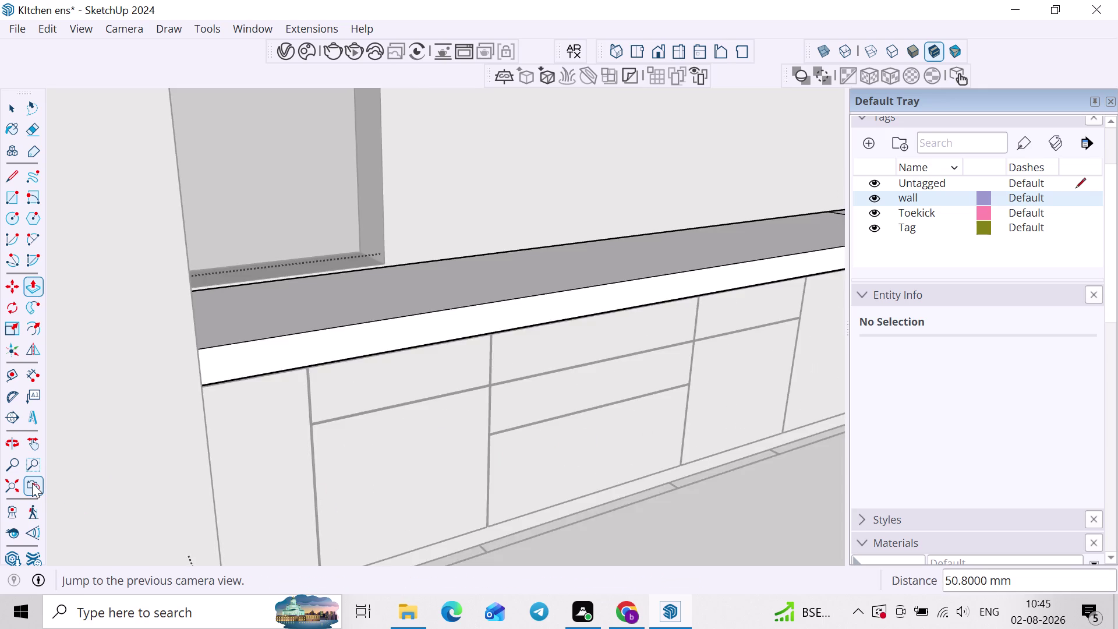
Extend the return run's countertop front by the same 2 inches.
click(872, 196)
scroll(down, 3)
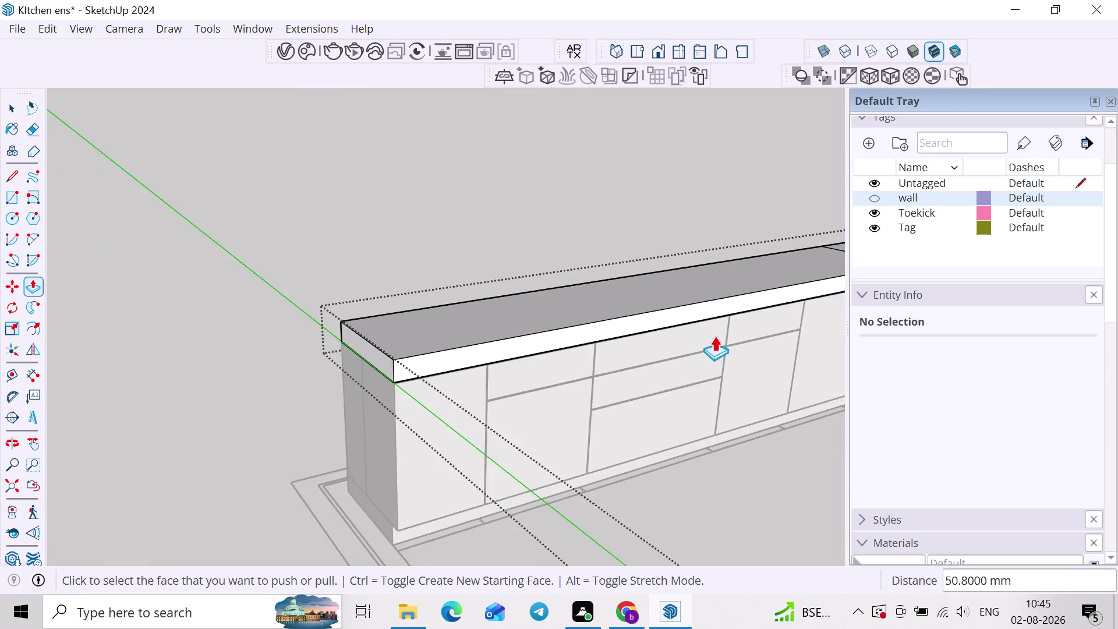
middle_drag(704, 337, 219, 361)
double_click(572, 328)
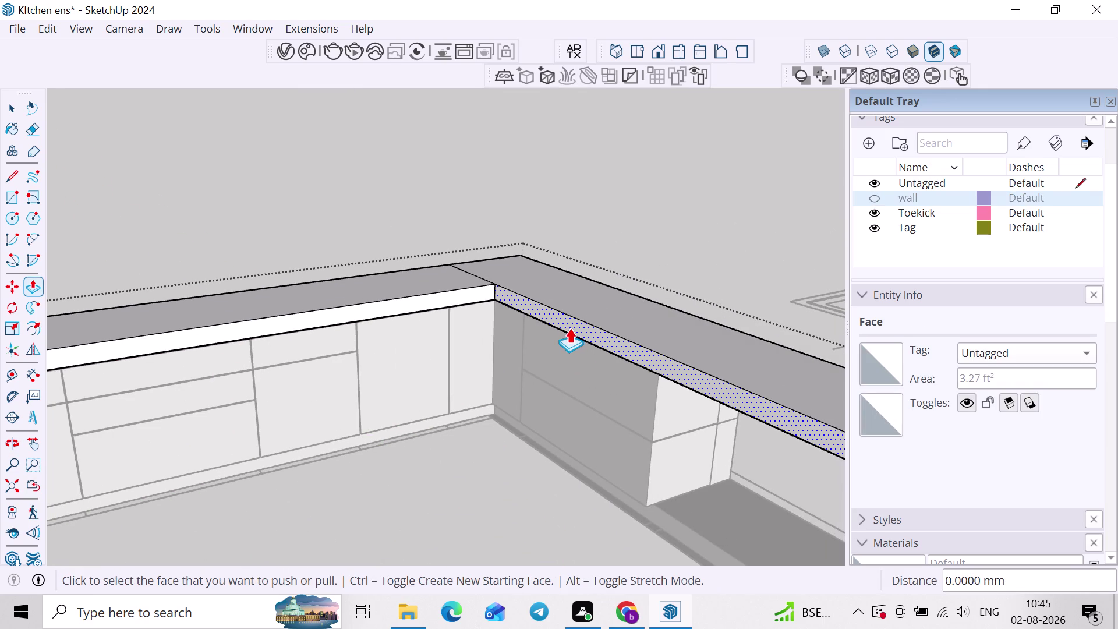
scroll(down, 3)
middle_drag(534, 304, 509, 341)
key(space)
scroll(up, 3)
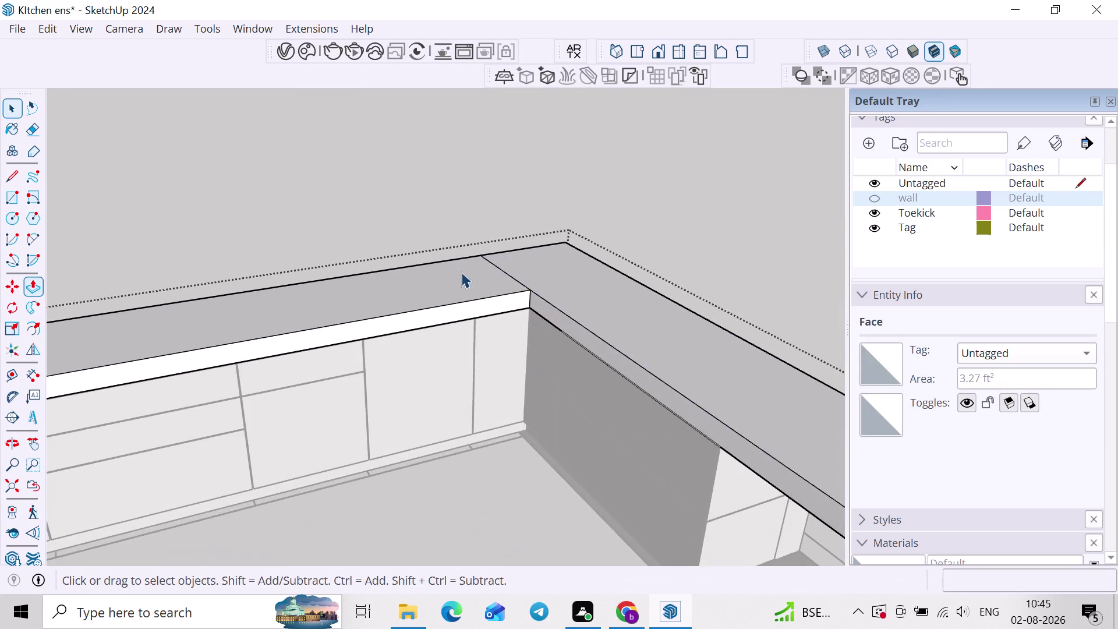
middle_drag(460, 273, 530, 253)
scroll(down, 3)
Run a cleanup on all countertop geometry, dismiss the FixIt 101 results, and deselect.
triple_click(543, 277)
right_click(543, 277)
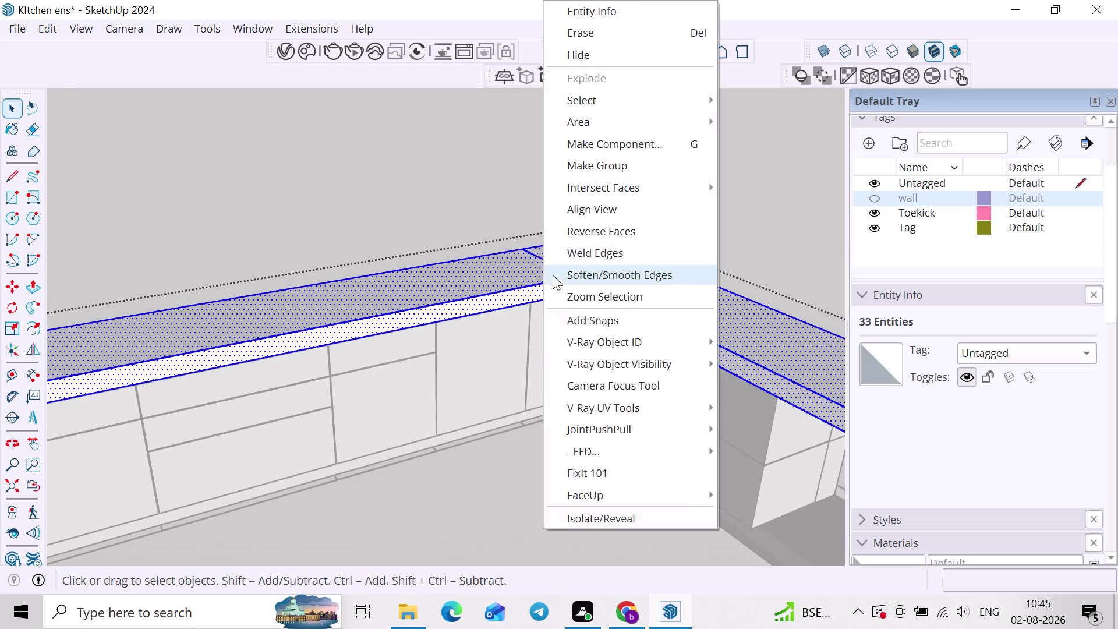
click(598, 471)
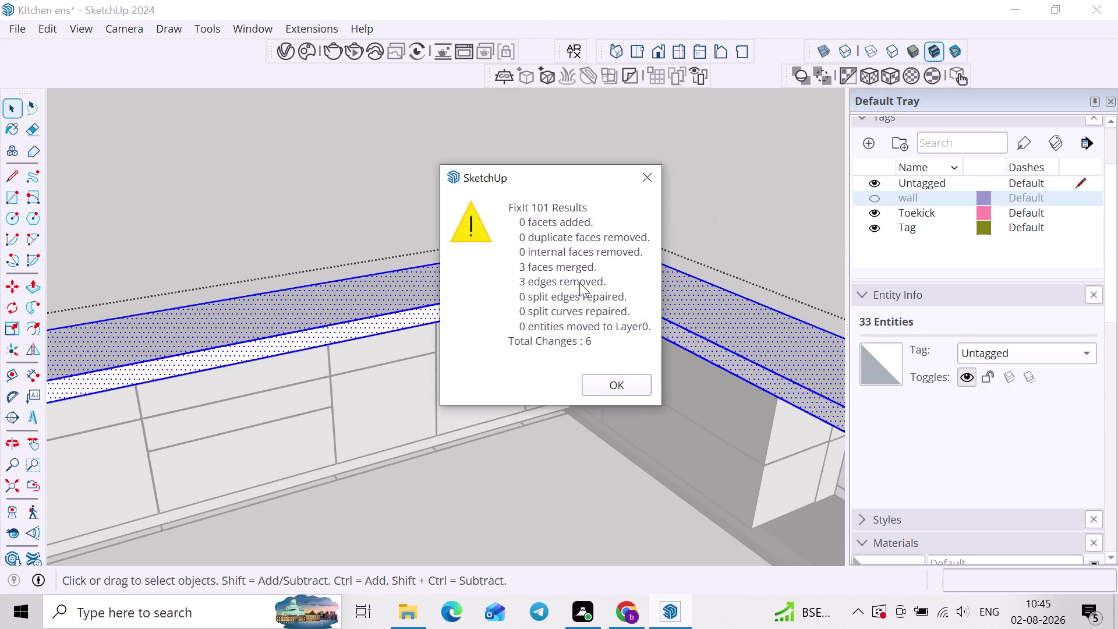
click(600, 375)
click(678, 230)
Orbit and zoom in on the countertop's open left end.
scroll(up, 3)
double_click(546, 269)
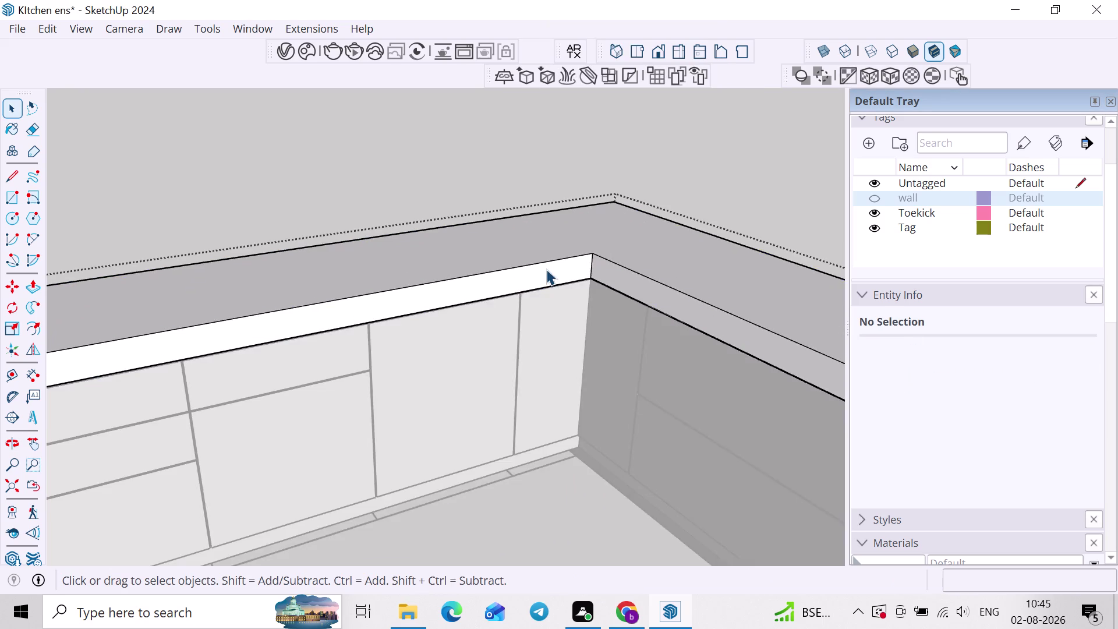
middle_drag(524, 281, 625, 265)
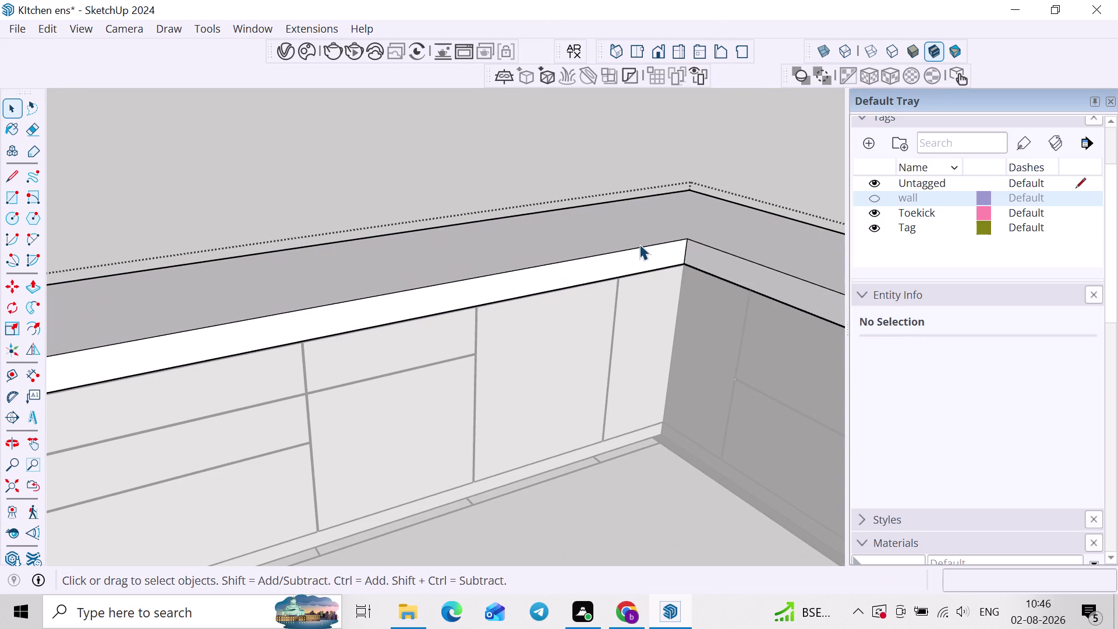
scroll(up, 3)
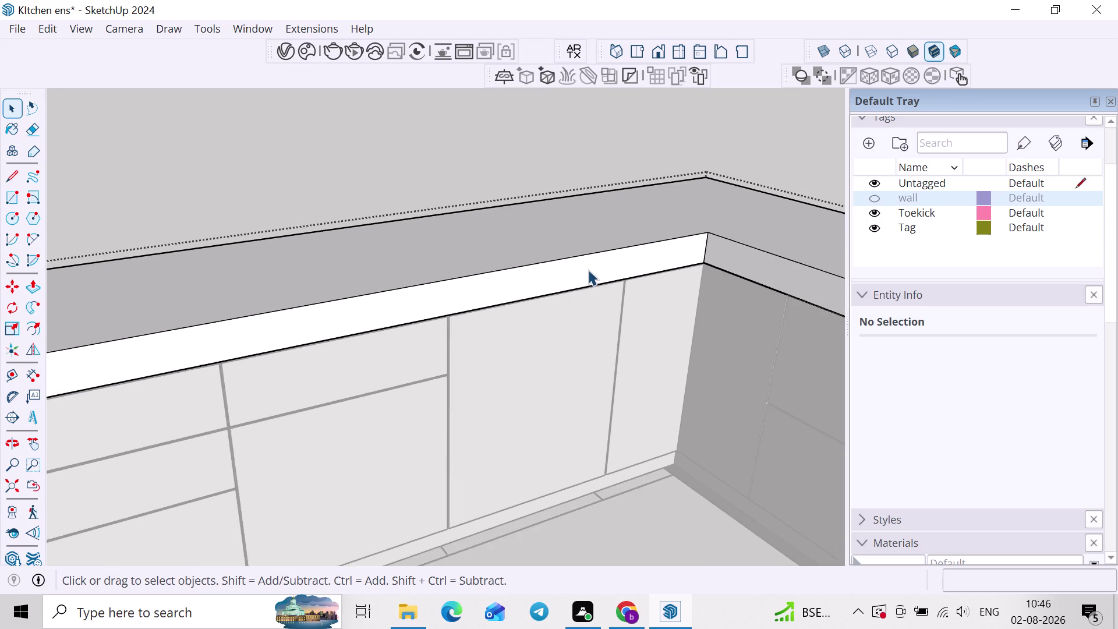
scroll(down, 3)
middle_drag(742, 320, 927, 318)
middle_drag(577, 383, 674, 344)
scroll(up, 3)
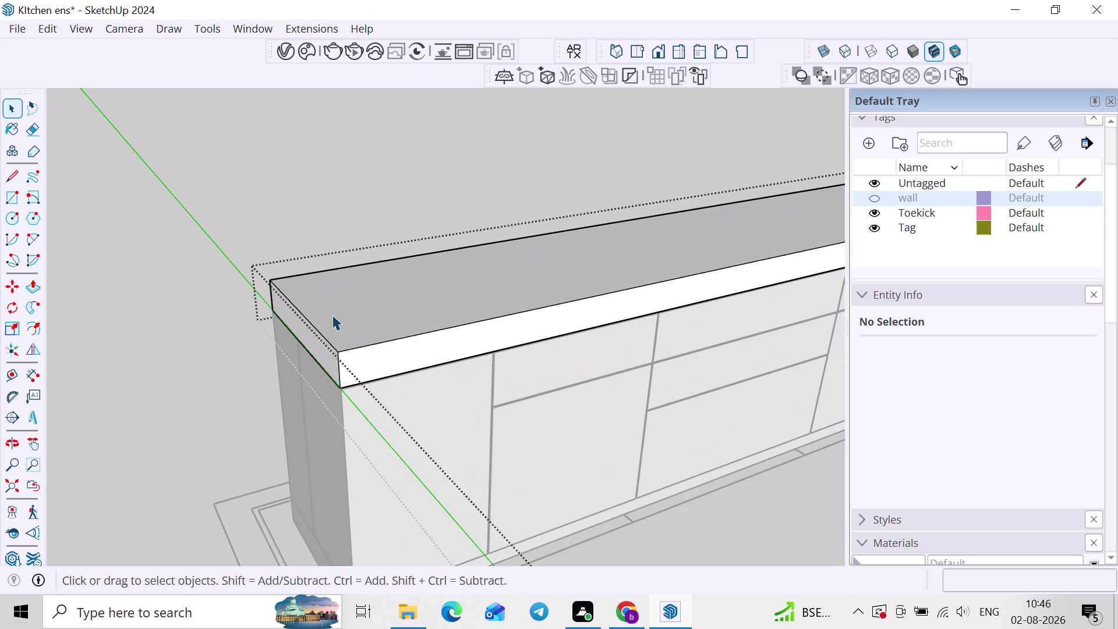
scroll(up, 3)
middle_drag(392, 293, 480, 269)
scroll(up, 3)
middle_drag(514, 332, 530, 279)
scroll(down, 3)
scroll(up, 3)
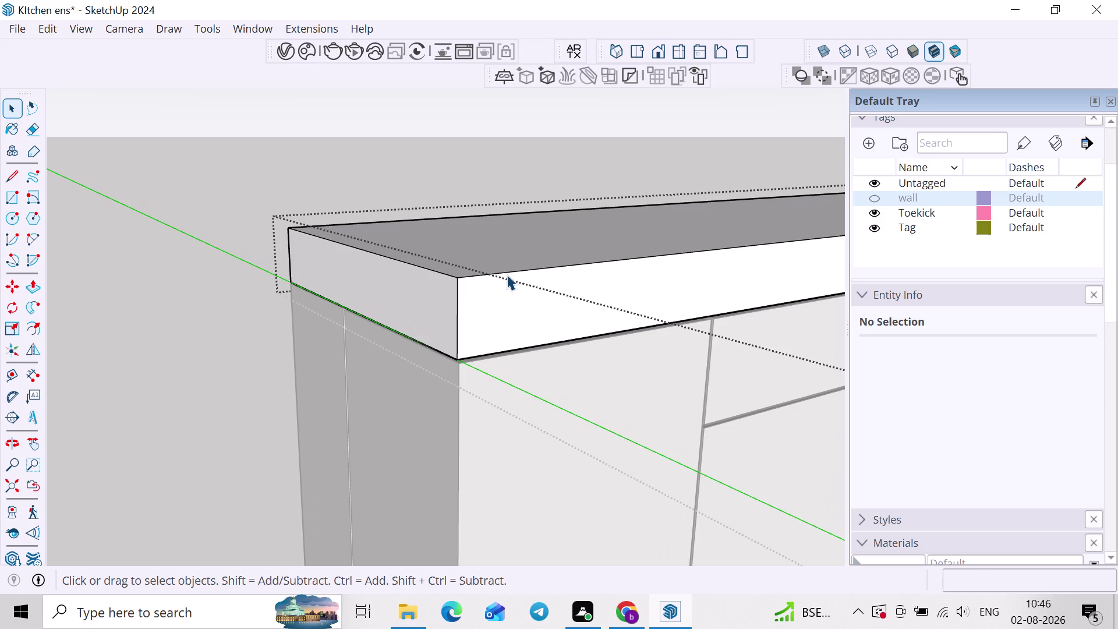
Push the countertop's top face by 60, then clear the selection.
key(p)
click(498, 258)
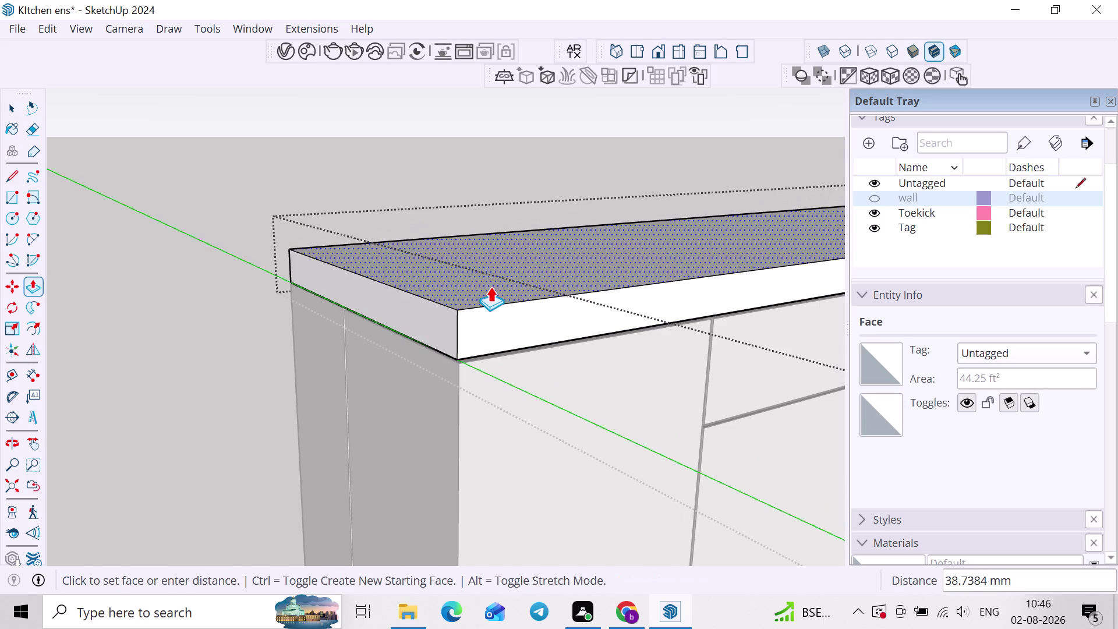
key(6)
key(0)
key(Return)
scroll(down, 3)
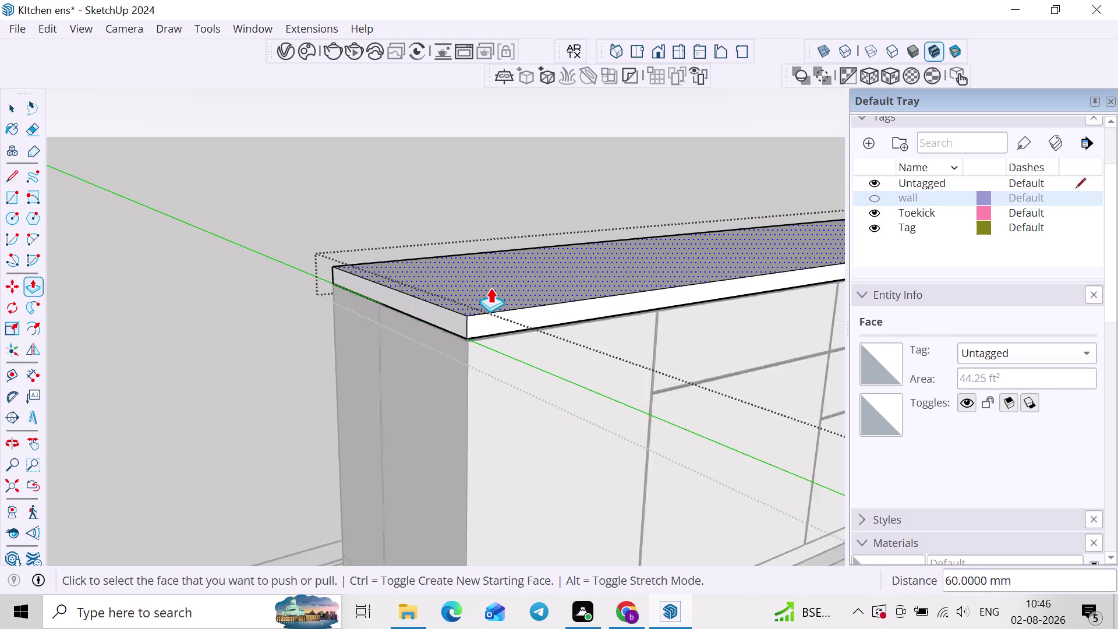
scroll(down, 3)
middle_drag(537, 300, 355, 400)
middle_drag(556, 371, 443, 375)
key(space)
click(447, 212)
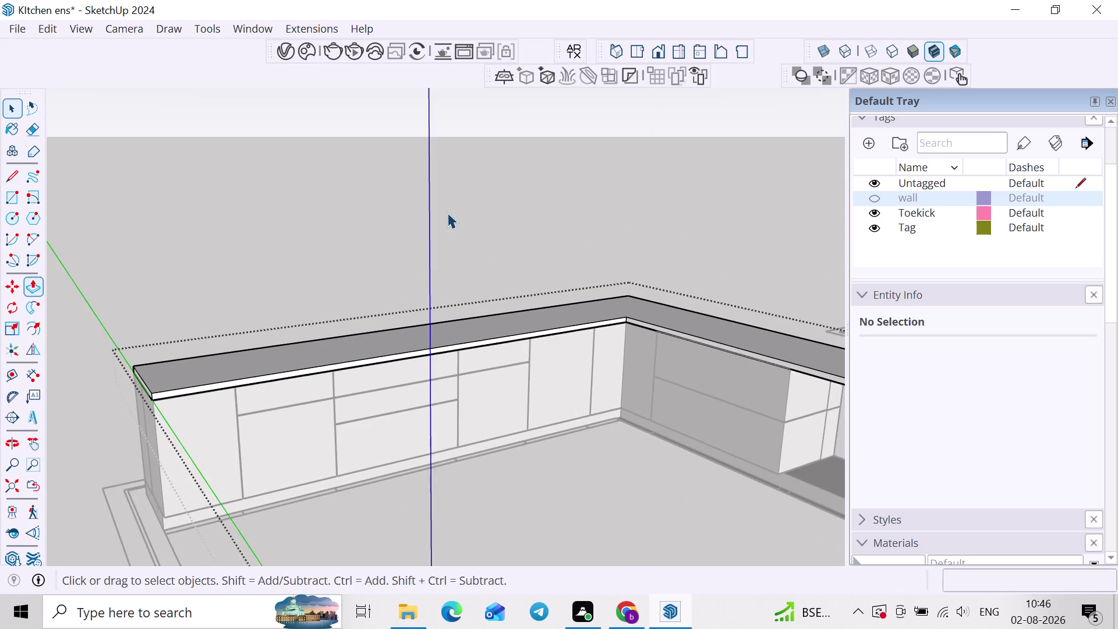
Push the countertop's left end face outward by 2.
middle_drag(338, 322, 437, 265)
scroll(up, 3)
double_click(273, 330)
middle_drag(267, 329, 345, 318)
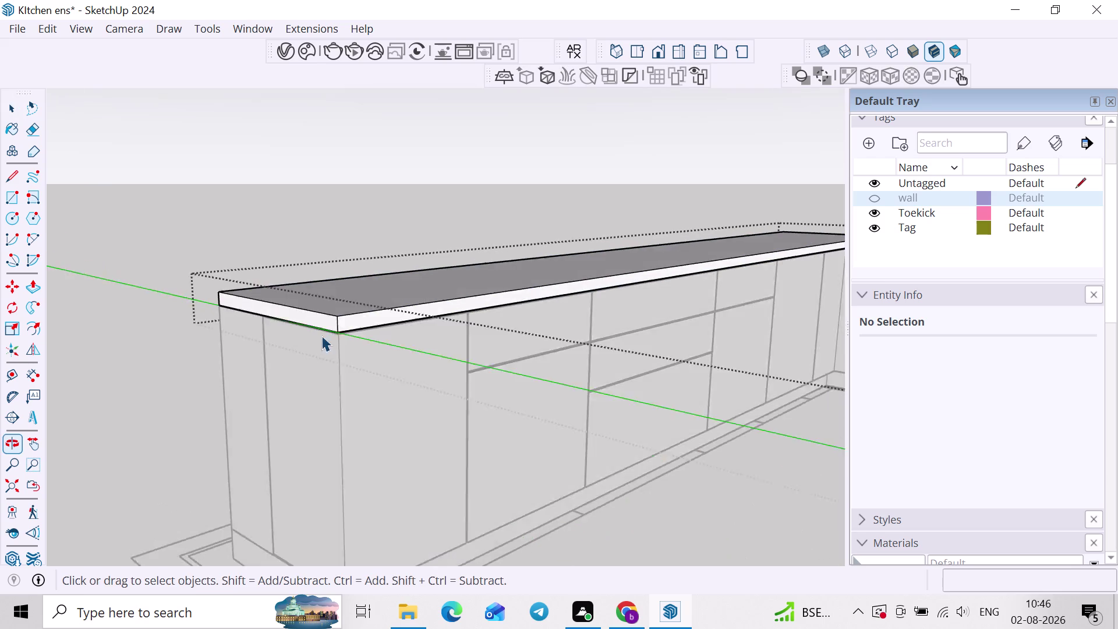
scroll(up, 3)
key(o)
key(p)
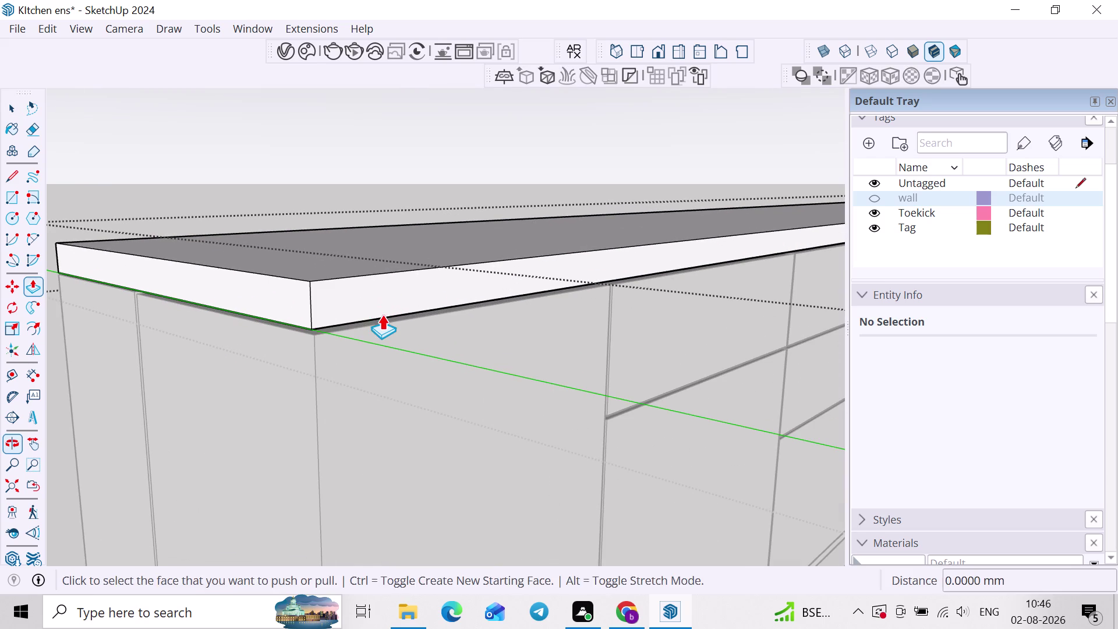
click(374, 314)
key(2)
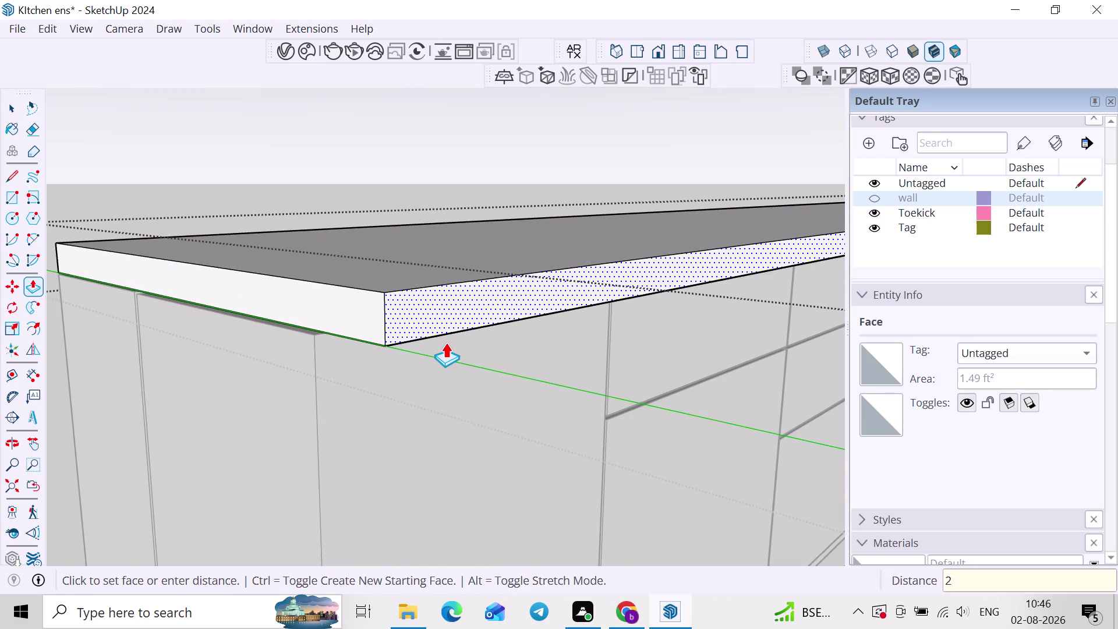
key(Escape)
key(Escape)
middle_drag(416, 326, 427, 321)
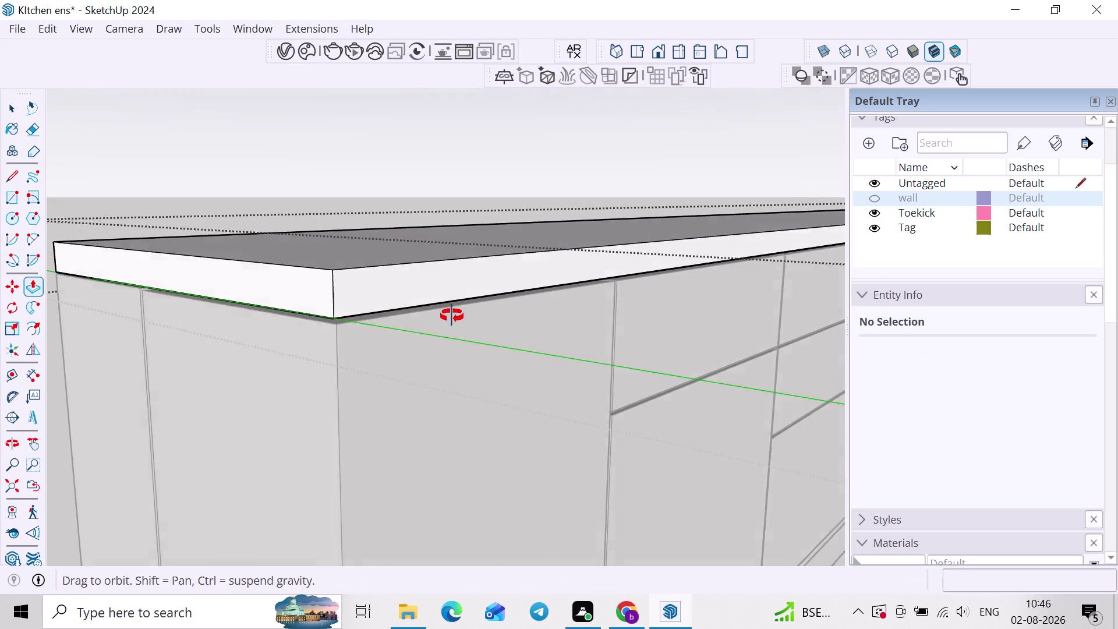
middle_drag(427, 320, 459, 312)
Orbit around to face the countertop's front edge.
key(space)
middle_drag(446, 311, 388, 338)
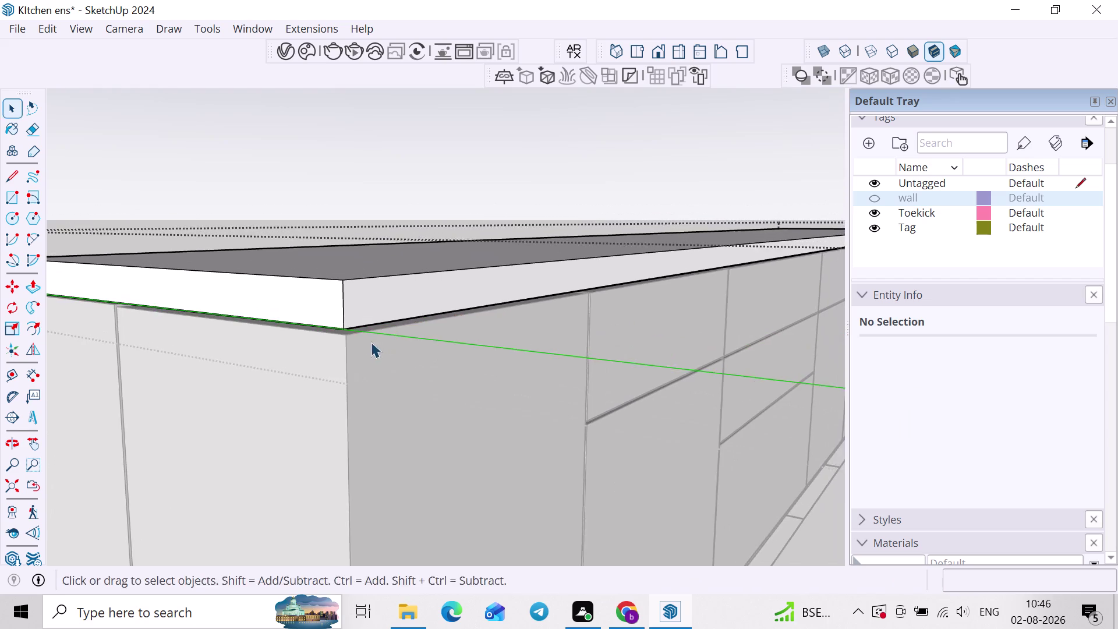
middle_drag(371, 342, 495, 348)
scroll(up, 3)
middle_drag(480, 325, 490, 323)
scroll(down, 3)
scroll(up, 3)
middle_drag(573, 300, 484, 344)
scroll(up, 3)
scroll(down, 3)
middle_drag(421, 329, 450, 305)
click(363, 322)
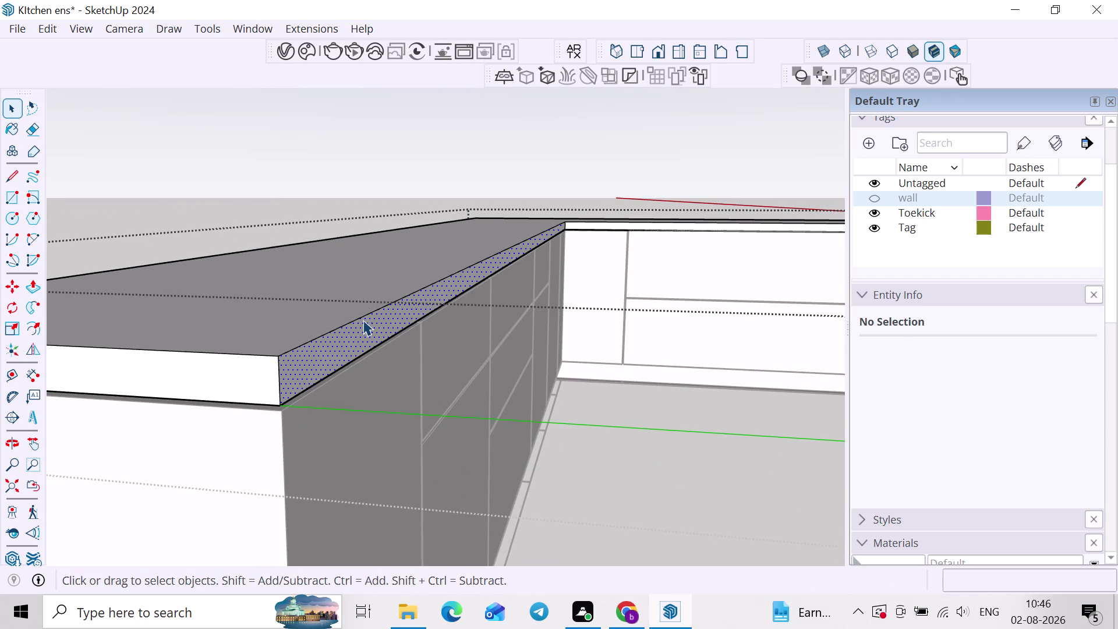
click(364, 313)
scroll(down, 3)
Pull the countertop front face out 1" and repeat on the adjoining run.
key(p)
click(355, 345)
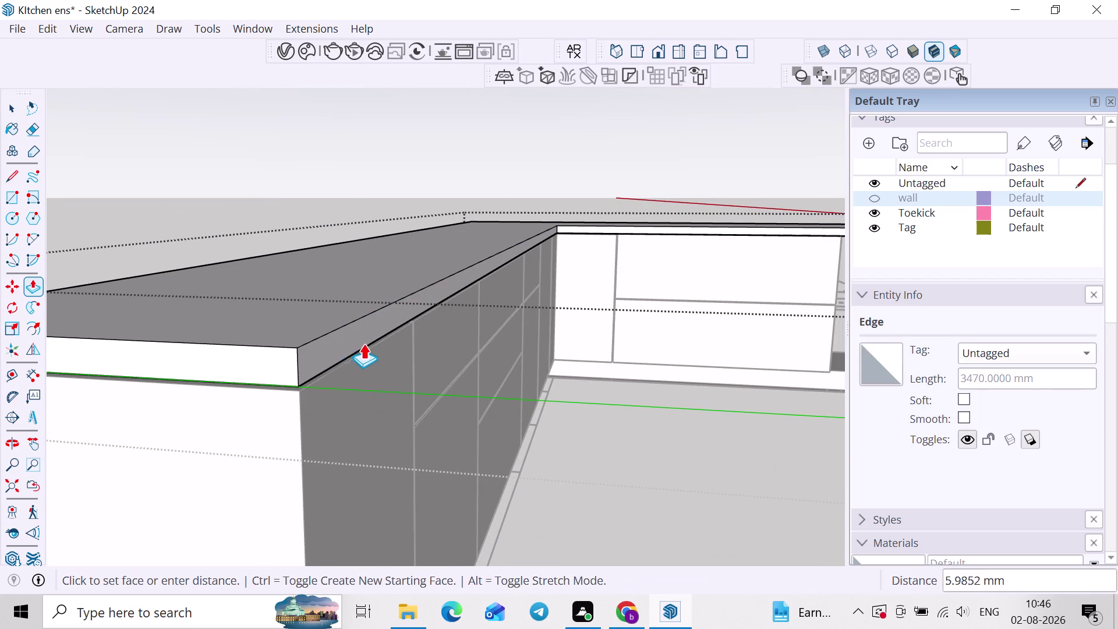
text(1")
key(Return)
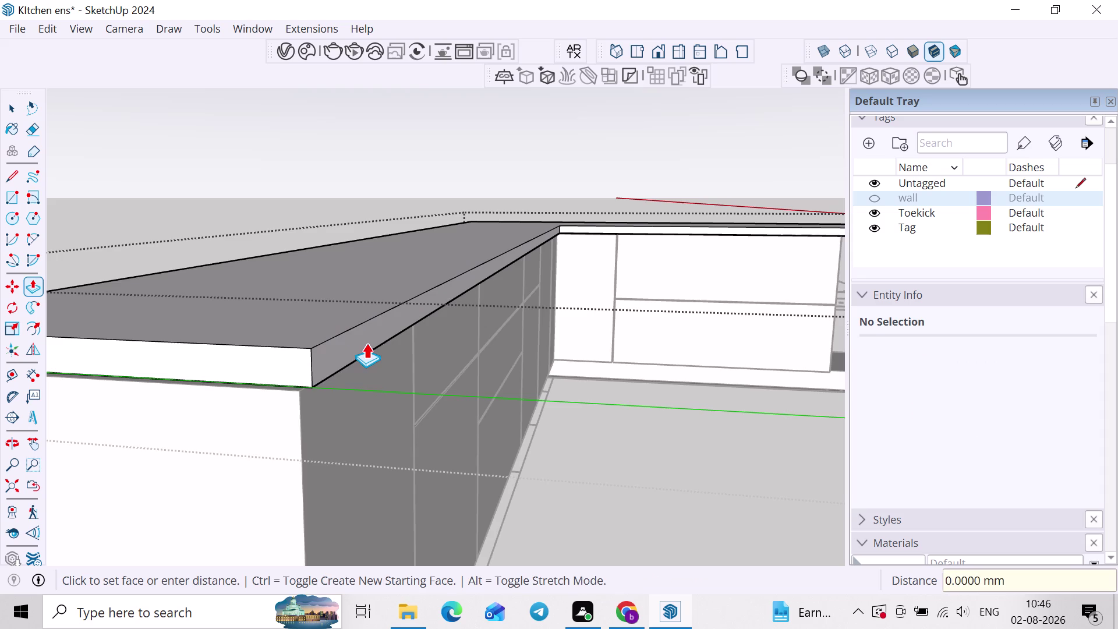
scroll(down, 3)
middle_drag(531, 295, 475, 349)
scroll(up, 3)
double_click(600, 209)
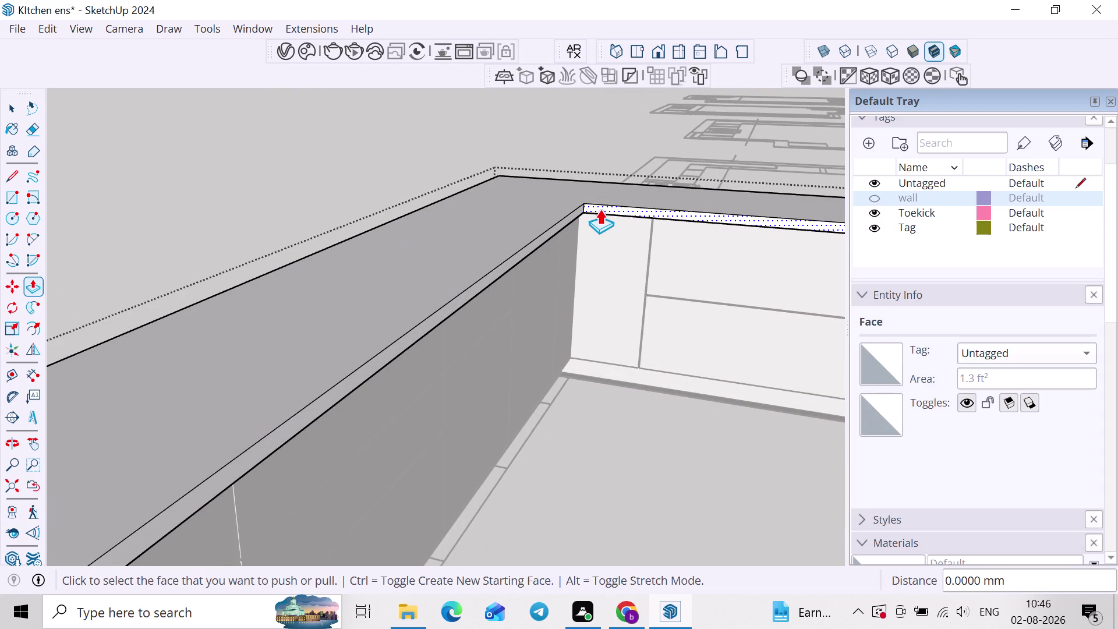
scroll(down, 3)
middle_drag(547, 327, 570, 286)
key(space)
scroll(up, 3)
click(398, 333)
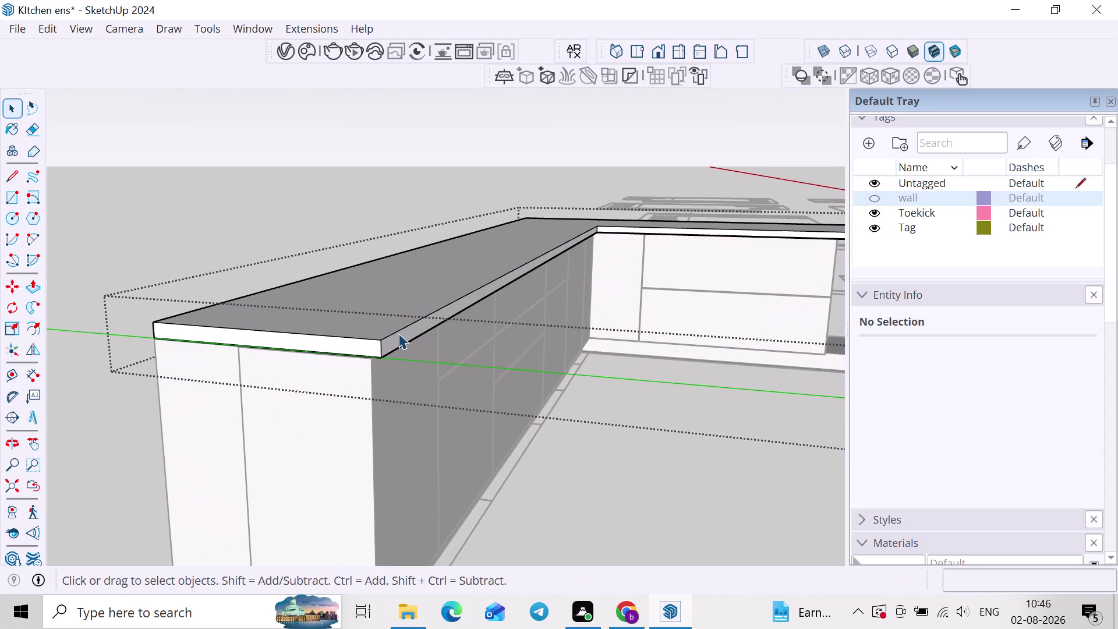
Select the top front edge of the countertop.
scroll(down, 3)
middle_drag(545, 287, 467, 371)
scroll(up, 3)
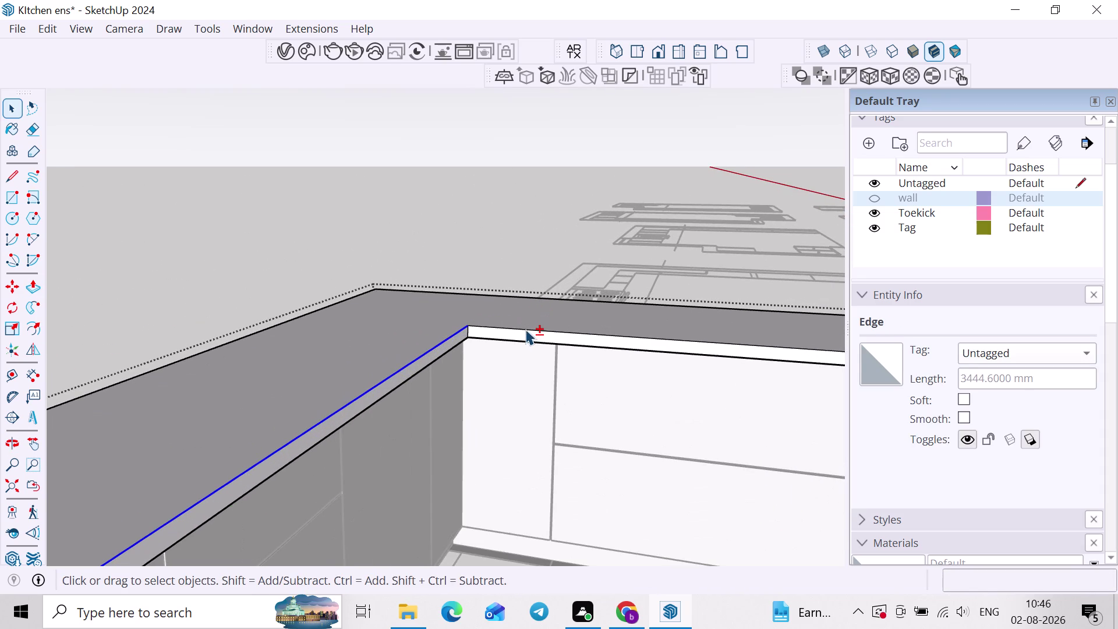
click(525, 329)
Add the other run's front edge and the lower front edge to the selection.
scroll(down, 3)
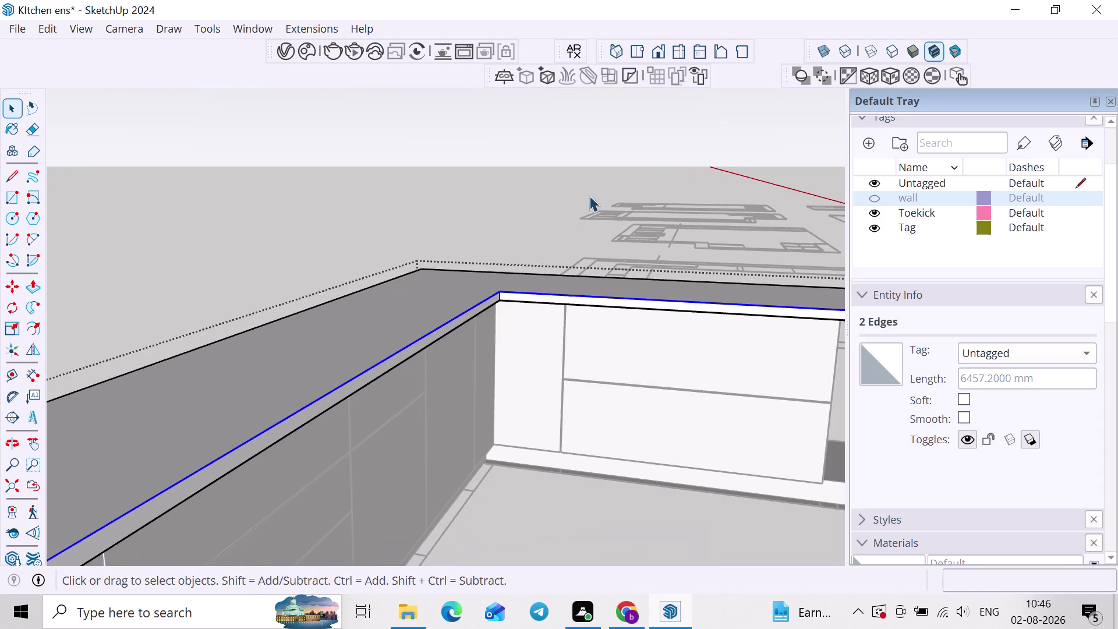
middle_drag(544, 275, 620, 151)
middle_drag(379, 337, 395, 323)
middle_drag(319, 231, 427, 311)
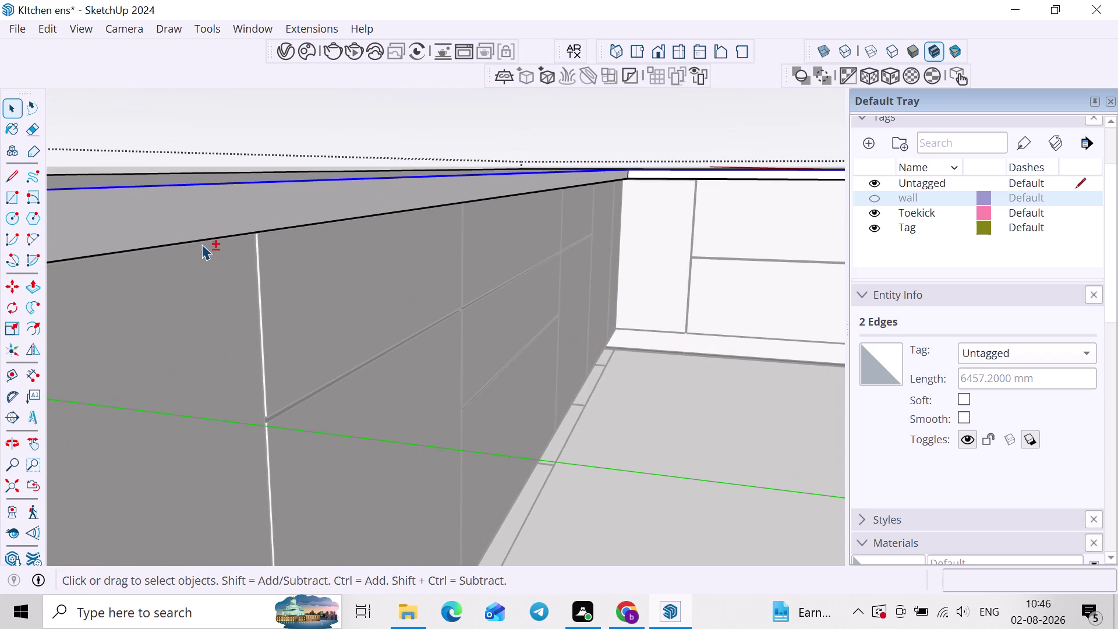
click(201, 242)
scroll(down, 3)
middle_drag(420, 239, 287, 351)
scroll(up, 3)
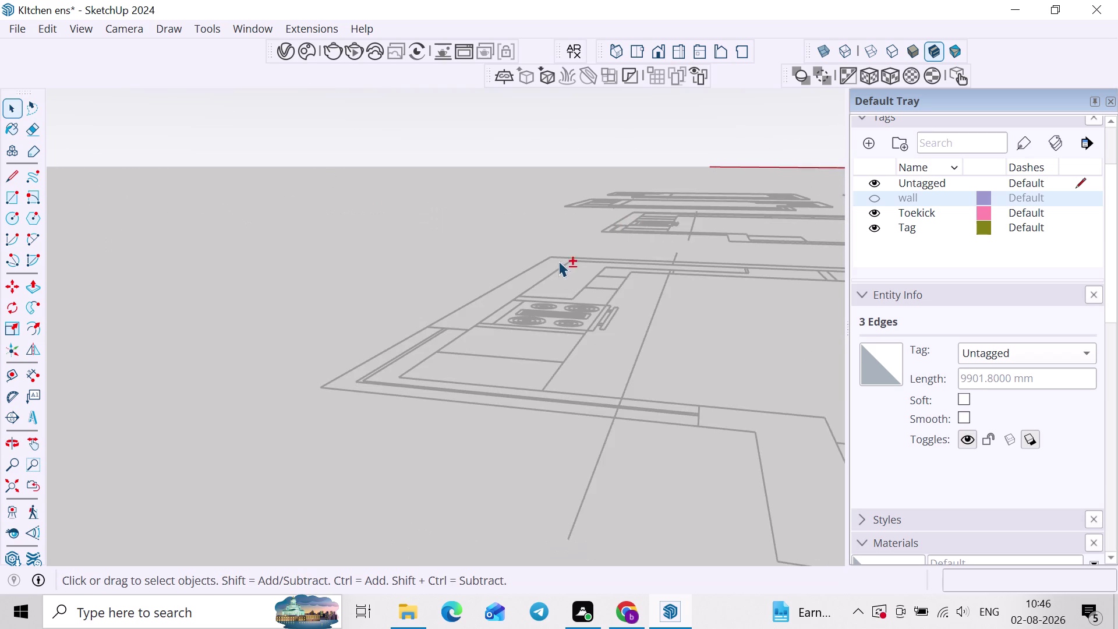
scroll(down, 3)
scroll(down, 3)
middle_drag(500, 386, 513, 347)
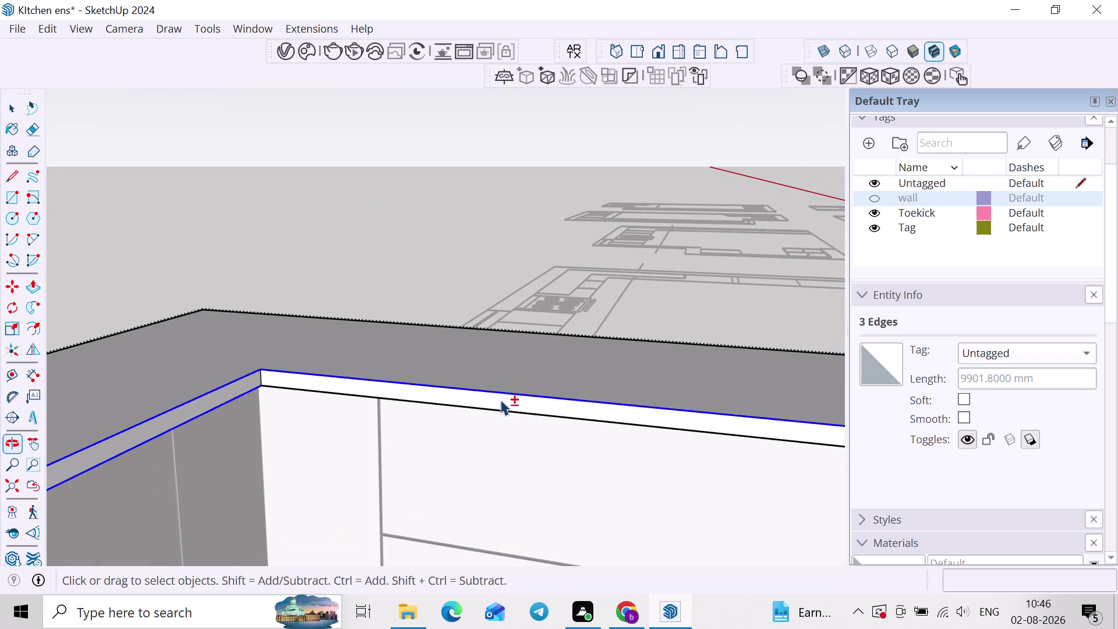
click(495, 410)
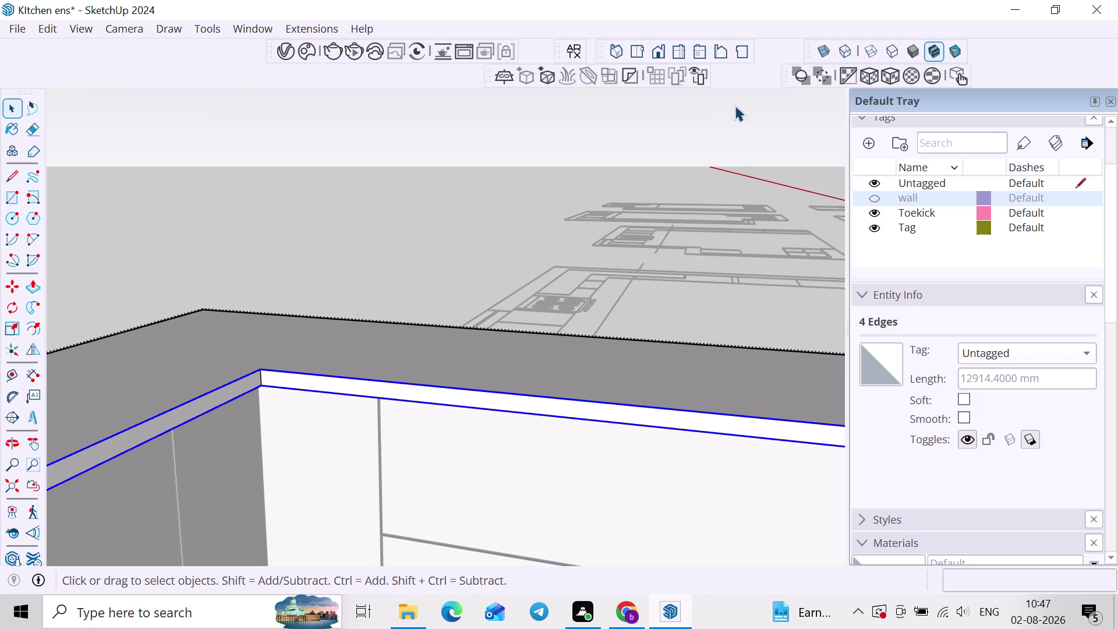
Show the Bevel extension toolbar and launch its rounding tool on the countertop edges.
right_click(736, 75)
click(772, 81)
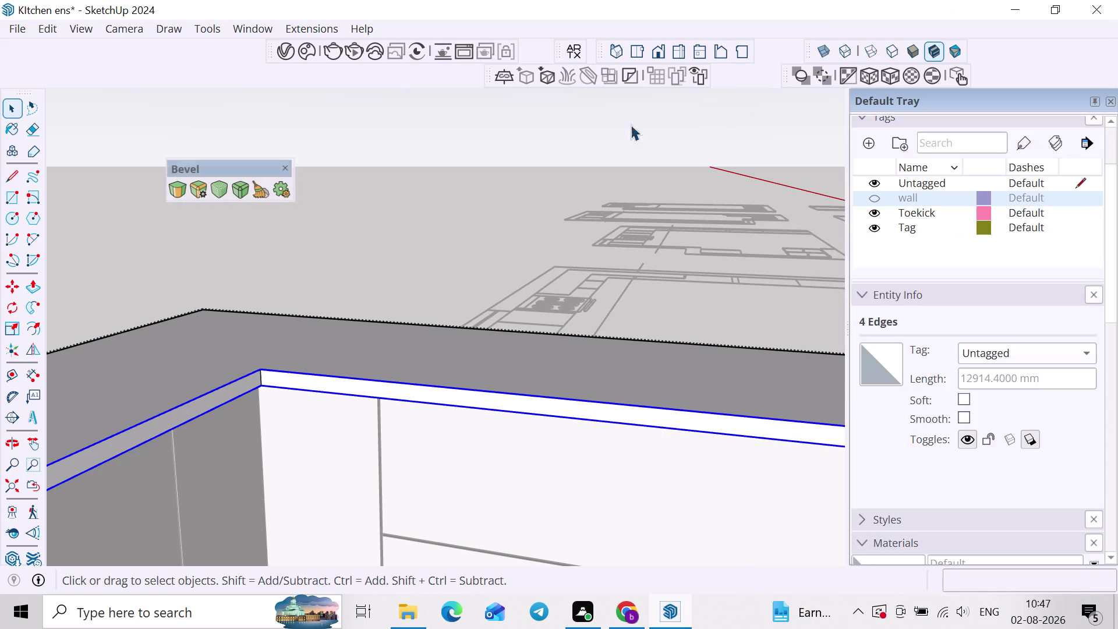
click(175, 182)
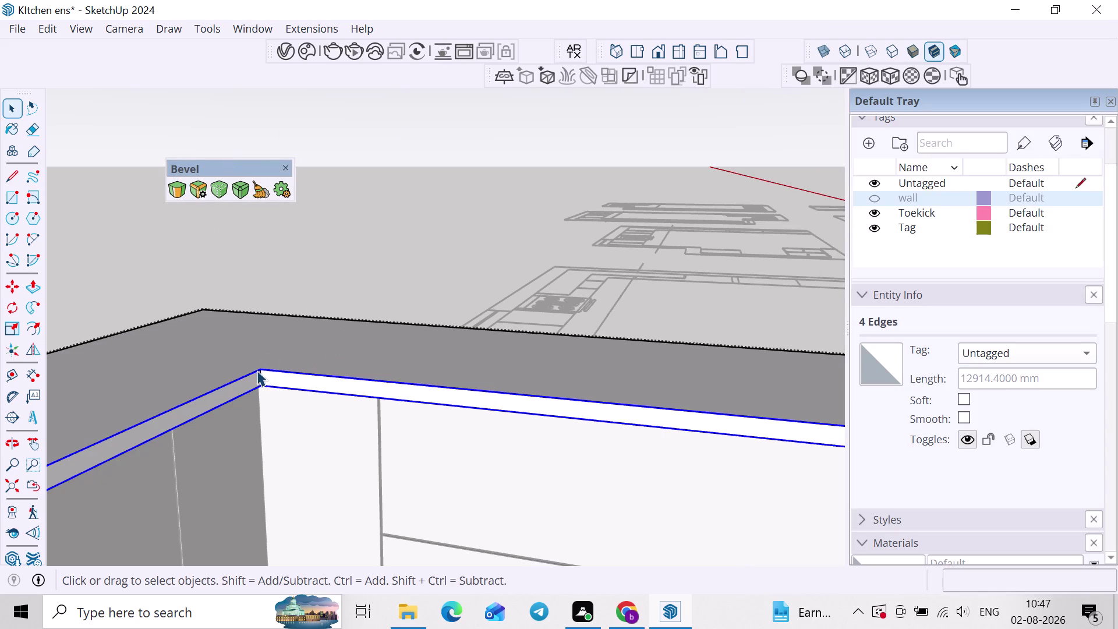
click(701, 238)
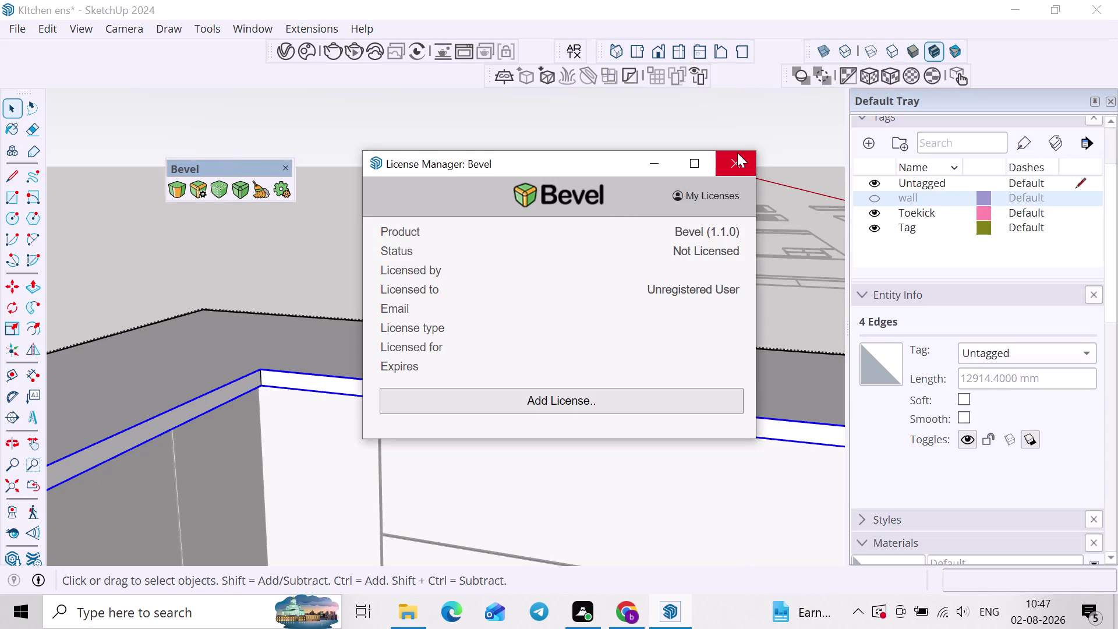
Dismiss the Bevel license manager and missing-license warnings, then orbit around the counter.
click(737, 152)
click(180, 200)
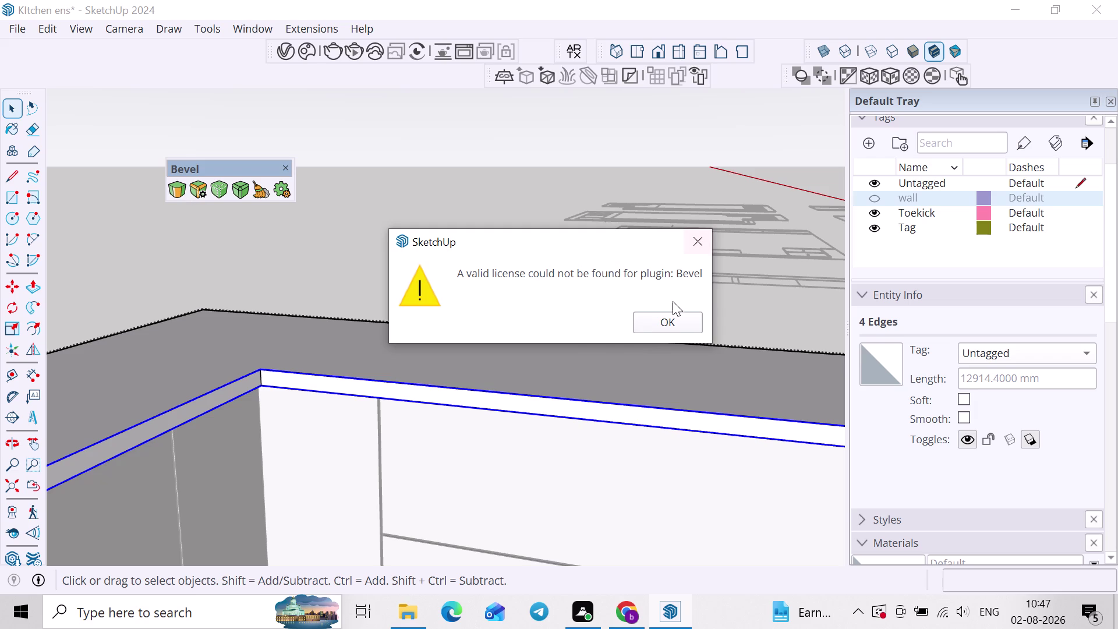
click(668, 320)
click(223, 181)
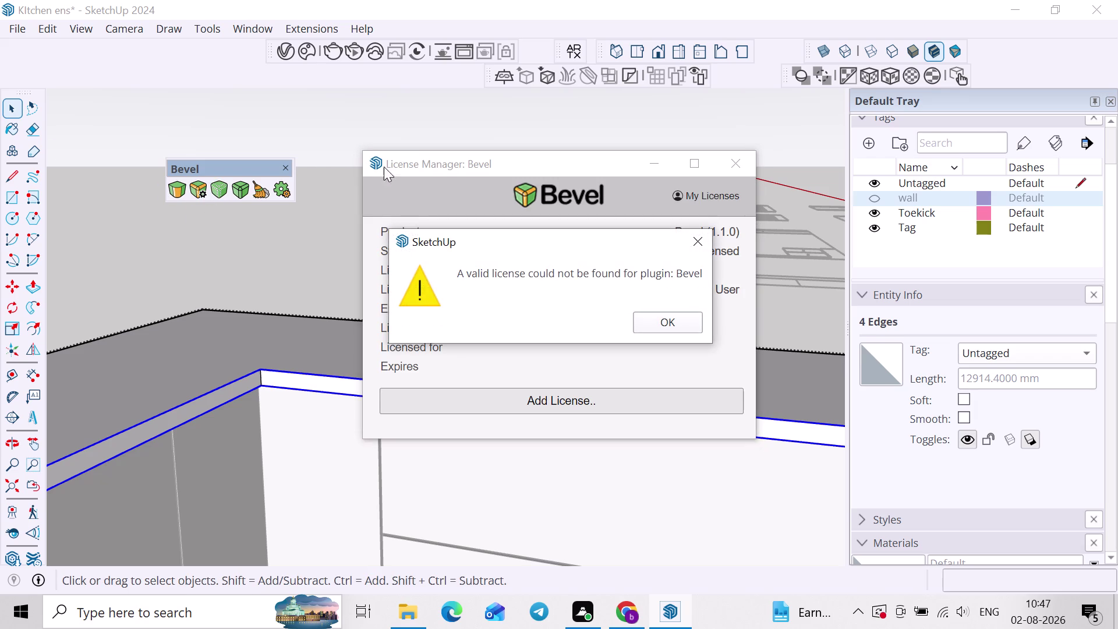
click(698, 250)
click(736, 168)
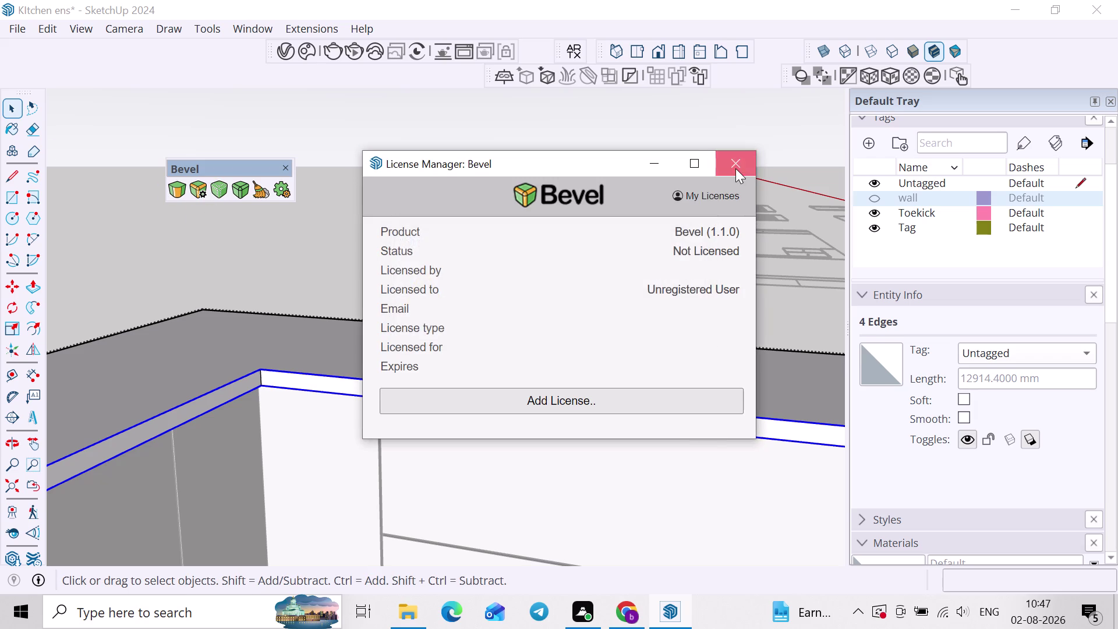
scroll(down, 3)
middle_drag(439, 411, 544, 290)
middle_drag(336, 471, 449, 432)
scroll(down, 3)
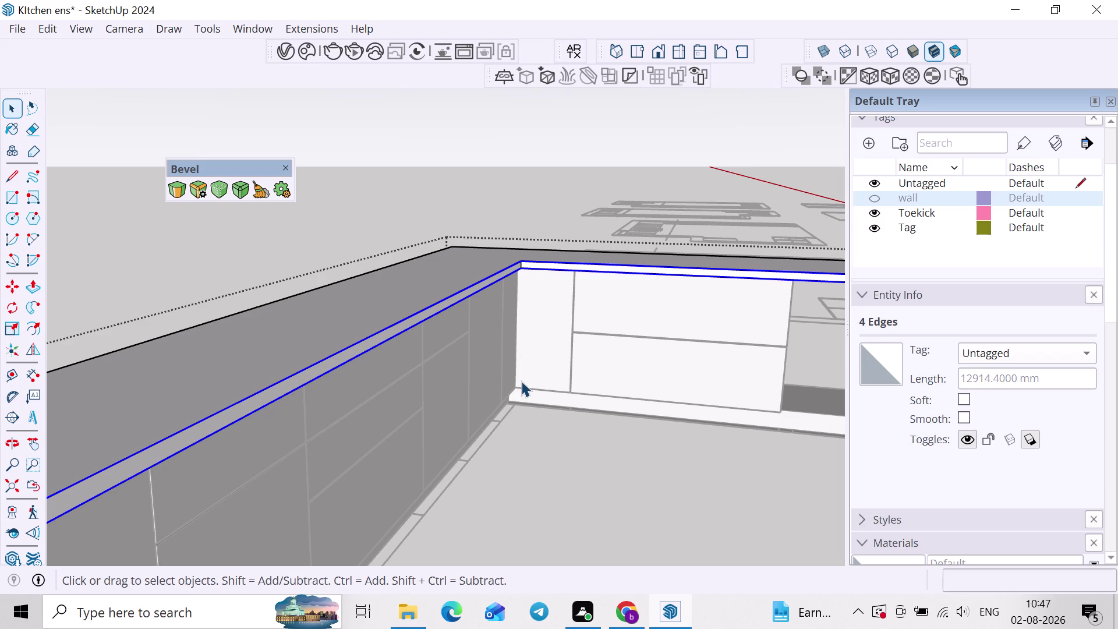
Turn on the edge-rounding toolbar and start rounding the chosen countertop edges.
scroll(down, 3)
middle_drag(484, 353, 484, 353)
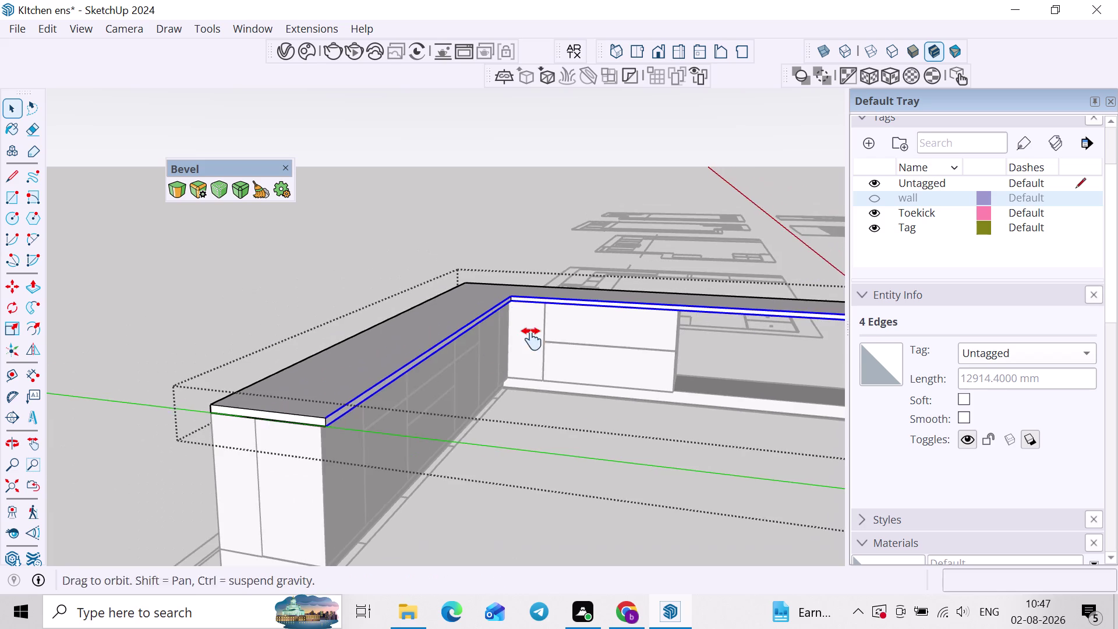
middle_drag(484, 352, 556, 333)
right_click(390, 68)
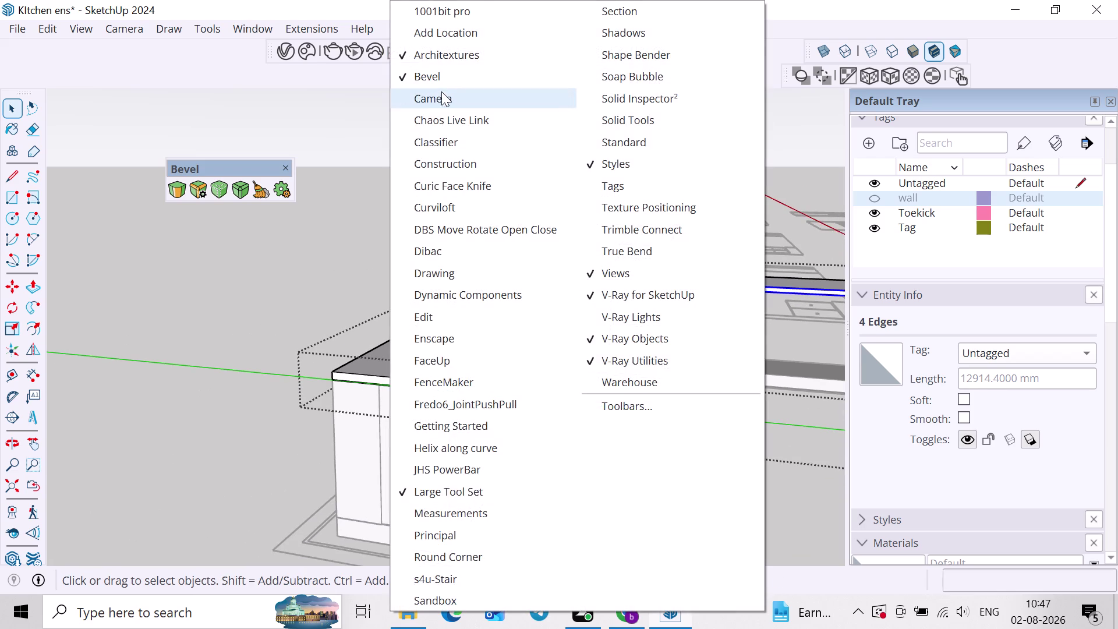
click(450, 556)
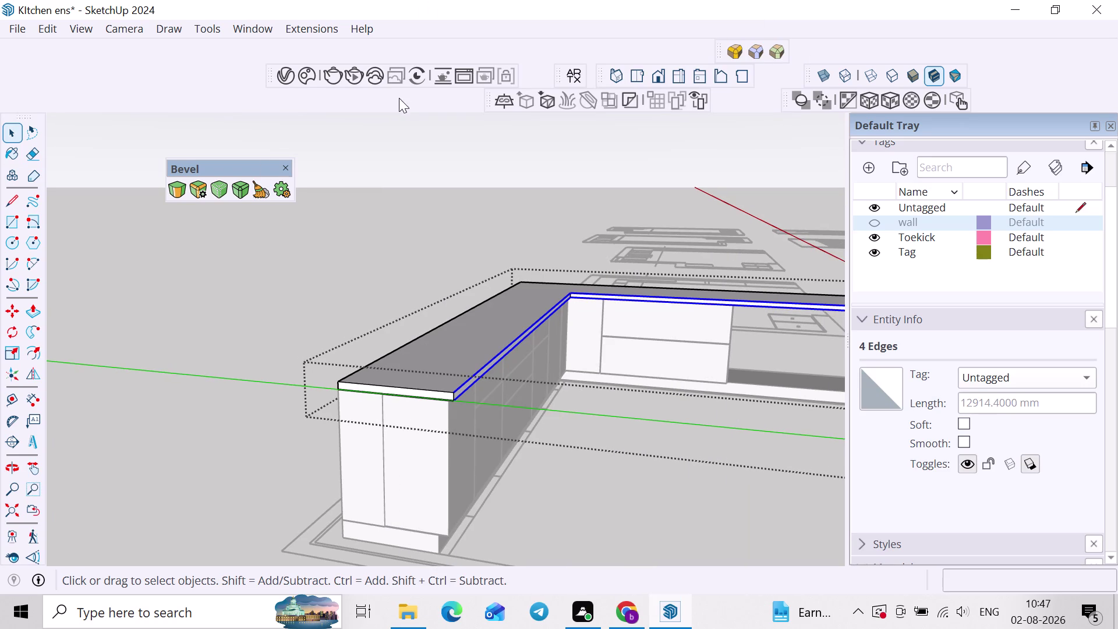
click(734, 47)
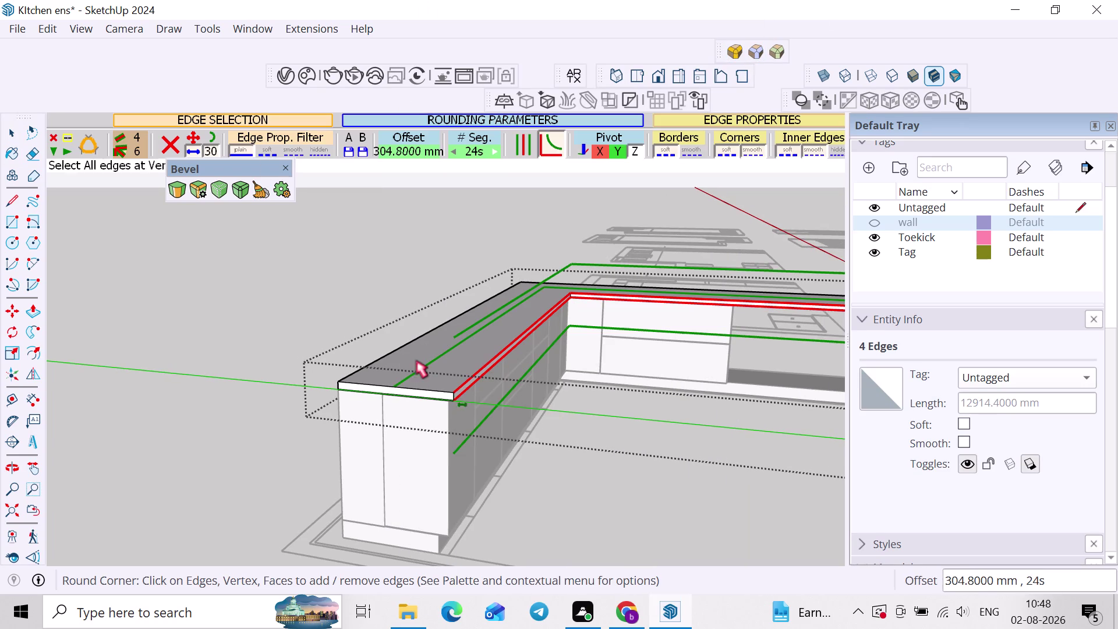
Confirm the rounding on the front edge, undo it, and leave the tool.
scroll(up, 3)
scroll(up, 3)
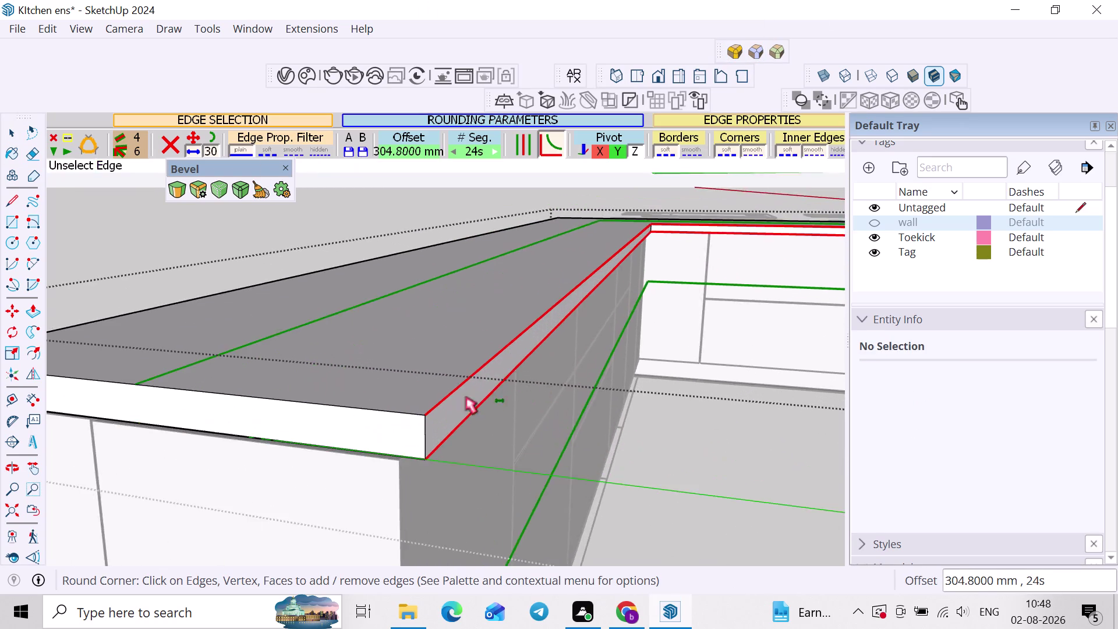
scroll(up, 3)
middle_drag(448, 384, 414, 308)
scroll(up, 3)
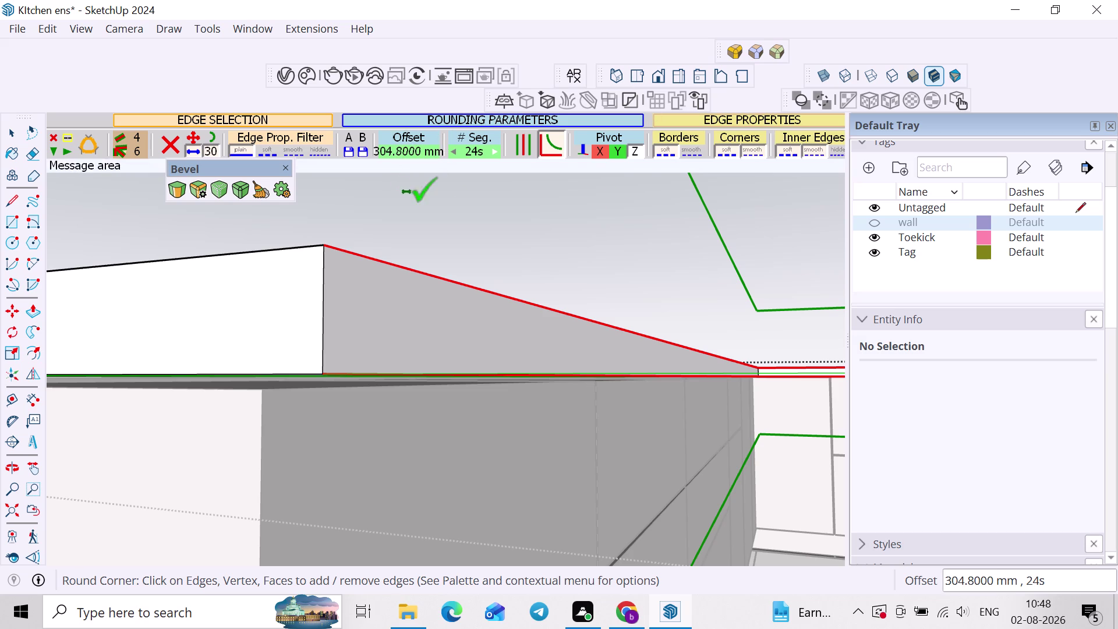
key(Return)
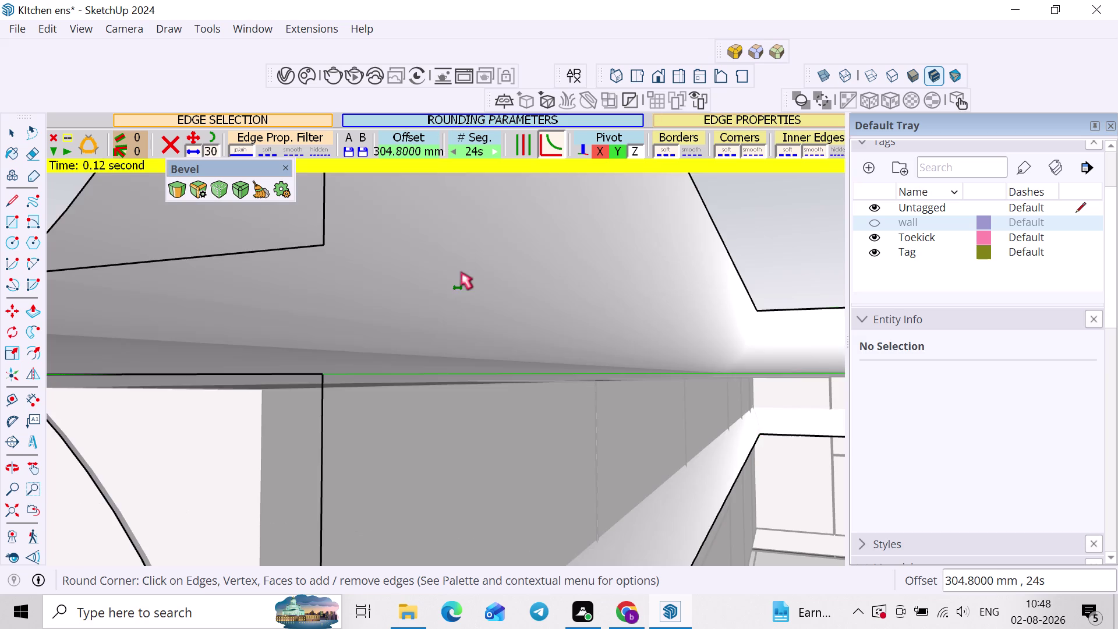
scroll(down, 3)
key(ctrl+z)
scroll(down, 3)
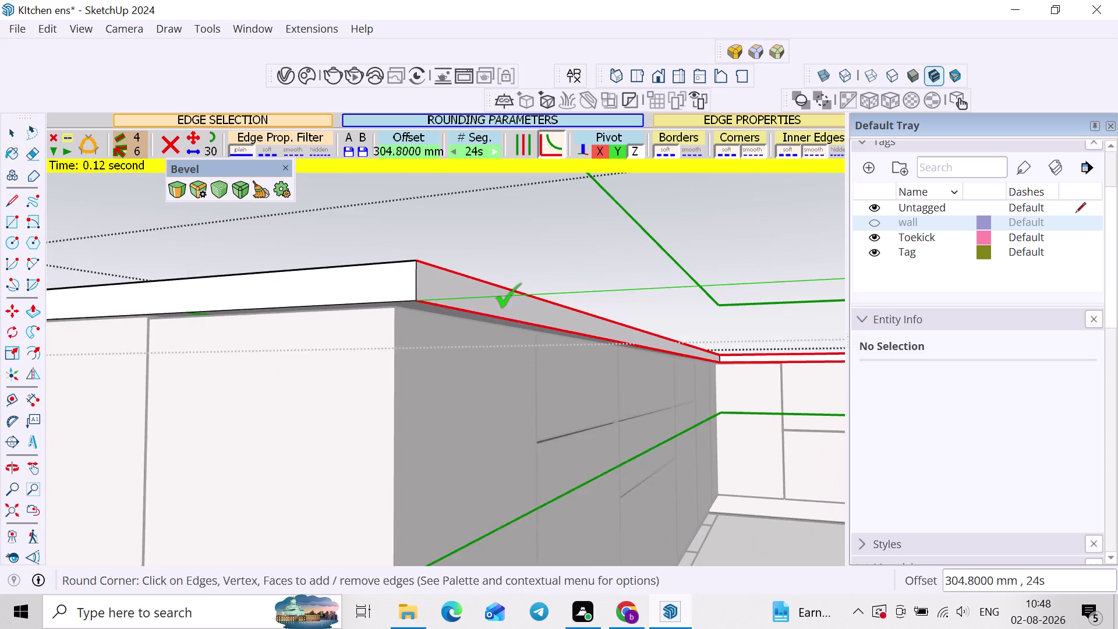
scroll(down, 3)
key(space)
Pick two countertop front edges while orbiting around the counter.
middle_drag(499, 272, 489, 335)
scroll(up, 3)
click(476, 354)
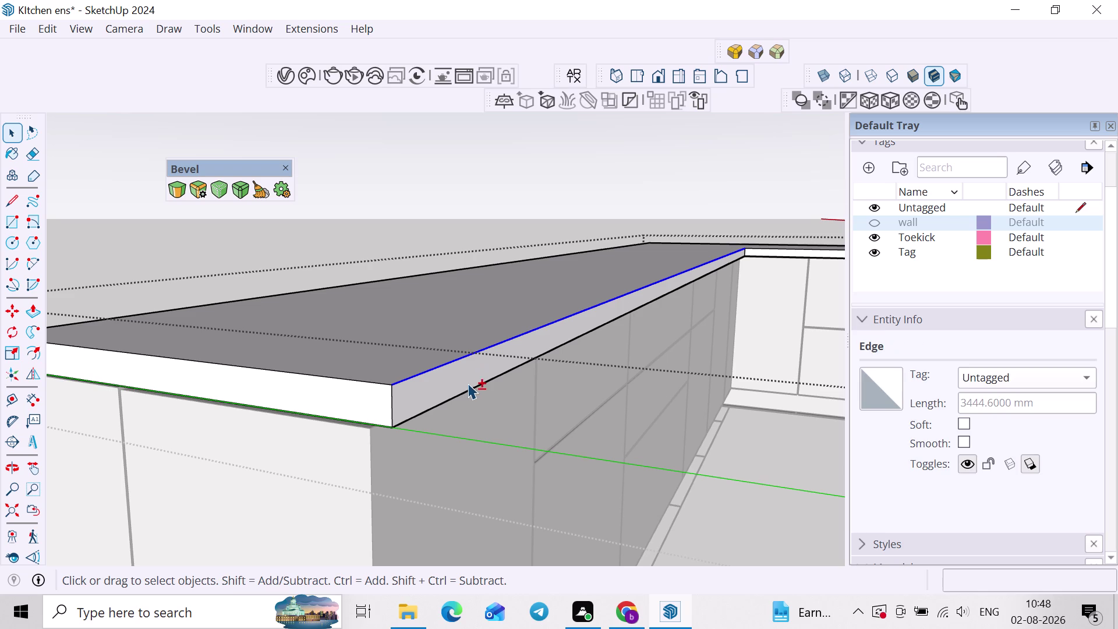
click(465, 392)
scroll(down, 3)
middle_drag(555, 337, 474, 389)
middle_drag(498, 246, 594, 224)
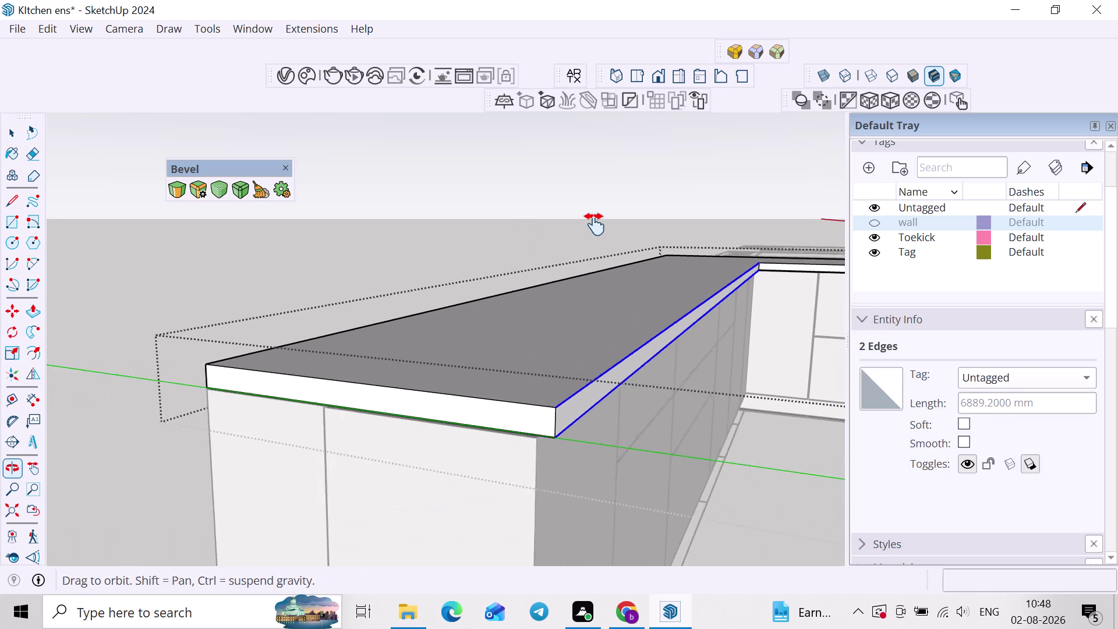
middle_drag(594, 224, 596, 223)
Start rounding the countertop edges again, then cancel the tool.
click(731, 50)
scroll(up, 3)
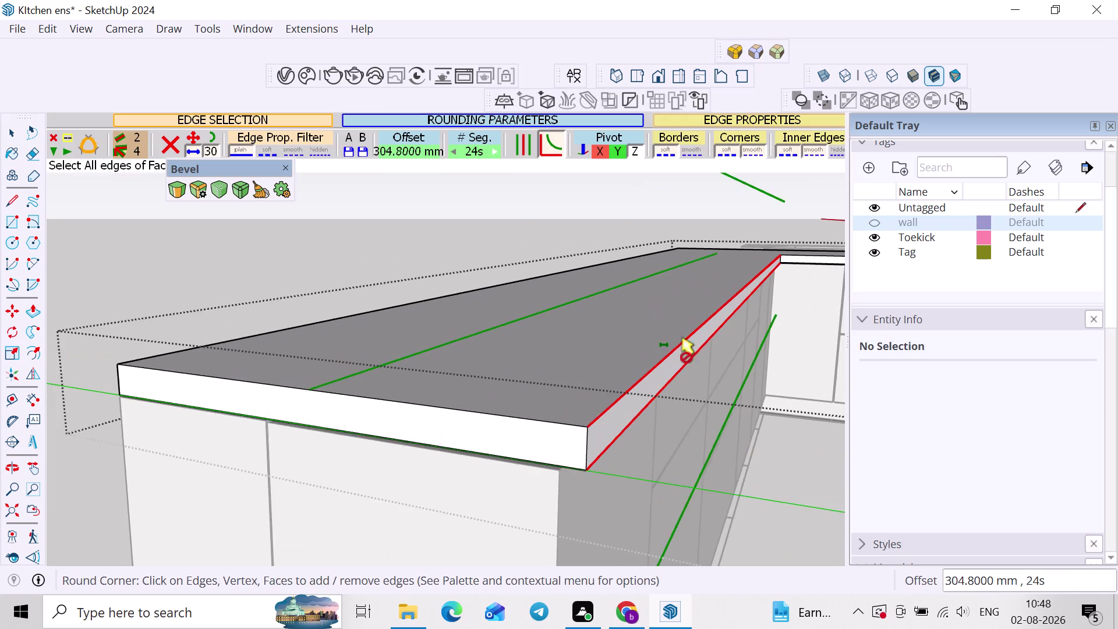
middle_drag(677, 337, 592, 257)
scroll(up, 3)
key(space)
Pick a front edge, clear the selection, and orbit out to the whole kitchen.
click(450, 280)
scroll(down, 3)
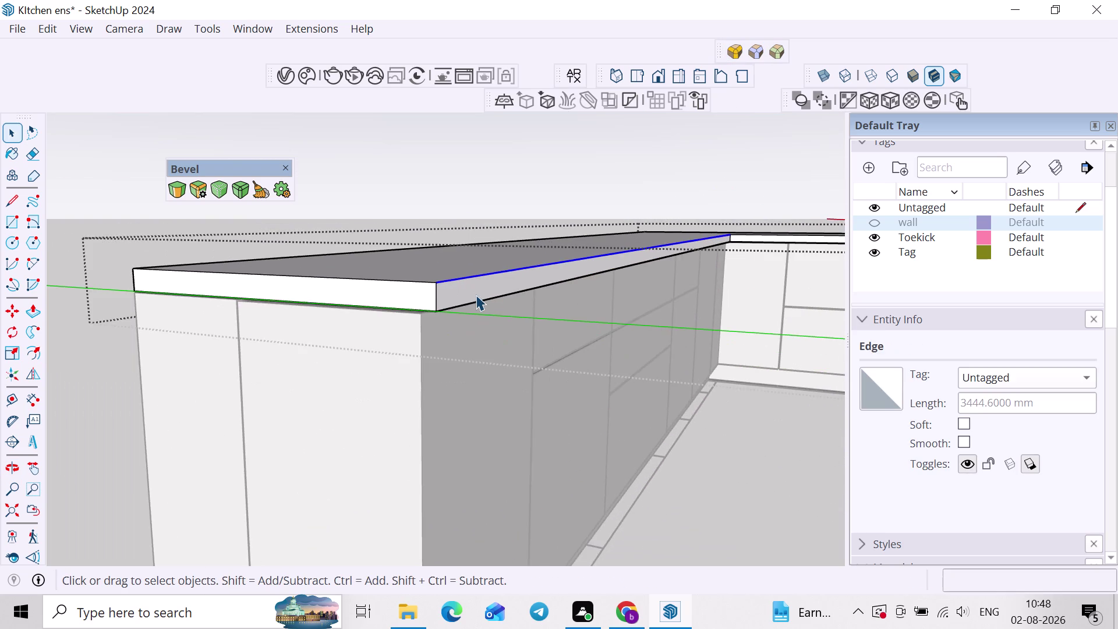
scroll(down, 3)
click(438, 180)
scroll(down, 3)
scroll(up, 3)
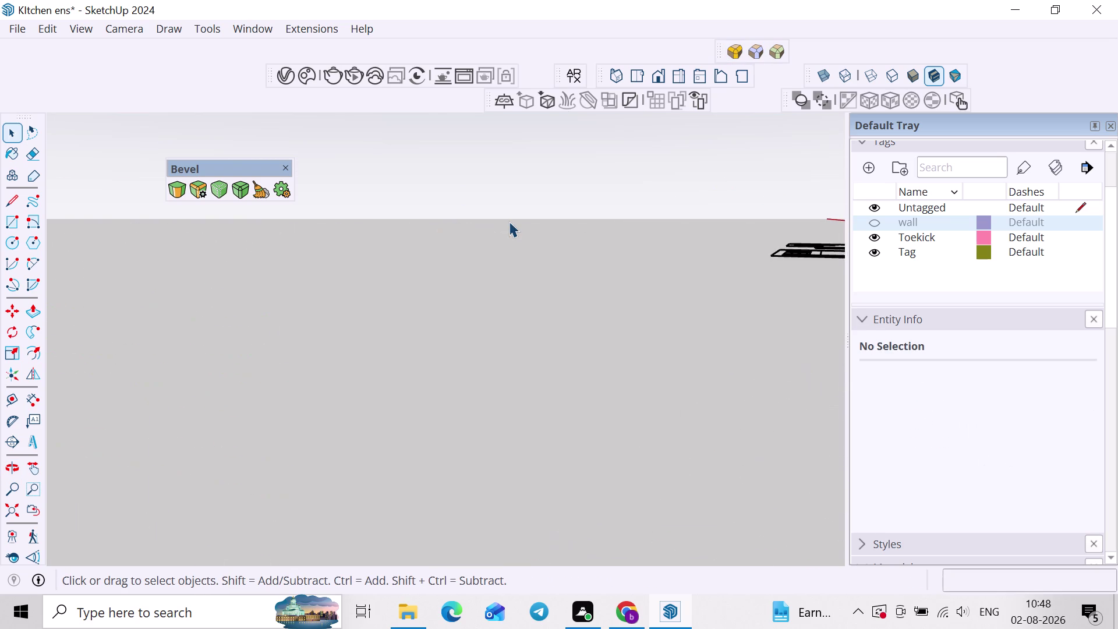
scroll(up, 3)
scroll(down, 3)
middle_drag(571, 227, 429, 265)
middle_drag(491, 261, 452, 314)
scroll(up, 3)
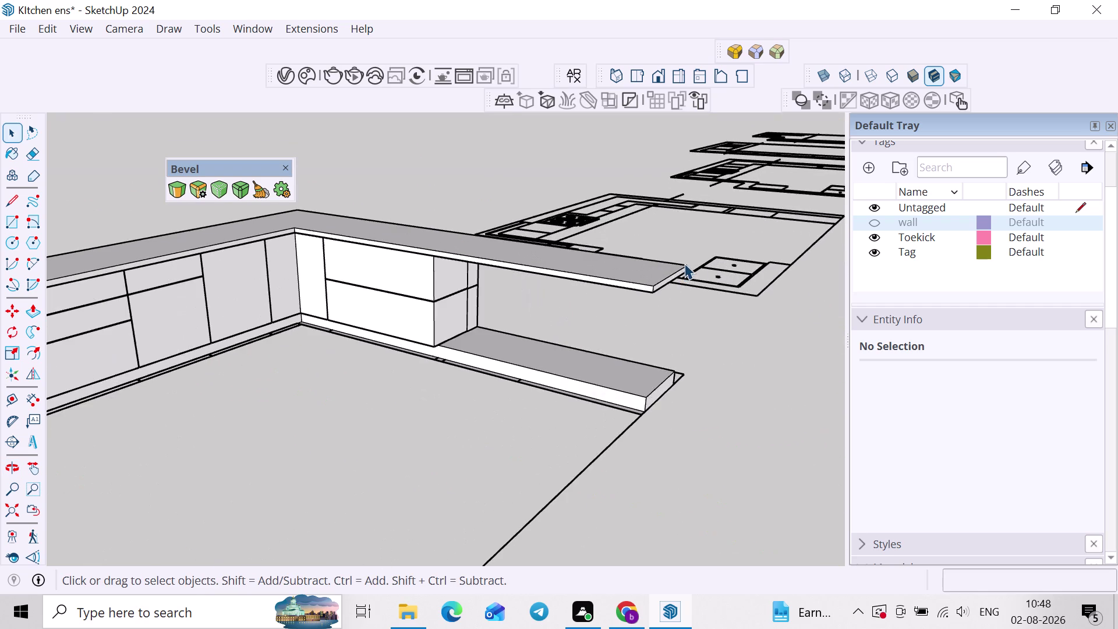
double_click(666, 267)
key(p)
scroll(up, 3)
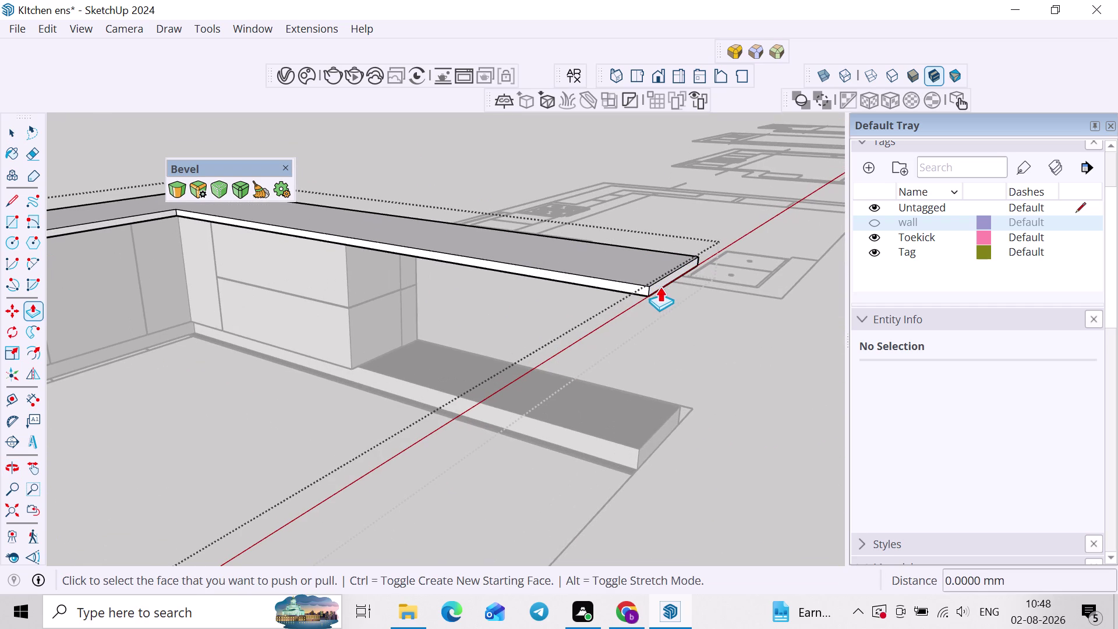
click(660, 287)
click(375, 284)
scroll(down, 3)
key(space)
click(517, 273)
scroll(down, 3)
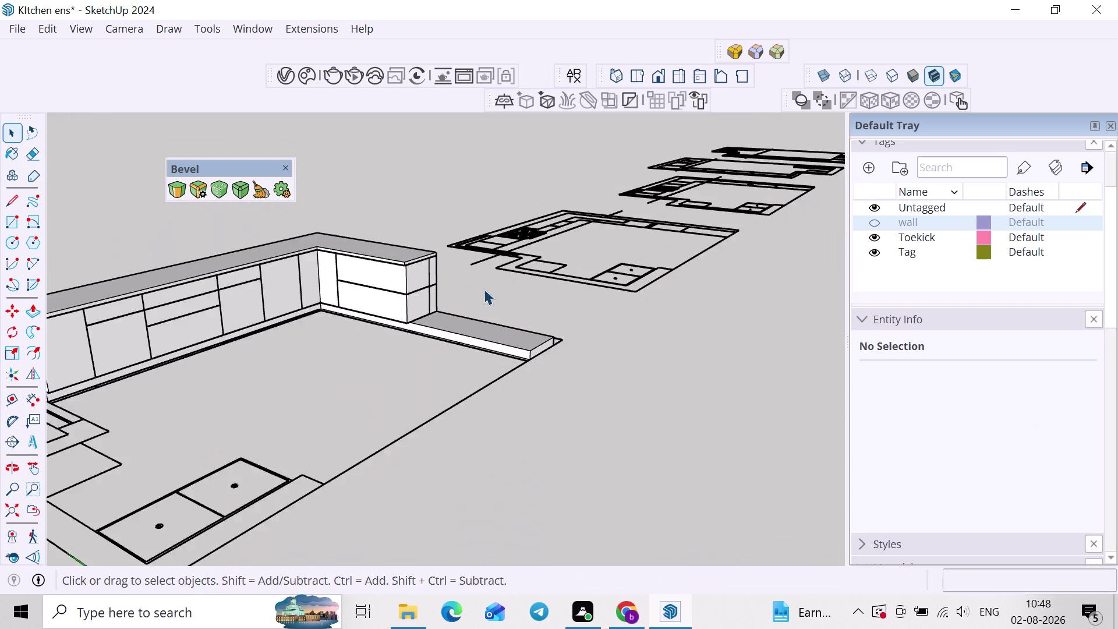
middle_drag(473, 288, 554, 261)
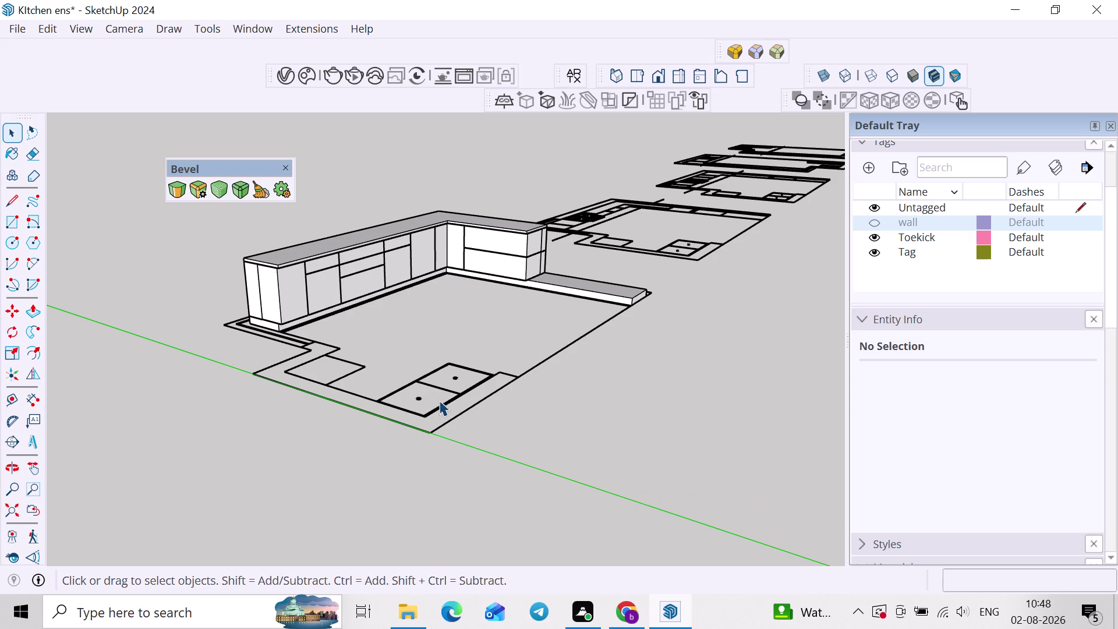
scroll(down, 3)
middle_drag(500, 329, 285, 345)
scroll(up, 3)
middle_drag(430, 275, 672, 320)
scroll(up, 3)
middle_drag(317, 310, 666, 317)
scroll(up, 3)
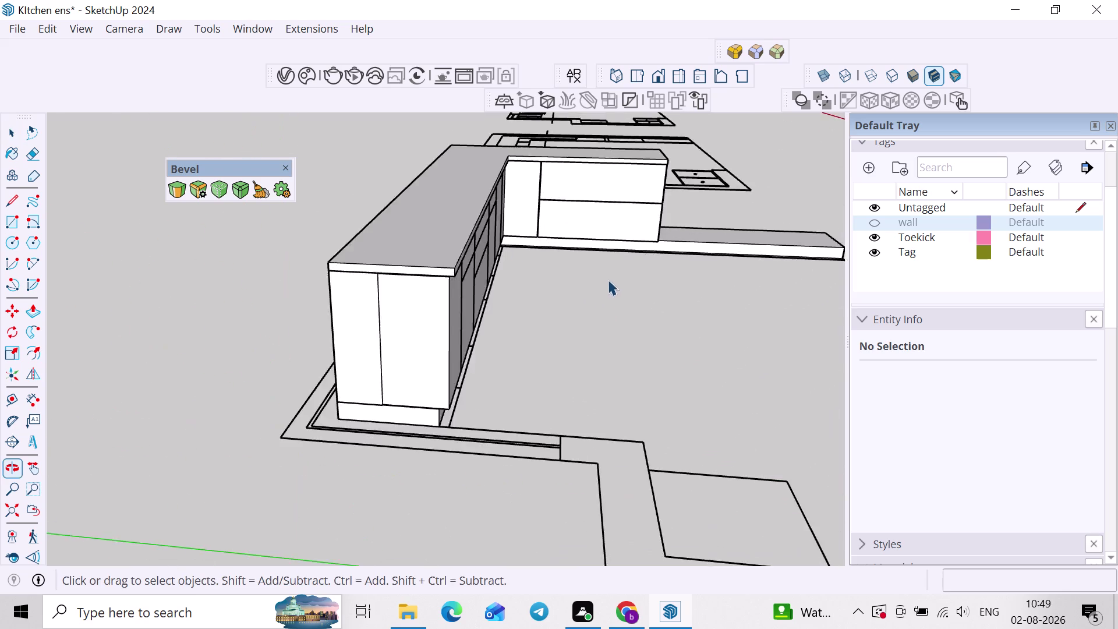
scroll(up, 3)
middle_drag(448, 295, 430, 254)
scroll(up, 3)
double_click(440, 216)
scroll(up, 3)
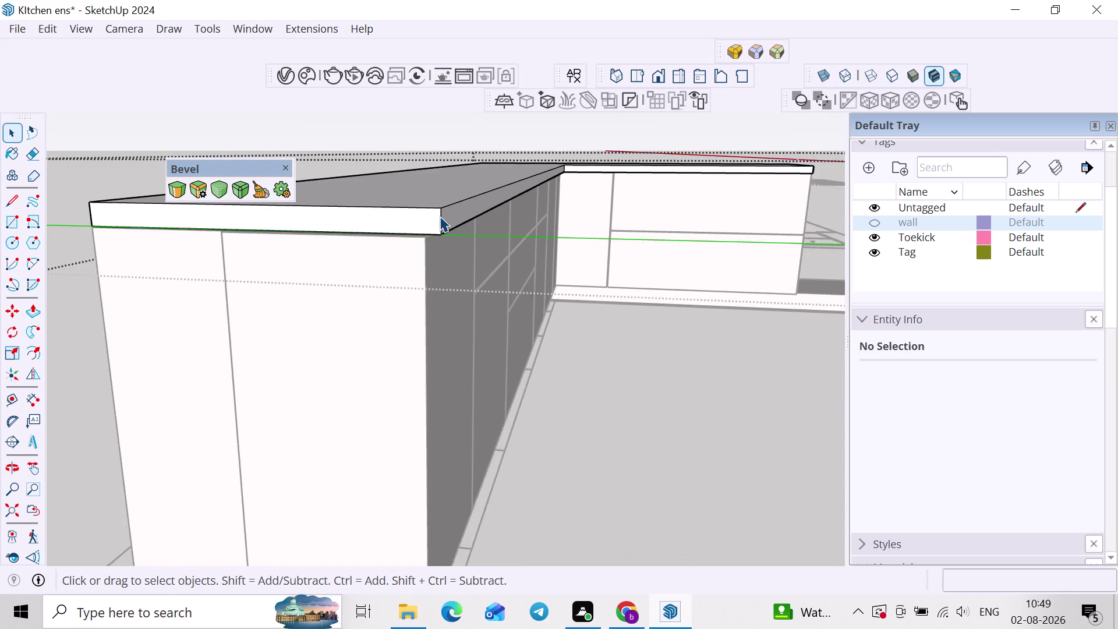
Pick the countertop's end edge and orbit to face the end.
scroll(up, 3)
click(439, 216)
scroll(up, 3)
middle_drag(440, 226, 523, 243)
scroll(up, 3)
middle_drag(548, 254, 453, 268)
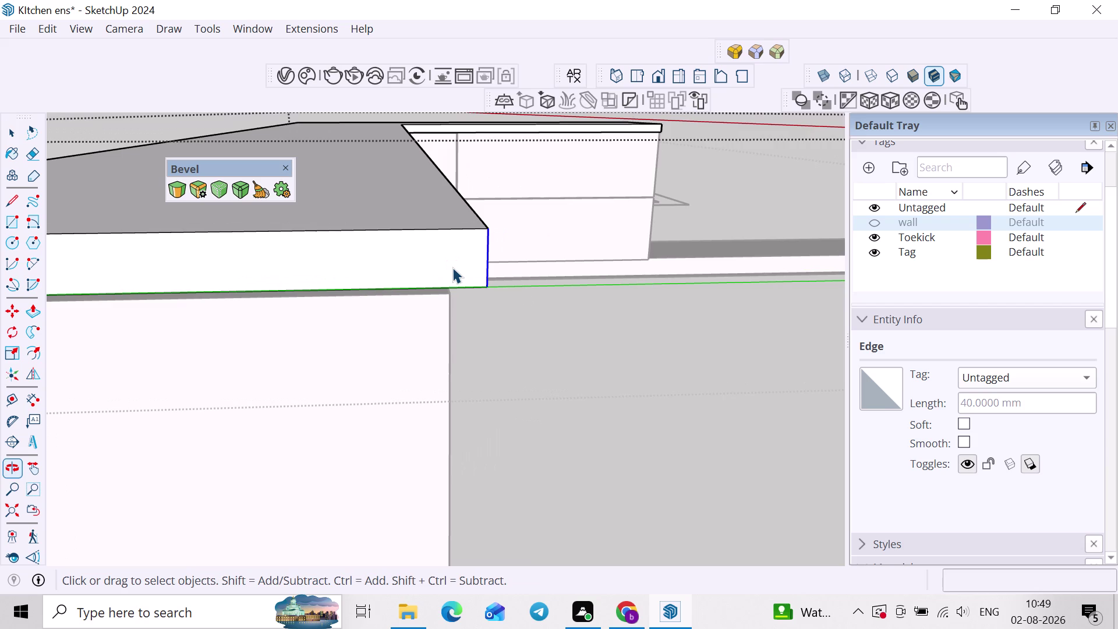
Try a two-point arc from the top to the bottom front corner, then cancel it.
key(a)
scroll(up, 3)
scroll(down, 3)
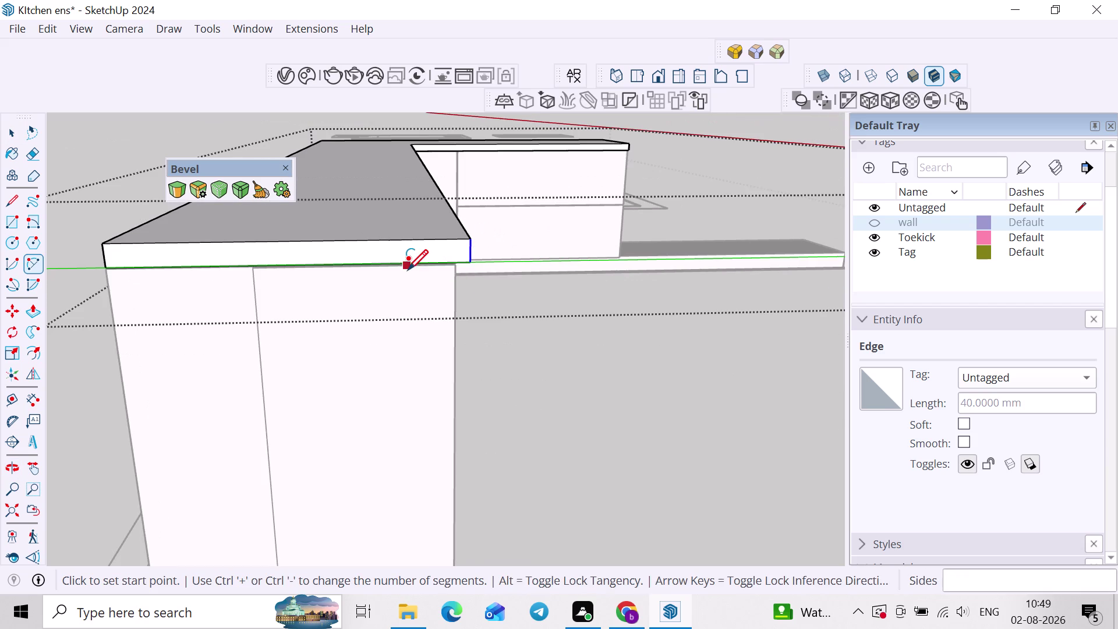
key(a)
scroll(up, 3)
scroll(down, 3)
middle_drag(446, 278, 492, 259)
scroll(up, 3)
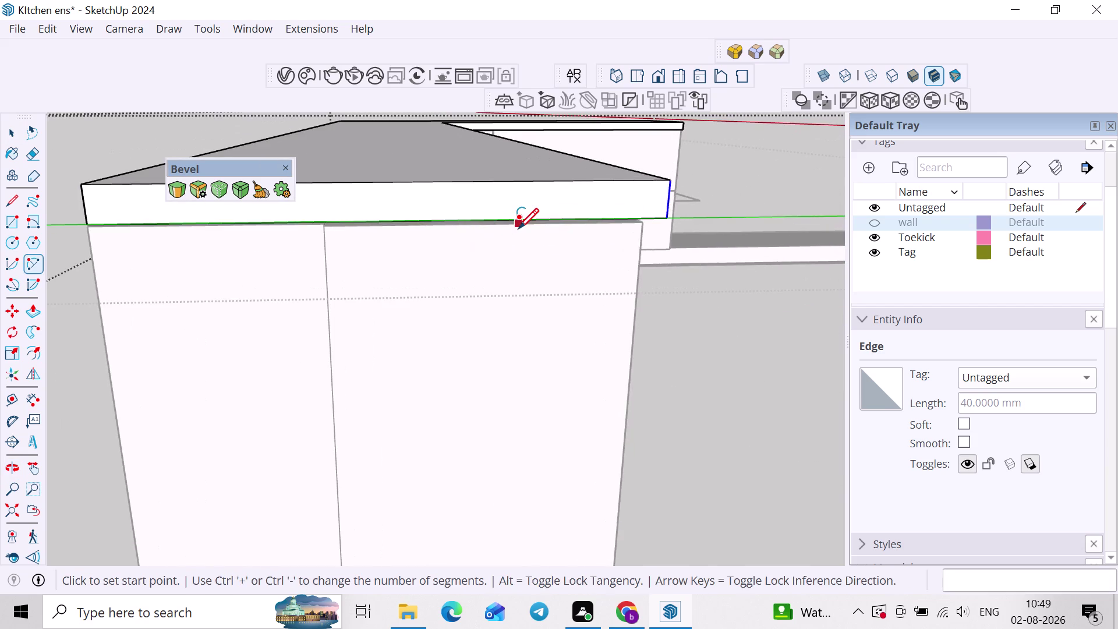
scroll(up, 3)
middle_drag(601, 217, 512, 264)
scroll(up, 3)
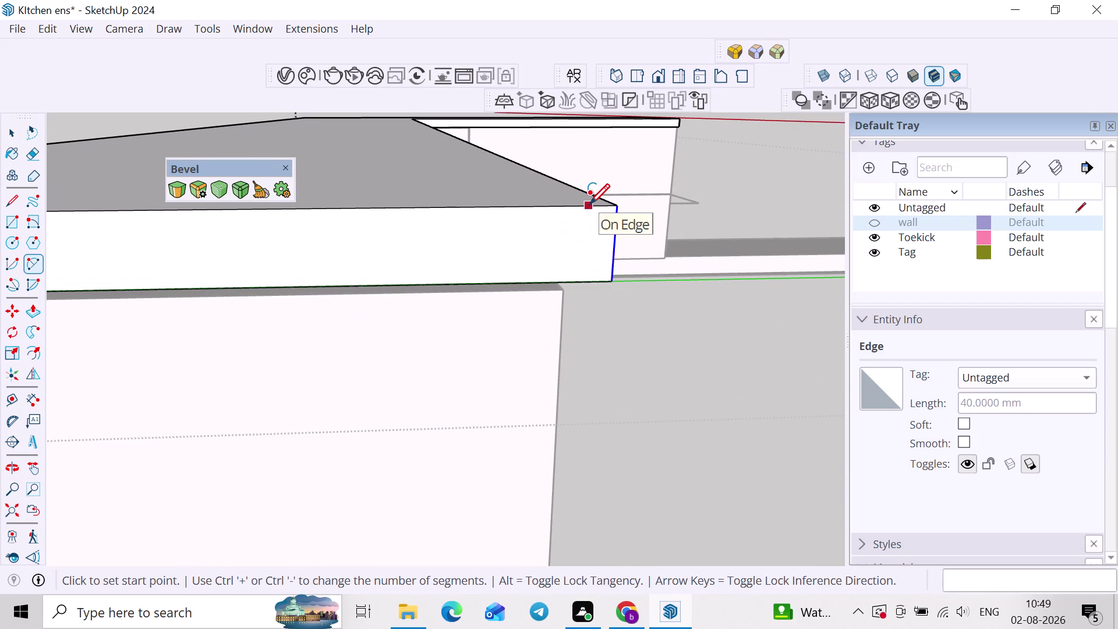
click(588, 206)
click(596, 285)
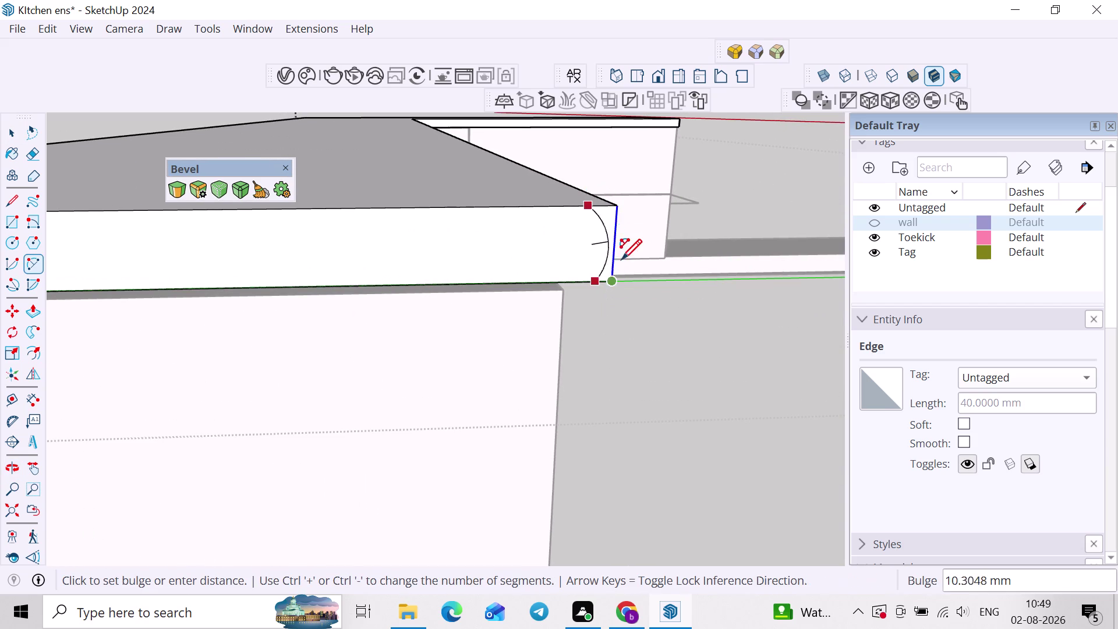
scroll(up, 3)
scroll(down, 3)
scroll(up, 3)
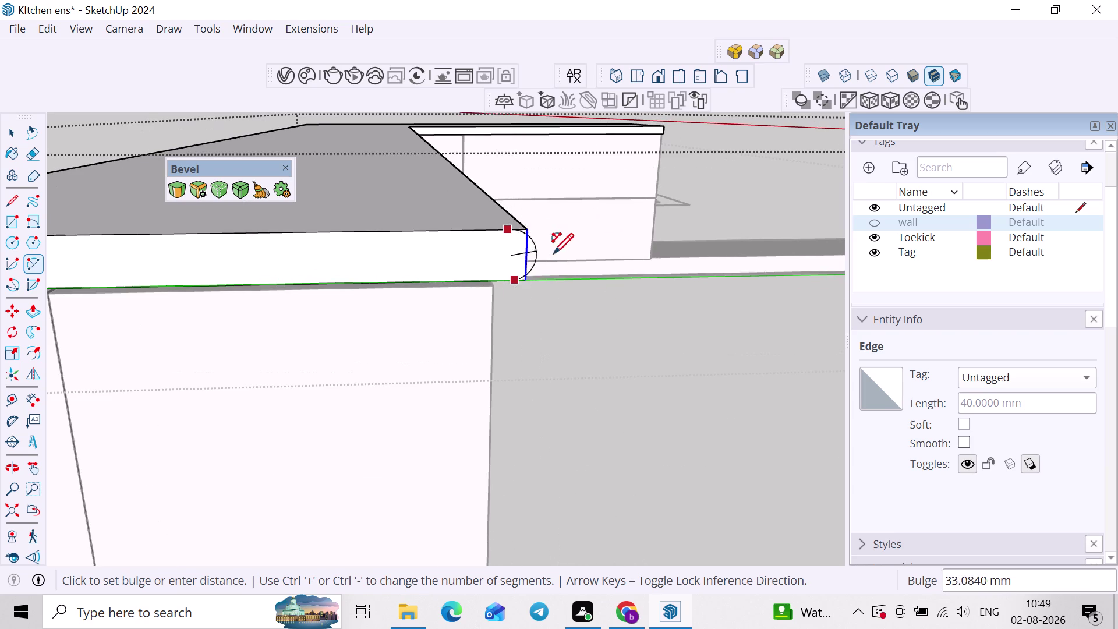
key(Right)
scroll(up, 3)
key(space)
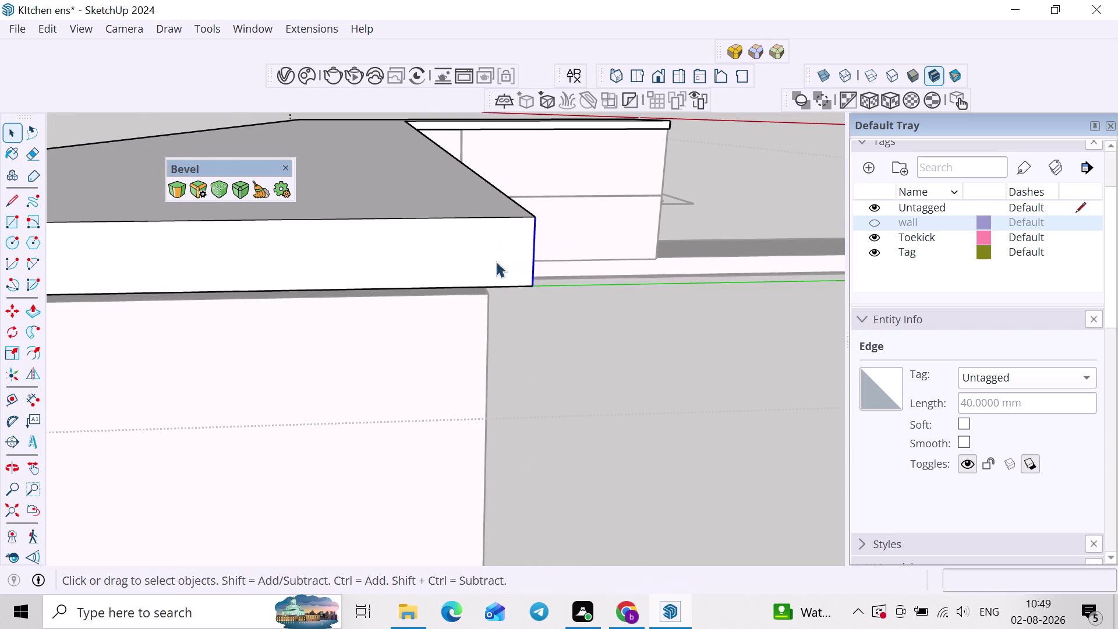
scroll(up, 3)
middle_click(563, 240)
Draw a 100-segment arc from top to bottom front corner, bulging at the edge midpoint.
key(a)
scroll(up, 3)
scroll(down, 3)
middle_drag(510, 160, 506, 195)
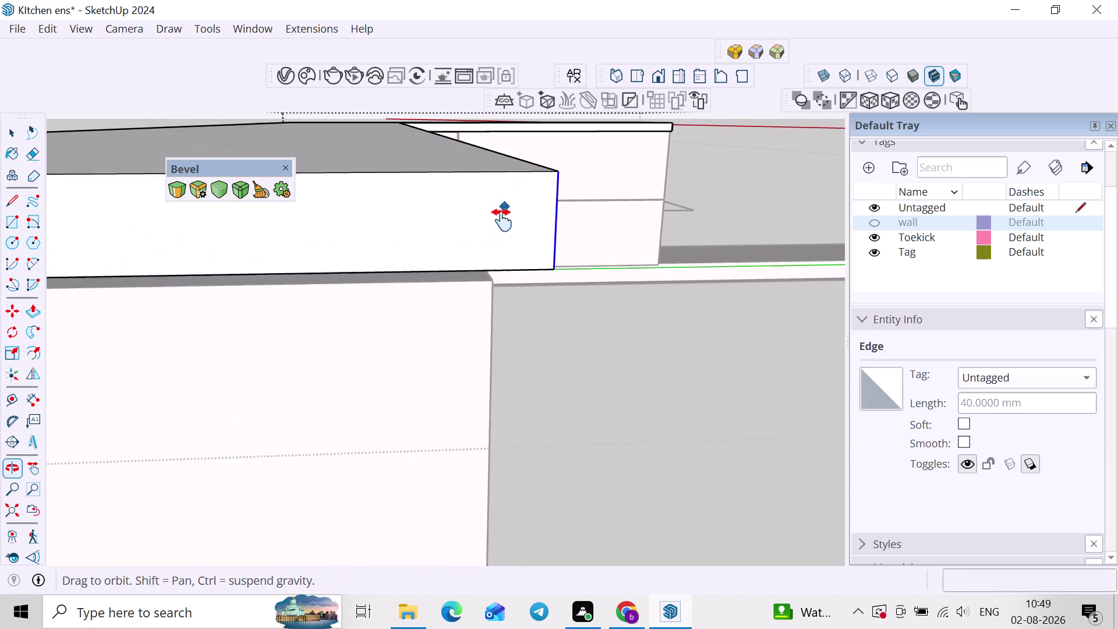
middle_drag(506, 196, 501, 223)
text(100)
key(Return)
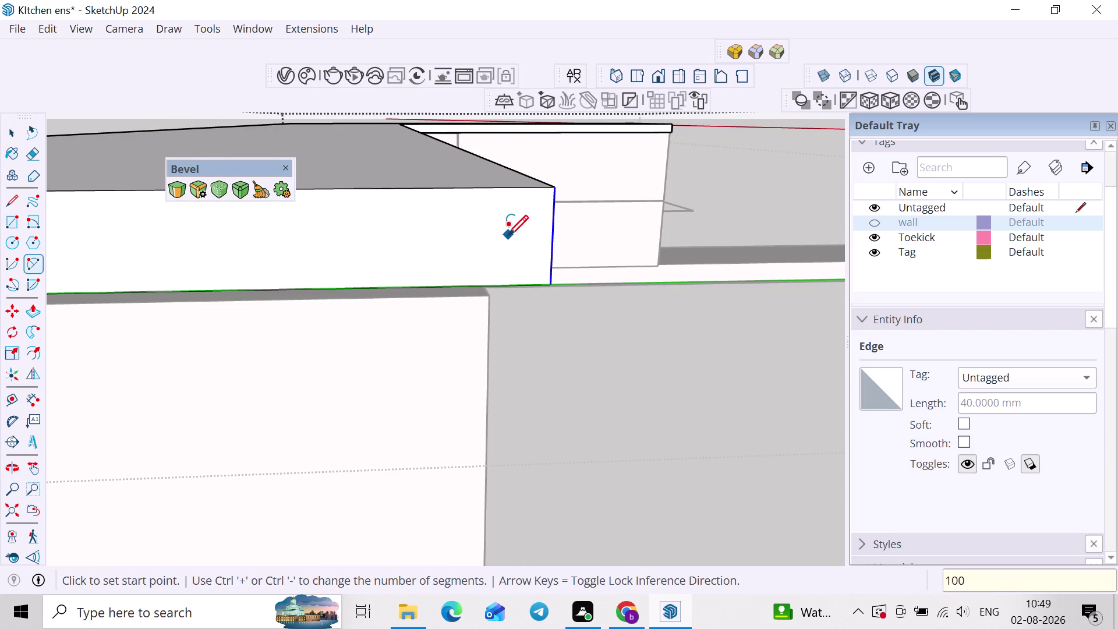
click(519, 189)
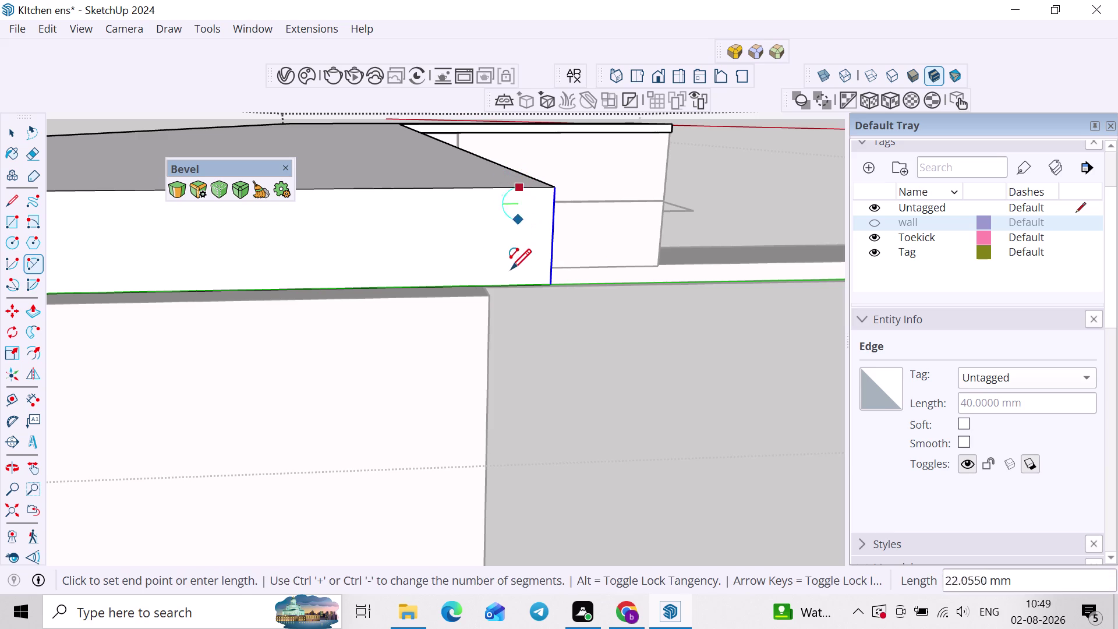
click(511, 284)
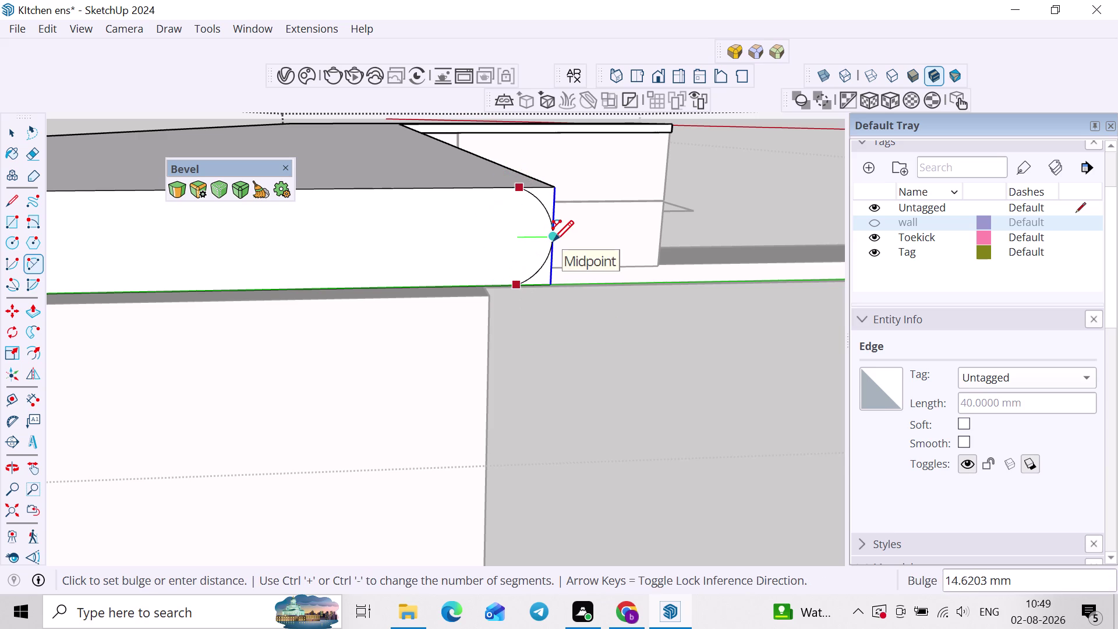
click(553, 241)
Select the new arc and the corner waste face outside the curve.
middle_drag(553, 241, 418, 256)
scroll(up, 3)
key(space)
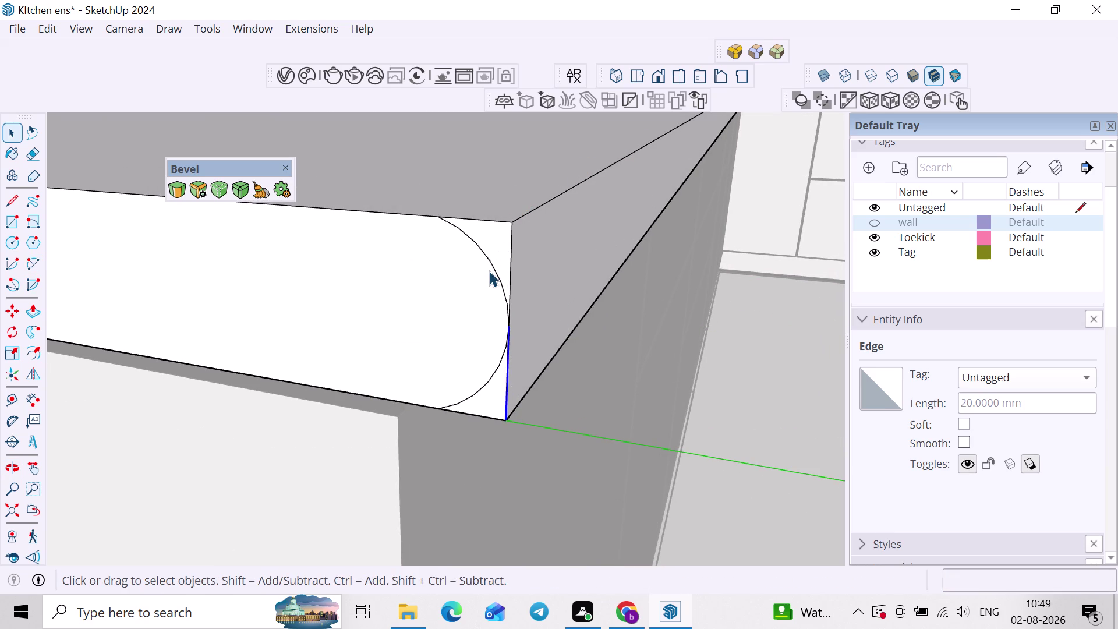
click(492, 263)
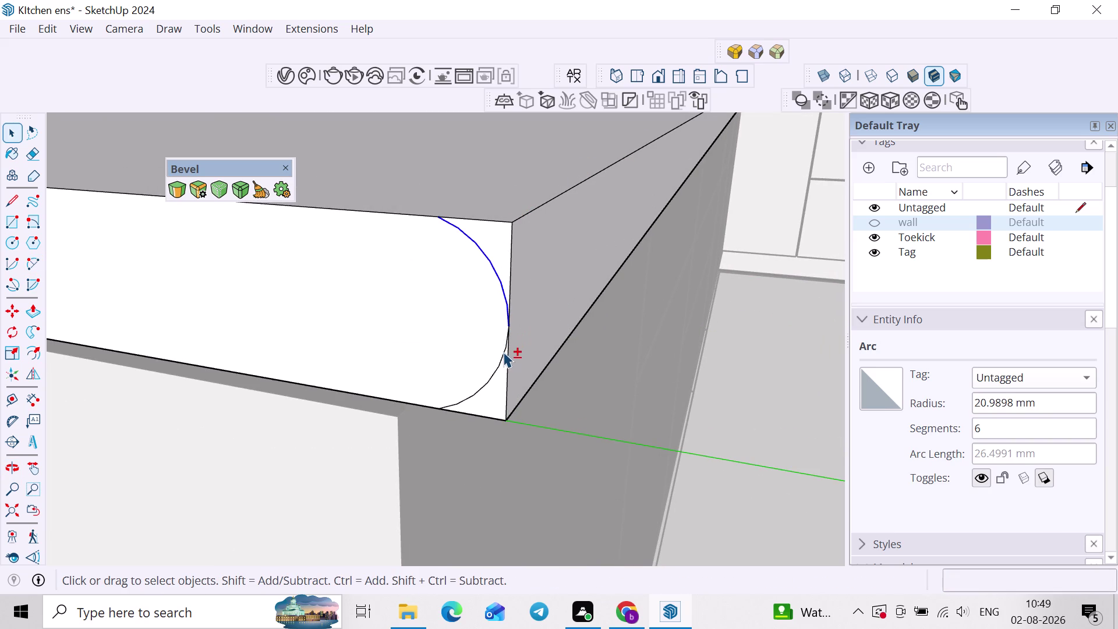
scroll(down, 3)
click(497, 259)
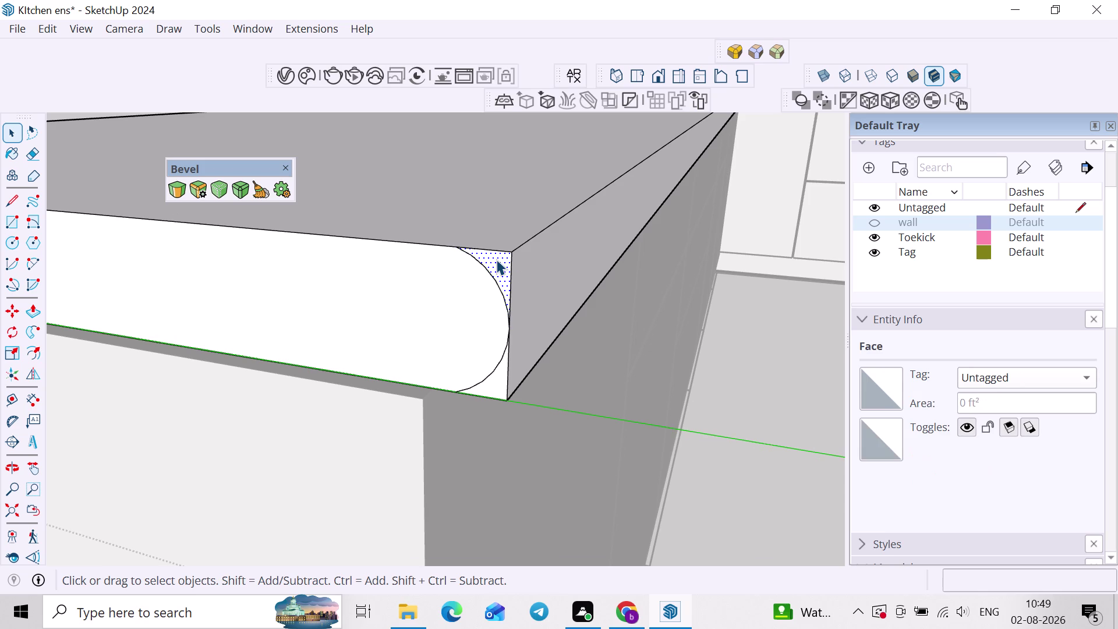
Push back the corner waste along the countertop length to leave the rounded front edge.
key(p)
click(496, 260)
scroll(down, 3)
middle_drag(620, 188, 395, 408)
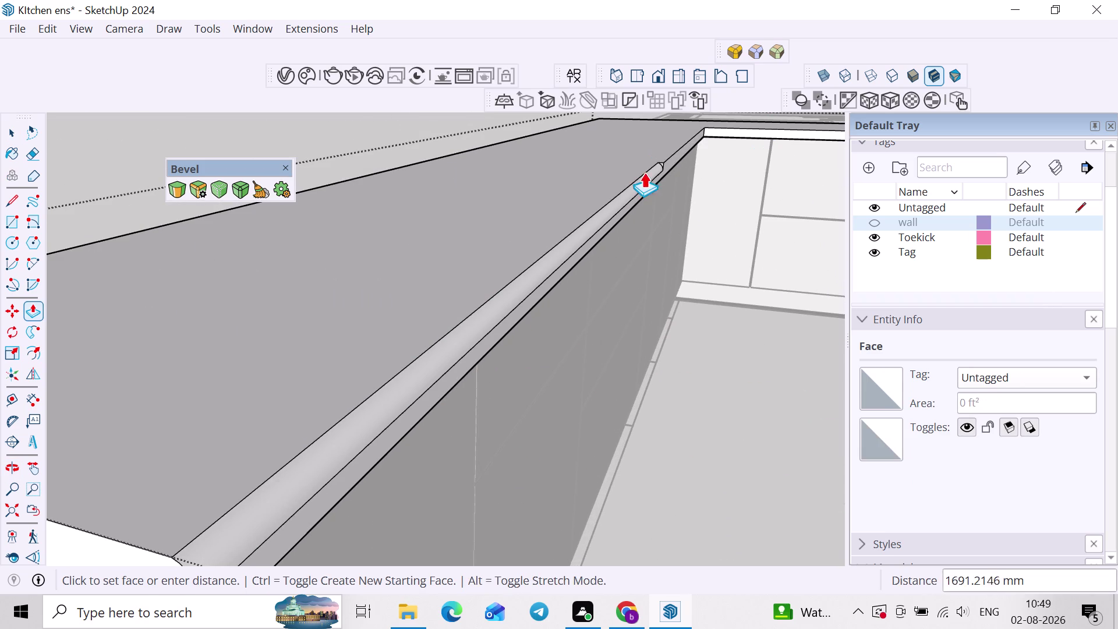
click(712, 130)
scroll(down, 3)
middle_drag(611, 260, 649, 172)
scroll(up, 3)
middle_drag(634, 143, 585, 266)
scroll(up, 3)
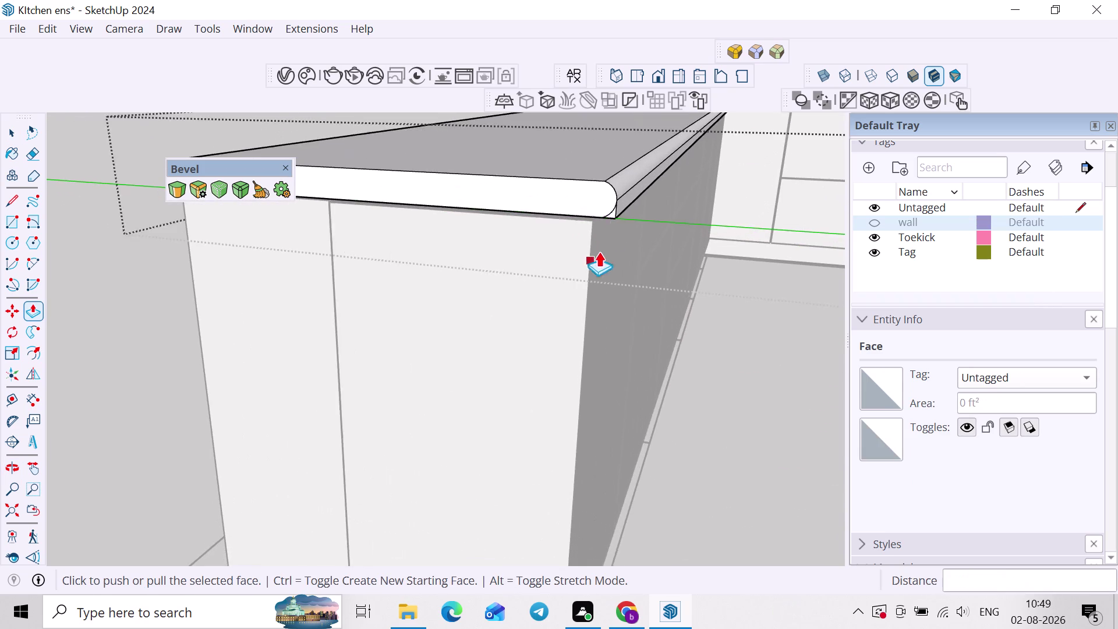
scroll(up, 3)
scroll(up, 3)
Select the short corner edge and repeat the push on the remaining corner waste.
key(space)
click(614, 215)
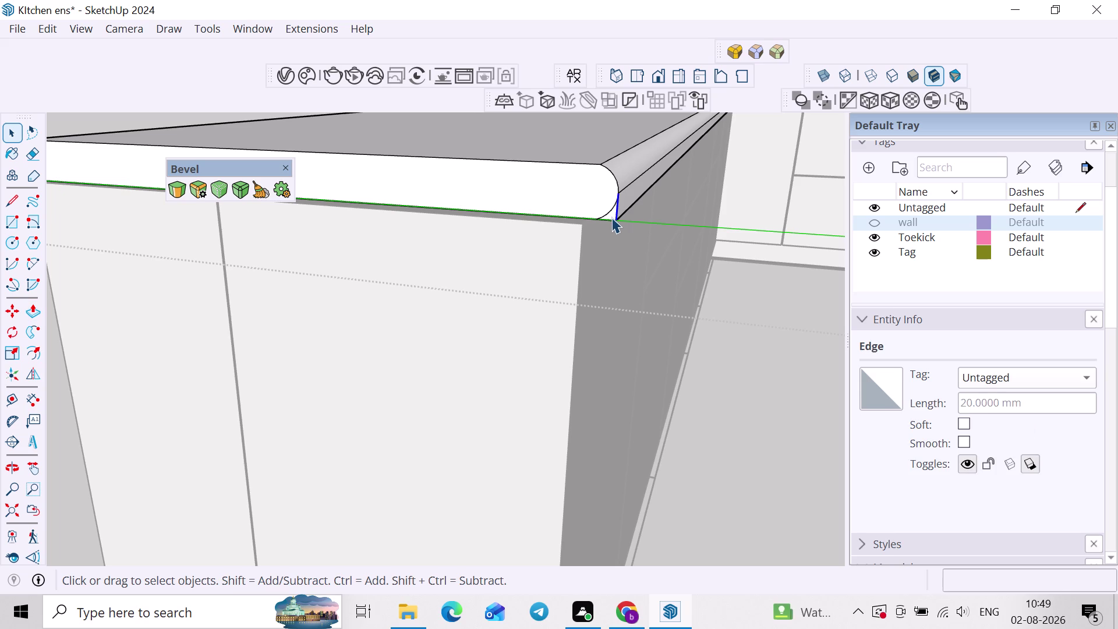
key(p)
scroll(up, 3)
double_click(609, 219)
scroll(down, 3)
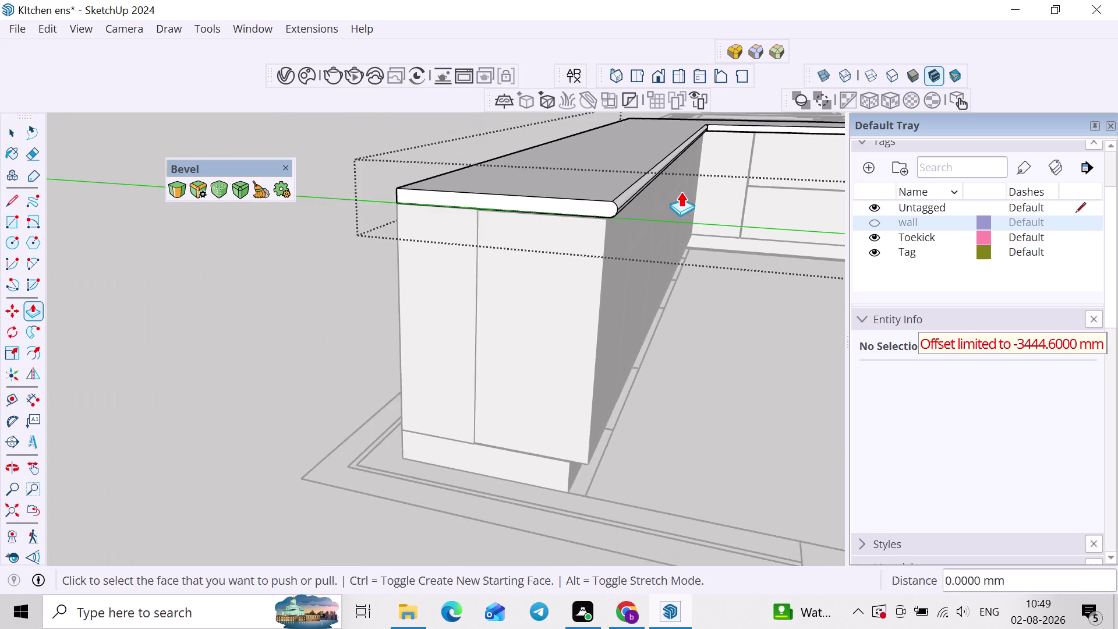
Draw a rounded arc on the end face of the next countertop run.
middle_drag(683, 189, 423, 308)
middle_drag(537, 241, 419, 264)
middle_drag(706, 275, 458, 262)
middle_drag(572, 282, 405, 259)
scroll(up, 3)
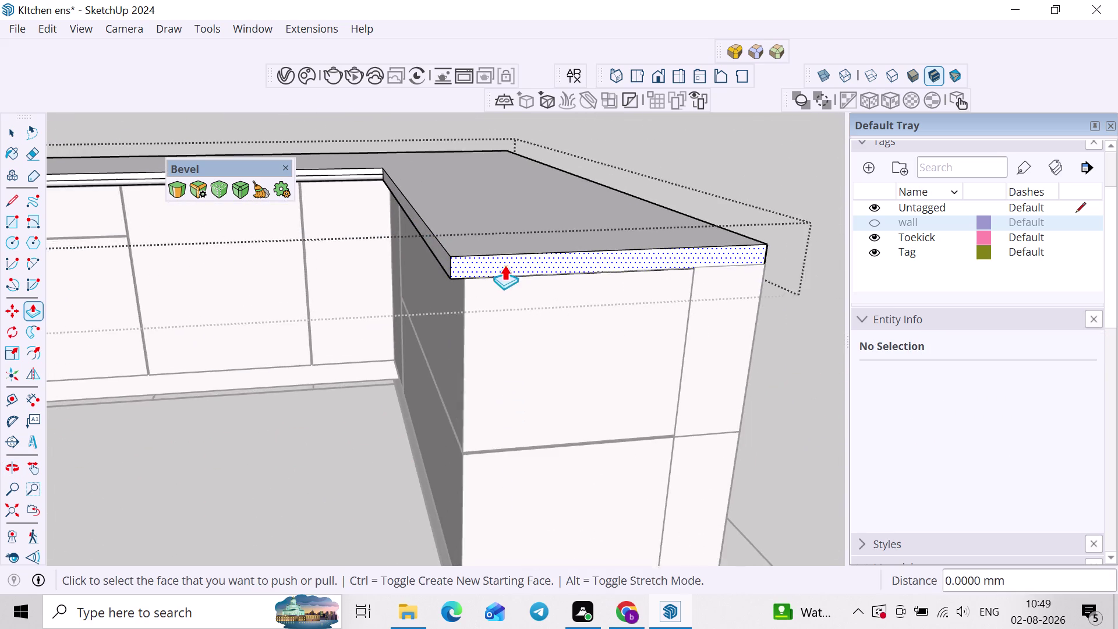
middle_drag(504, 265, 493, 251)
key(space)
key(a)
scroll(up, 3)
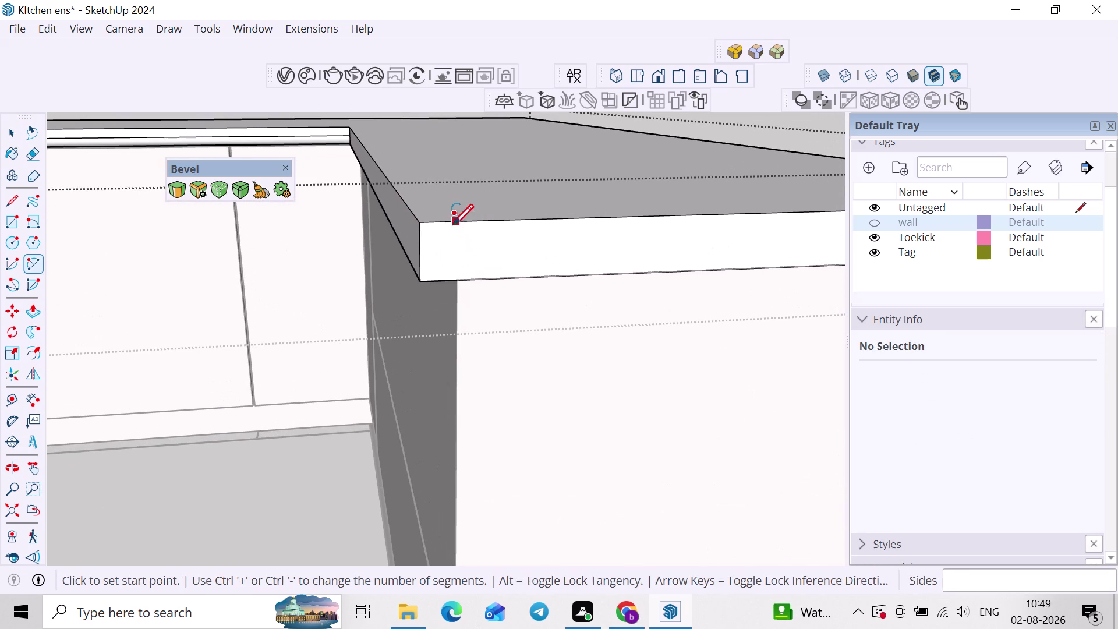
click(449, 223)
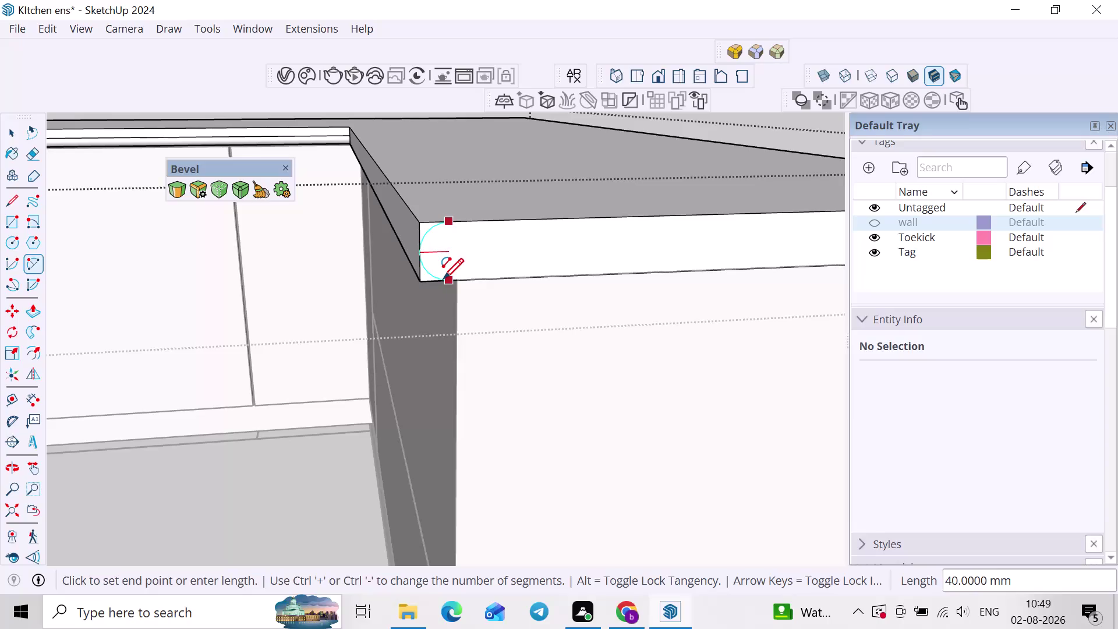
double_click(443, 279)
scroll(up, 3)
Push the corner waste outside the curve back along the second run's length.
key(space)
click(419, 205)
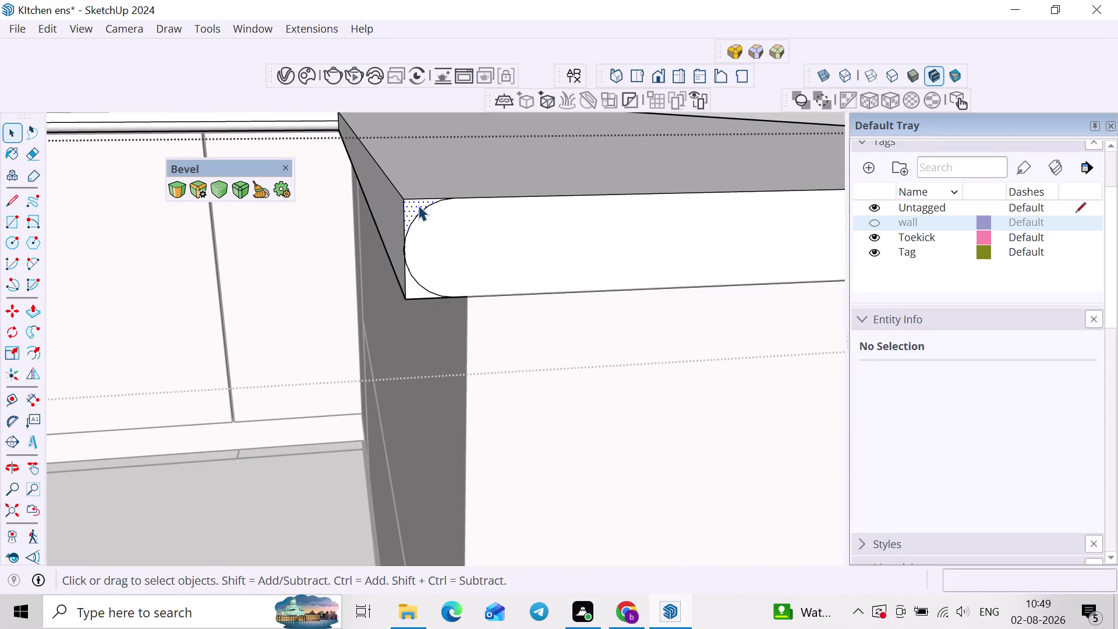
key(p)
click(418, 205)
scroll(down, 3)
middle_drag(380, 178, 738, 475)
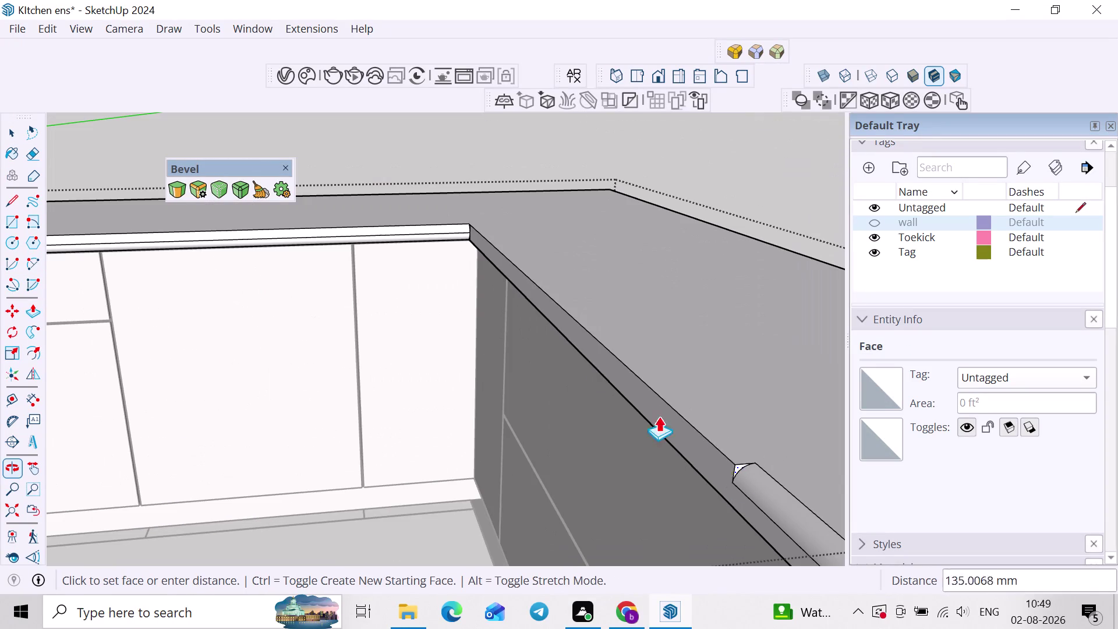
scroll(up, 3)
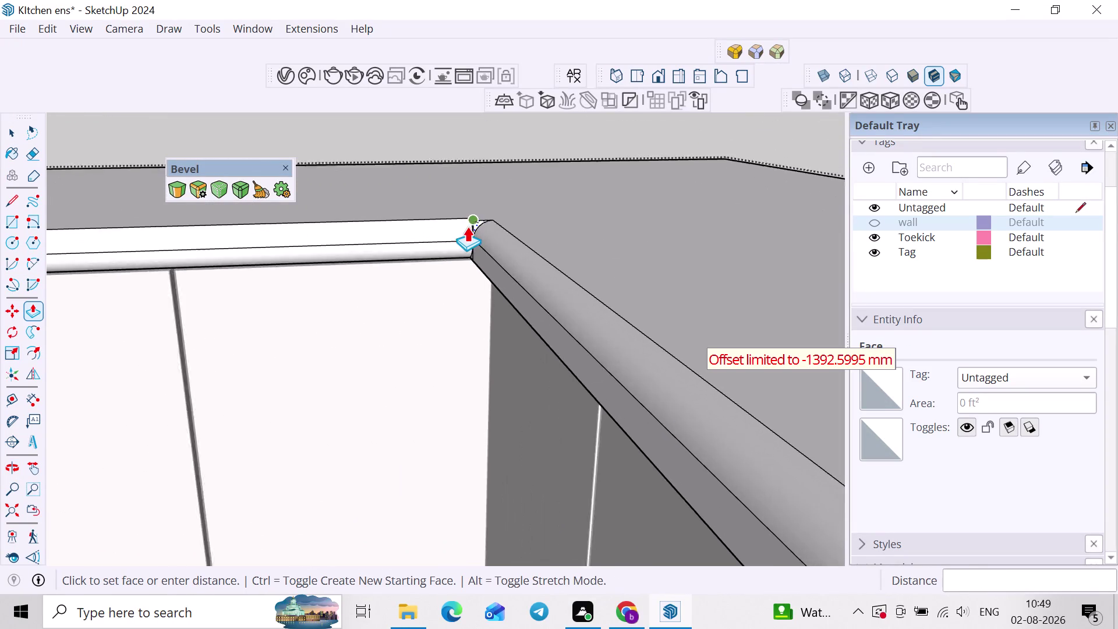
scroll(up, 3)
middle_drag(483, 216, 536, 322)
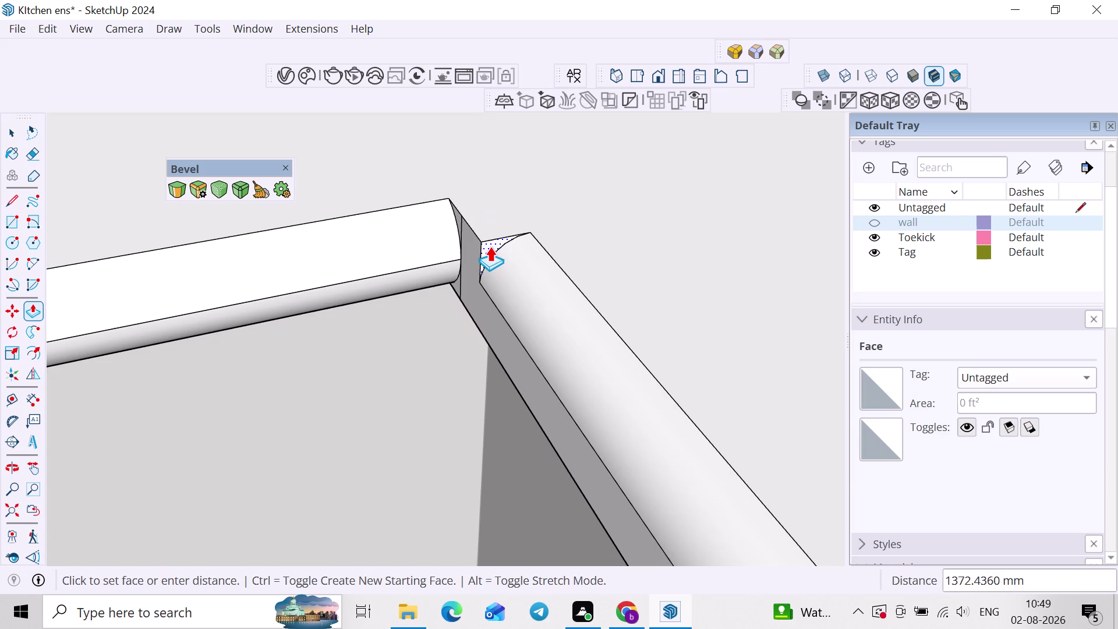
click(456, 209)
Push the small faces at the countertop joint to close the gap.
scroll(up, 3)
click(460, 226)
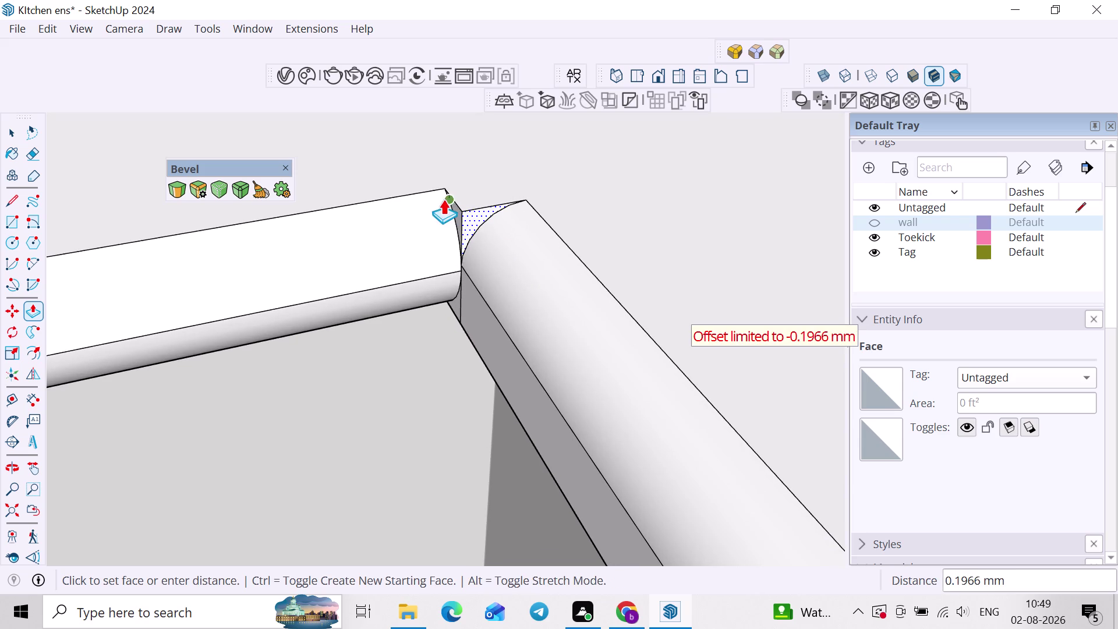
click(444, 188)
scroll(up, 3)
click(468, 213)
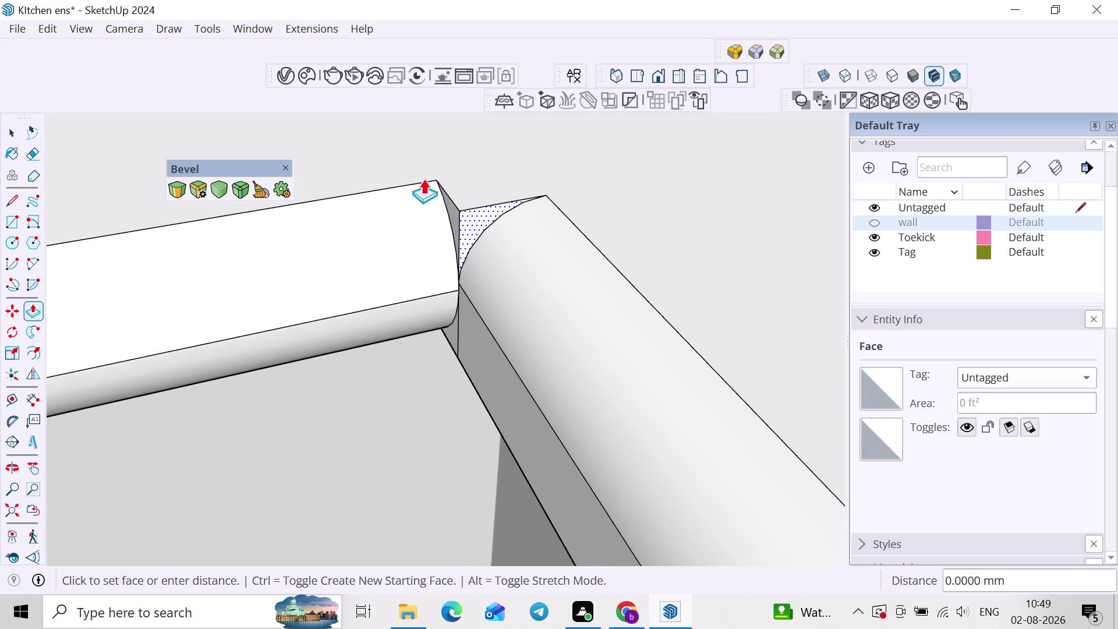
scroll(down, 3)
scroll(down, 3)
Undo the joint pushes and the second run's rounding with seven Ctrl+Z presses.
key(ctrl+z)
scroll(down, 3)
key(ctrl+z)
key(ctrl+z)
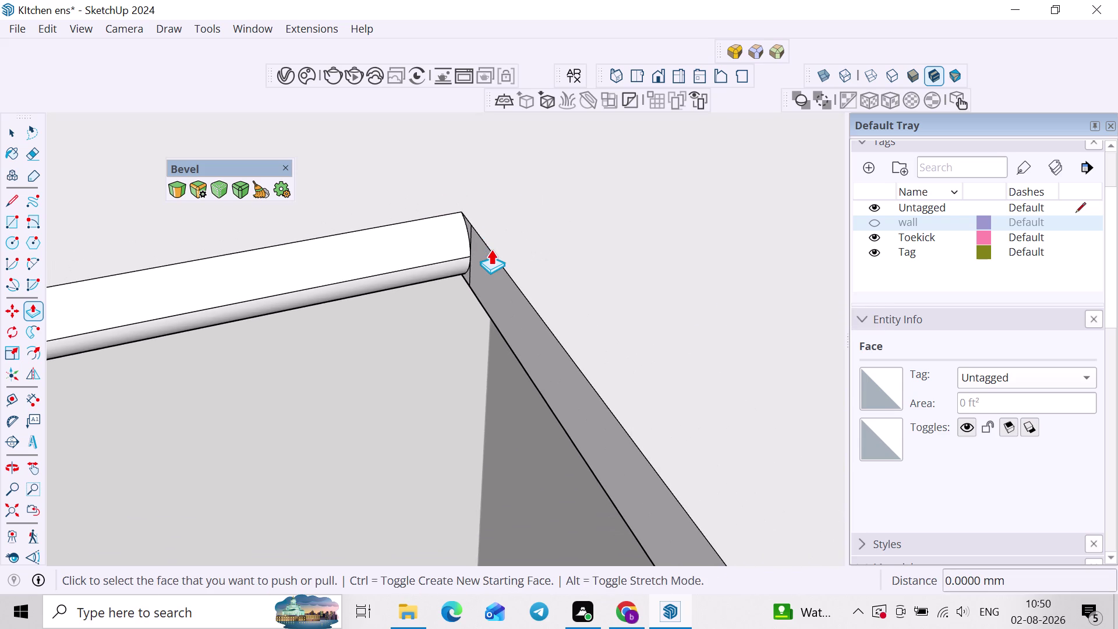
key(ctrl+z)
key(ctrl+z)
key(ctrl+z)
key(ctrl+z)
scroll(down, 3)
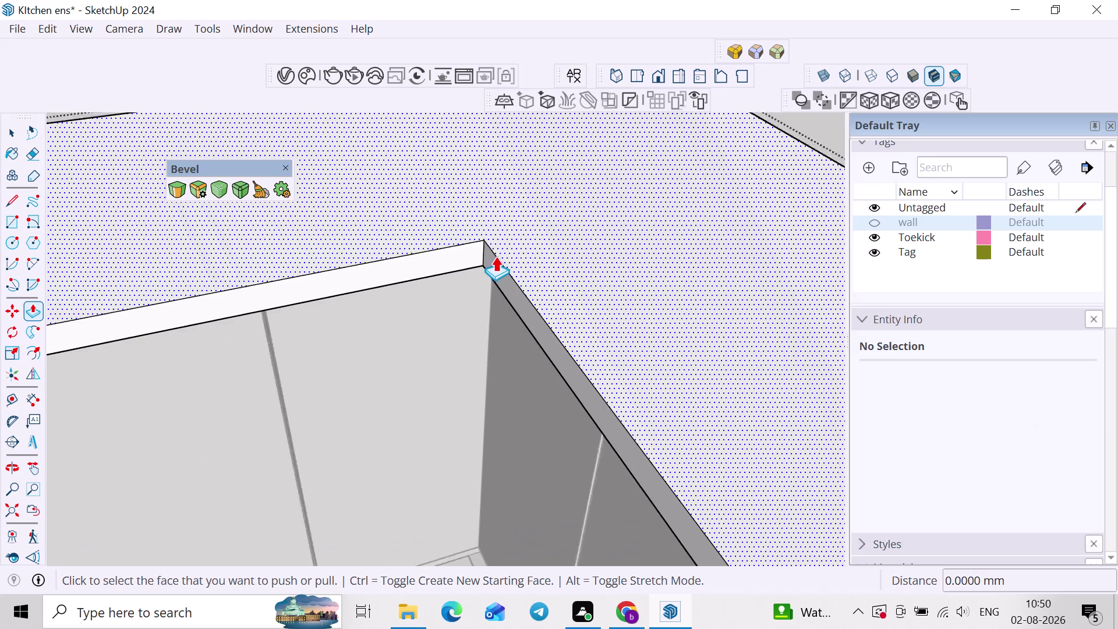
Draw a 2-Point Arc between the end face's top and bottom corners, bulging outward.
scroll(down, 3)
middle_drag(504, 335, 498, 263)
scroll(down, 3)
middle_drag(522, 307, 614, 240)
scroll(down, 3)
middle_drag(582, 313, 450, 252)
middle_drag(388, 243, 547, 254)
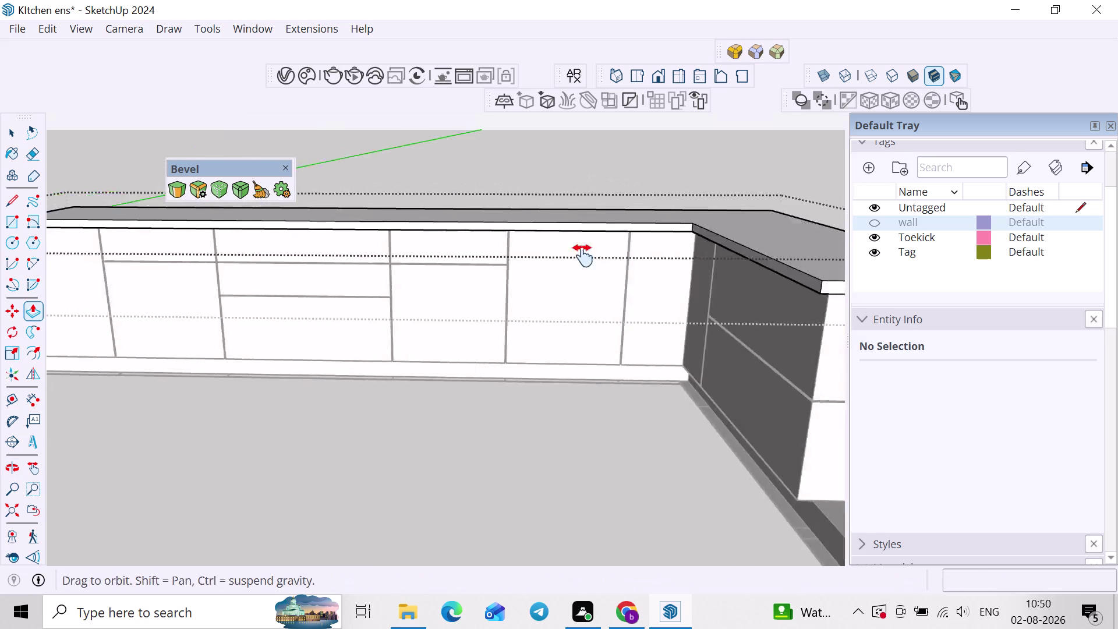
middle_drag(546, 253, 629, 265)
middle_drag(339, 268, 527, 272)
scroll(up, 3)
middle_drag(132, 260, 387, 288)
scroll(up, 3)
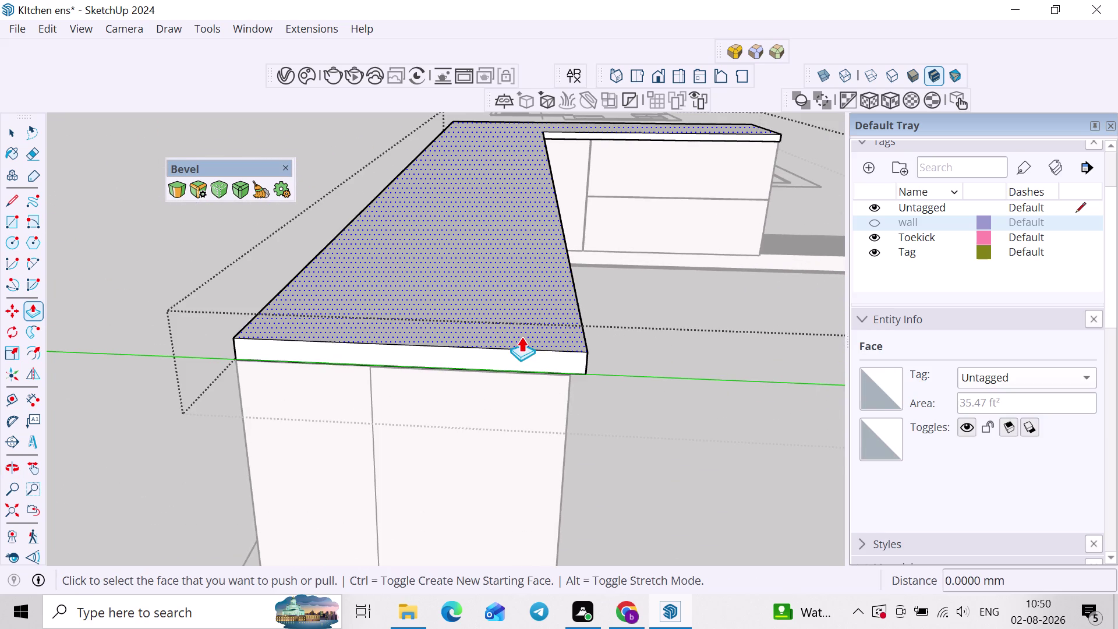
key(space)
key(a)
scroll(up, 3)
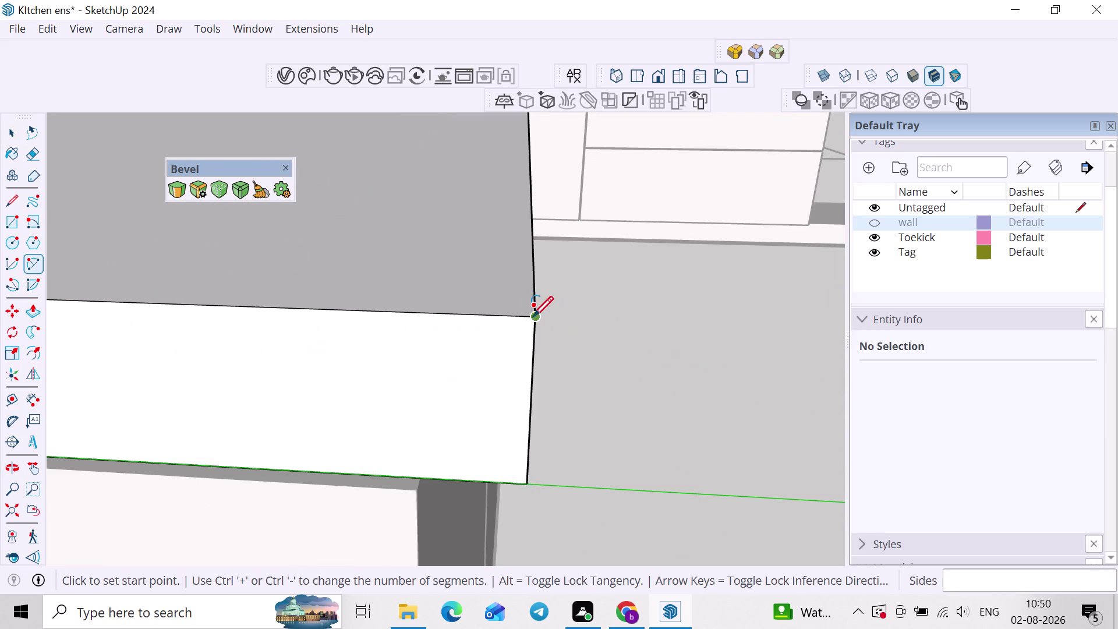
click(533, 317)
click(525, 483)
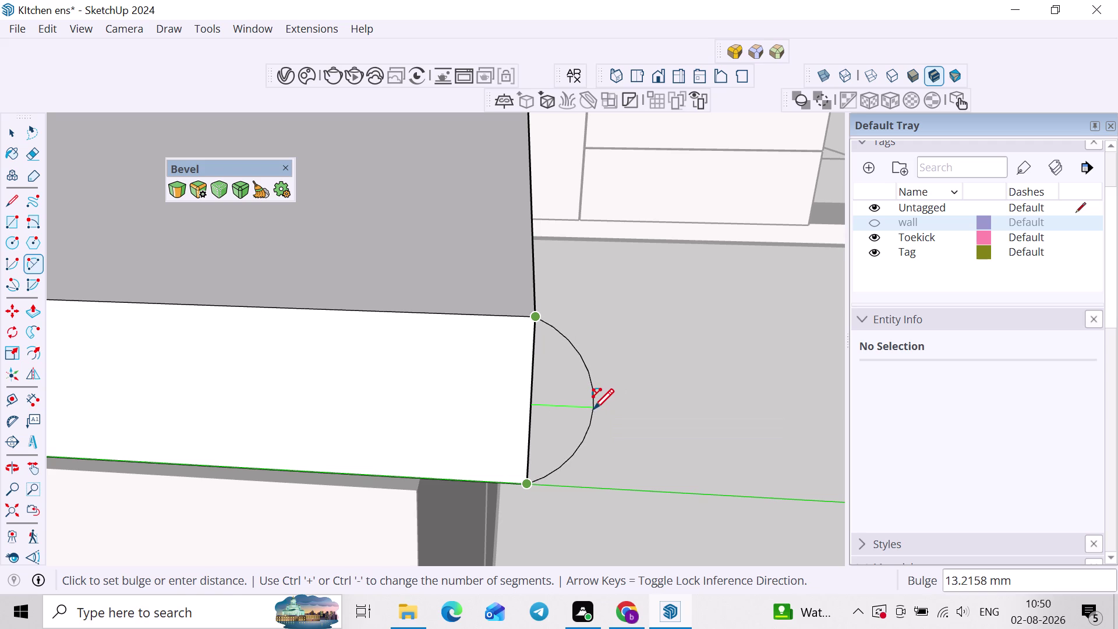
click(592, 409)
scroll(down, 3)
middle_drag(611, 407, 497, 425)
middle_drag(562, 409, 473, 445)
scroll(down, 3)
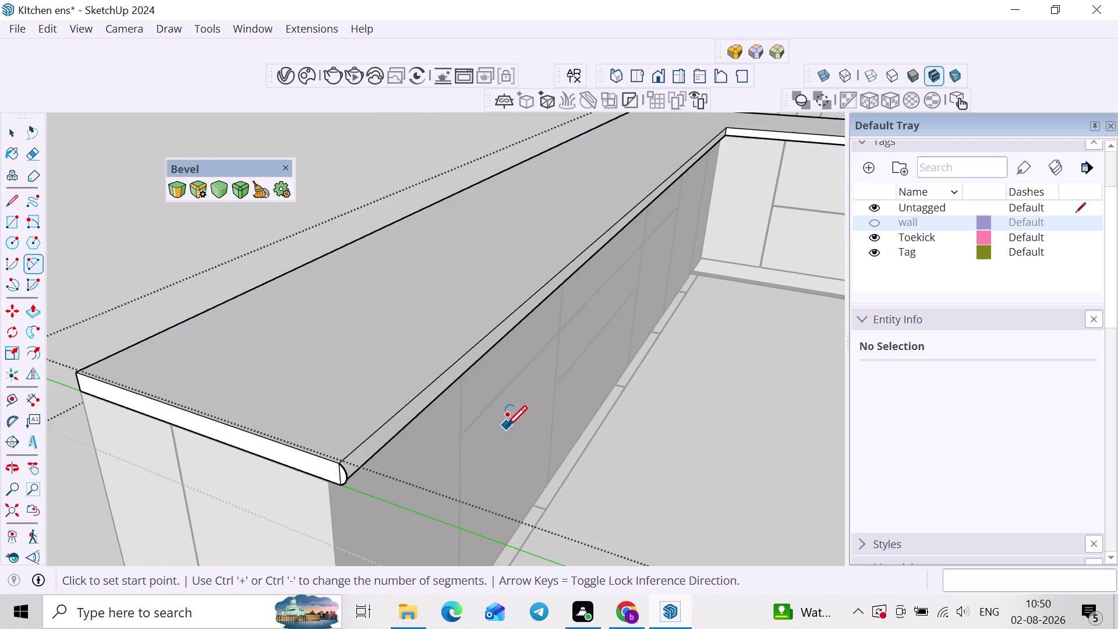
scroll(up, 3)
key(space)
Select the countertop's front strip and the adjoining front strip as the sweep path.
click(373, 469)
scroll(down, 3)
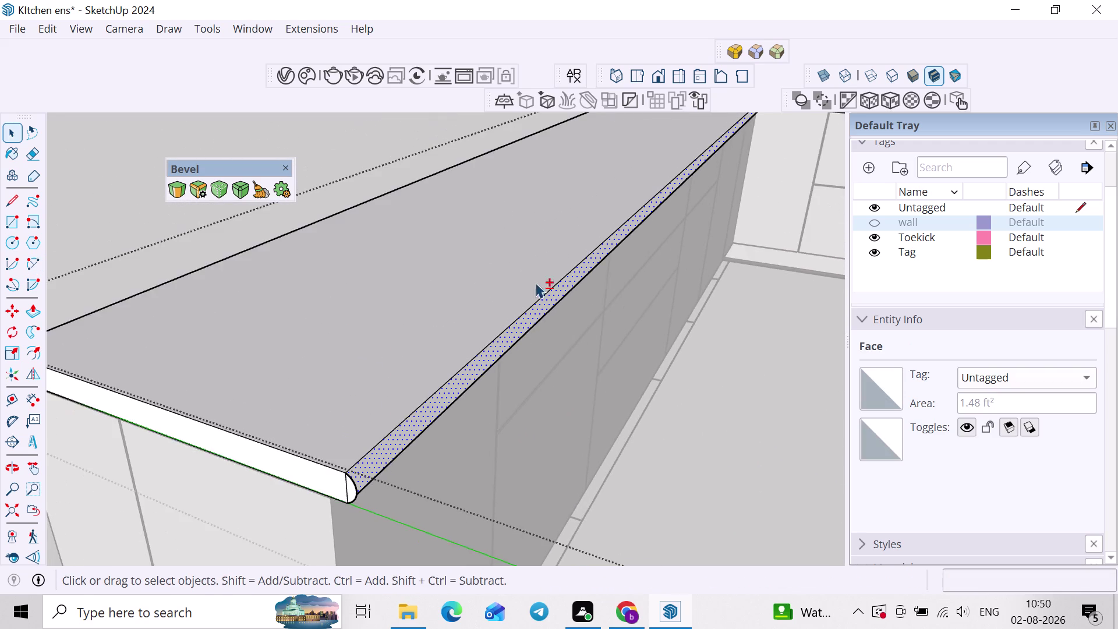
middle_drag(535, 283, 438, 418)
scroll(up, 3)
scroll(down, 3)
scroll(up, 3)
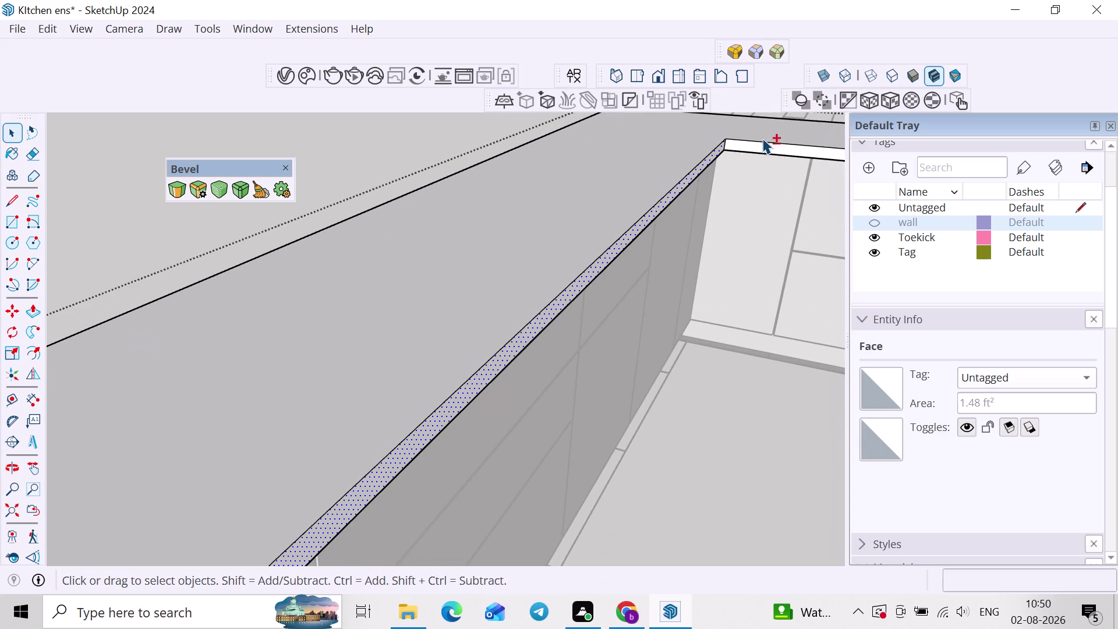
click(758, 145)
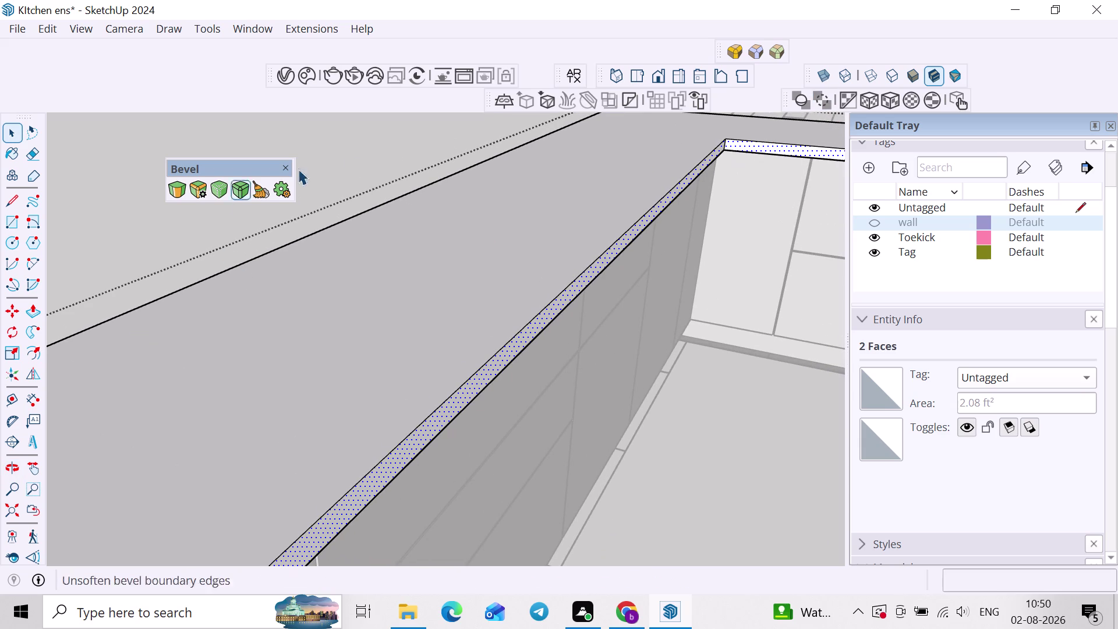
Try sweeping the bullnose profile with Follow Me and dismiss the invalid path warning.
click(39, 329)
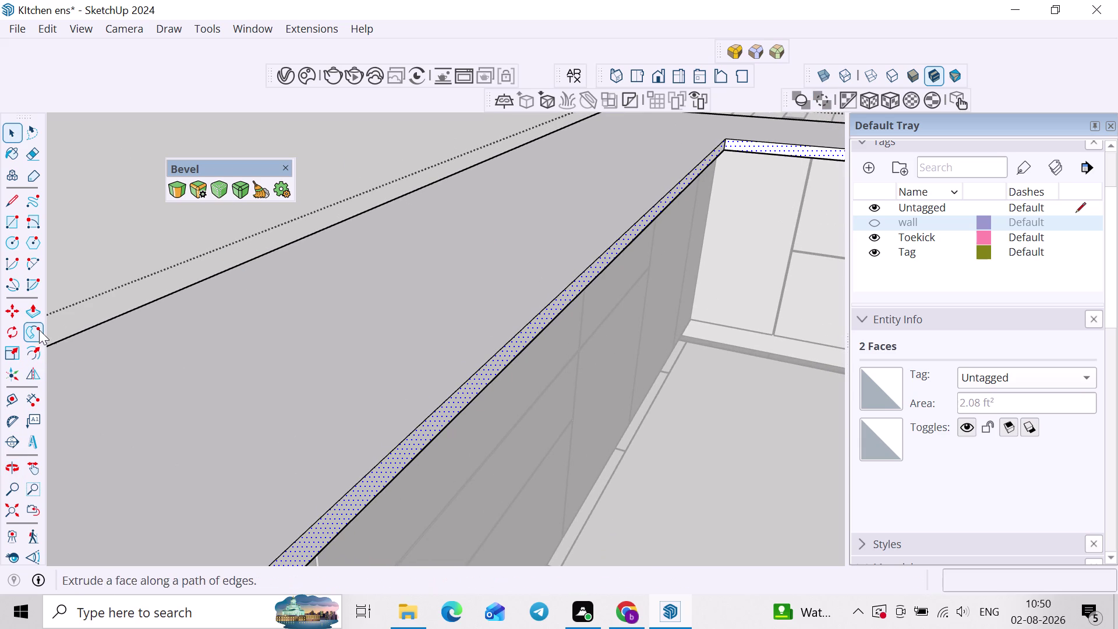
scroll(down, 3)
middle_drag(353, 496, 496, 311)
middle_drag(364, 376, 534, 345)
scroll(up, 3)
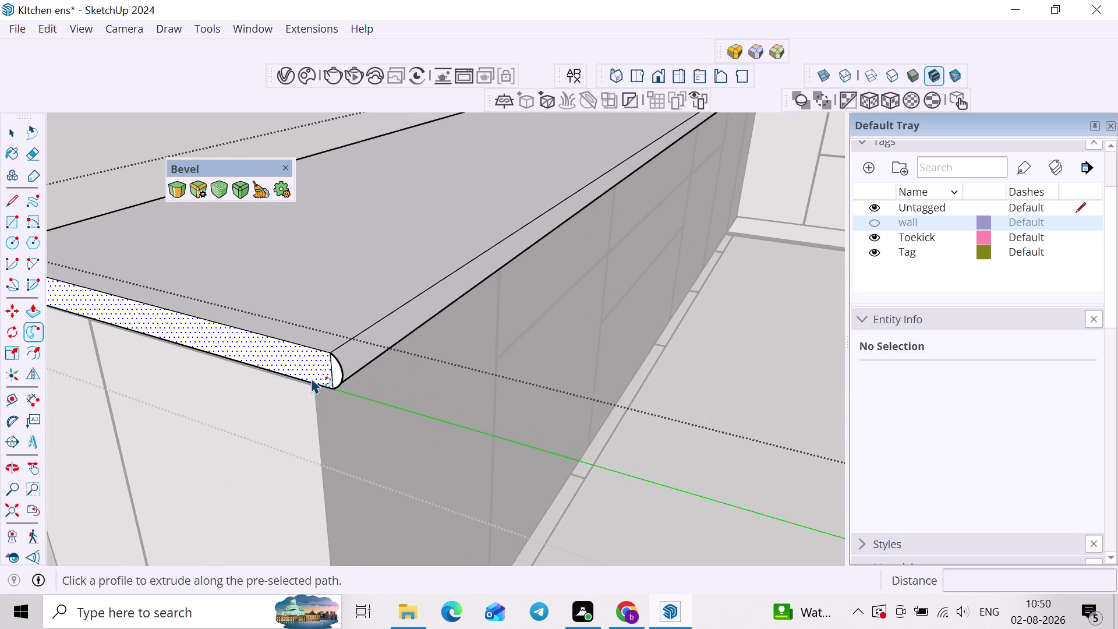
click(337, 369)
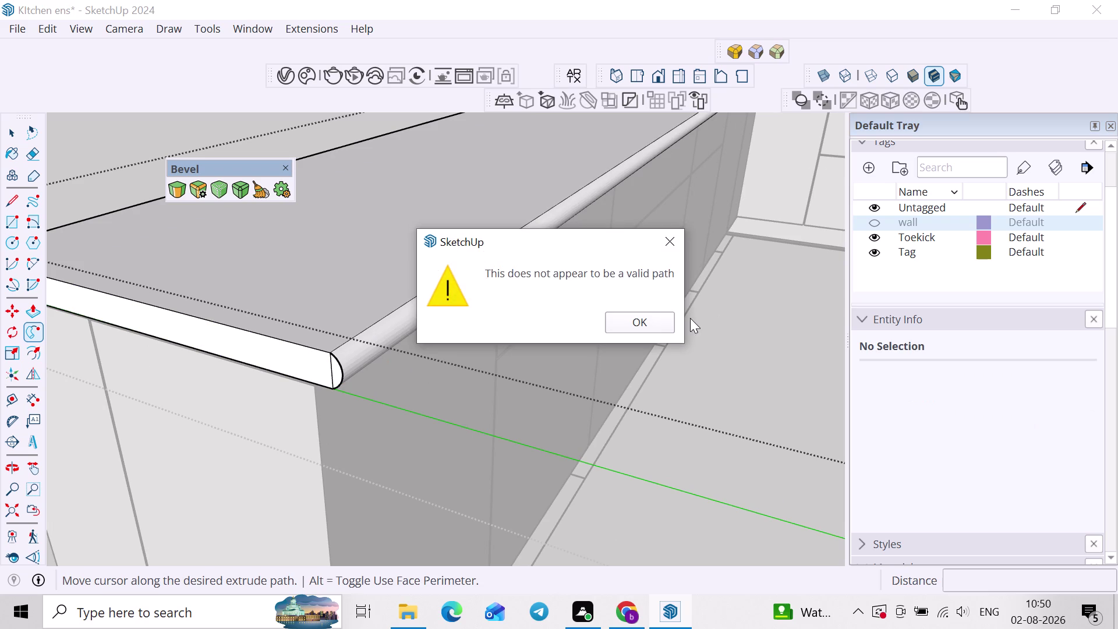
click(646, 322)
Clear the selection and reselect the countertop's narrow front face and front edge.
scroll(down, 3)
middle_drag(663, 304, 545, 436)
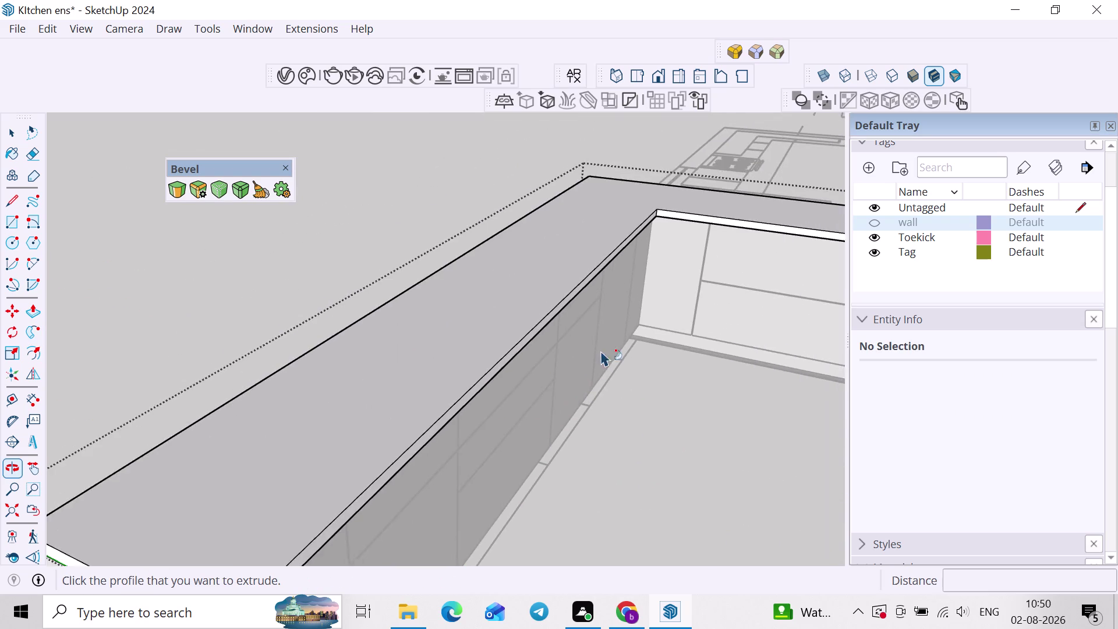
scroll(up, 3)
scroll(down, 3)
scroll(up, 3)
key(space)
click(650, 206)
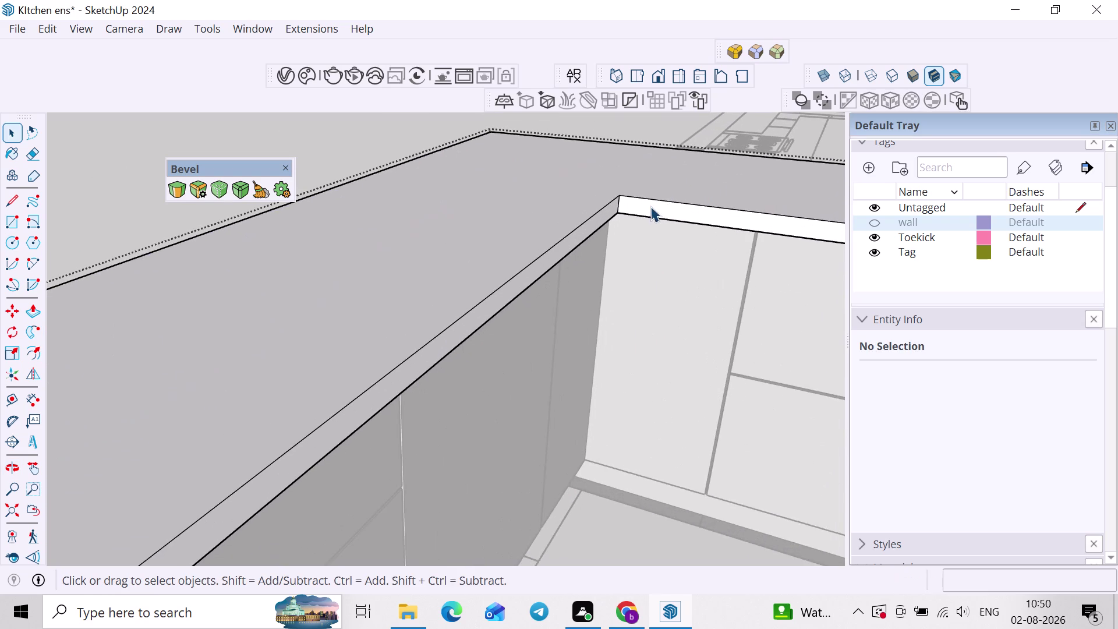
scroll(up, 3)
click(635, 188)
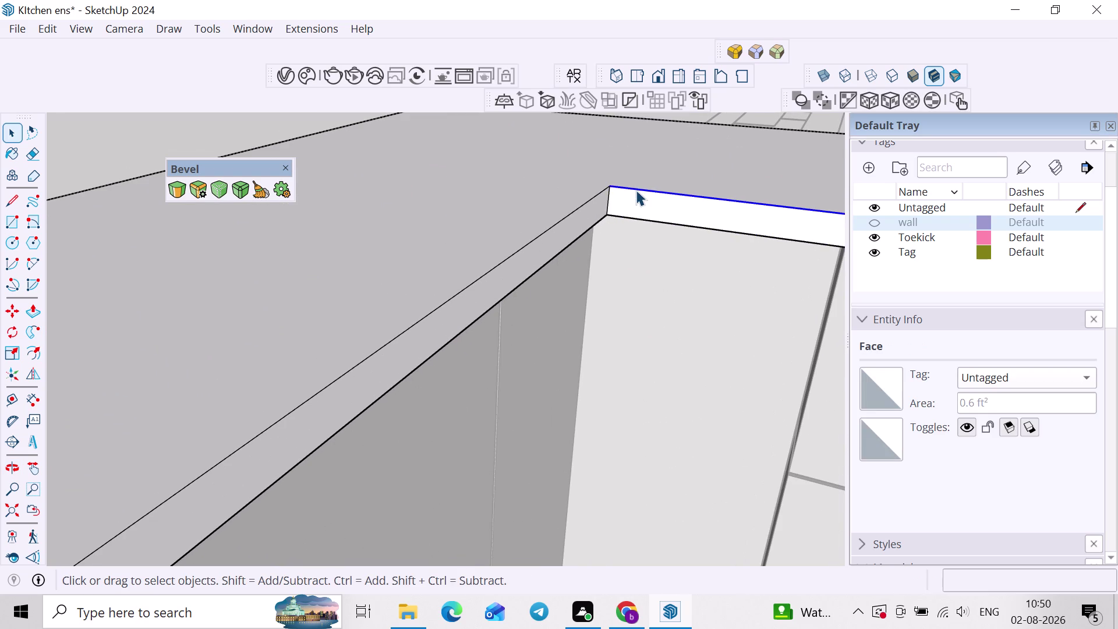
click(601, 192)
scroll(down, 3)
middle_drag(572, 265, 689, 201)
scroll(up, 3)
scroll(down, 3)
middle_drag(561, 376, 598, 267)
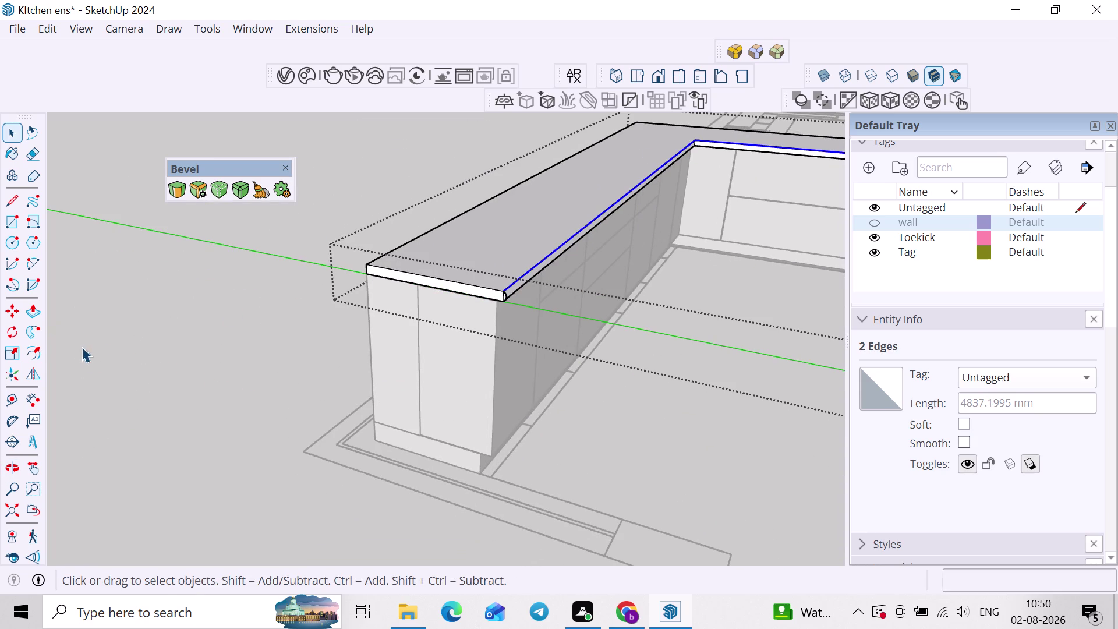
Sweep the rounded profile along the selected front edge with Follow Me.
click(32, 331)
scroll(up, 3)
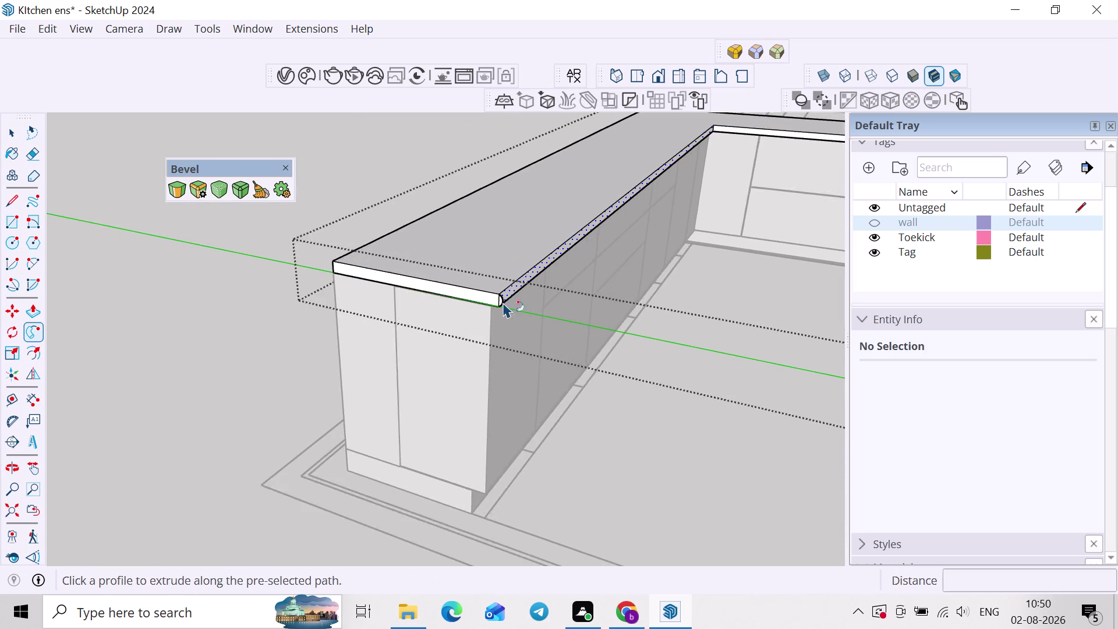
scroll(up, 3)
click(503, 290)
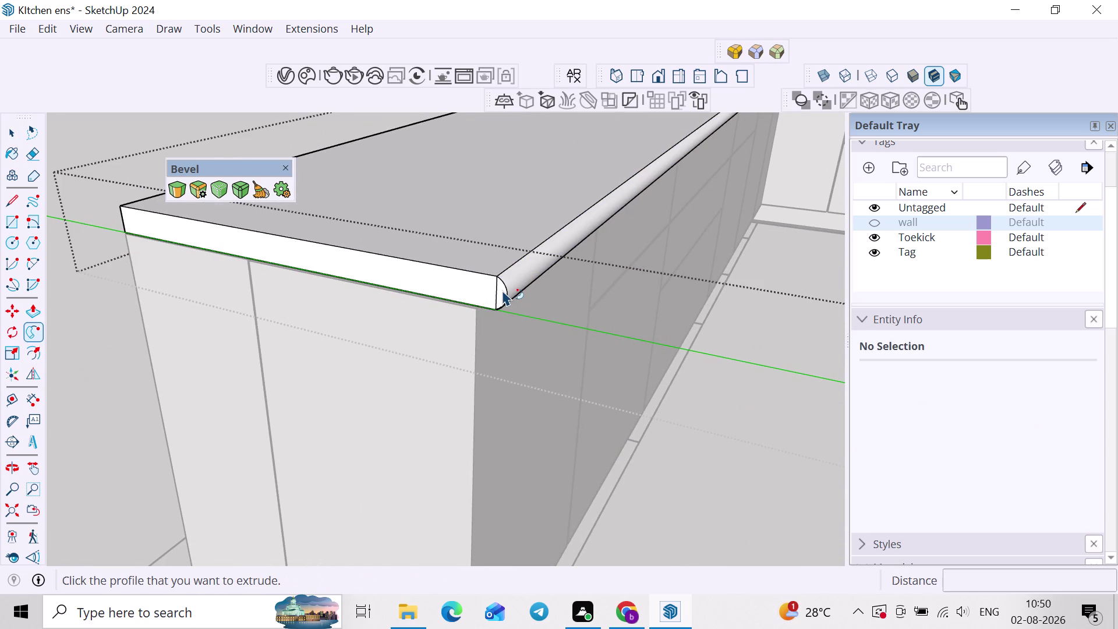
scroll(down, 3)
middle_drag(713, 188, 617, 309)
middle_drag(764, 229, 625, 236)
scroll(up, 3)
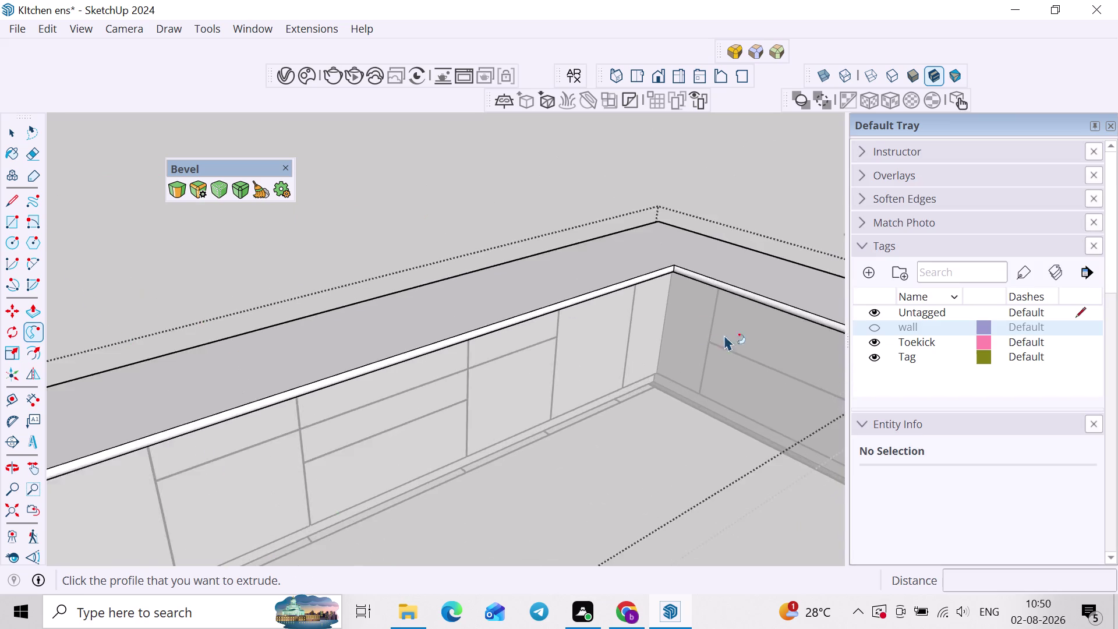
Zoom in on the countertop corner and erase the seam where the bullnose runs meet.
middle_drag(725, 335, 435, 286)
middle_drag(503, 329, 347, 262)
scroll(up, 3)
key(space)
middle_drag(451, 263, 760, 289)
scroll(up, 3)
middle_drag(348, 240, 712, 342)
scroll(up, 3)
middle_drag(550, 307, 464, 245)
middle_drag(429, 242, 533, 225)
scroll(up, 3)
scroll(down, 3)
middle_drag(425, 331, 522, 303)
key(e)
scroll(up, 3)
middle_drag(427, 345, 447, 302)
drag(459, 309, 460, 301)
middle_drag(703, 232, 665, 281)
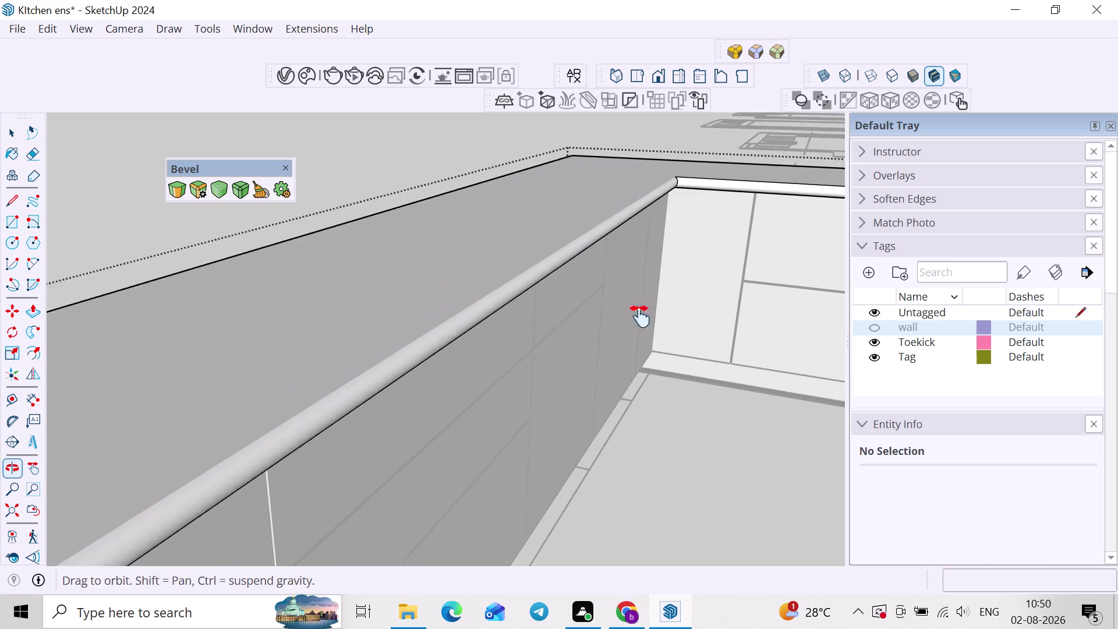
middle_drag(665, 280, 625, 343)
scroll(up, 3)
scroll(up, 3)
click(628, 279)
scroll(up, 3)
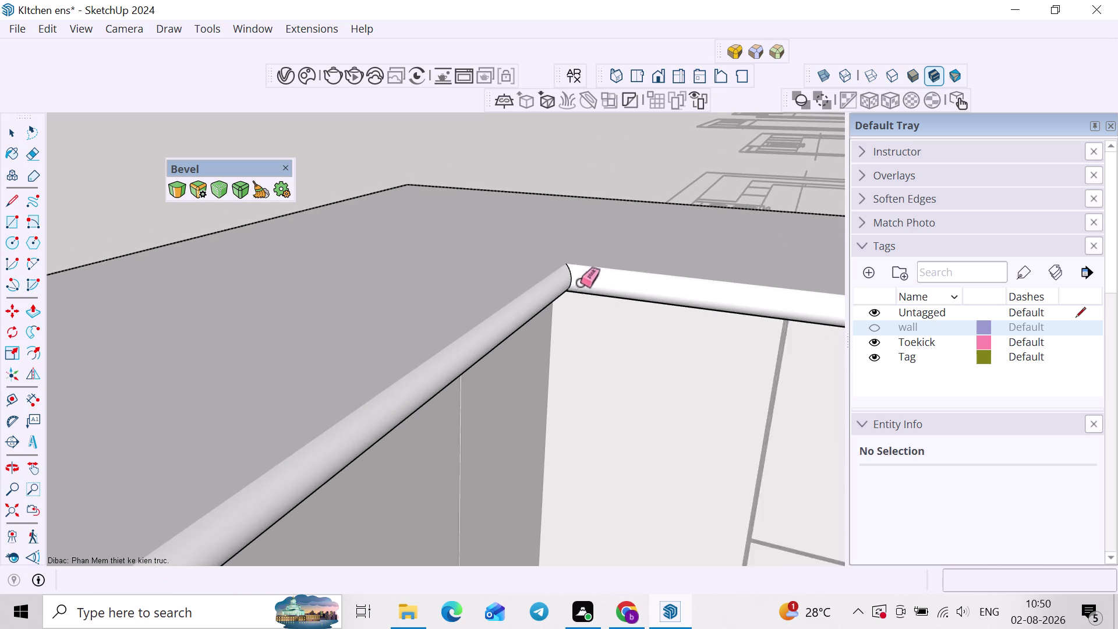
scroll(up, 3)
middle_drag(586, 268, 457, 245)
scroll(up, 3)
drag(455, 251, 443, 253)
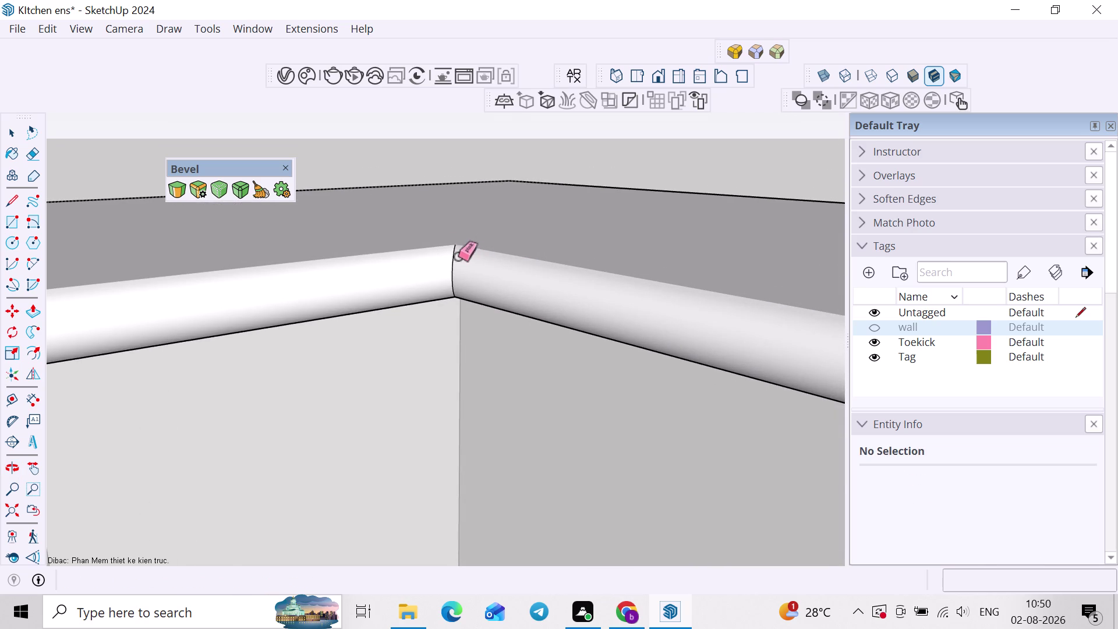
scroll(down, 3)
drag(468, 263, 436, 270)
Erase the remaining corner edges on the rounded edge and under the corner.
scroll(up, 3)
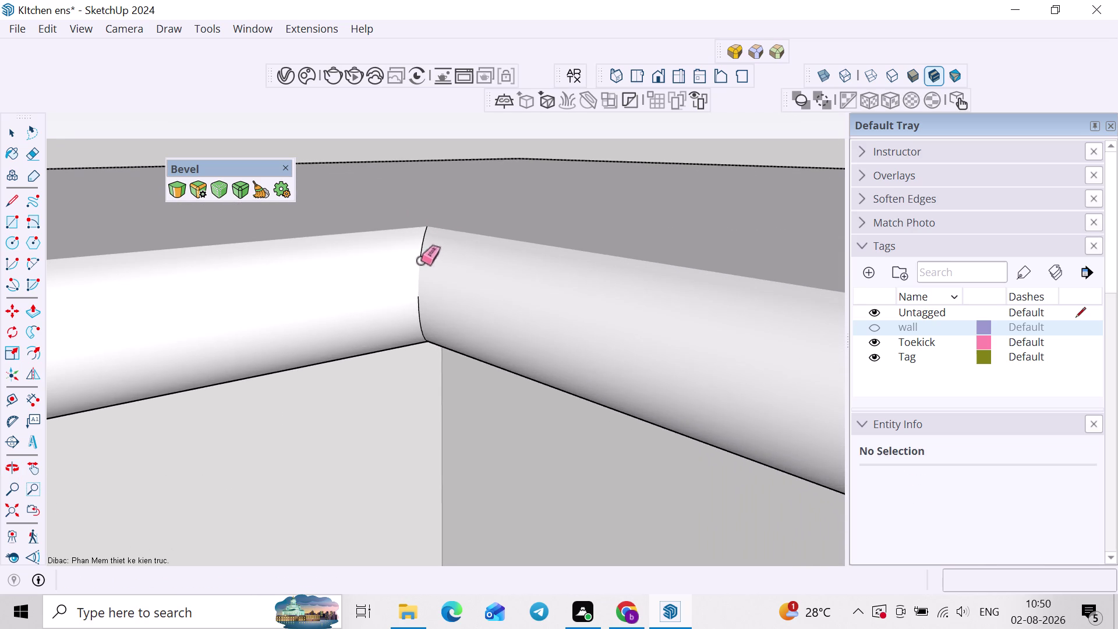
drag(421, 261, 419, 251)
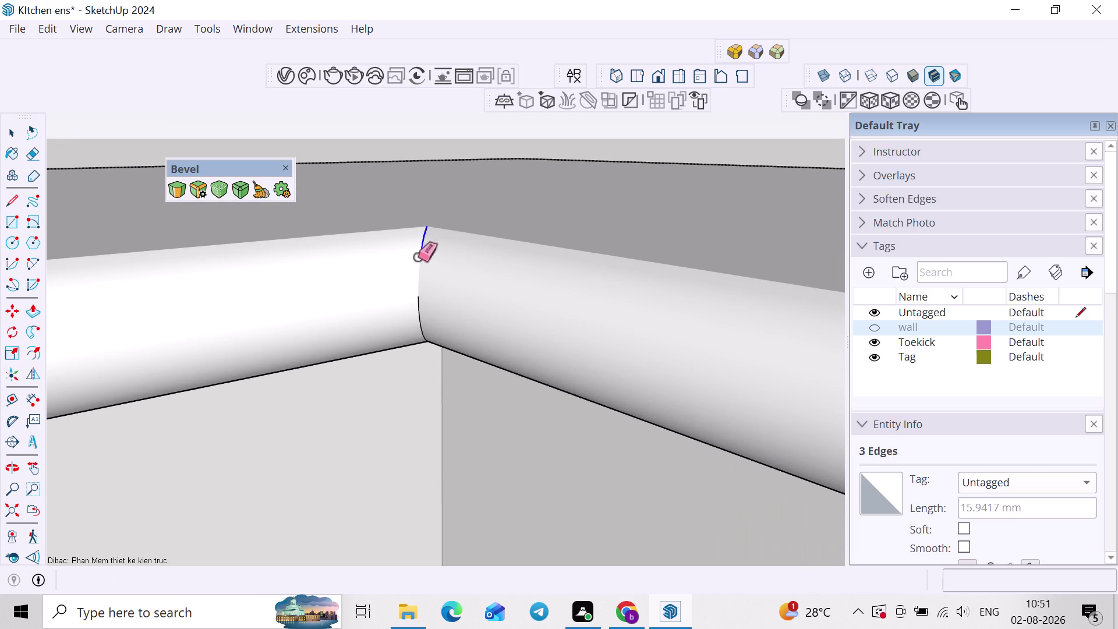
drag(419, 251, 418, 297)
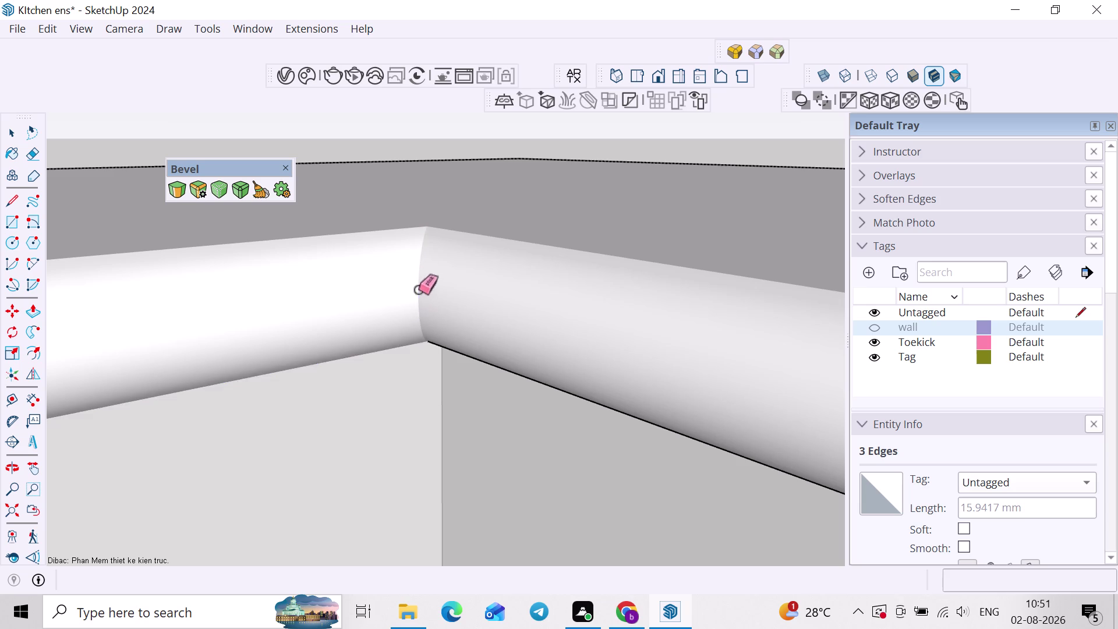
scroll(down, 3)
middle_drag(472, 334, 531, 228)
scroll(up, 3)
drag(483, 316, 484, 326)
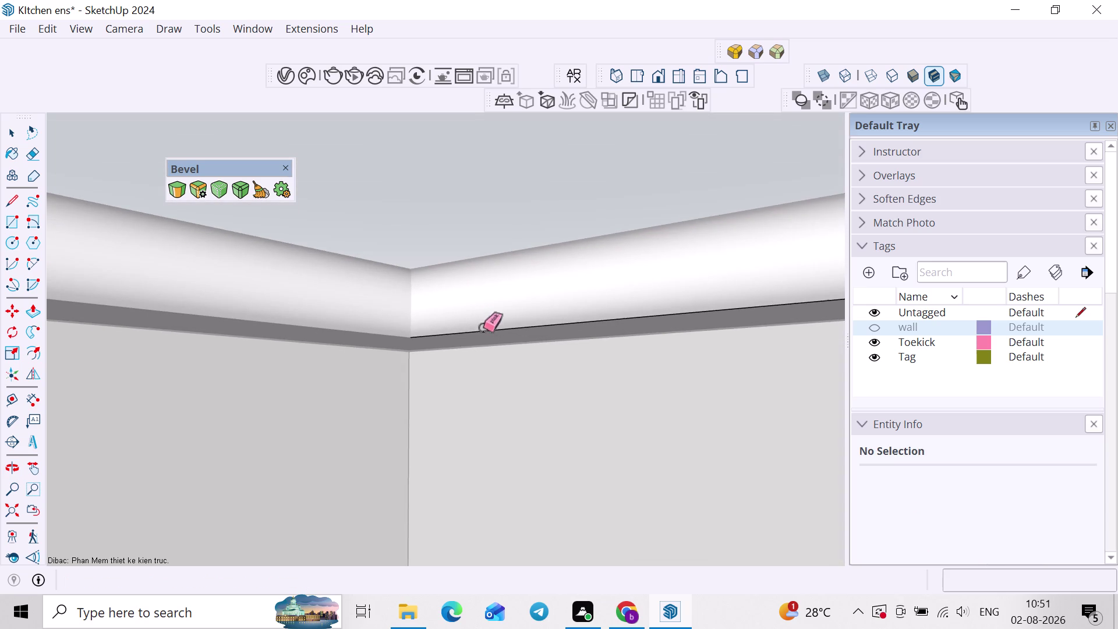
drag(483, 326, 483, 333)
Return to the Select tool and clear the selection.
scroll(down, 3)
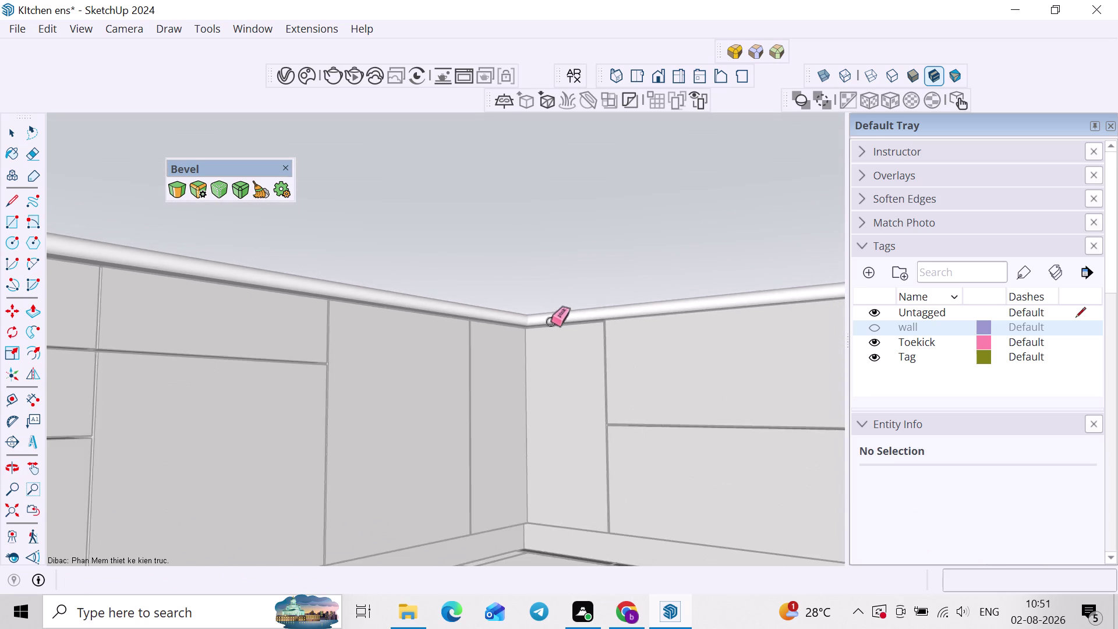
scroll(down, 3)
scroll(up, 3)
scroll(down, 3)
key(space)
click(667, 288)
scroll(down, 3)
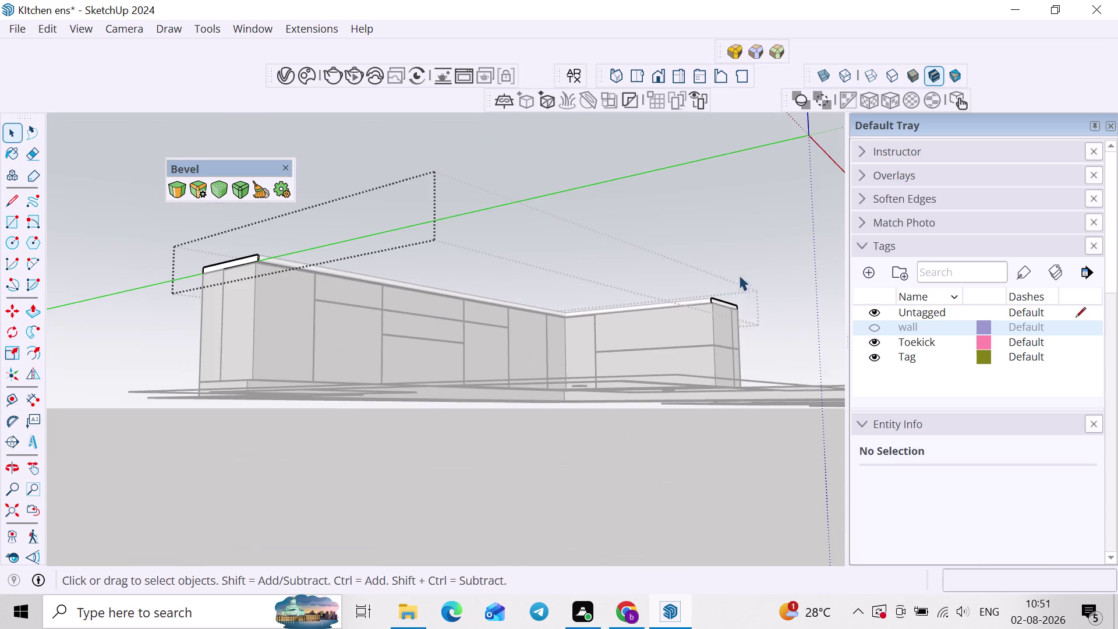
click(784, 259)
middle_drag(683, 300, 553, 408)
middle_drag(756, 220, 716, 304)
middle_drag(661, 318, 791, 297)
scroll(up, 3)
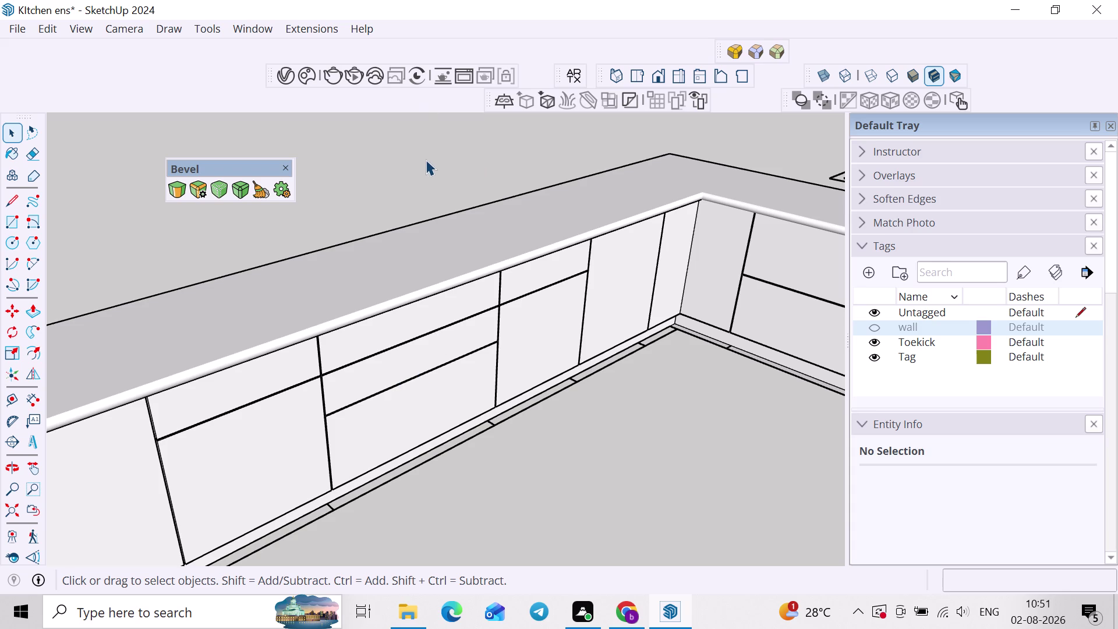
scroll(down, 3)
scroll(down, 3)
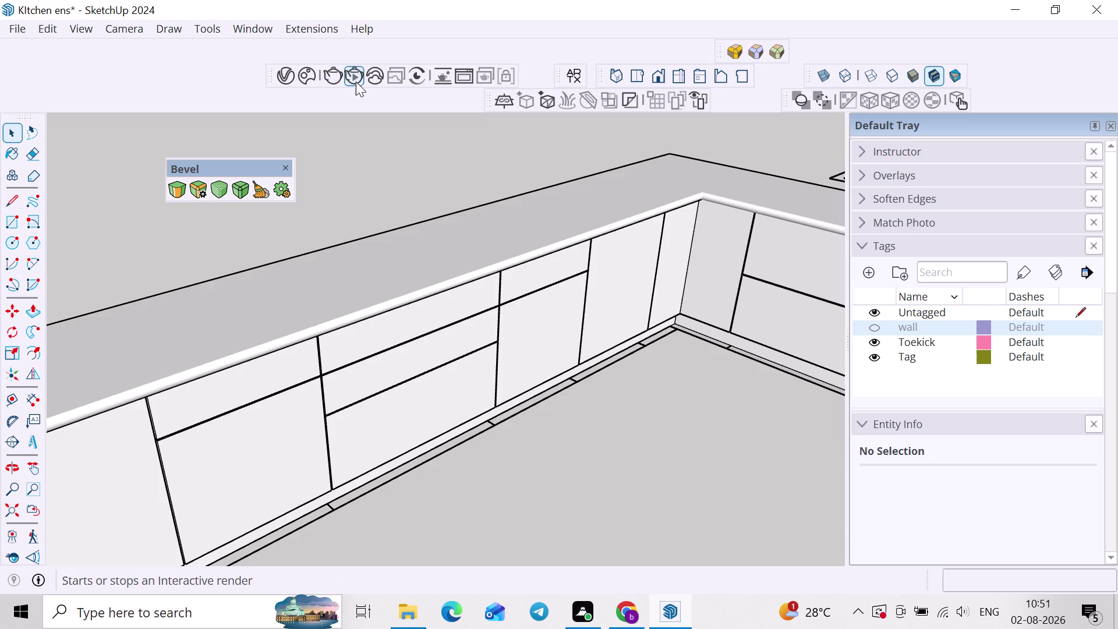
scroll(down, 3)
middle_drag(510, 202, 348, 207)
scroll(up, 3)
key(space)
click(444, 143)
scroll(up, 3)
middle_drag(471, 220, 697, 232)
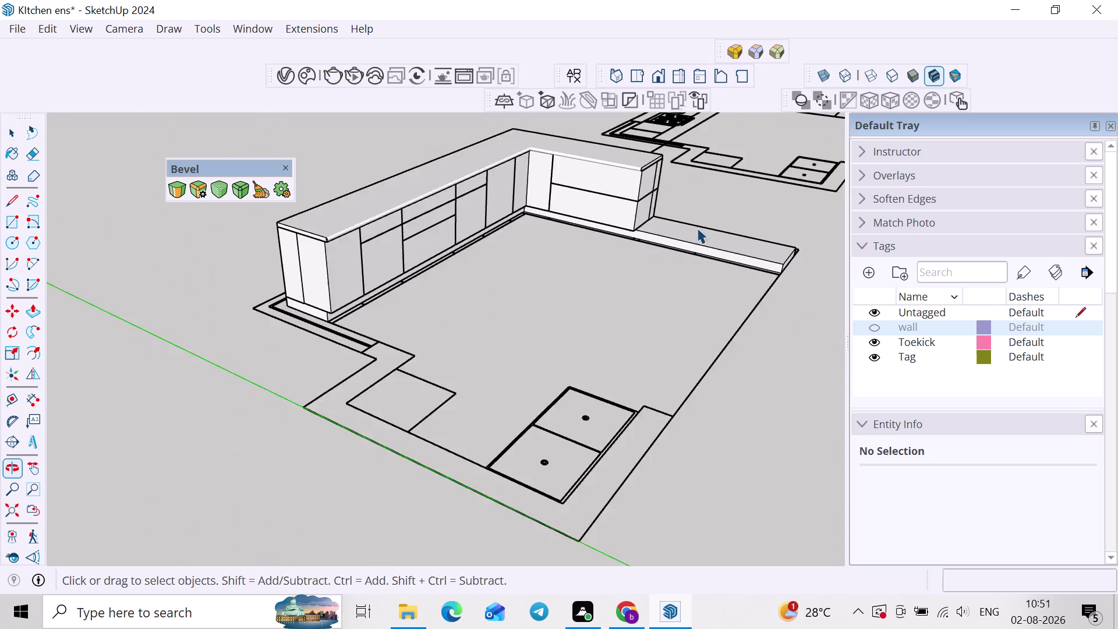
scroll(up, 3)
scroll(down, 3)
middle_drag(700, 211, 609, 279)
middle_drag(608, 277, 689, 260)
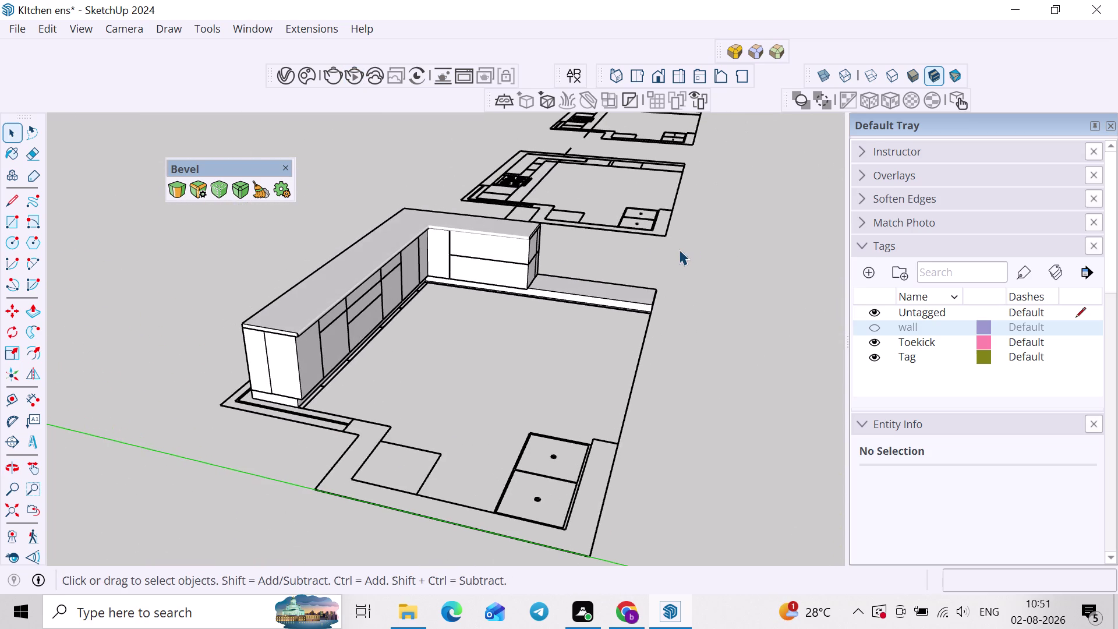
middle_drag(560, 242, 376, 242)
scroll(down, 3)
middle_drag(641, 265, 473, 299)
middle_drag(551, 330, 515, 368)
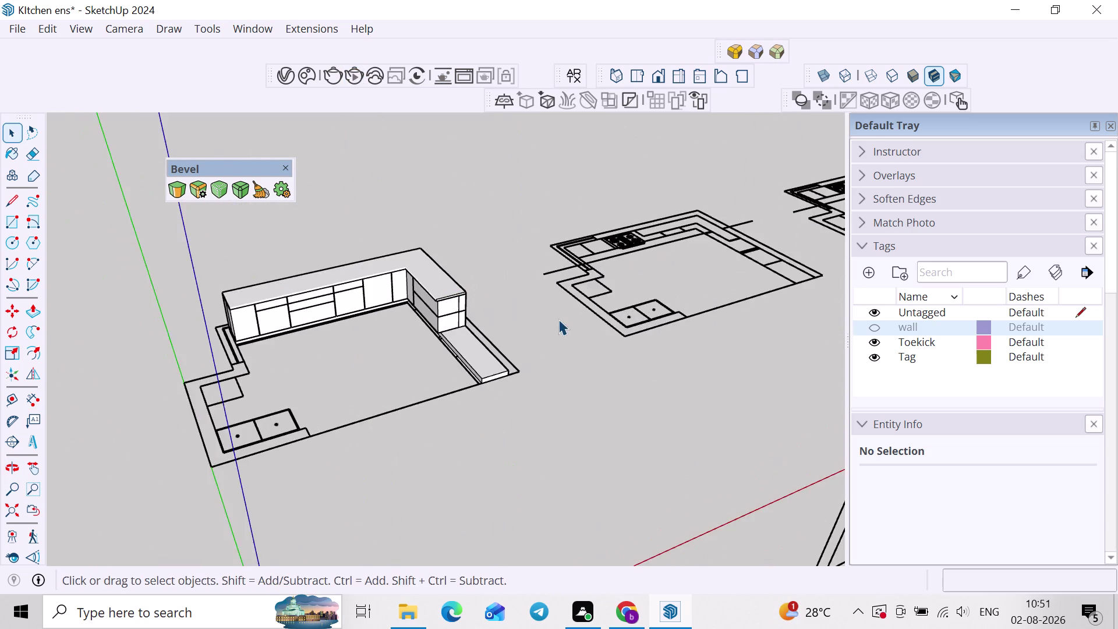
scroll(down, 3)
middle_drag(548, 324, 650, 283)
scroll(up, 3)
middle_drag(640, 290, 289, 256)
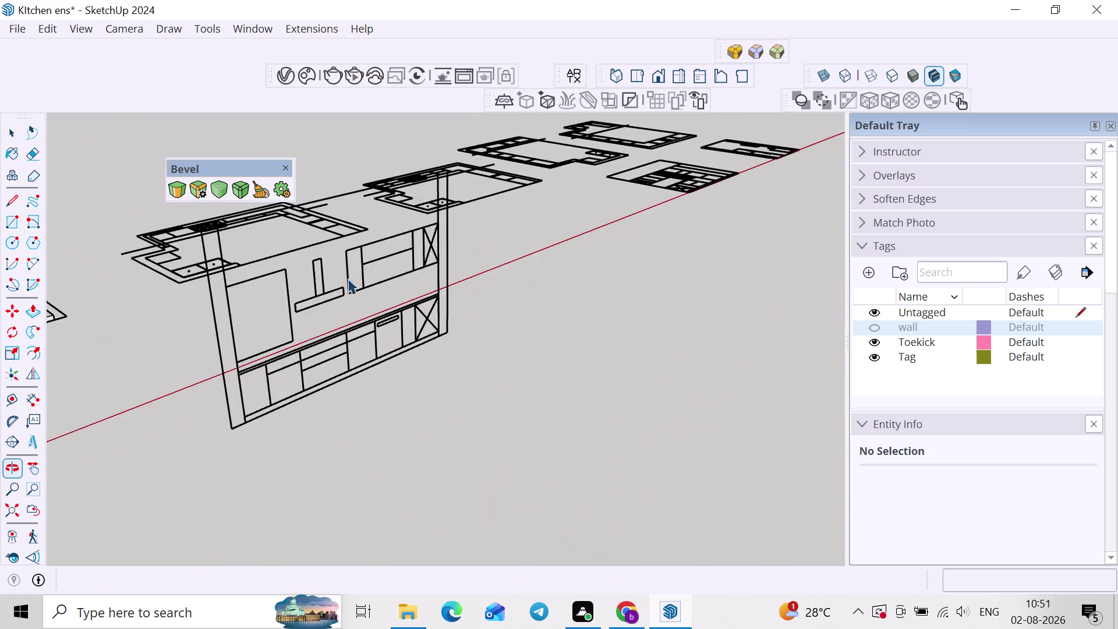
middle_drag(493, 324, 437, 318)
scroll(down, 3)
middle_drag(462, 253, 458, 349)
middle_drag(452, 340, 377, 382)
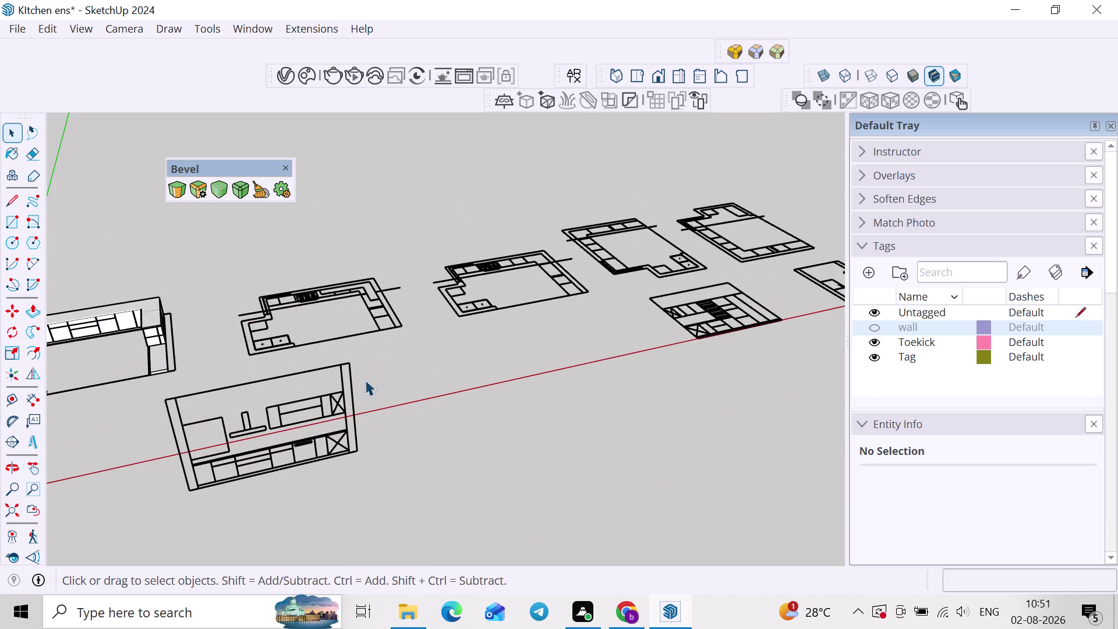
click(353, 392)
key(m)
Snap the elevation's bottom corner onto the back corner of the cabinet run.
scroll(up, 3)
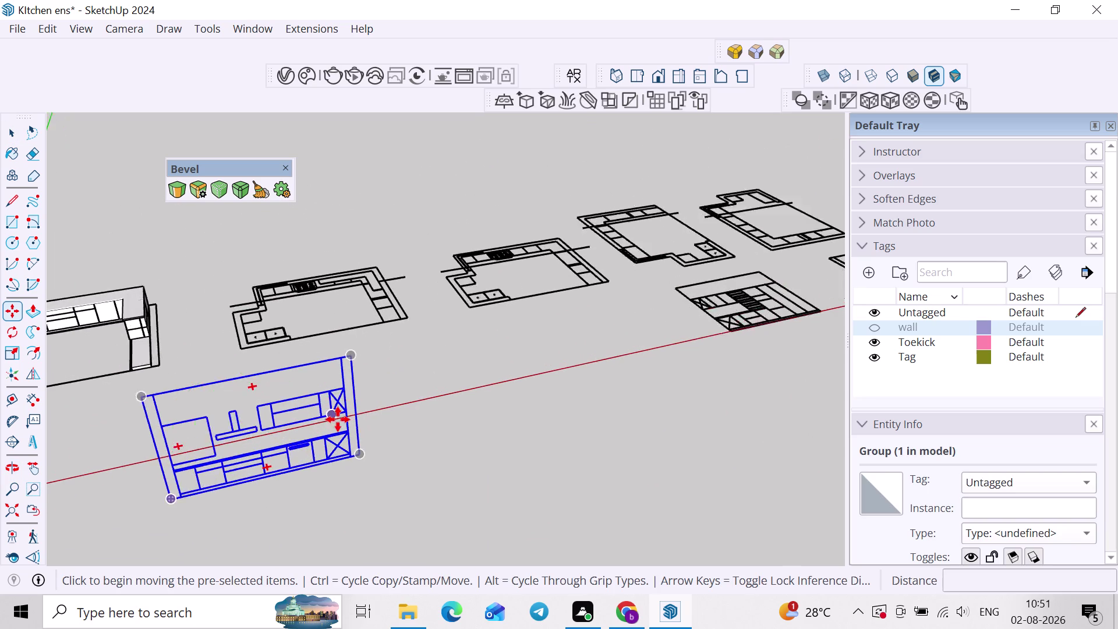
scroll(up, 3)
scroll(down, 3)
middle_drag(350, 488, 706, 320)
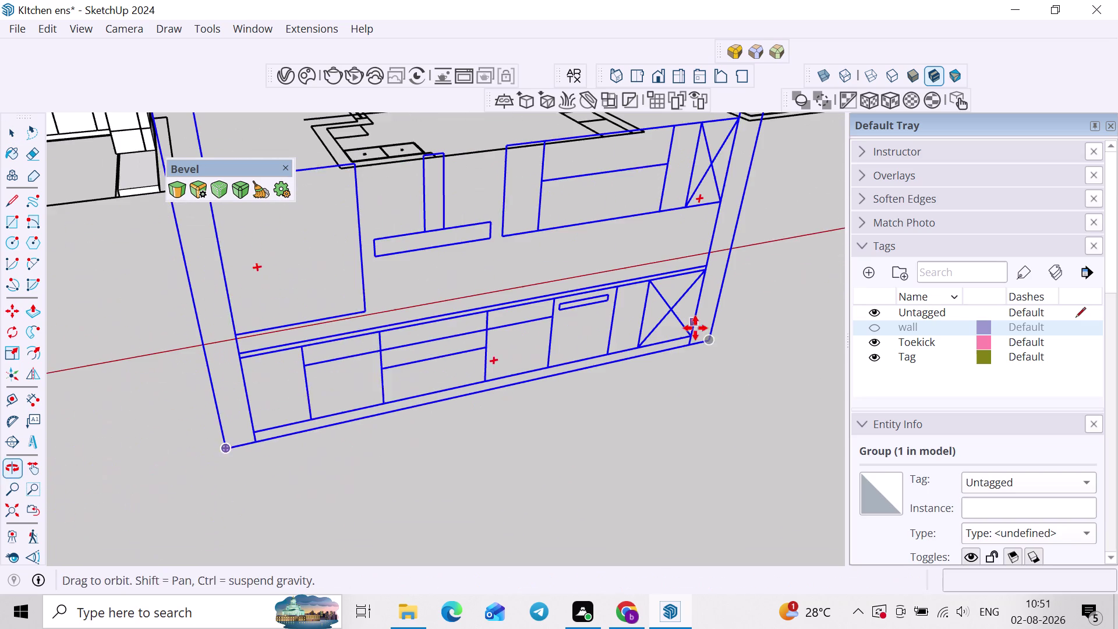
click(254, 433)
scroll(down, 3)
middle_drag(177, 395, 592, 415)
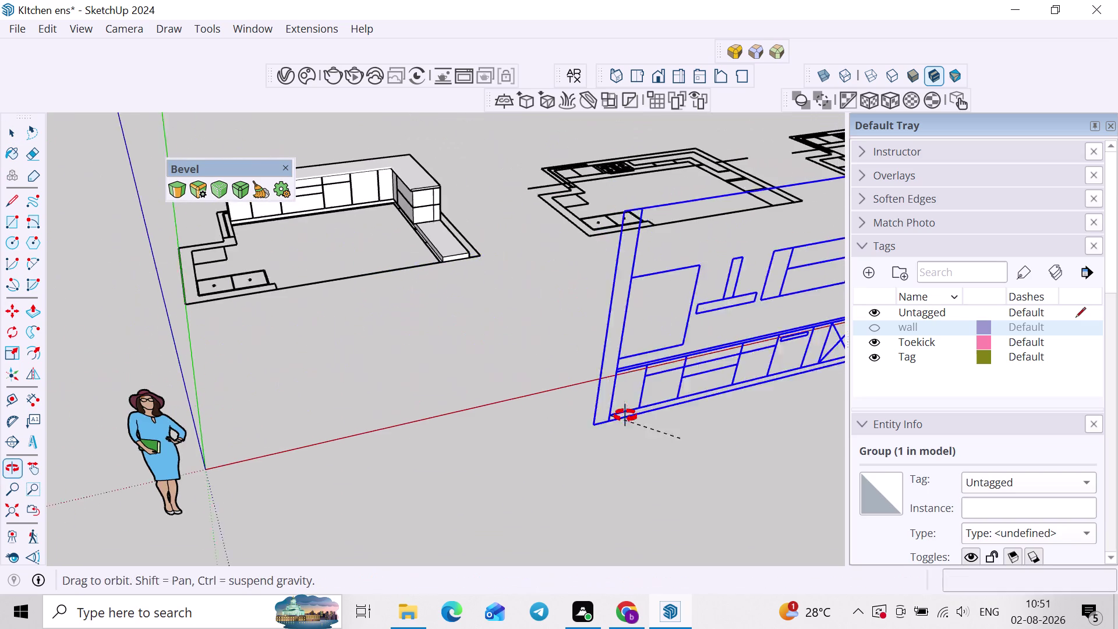
middle_drag(592, 416, 625, 416)
middle_drag(24, 262, 418, 339)
middle_drag(301, 243, 609, 505)
scroll(up, 3)
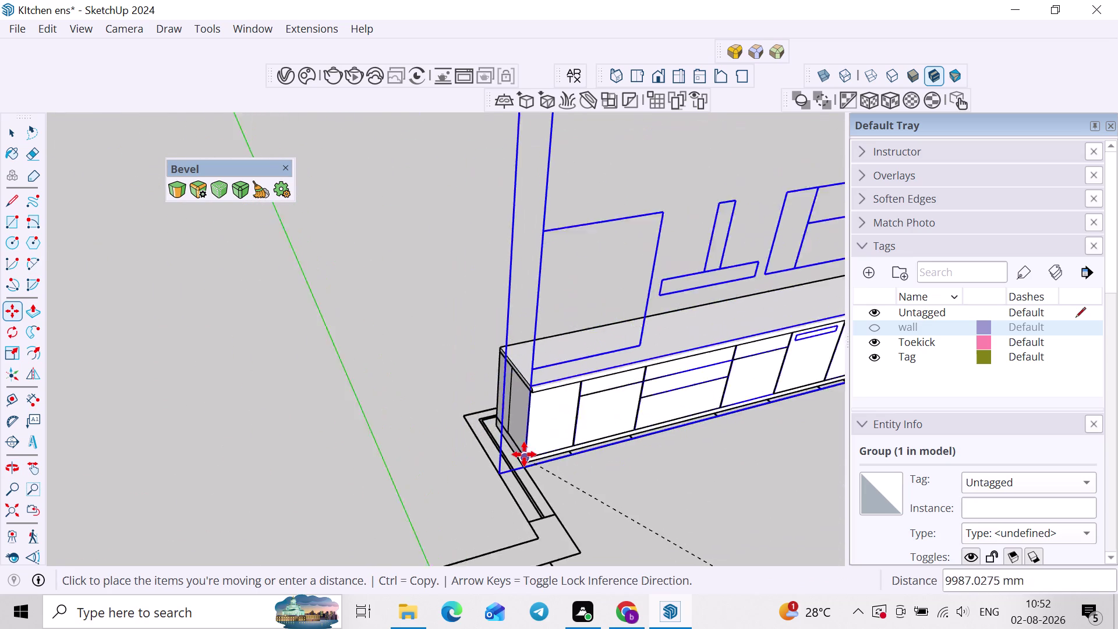
scroll(up, 3)
scroll(up, 3)
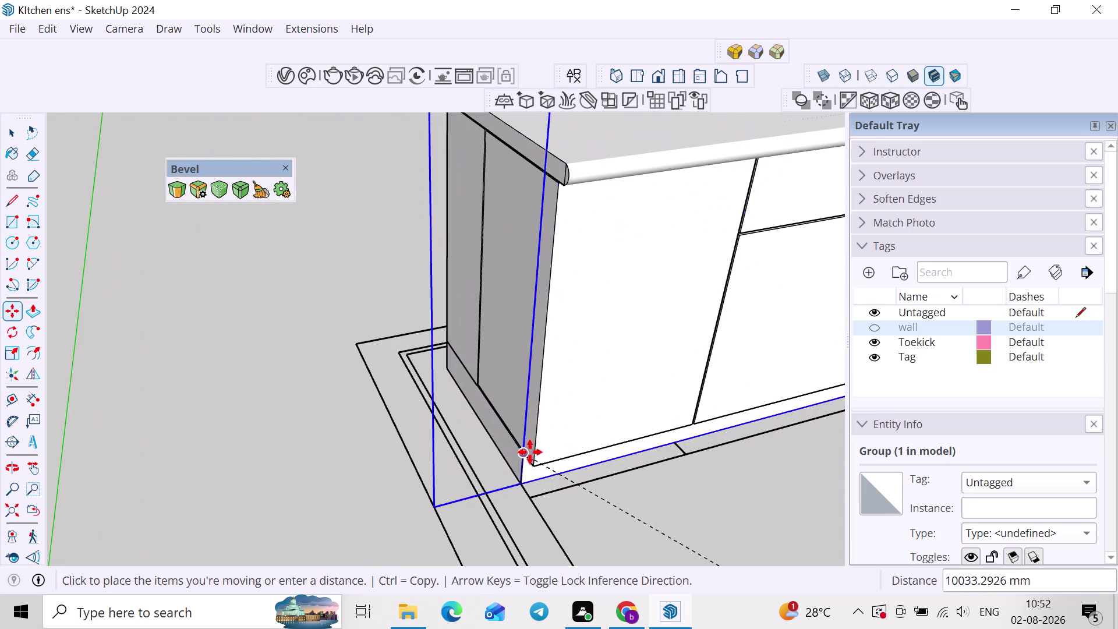
click(535, 459)
Orbit out to check the elevation's placement, then finish and deselect.
scroll(down, 3)
middle_drag(535, 459, 521, 364)
scroll(up, 3)
scroll(down, 3)
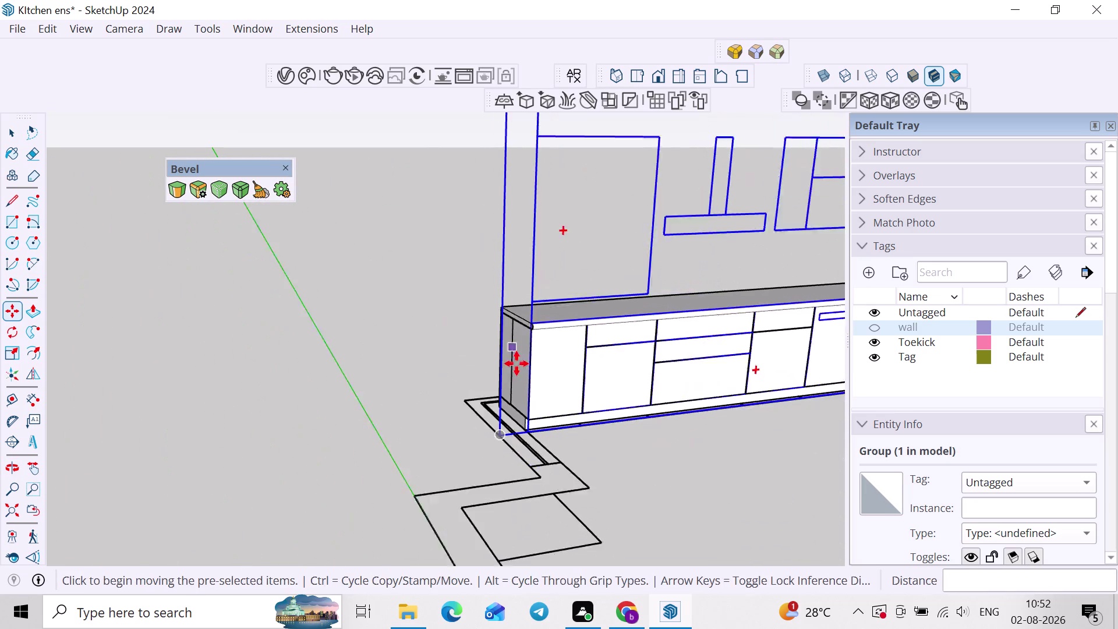
scroll(down, 3)
middle_drag(536, 378, 301, 366)
middle_drag(427, 408, 243, 346)
scroll(down, 3)
middle_drag(455, 445, 581, 484)
key(space)
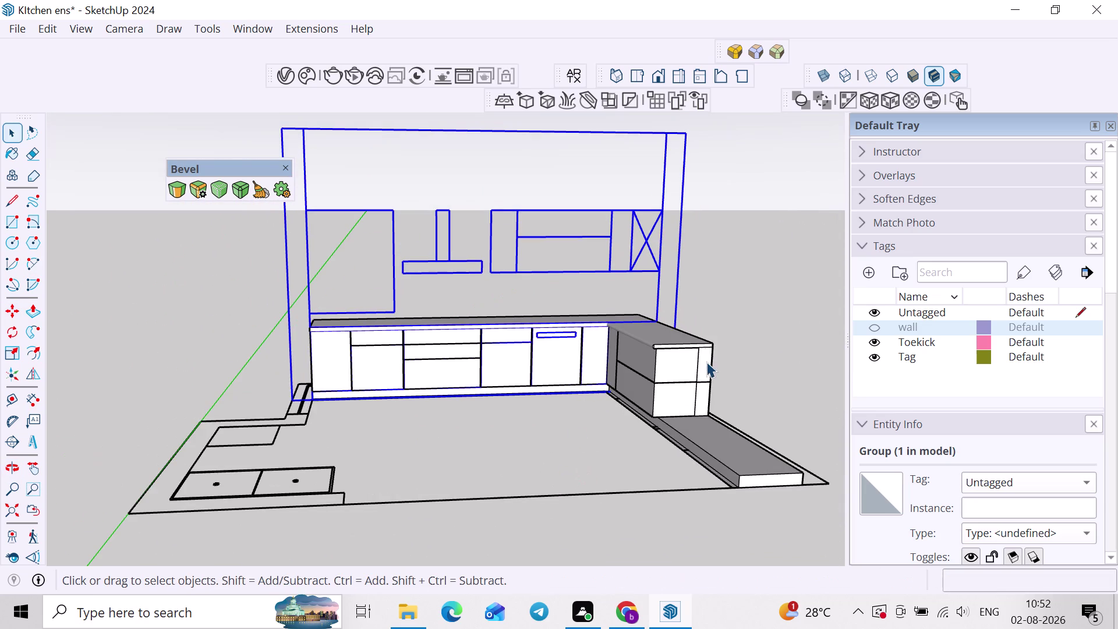
click(756, 298)
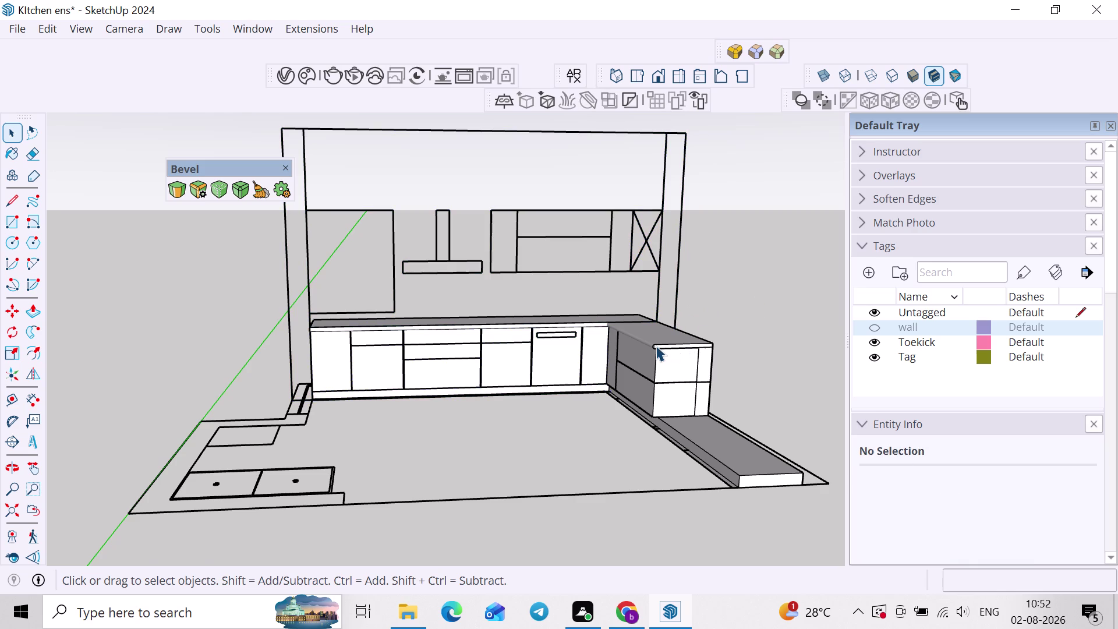
Select the Teddy scale figure at the origin and delete it.
scroll(down, 3)
middle_drag(612, 359, 711, 379)
scroll(up, 3)
middle_drag(357, 379, 437, 373)
scroll(up, 3)
scroll(down, 3)
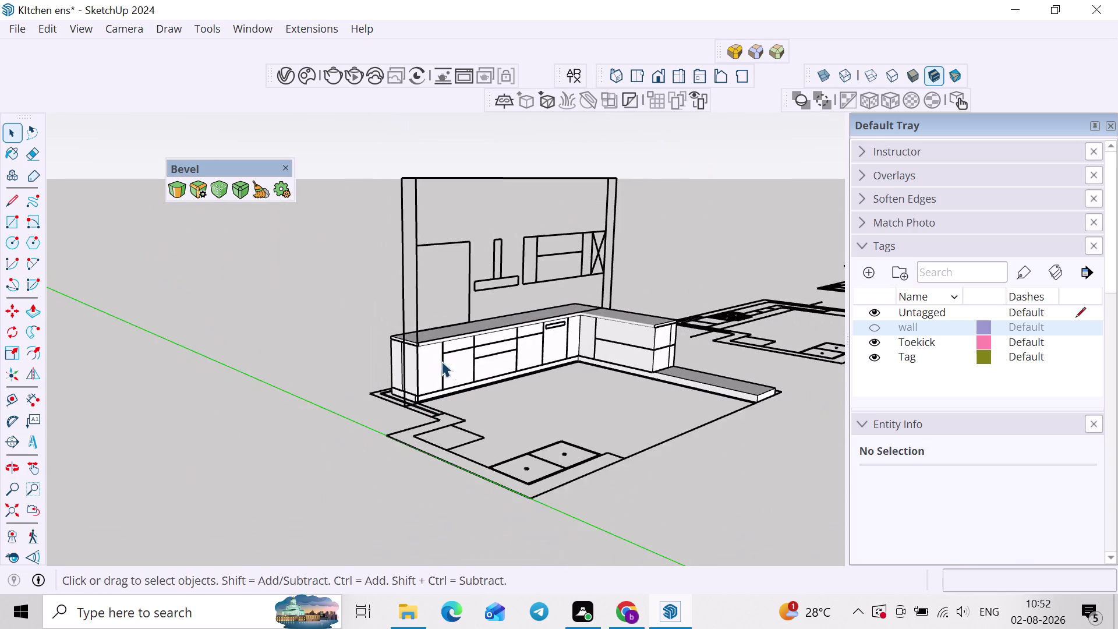
middle_drag(441, 361, 434, 434)
scroll(up, 3)
scroll(down, 3)
middle_drag(458, 409, 398, 338)
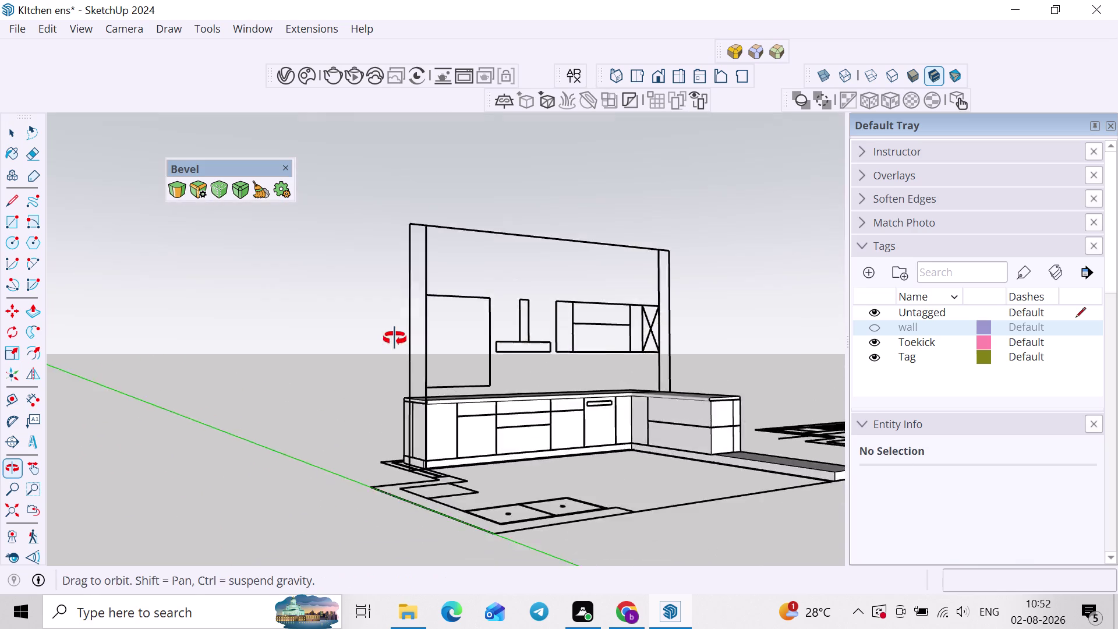
middle_drag(397, 339, 325, 402)
scroll(down, 3)
middle_drag(271, 453, 288, 416)
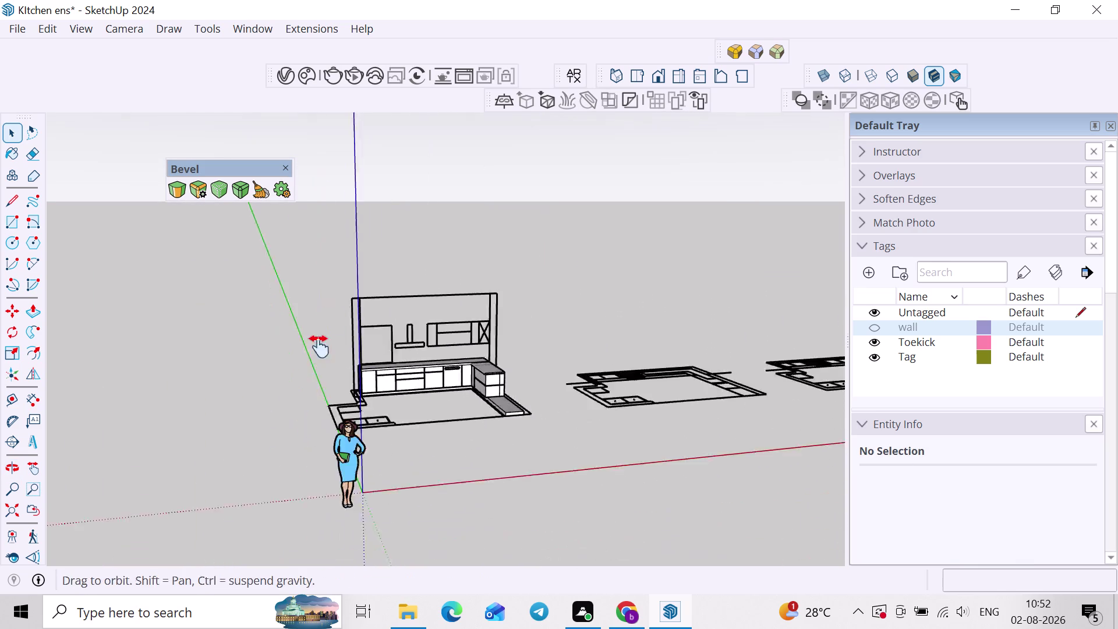
middle_drag(288, 416, 334, 311)
scroll(up, 3)
click(417, 352)
key(Delete)
Clear the selection and orbit across the plan drawings.
scroll(down, 3)
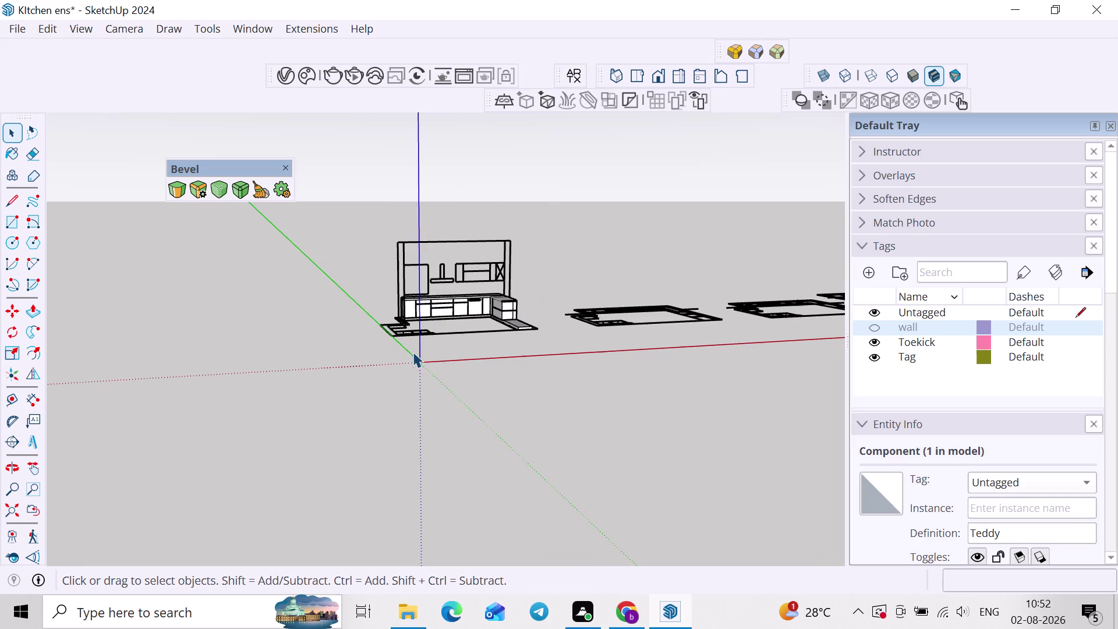
middle_drag(464, 352, 346, 416)
click(515, 404)
middle_drag(523, 406, 516, 501)
scroll(down, 3)
middle_drag(572, 434, 538, 439)
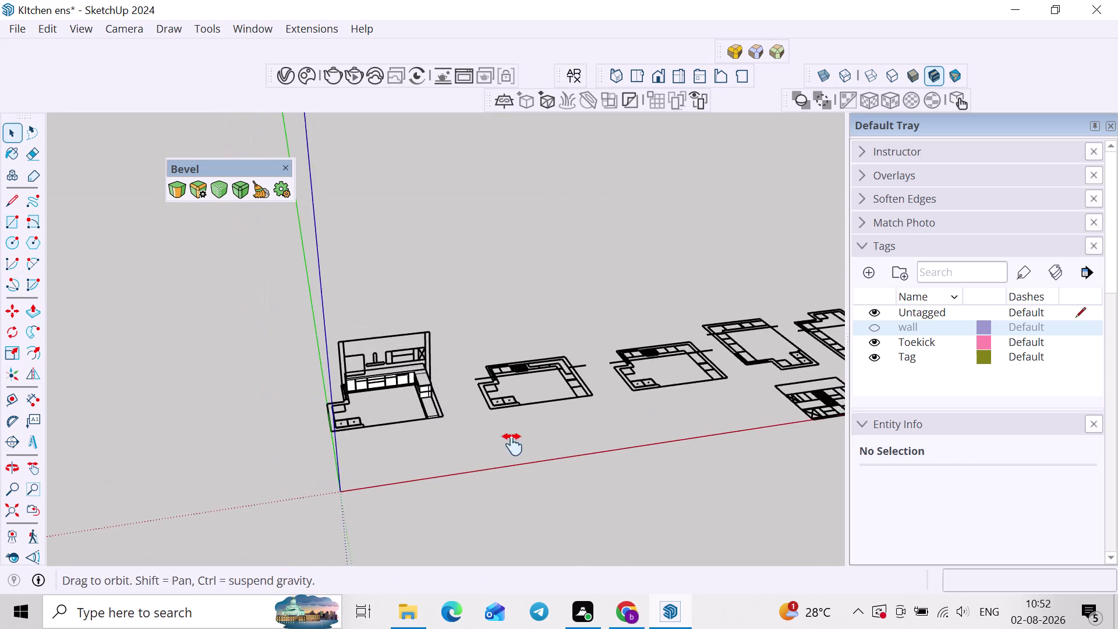
middle_drag(537, 439, 506, 446)
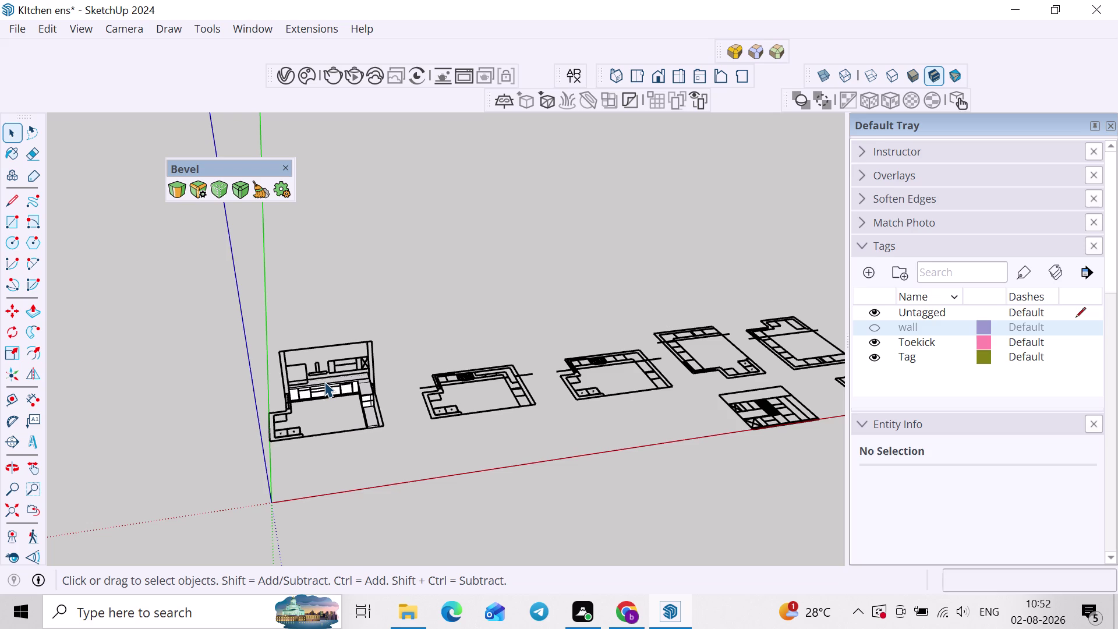
scroll(down, 3)
middle_drag(461, 351, 362, 348)
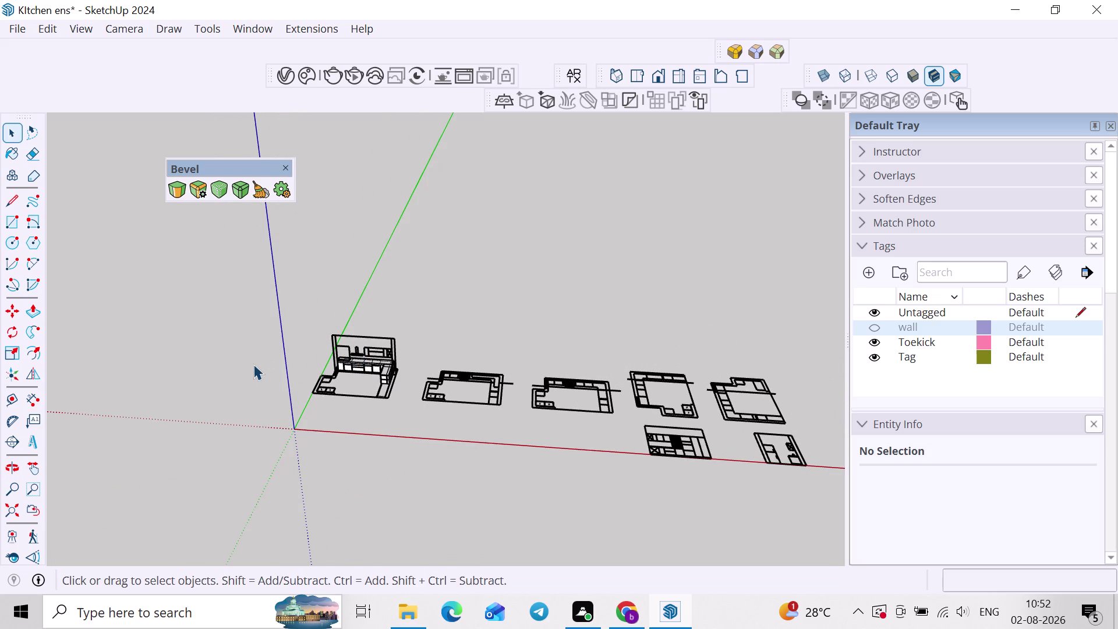
scroll(down, 3)
scroll(up, 3)
Swing the view back in close around the kitchen cabinets.
middle_drag(280, 352, 501, 337)
scroll(up, 3)
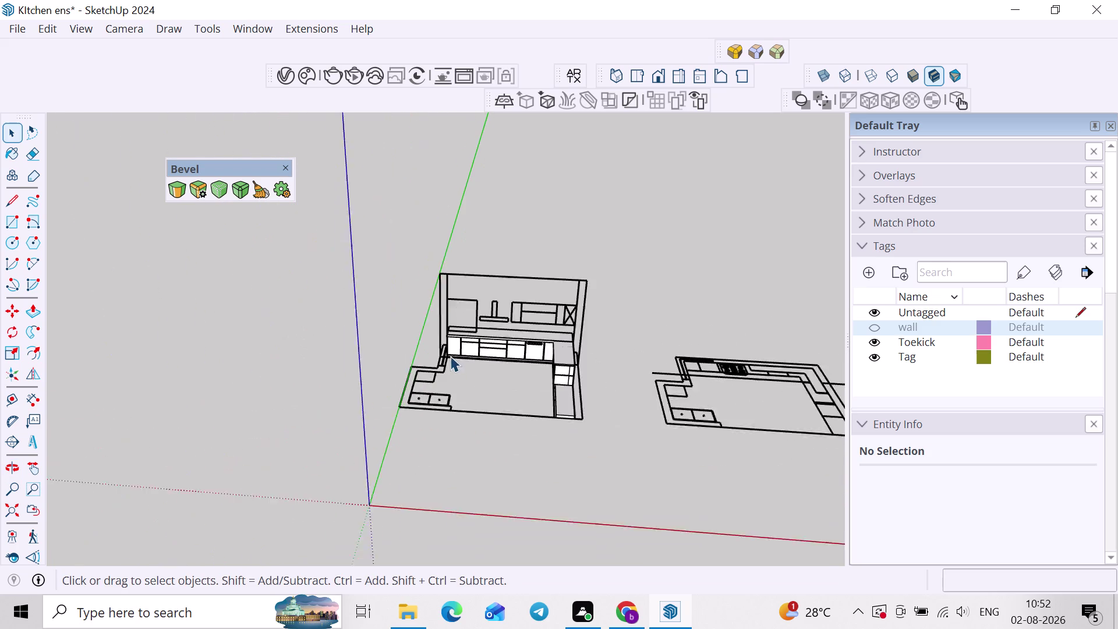
scroll(up, 3)
middle_drag(478, 302, 549, 212)
scroll(up, 3)
scroll(down, 3)
middle_drag(516, 275, 515, 276)
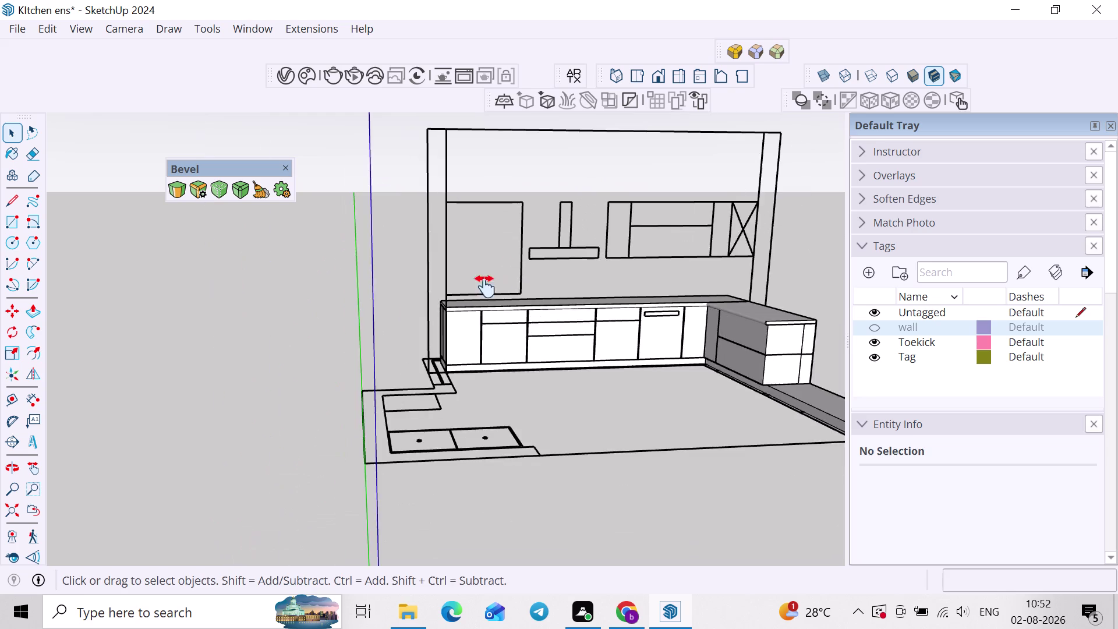
middle_drag(515, 276, 326, 350)
scroll(down, 3)
middle_drag(419, 377, 560, 340)
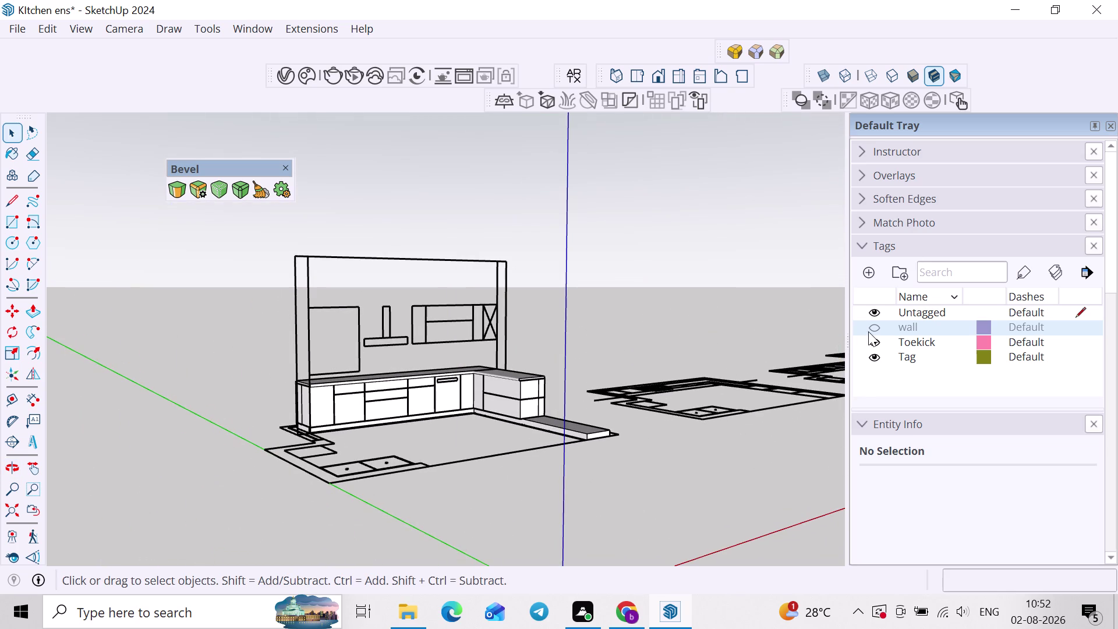
Show the wall tag to view the walled kitchen, then hide it again.
click(871, 331)
middle_drag(545, 368, 427, 484)
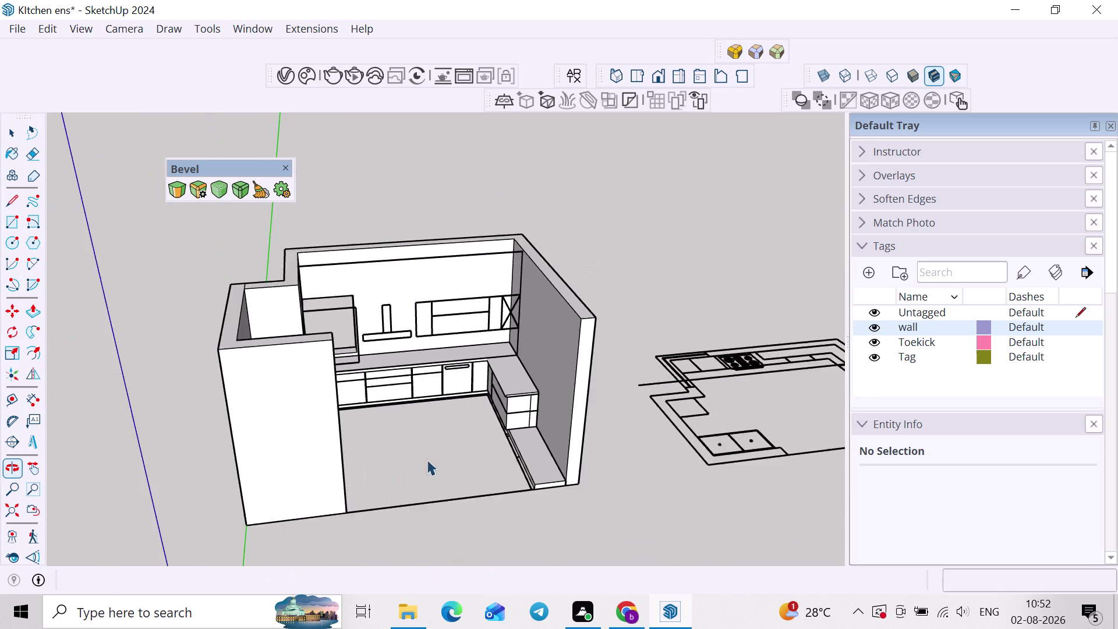
scroll(up, 3)
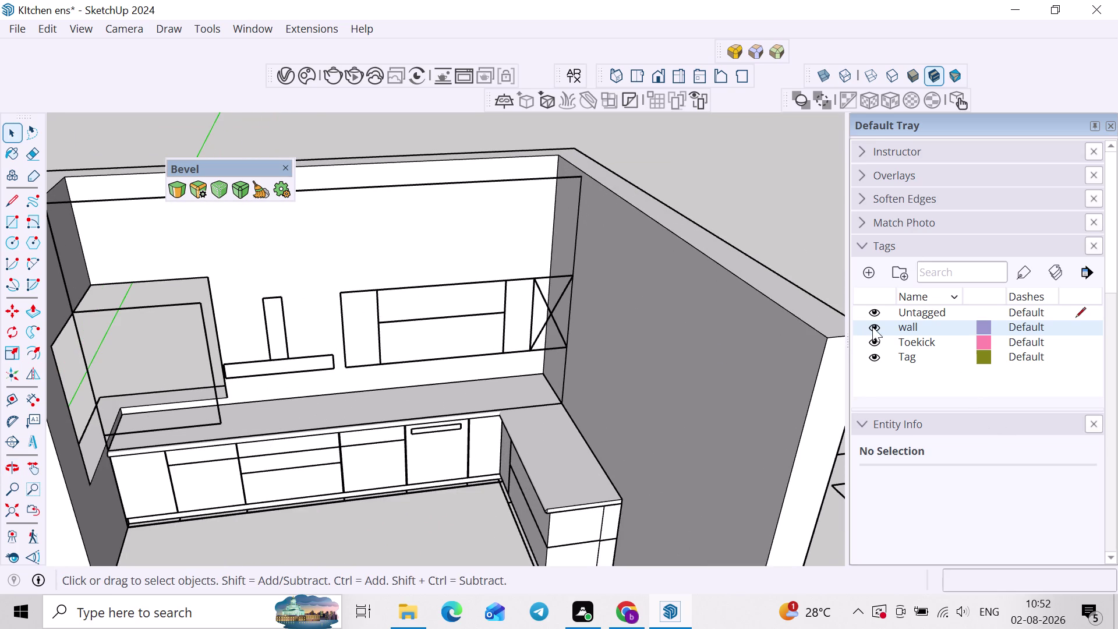
click(873, 327)
Move the elevation drawing by its corner onto the countertop's back corner, then deselect.
middle_drag(399, 391, 583, 403)
scroll(up, 3)
click(550, 375)
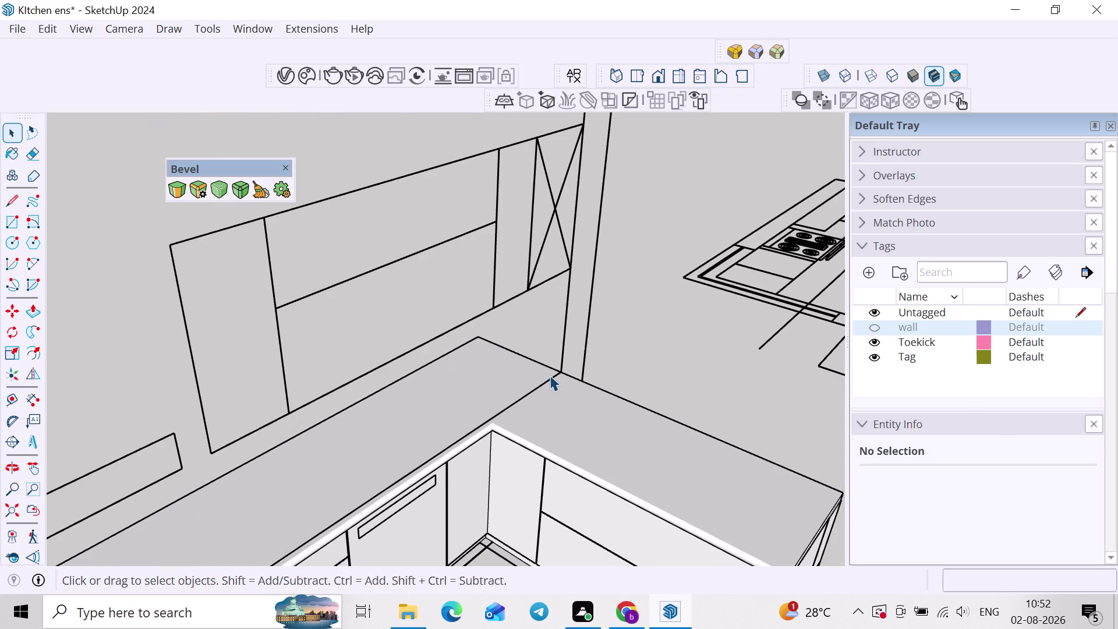
click(556, 370)
click(564, 364)
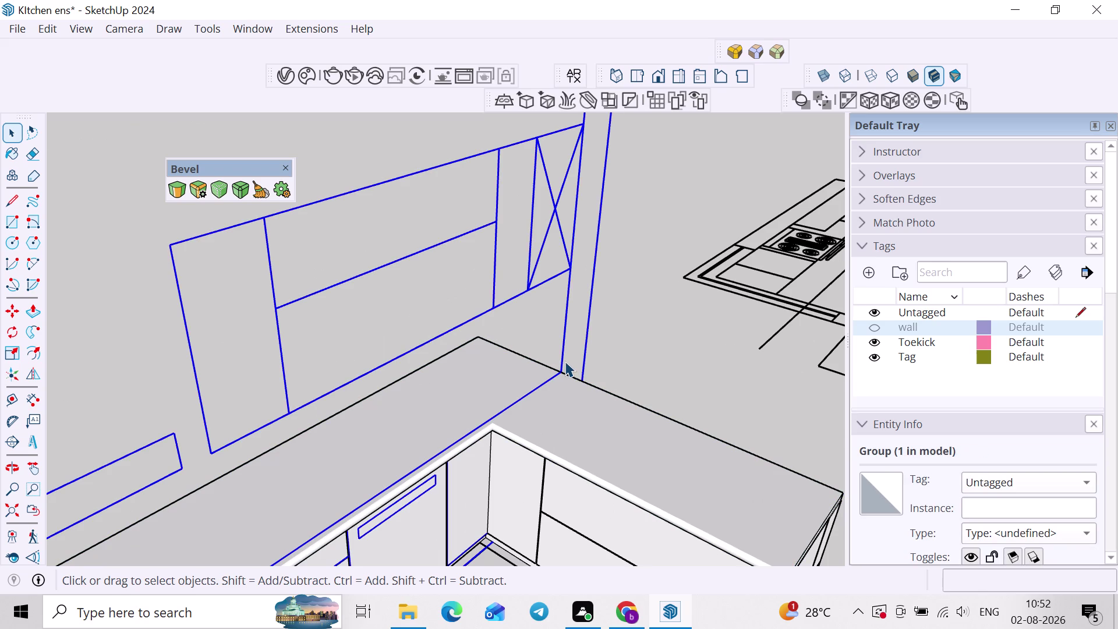
key(m)
scroll(up, 3)
click(561, 370)
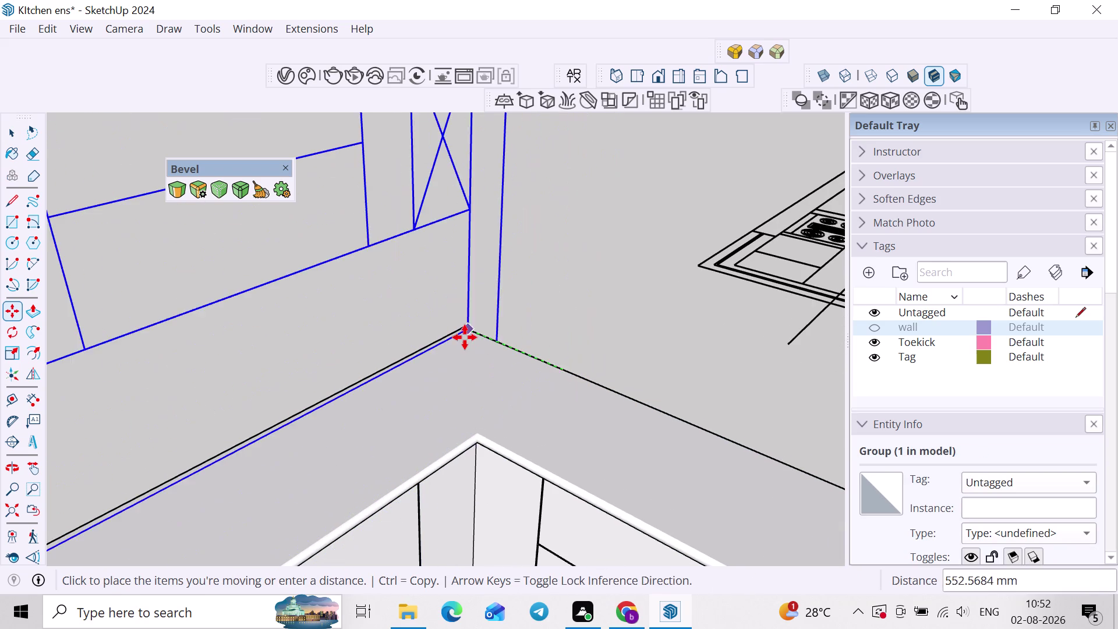
click(462, 330)
scroll(down, 3)
key(space)
click(576, 316)
Orbit out from the kitchen over the row of plan drawings.
scroll(down, 3)
middle_drag(560, 389, 396, 361)
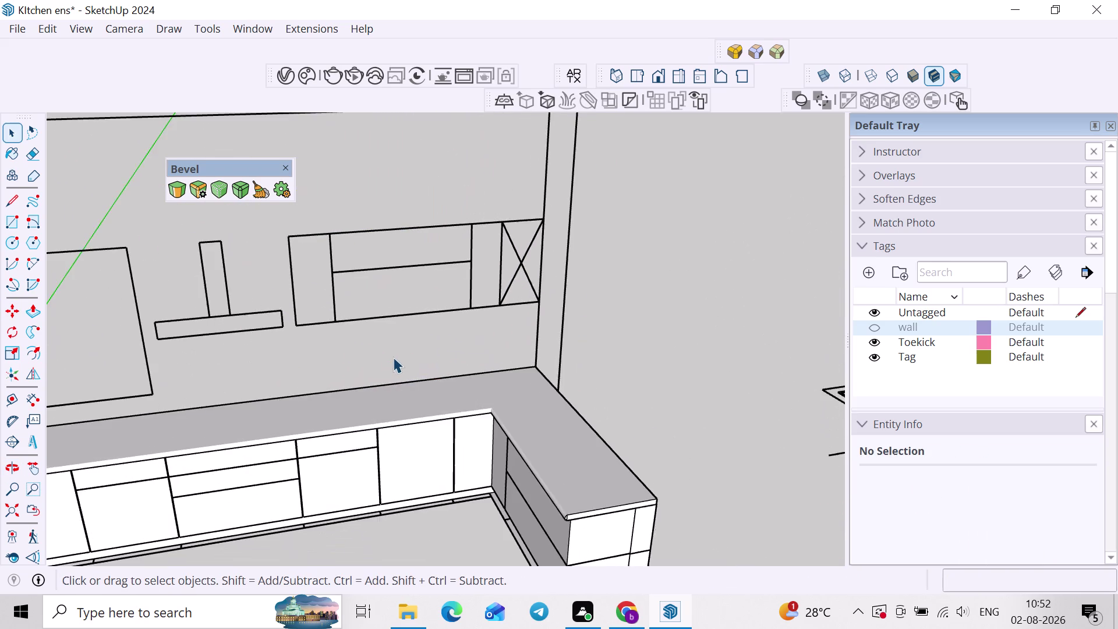
scroll(down, 3)
scroll(down, 3)
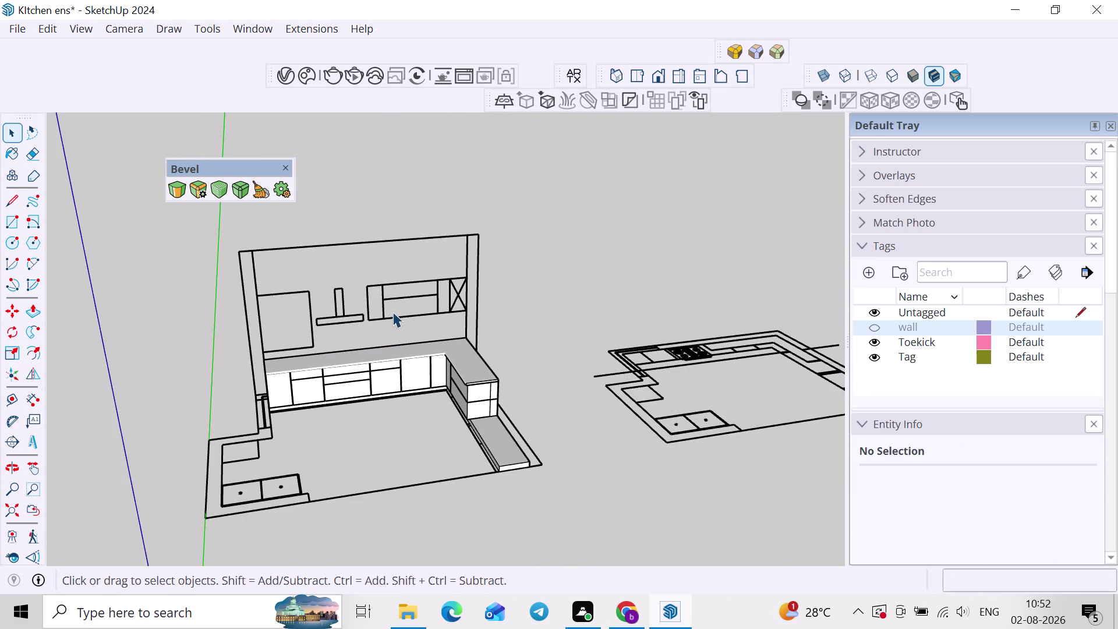
scroll(down, 3)
middle_drag(496, 351, 375, 365)
scroll(down, 3)
middle_drag(526, 404, 477, 495)
middle_drag(723, 243, 569, 294)
scroll(up, 3)
scroll(down, 3)
middle_drag(711, 376, 627, 298)
scroll(up, 3)
double_click(610, 391)
middle_drag(615, 387, 606, 428)
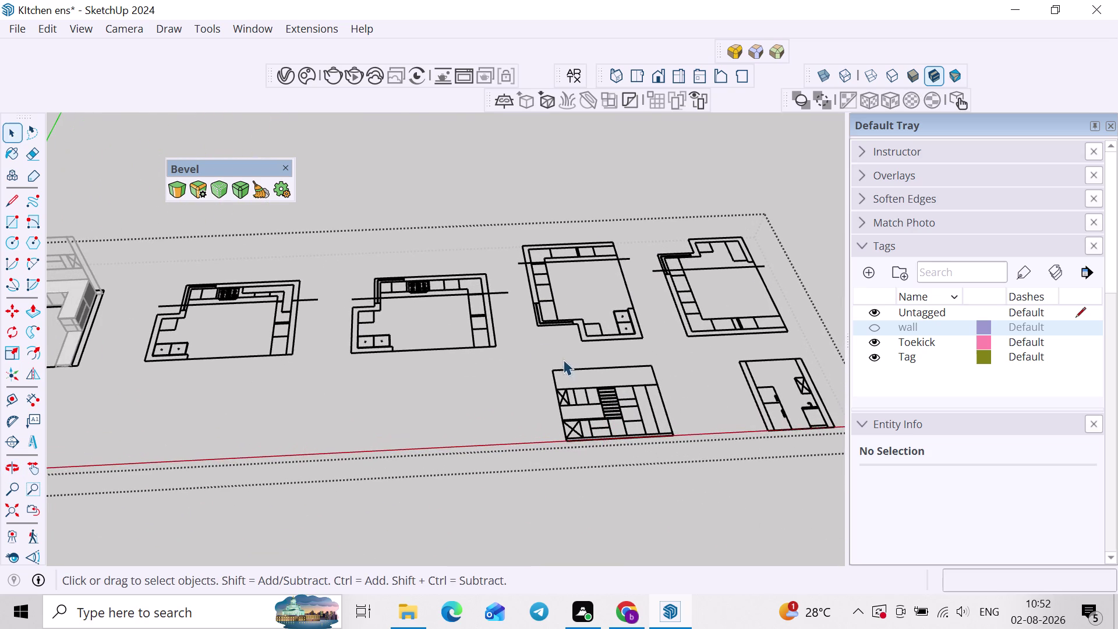
Cut the tall-unit elevation, paste it near the origin, and make it a group.
middle_drag(569, 372, 529, 472)
scroll(down, 3)
drag(536, 388, 628, 456)
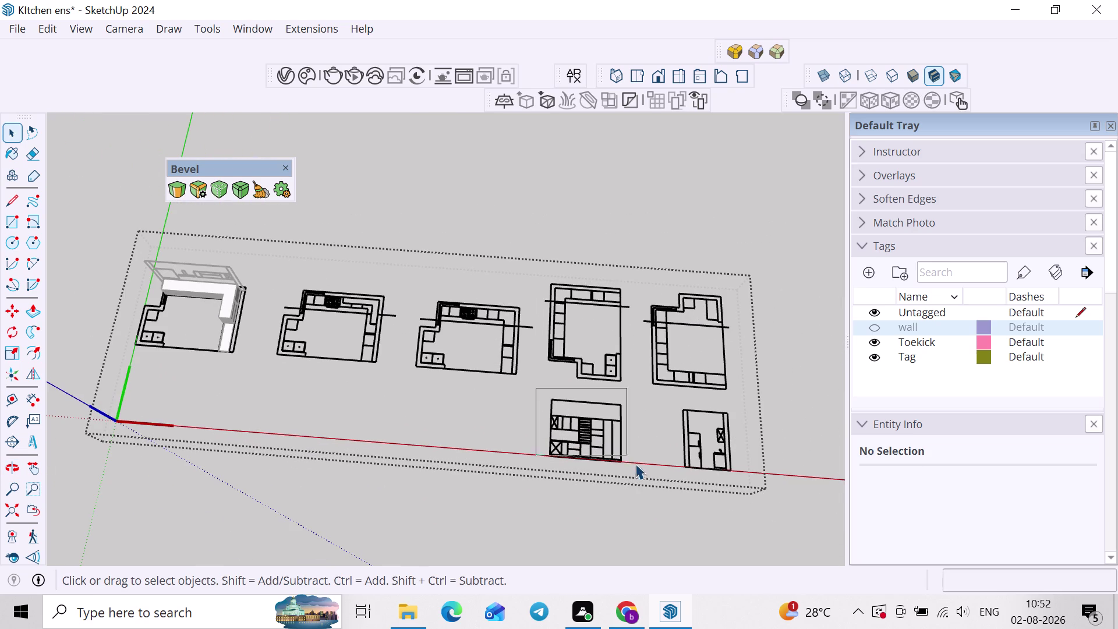
drag(628, 456, 642, 476)
key(ctrl+x)
scroll(down, 3)
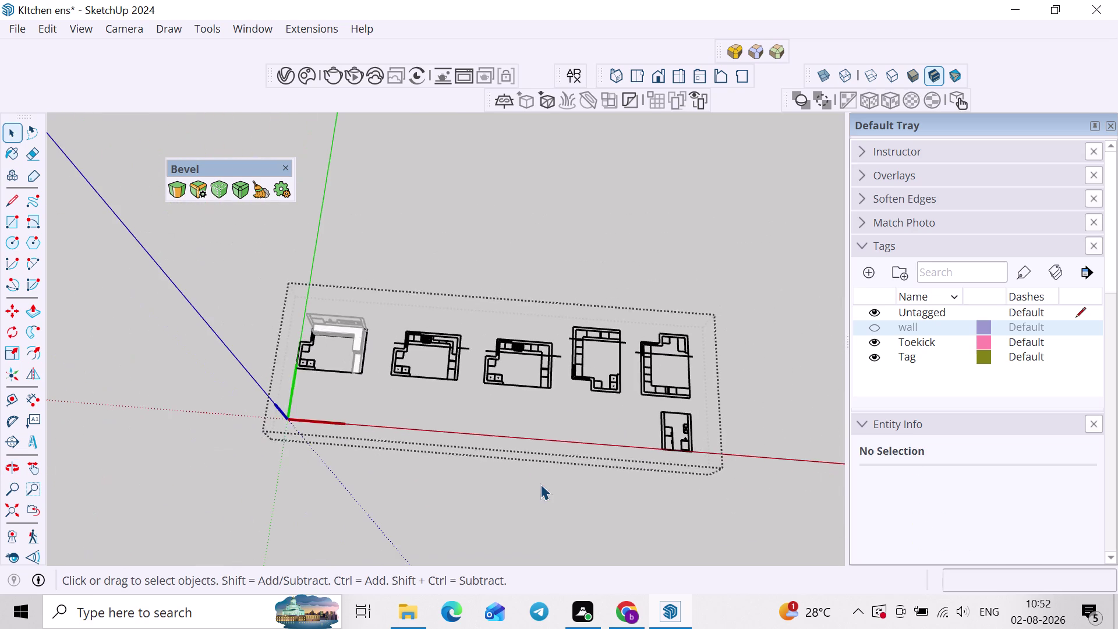
click(540, 484)
key(ctrl+v)
scroll(up, 3)
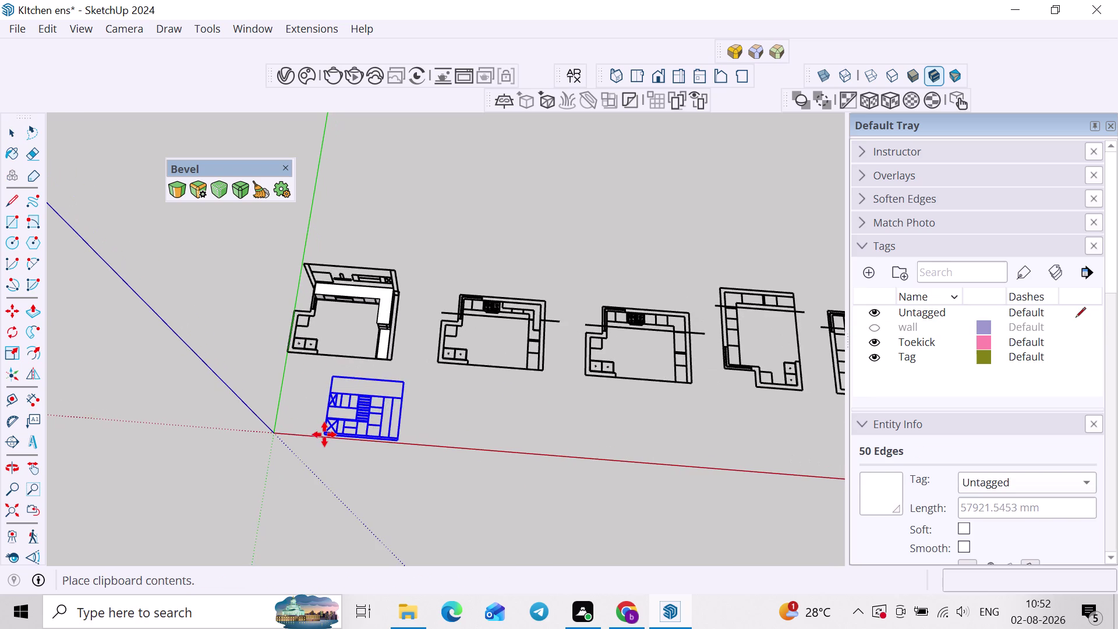
click(322, 436)
key(space)
scroll(up, 3)
right_click(348, 423)
click(377, 170)
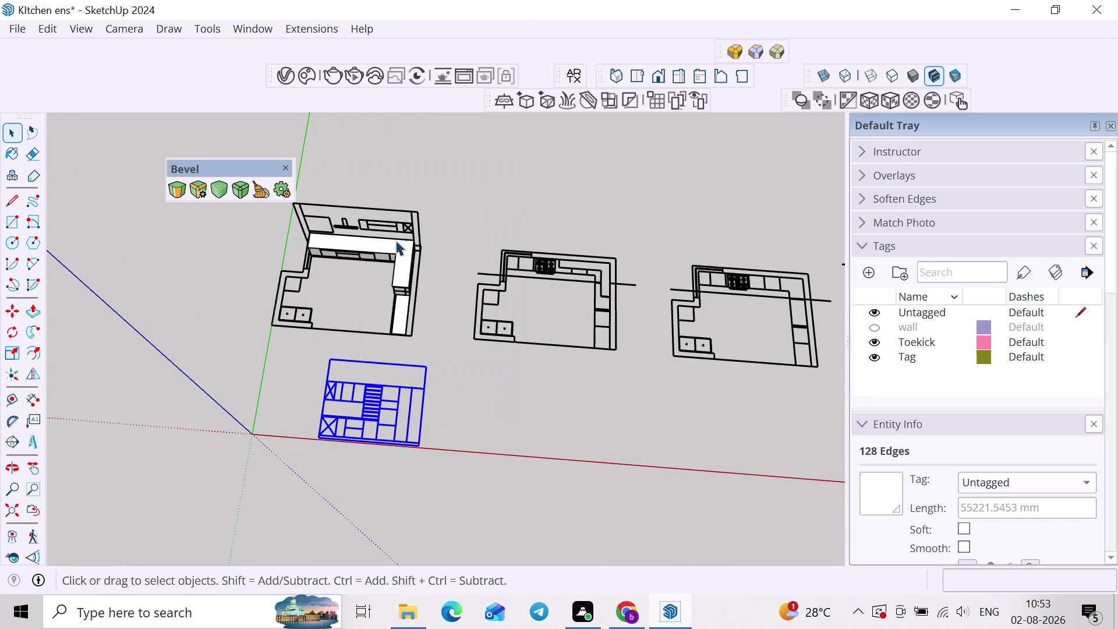
middle_drag(399, 328, 436, 299)
scroll(up, 3)
Rotate the grouped elevation 90° about its bottom edge to stand it upright.
key(q)
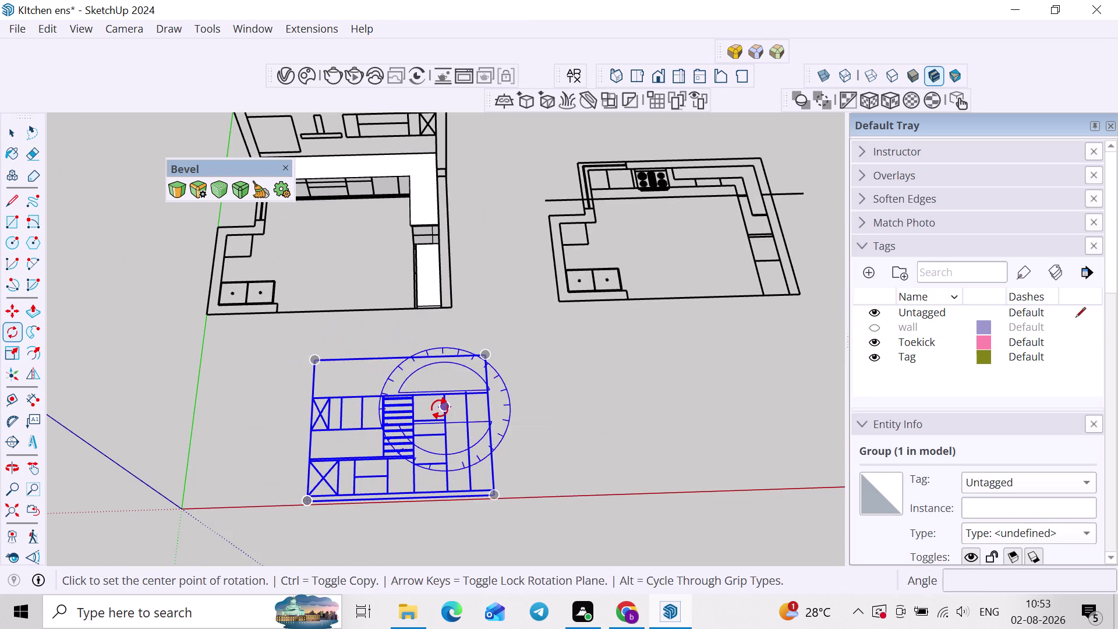
key(Right)
scroll(up, 3)
middle_drag(440, 422, 441, 375)
key(Up)
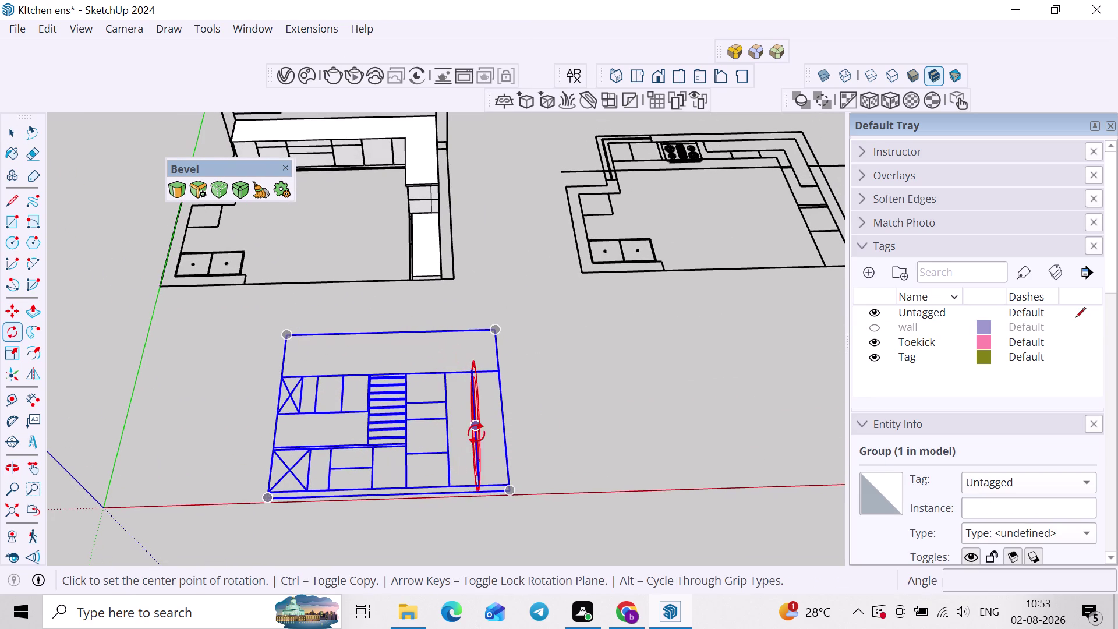
key(Left)
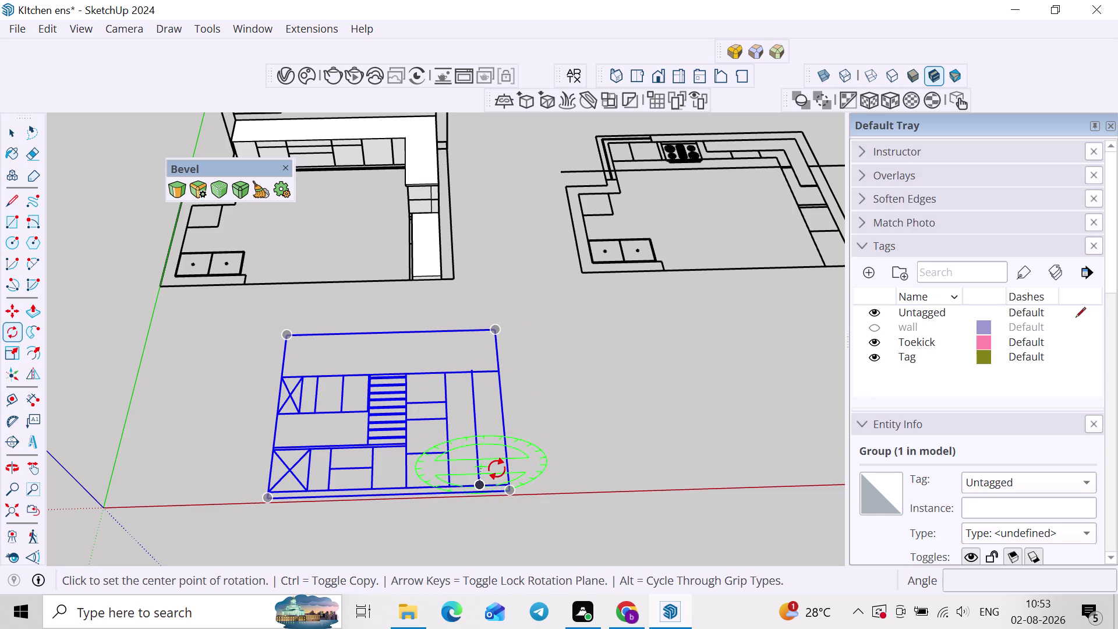
key(Right)
click(512, 473)
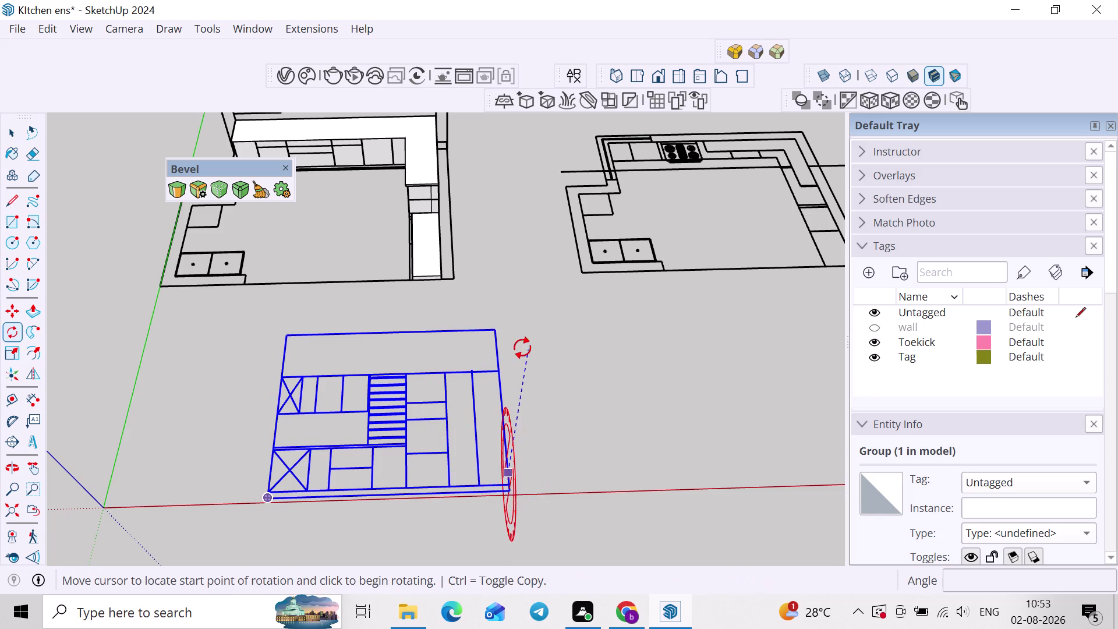
click(500, 347)
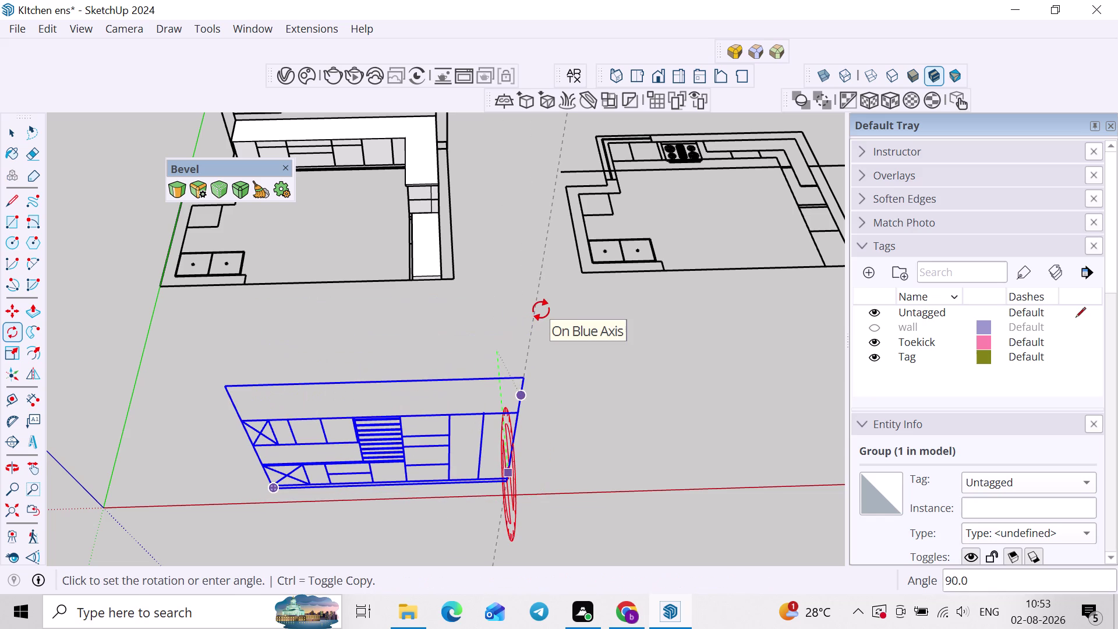
text(90)
key(Return)
scroll(up, 3)
middle_drag(485, 523, 527, 425)
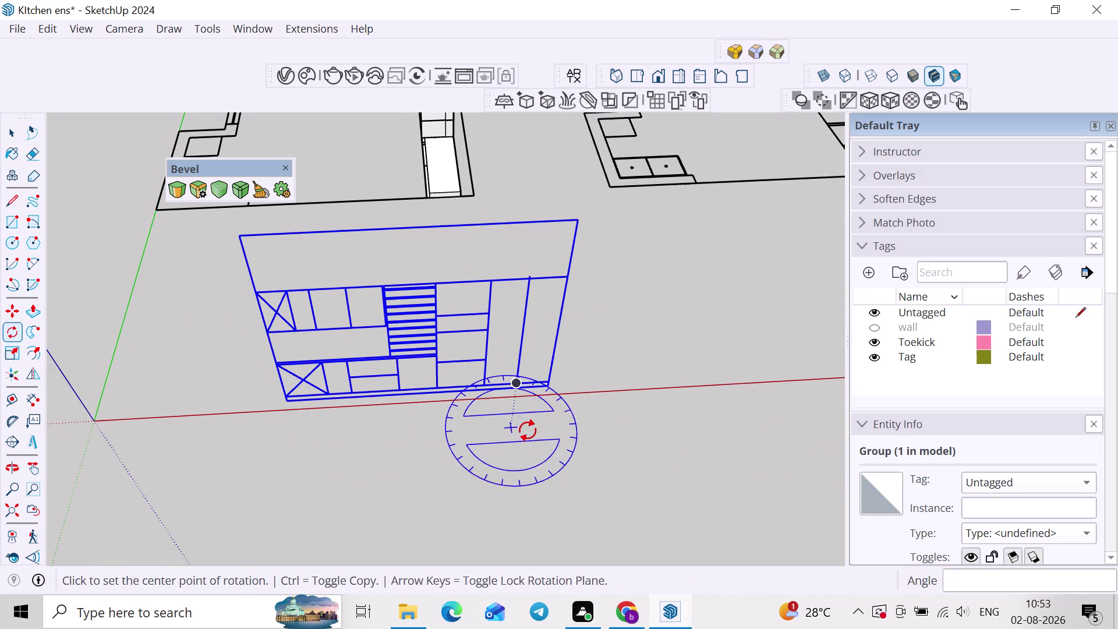
Turn the standing elevation 90° around the vertical blue axis to face the room.
click(533, 415)
click(380, 397)
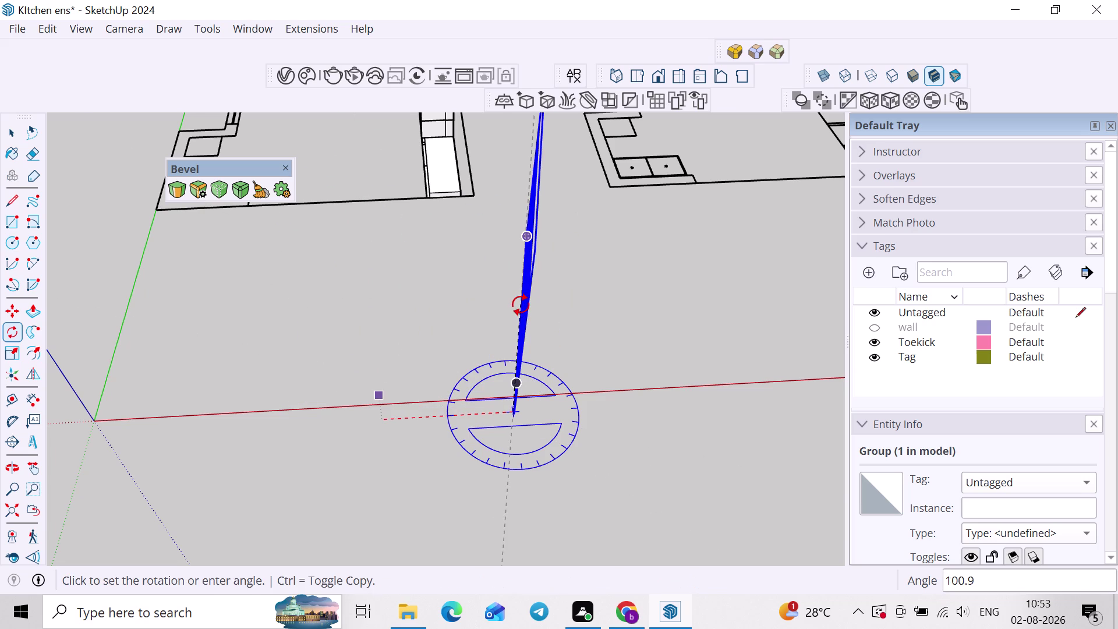
text(90)
key(Return)
middle_drag(513, 305, 671, 172)
scroll(down, 3)
key(space)
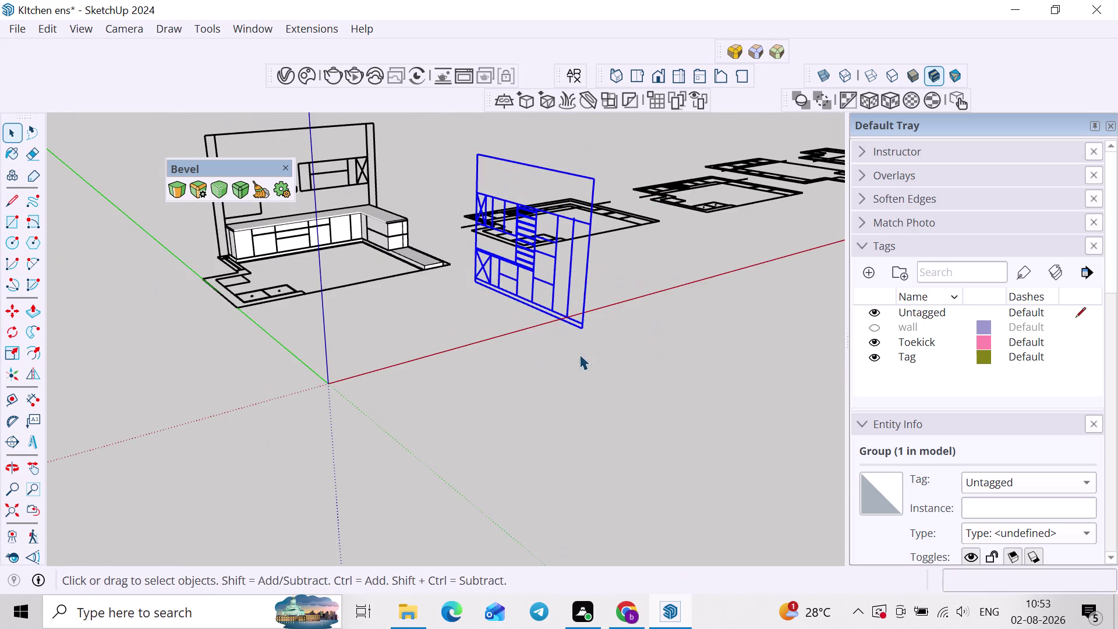
Orbit and zoom to the end of the base cabinet run and its toe-kick platform.
click(580, 354)
middle_drag(568, 330, 745, 357)
scroll(up, 3)
middle_drag(661, 307, 758, 320)
scroll(down, 3)
middle_drag(440, 262, 426, 307)
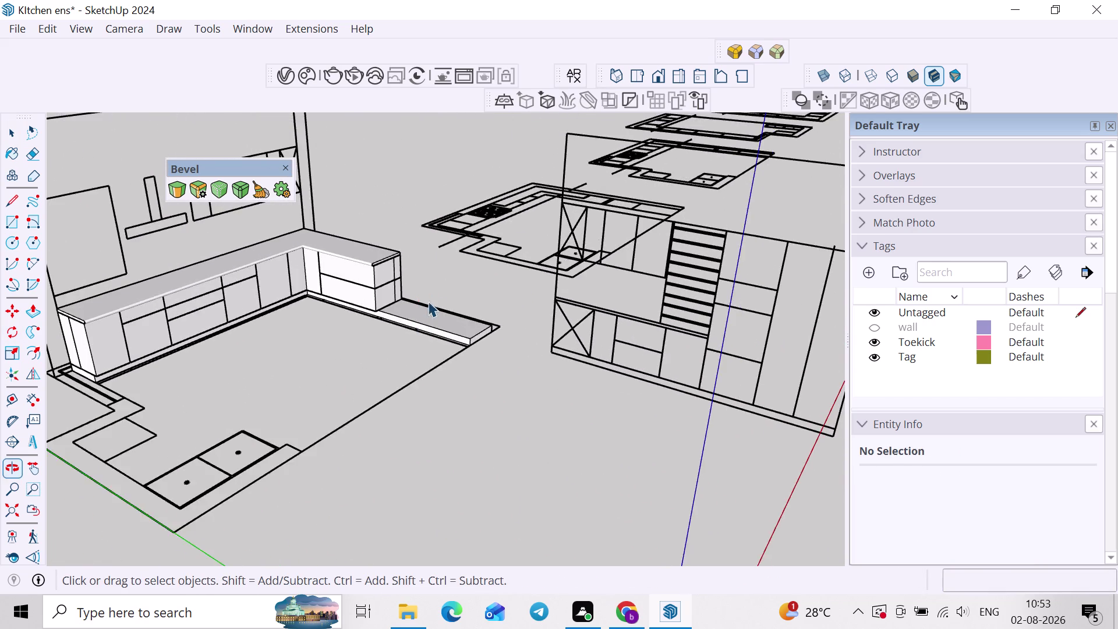
scroll(up, 3)
scroll(up, 3)
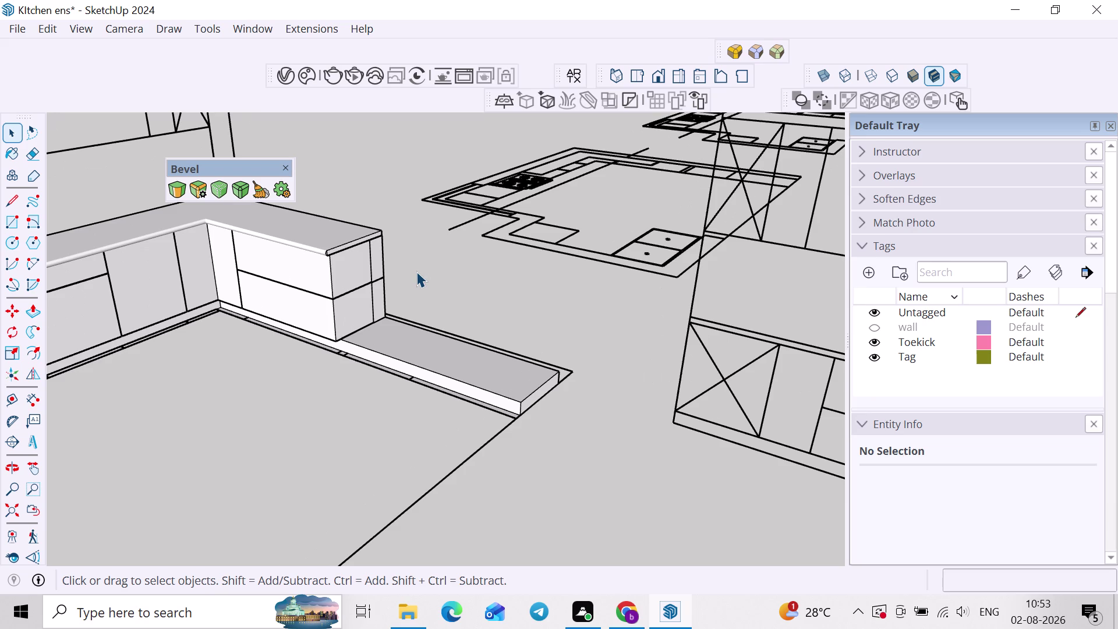
middle_drag(397, 285, 484, 316)
scroll(down, 3)
middle_drag(417, 397, 462, 335)
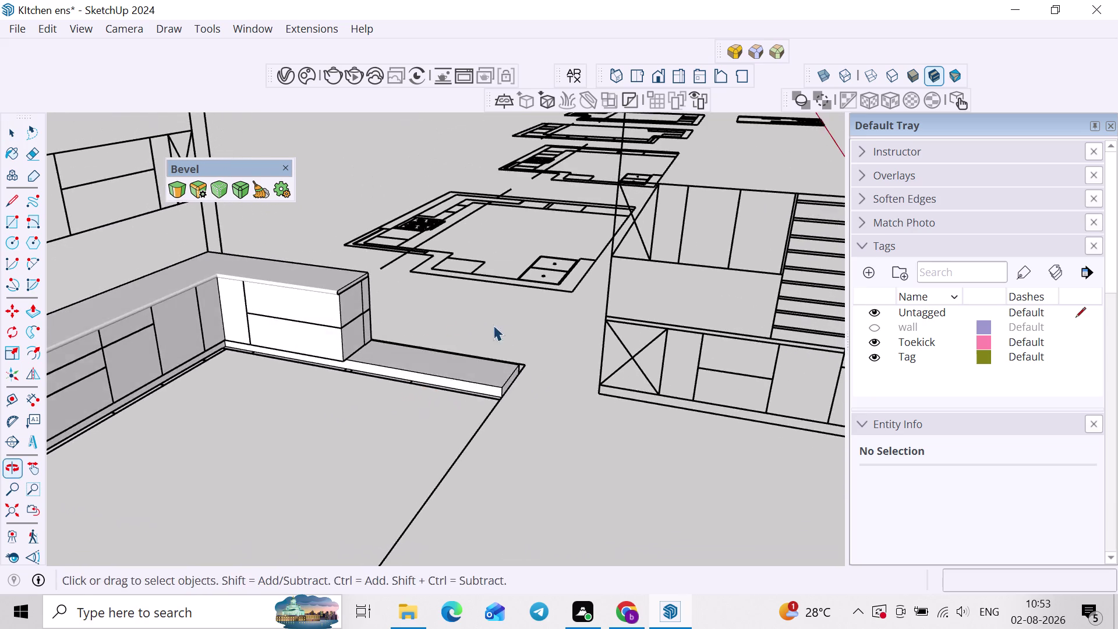
middle_drag(400, 385, 483, 329)
scroll(down, 3)
middle_drag(654, 337, 621, 369)
scroll(up, 3)
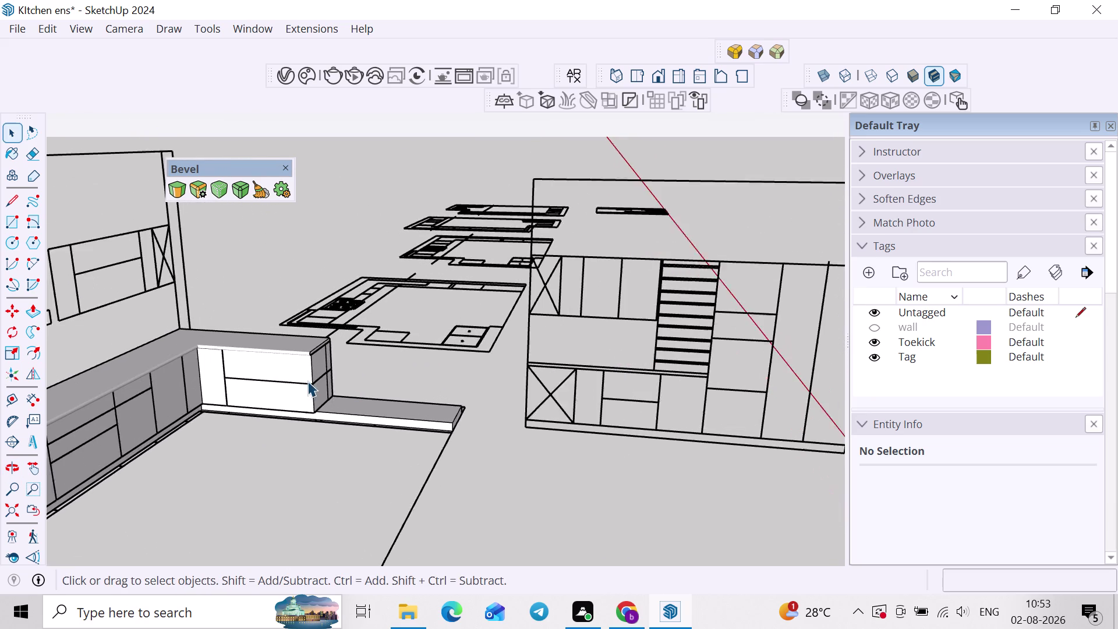
Draw a trial rectangle on the toe-kick platform end.
key(r)
scroll(up, 3)
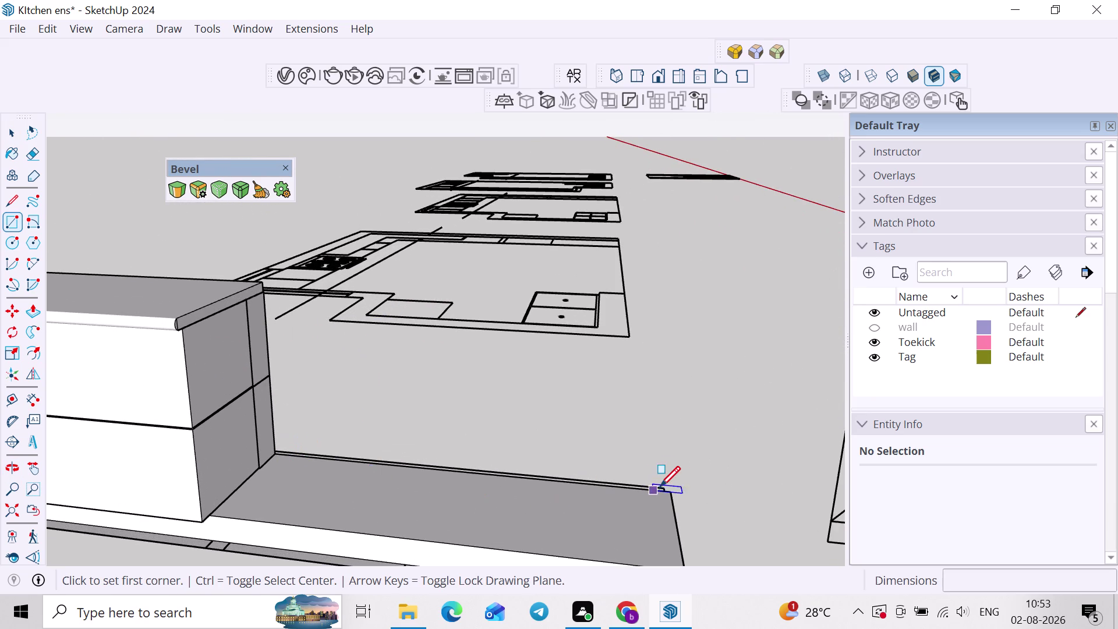
click(670, 491)
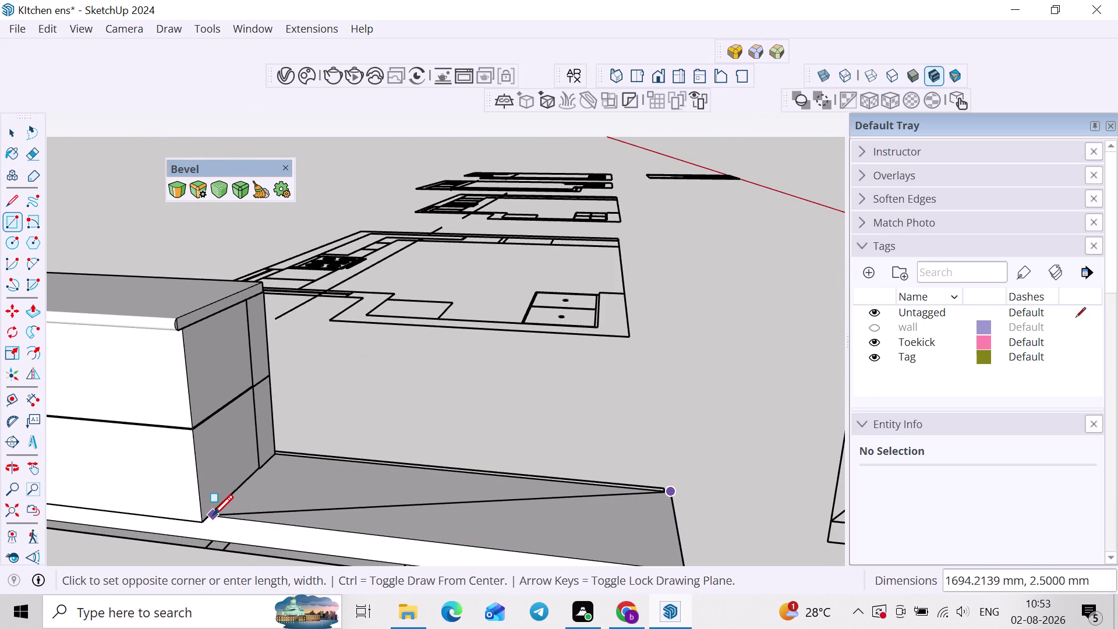
key(Up)
scroll(up, 3)
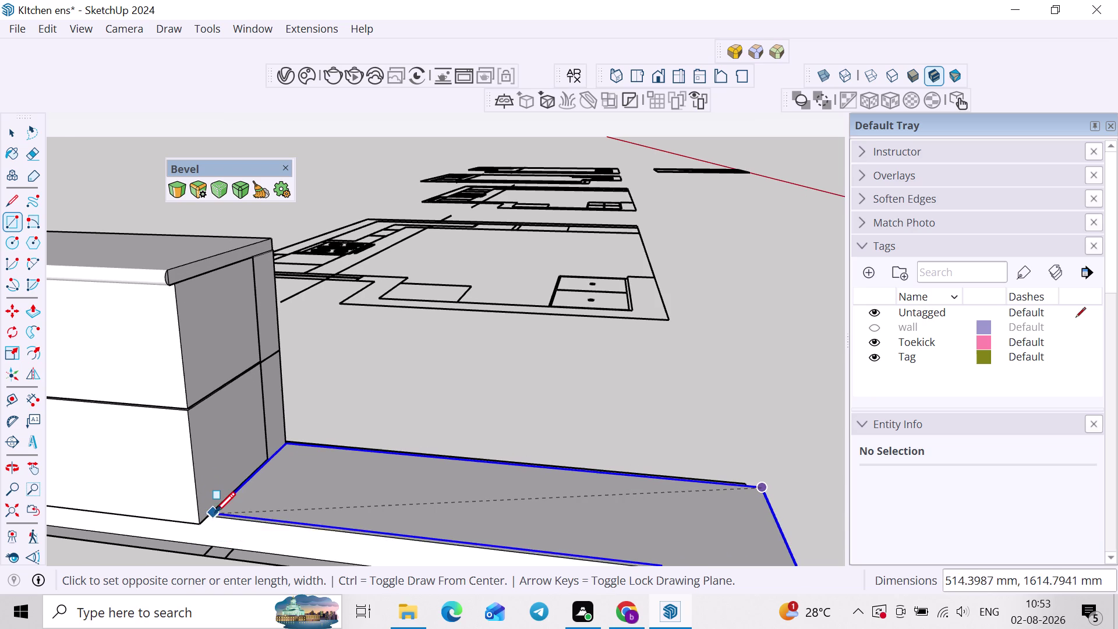
scroll(down, 3)
middle_drag(216, 515, 246, 541)
scroll(up, 3)
scroll(down, 3)
middle_drag(254, 526, 197, 540)
key(space)
click(397, 524)
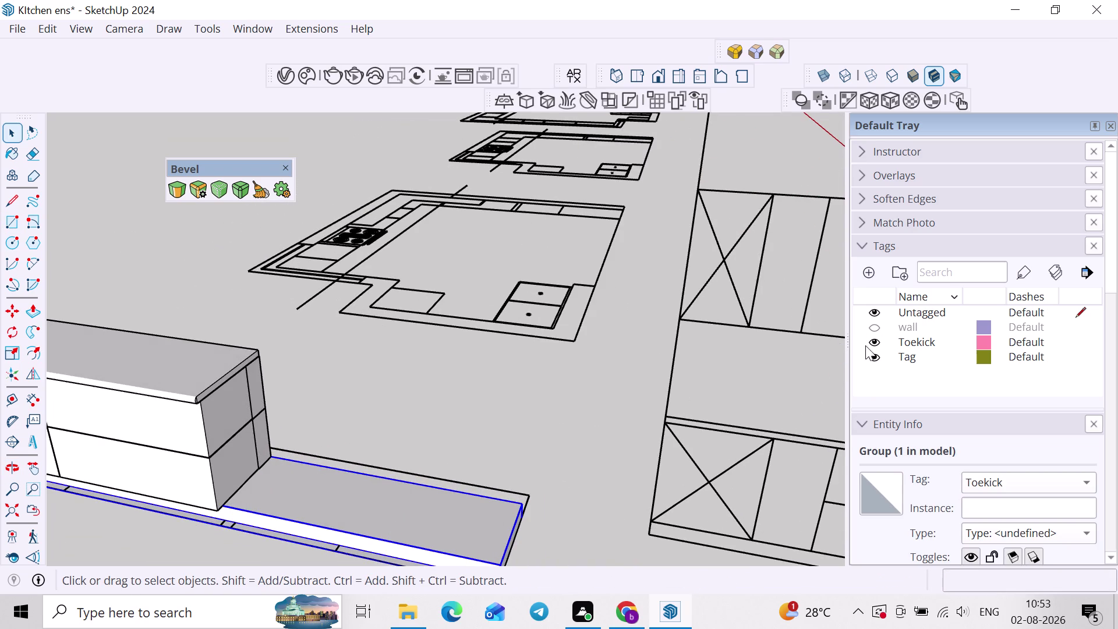
key(h)
Draw the pantry footprint rectangle on the floor past the cabinets and select it.
middle_drag(370, 408, 423, 353)
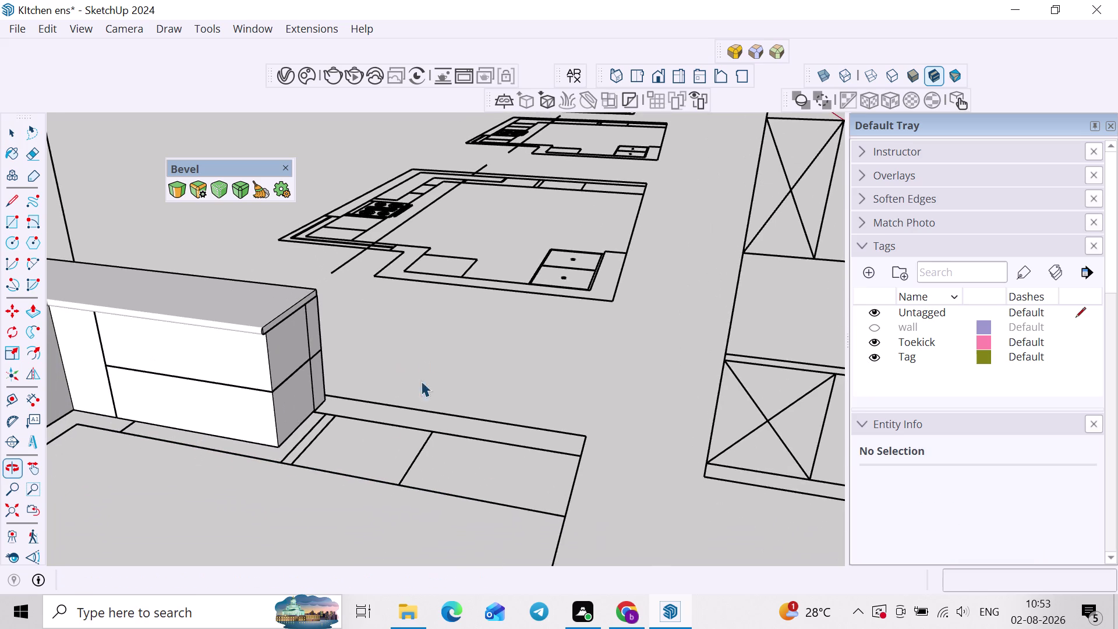
key(r)
scroll(up, 3)
click(337, 417)
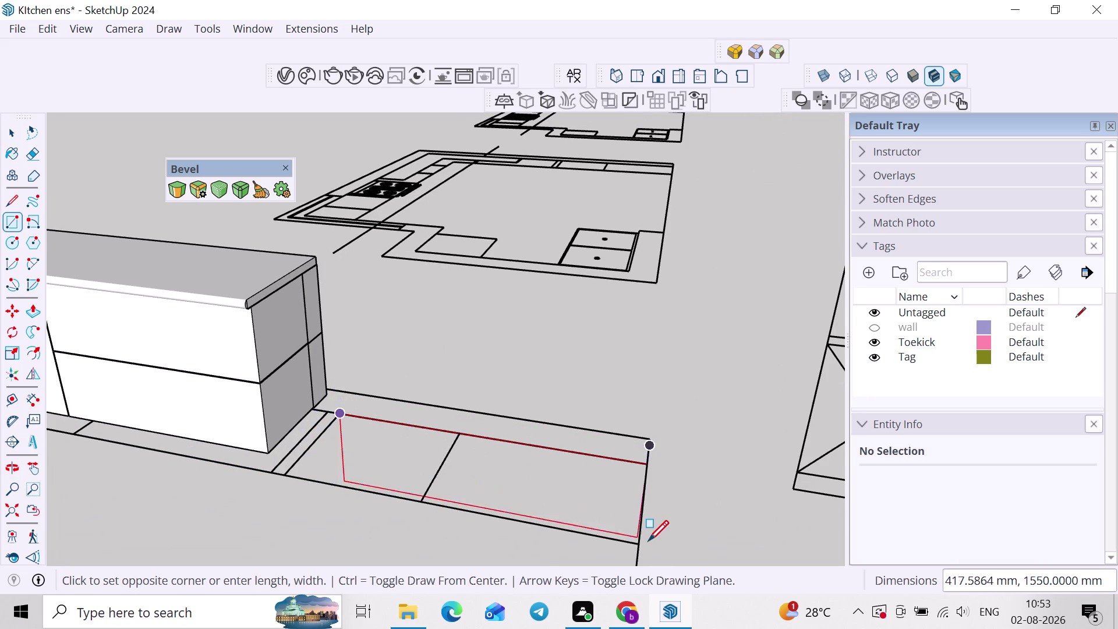
click(639, 545)
key(space)
double_click(576, 506)
right_click(576, 502)
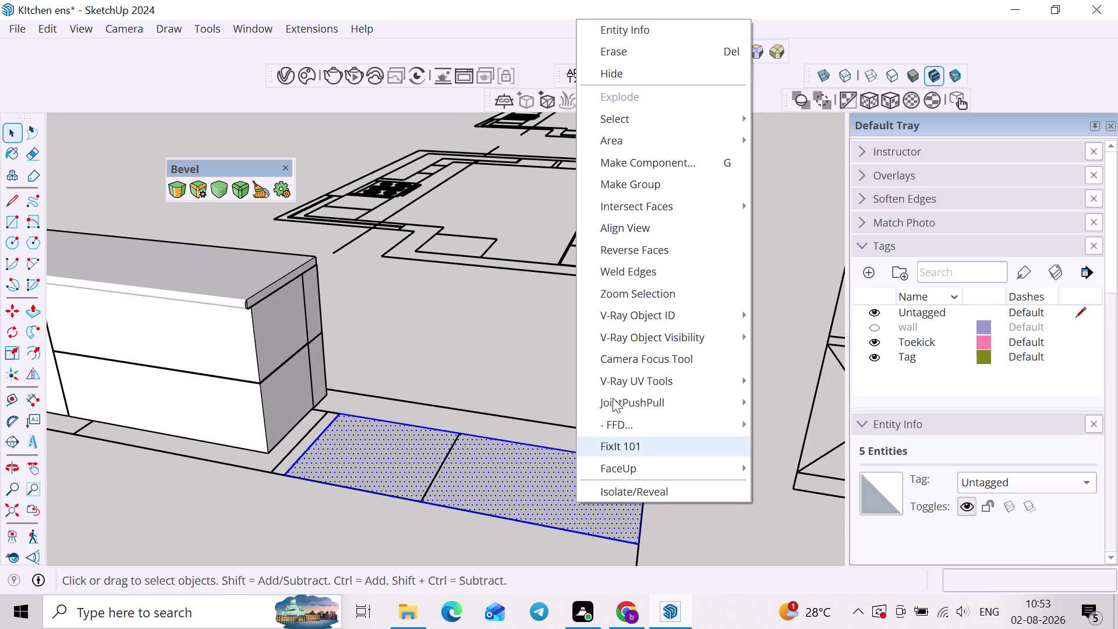
click(636, 191)
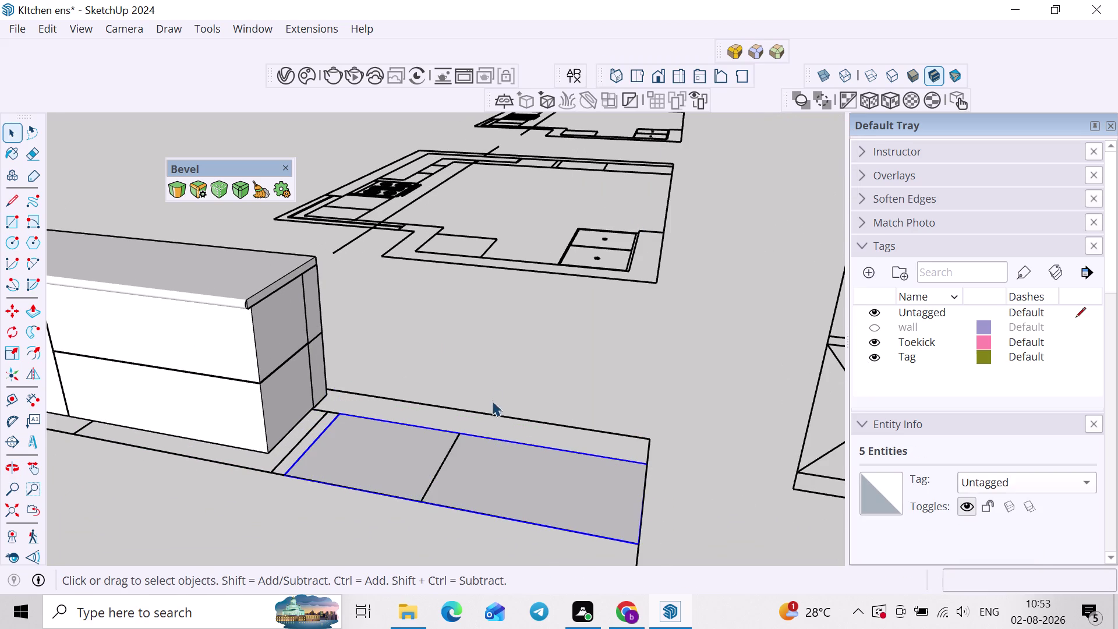
double_click(503, 453)
Push/Pull the footprint up to full pantry height and select the block as a group.
key(p)
drag(513, 449, 517, 444)
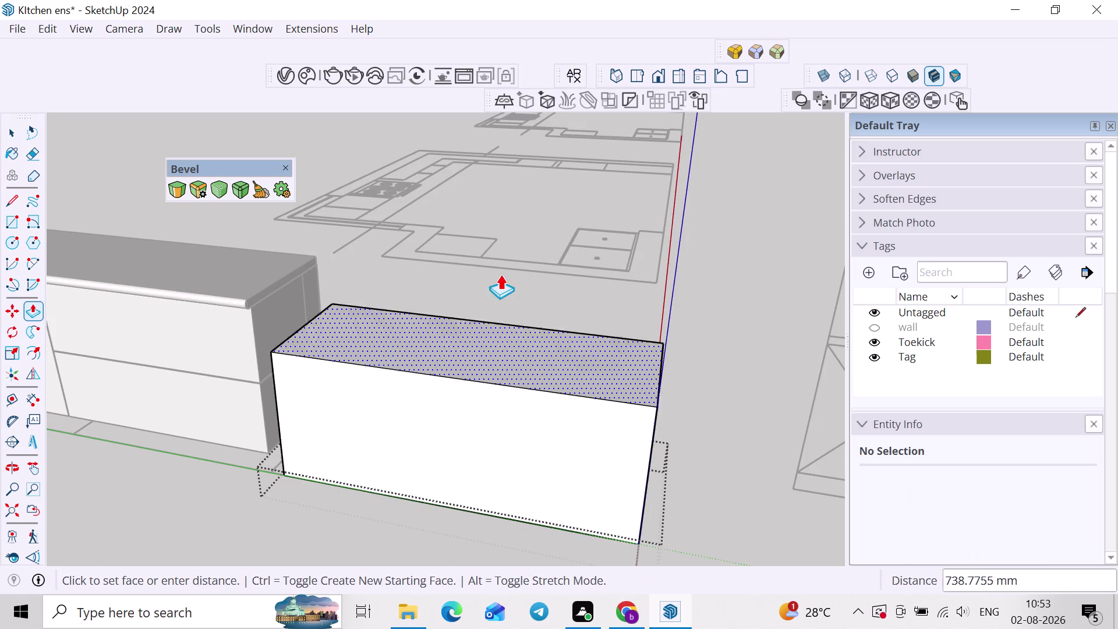
scroll(down, 3)
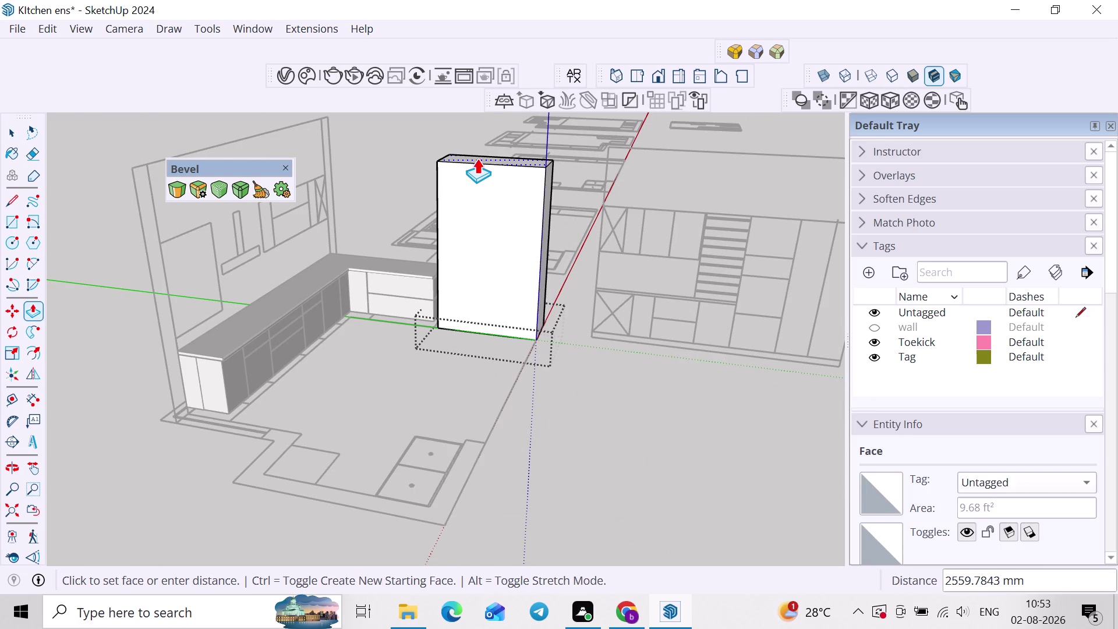
click(477, 158)
key(space)
click(581, 278)
scroll(up, 3)
click(522, 313)
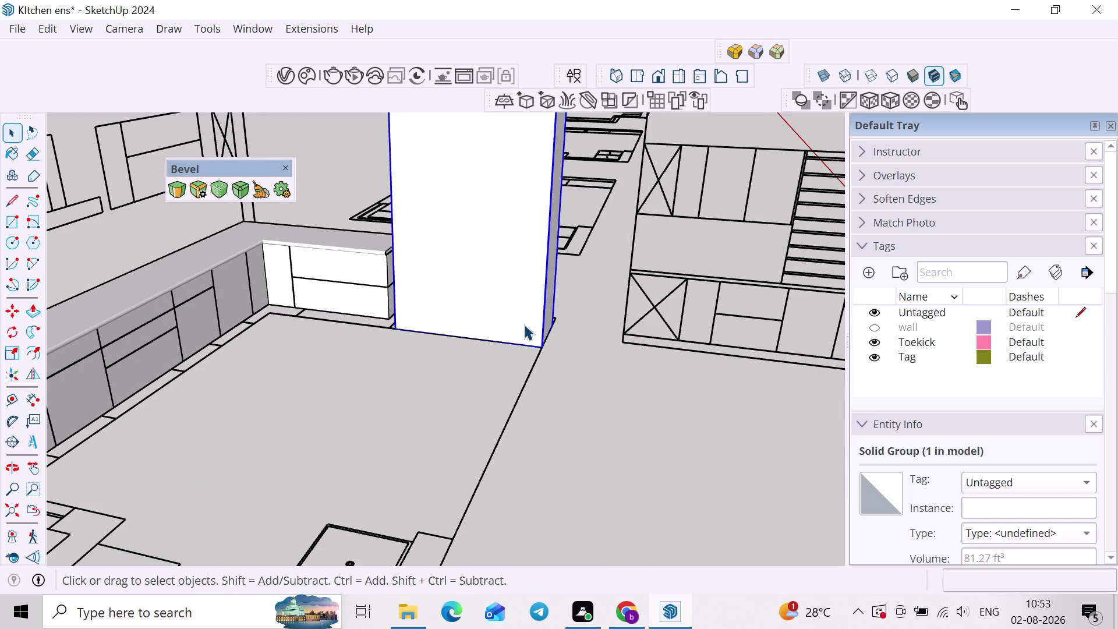
Hide and then re-show the Toekick tag to check the pantry base.
click(871, 346)
scroll(up, 3)
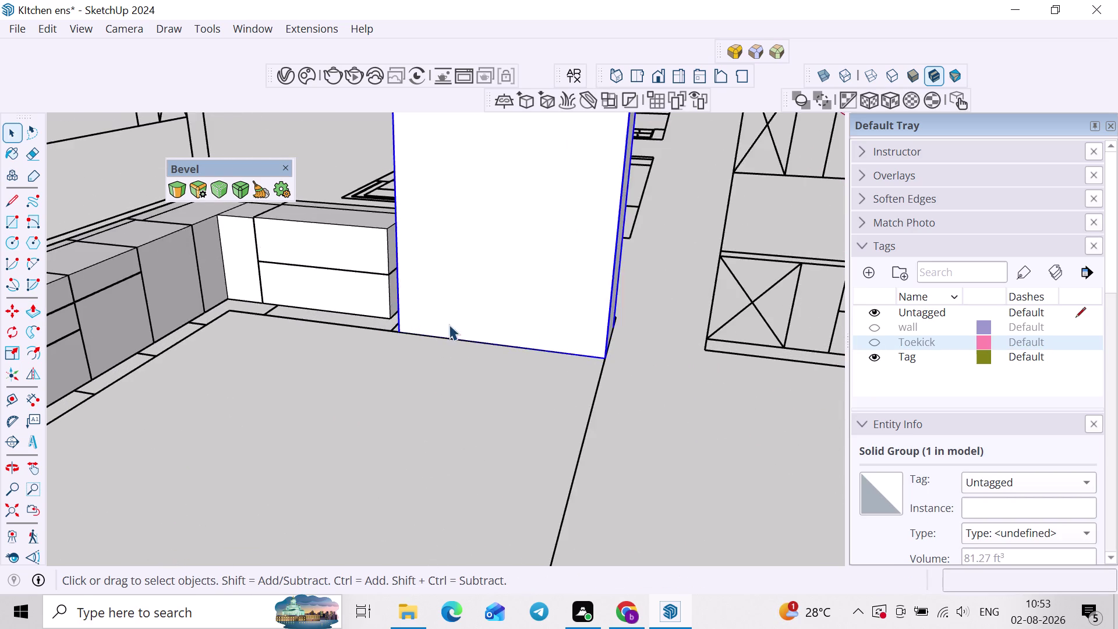
middle_drag(433, 323, 333, 302)
click(876, 343)
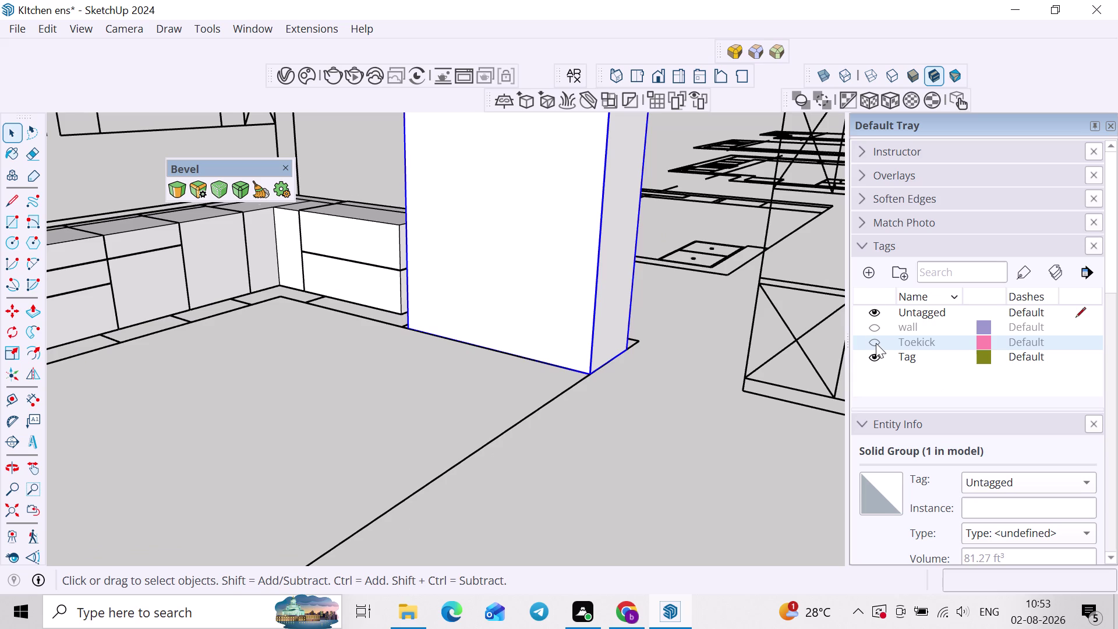
key(u)
scroll(up, 3)
middle_drag(712, 334, 693, 280)
click(467, 306)
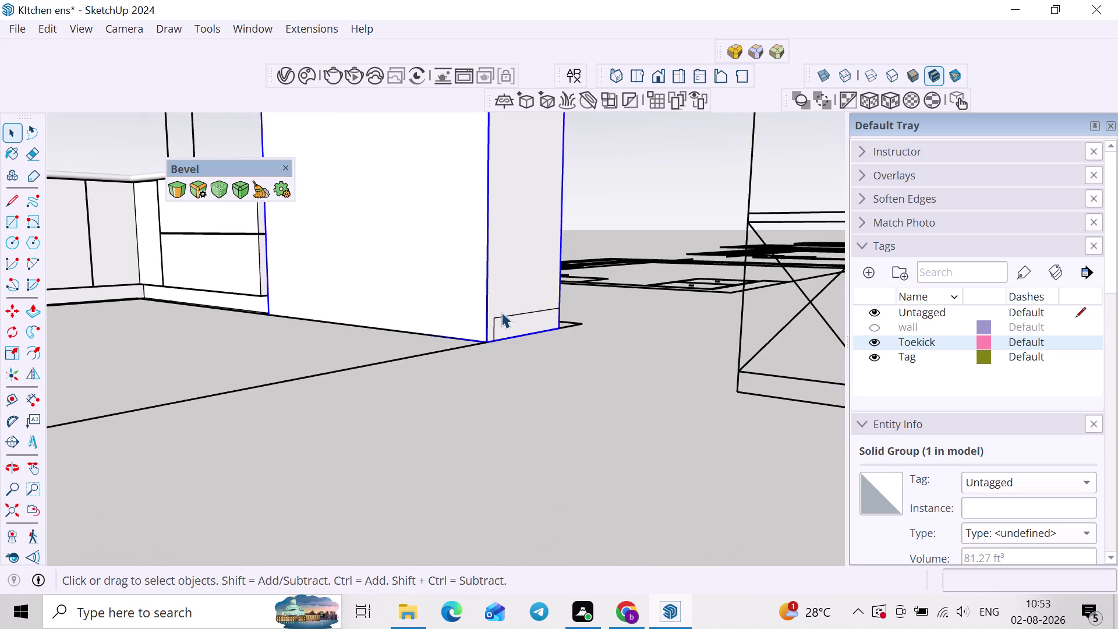
scroll(up, 3)
Move the pantry block by its bottom corner onto the platform corner.
click(499, 307)
key(m)
scroll(up, 3)
click(591, 340)
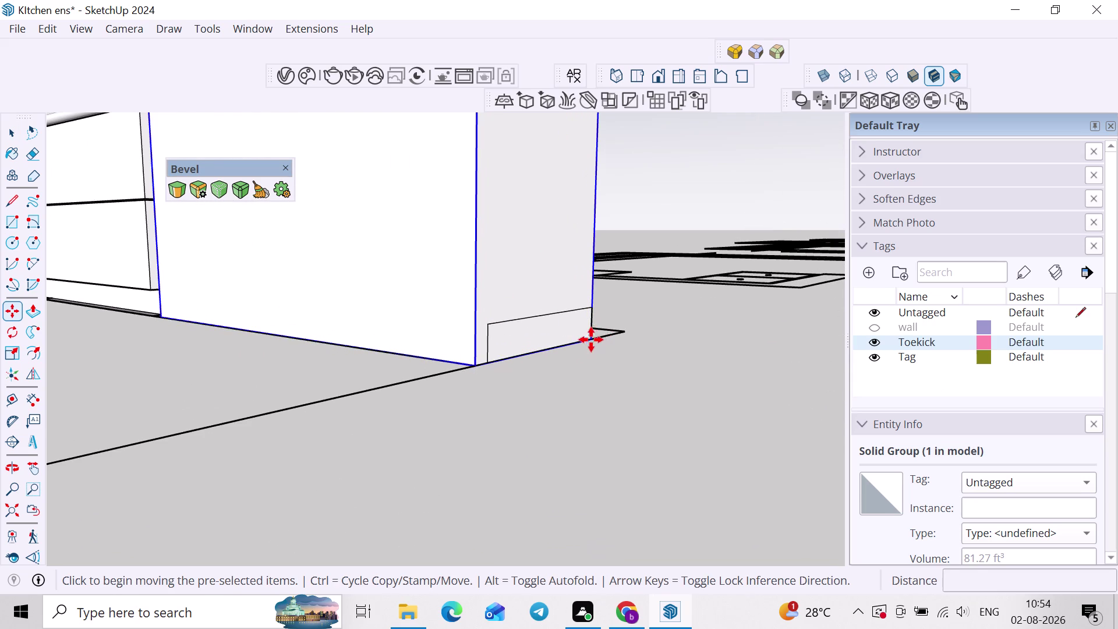
click(590, 308)
key(space)
scroll(down, 3)
click(683, 337)
scroll(down, 3)
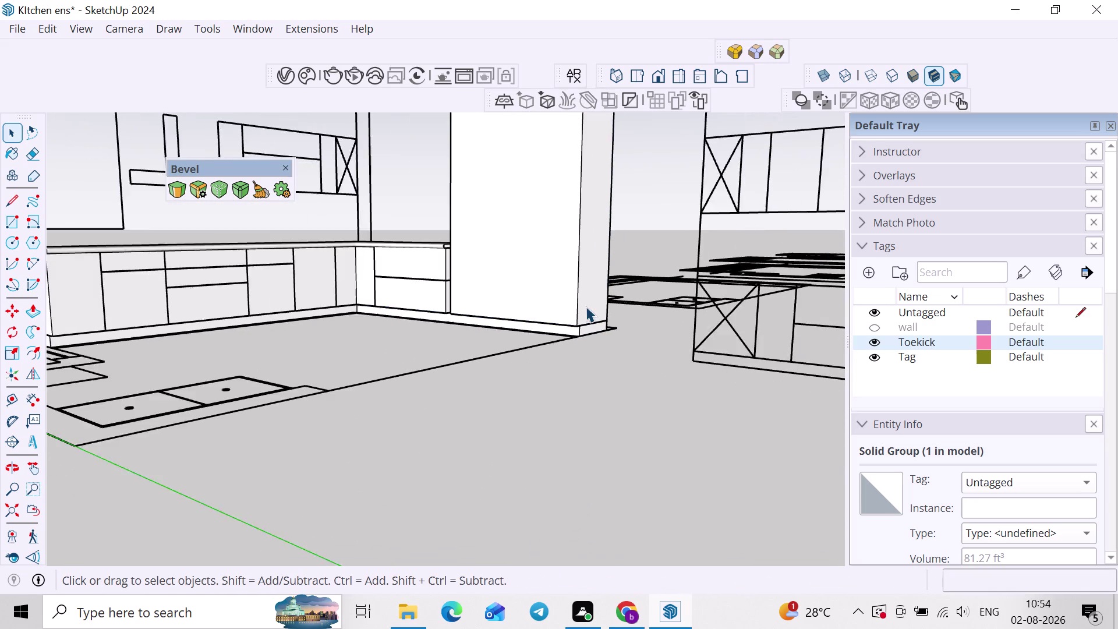
scroll(down, 3)
middle_drag(504, 250, 445, 303)
middle_drag(441, 314, 659, 319)
scroll(down, 3)
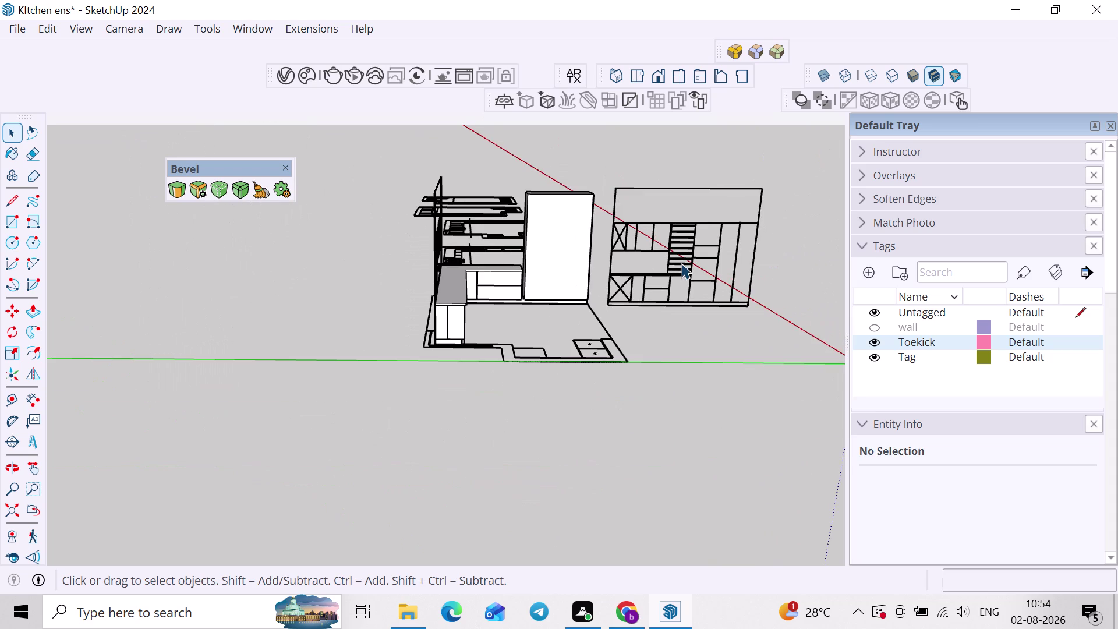
Move the cabinet elevation drawing from its bottom corner onto the pantry's base corner.
click(682, 263)
middle_drag(631, 273, 546, 282)
scroll(up, 3)
middle_drag(742, 307, 603, 307)
middle_drag(724, 333, 707, 335)
key(m)
scroll(up, 3)
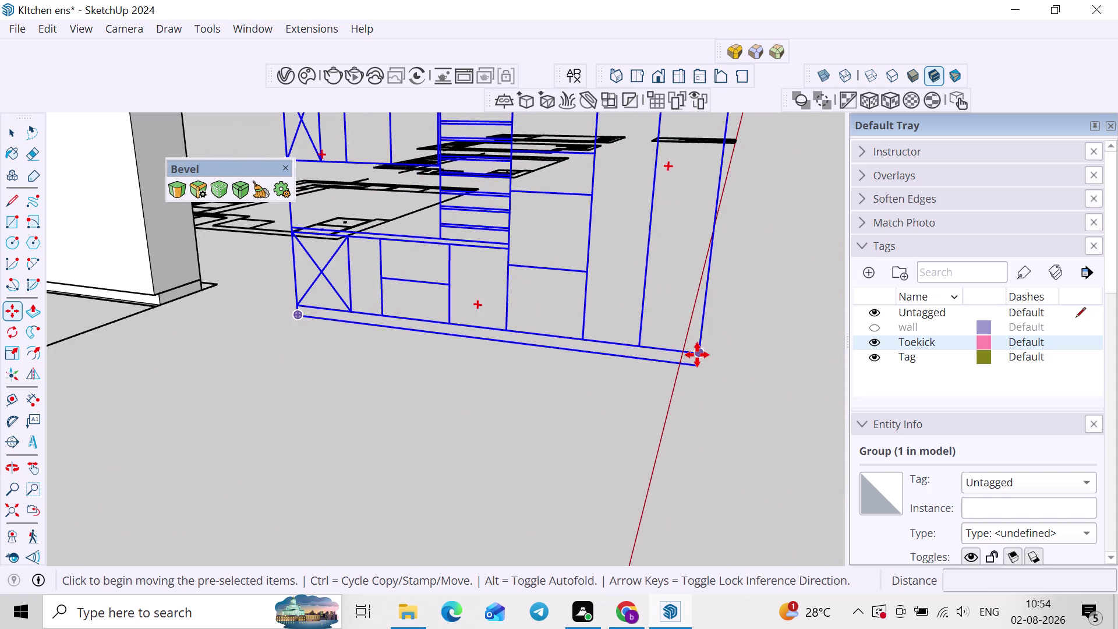
click(697, 355)
middle_drag(594, 328, 882, 366)
middle_drag(503, 308, 575, 320)
scroll(up, 3)
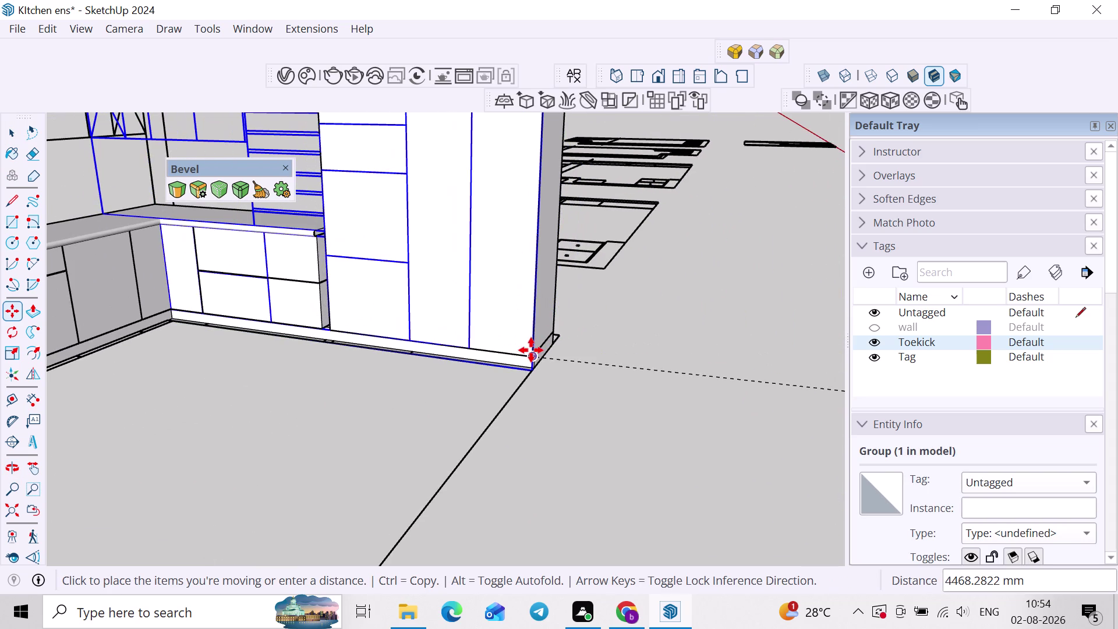
click(531, 350)
scroll(down, 3)
key(space)
Orbit around the pantry to check the elevation's alignment against it.
middle_drag(522, 328, 636, 320)
scroll(down, 3)
scroll(up, 3)
scroll(up, 3)
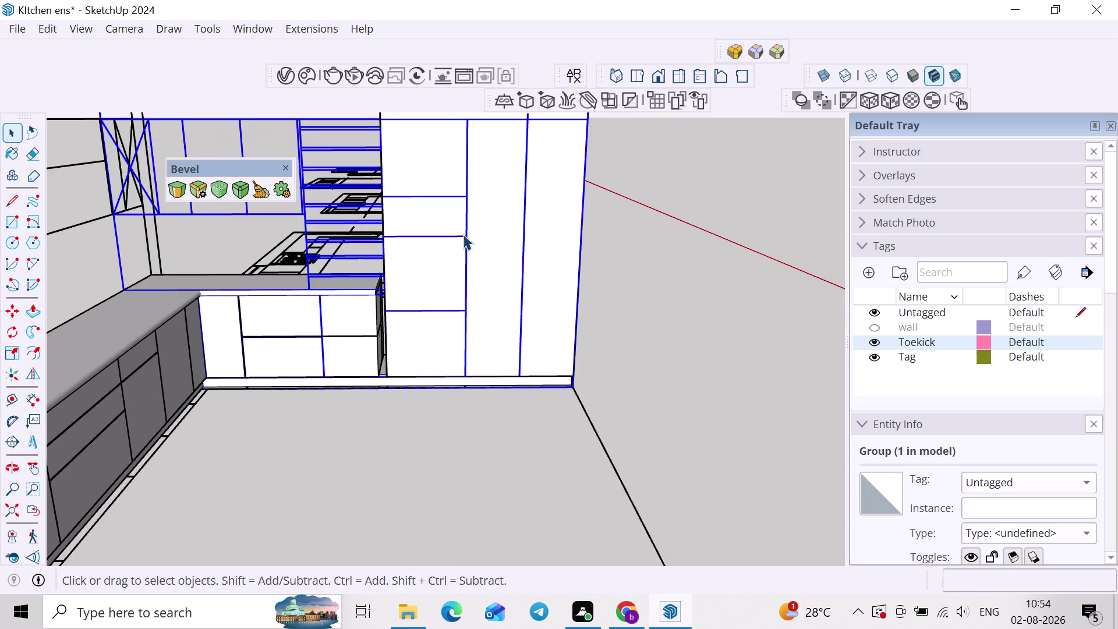
middle_drag(455, 229, 309, 201)
scroll(up, 3)
middle_drag(493, 241, 641, 299)
scroll(down, 3)
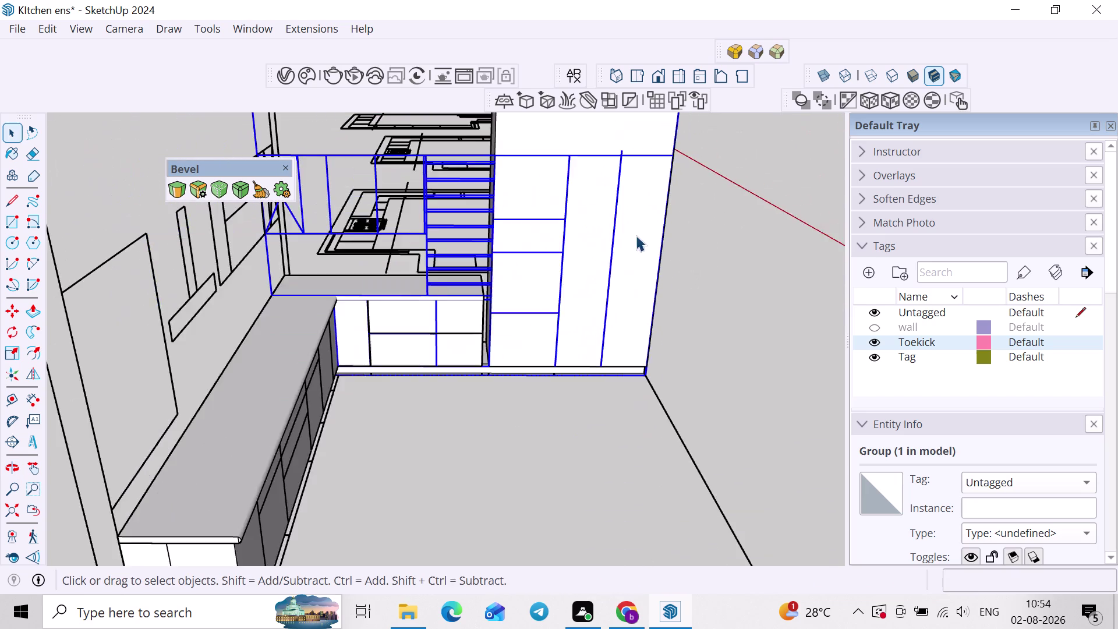
scroll(down, 3)
middle_drag(605, 216, 551, 300)
Open the pantry block for editing and work on its top face with Push/Pull.
double_click(547, 232)
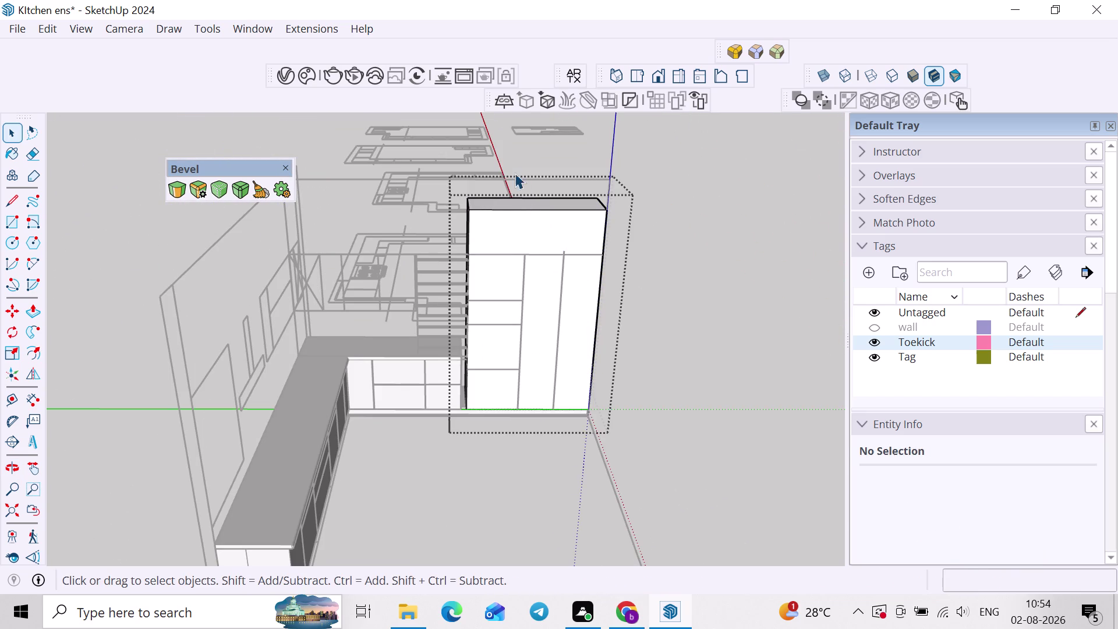
key(p)
click(530, 203)
click(586, 249)
key(space)
click(625, 268)
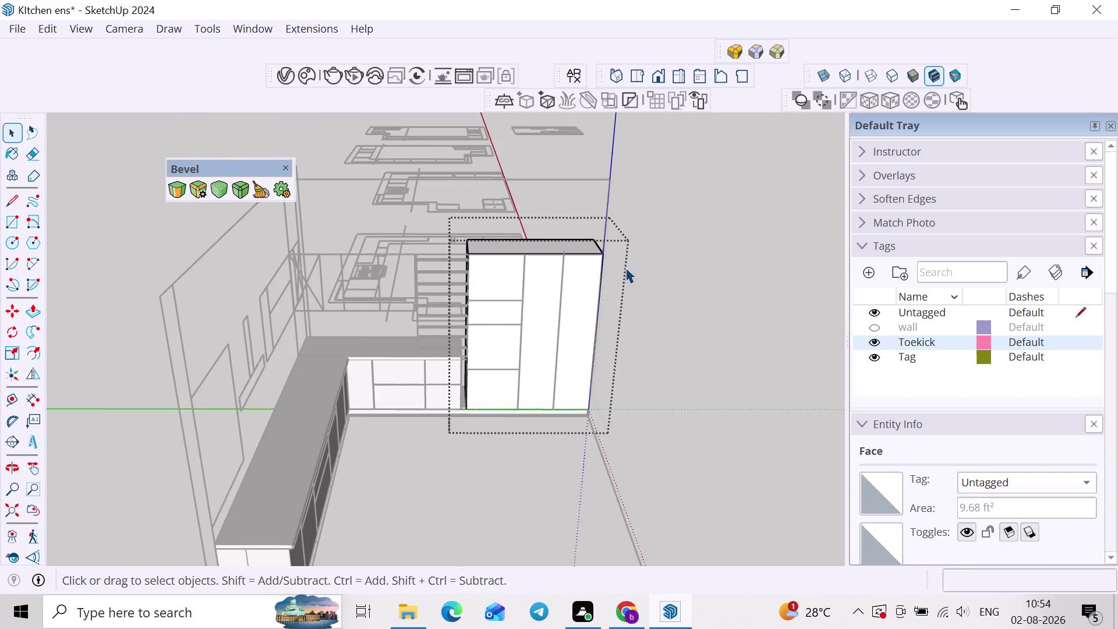
Orbit toward the pantry's front face.
middle_drag(632, 309, 557, 175)
scroll(up, 3)
click(688, 285)
scroll(up, 3)
middle_drag(484, 279, 578, 285)
scroll(up, 3)
middle_drag(444, 353, 401, 378)
scroll(down, 3)
middle_drag(442, 387, 476, 351)
scroll(up, 3)
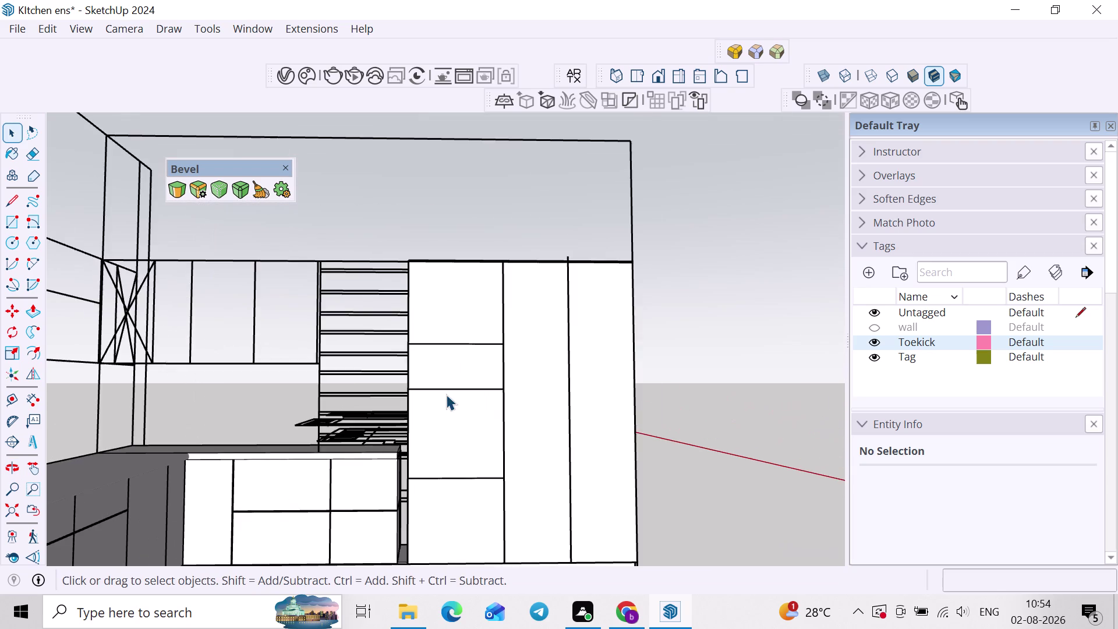
scroll(up, 3)
Inspect the door divisions and countertop junction, then reopen the pantry block for editing.
middle_drag(446, 394, 456, 290)
middle_drag(584, 483, 481, 516)
scroll(up, 3)
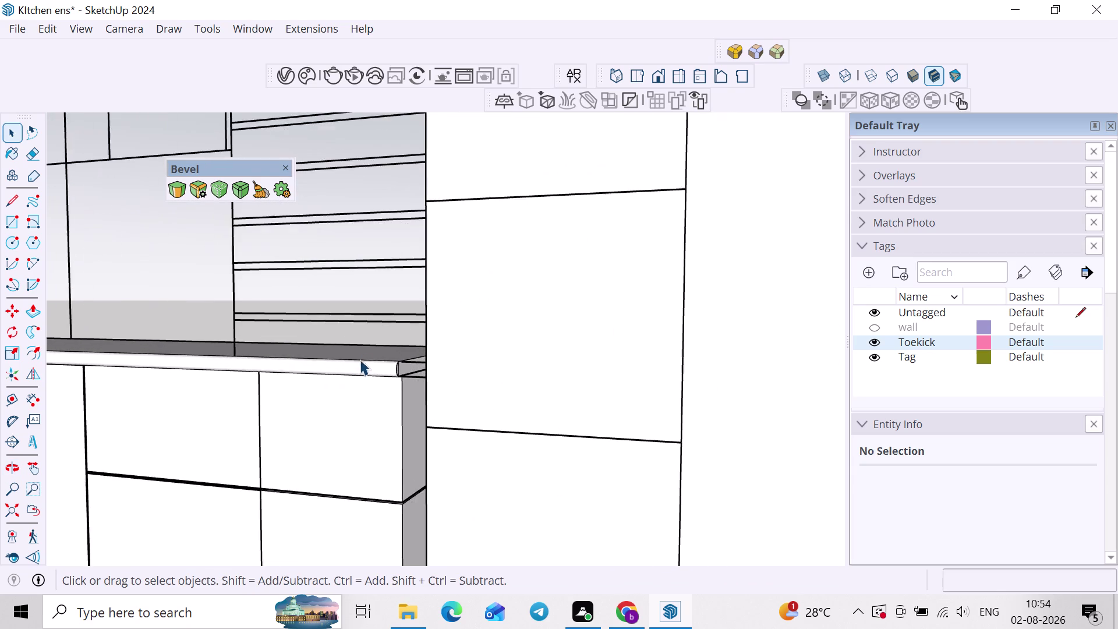
middle_drag(385, 353, 499, 360)
scroll(down, 3)
scroll(down, 3)
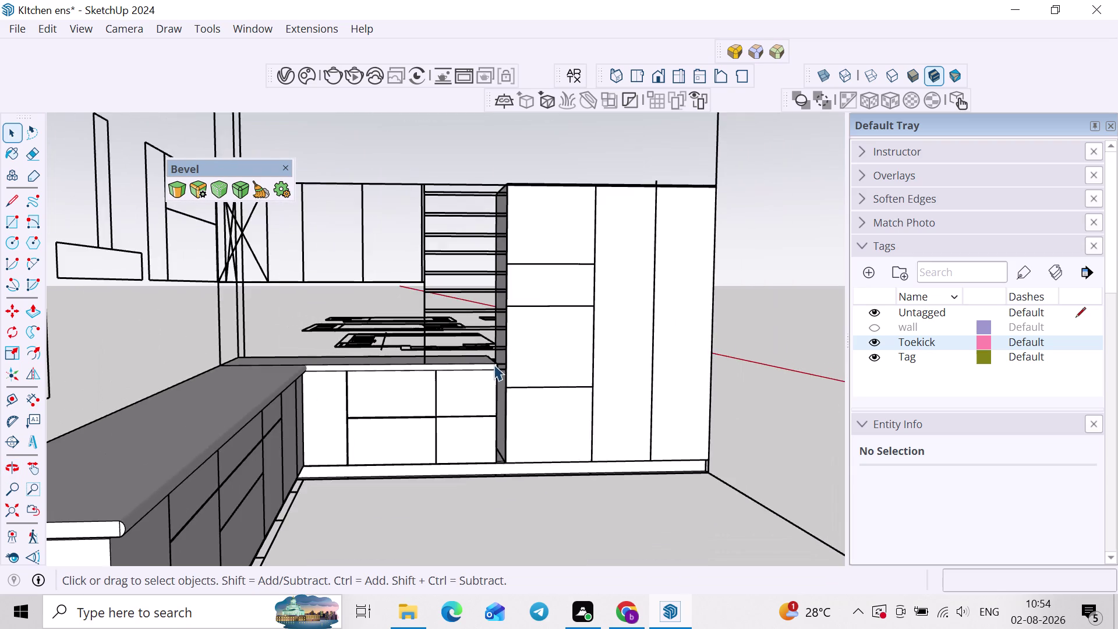
middle_drag(493, 366, 455, 385)
scroll(down, 3)
middle_drag(524, 326, 414, 338)
scroll(up, 3)
double_click(483, 262)
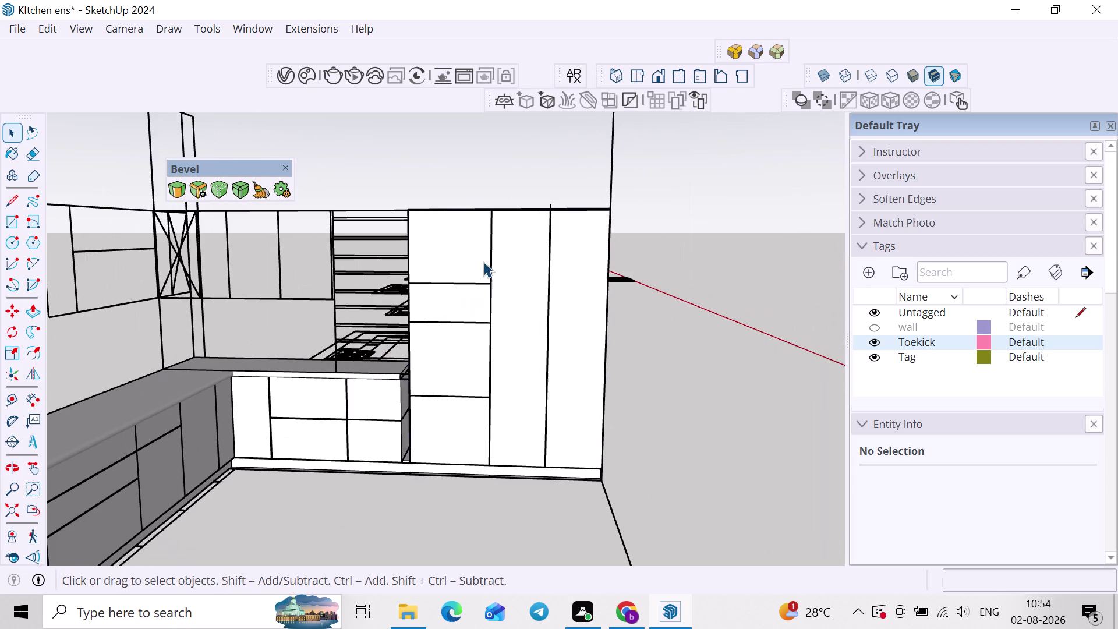
scroll(up, 3)
Draw a full-height vertical door line down the pantry front.
key(l)
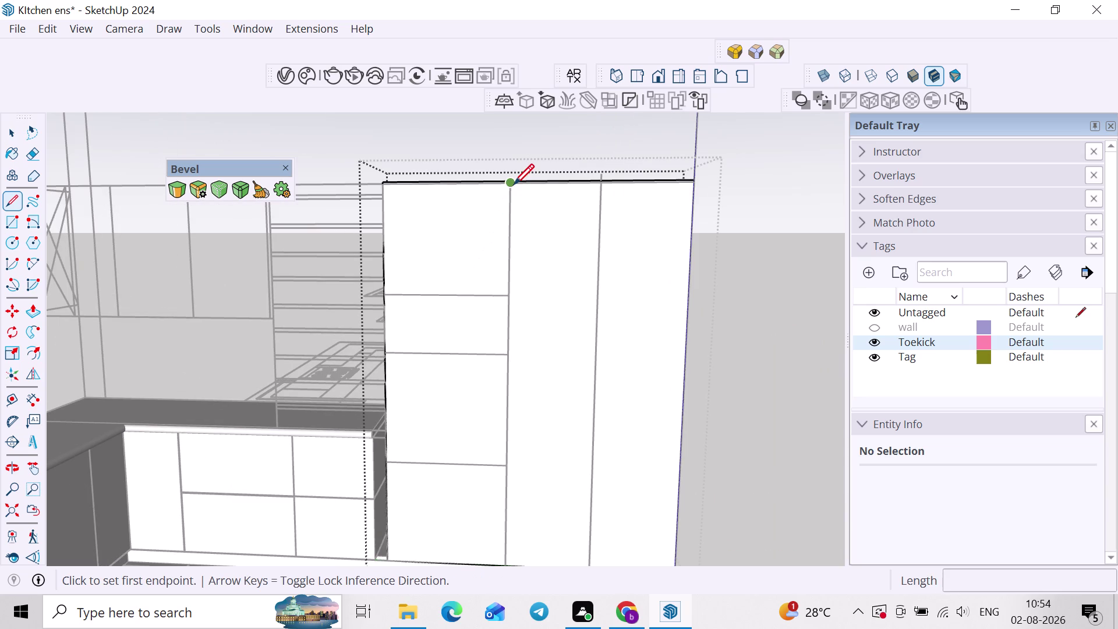
click(514, 185)
middle_drag(493, 353, 505, 134)
click(521, 351)
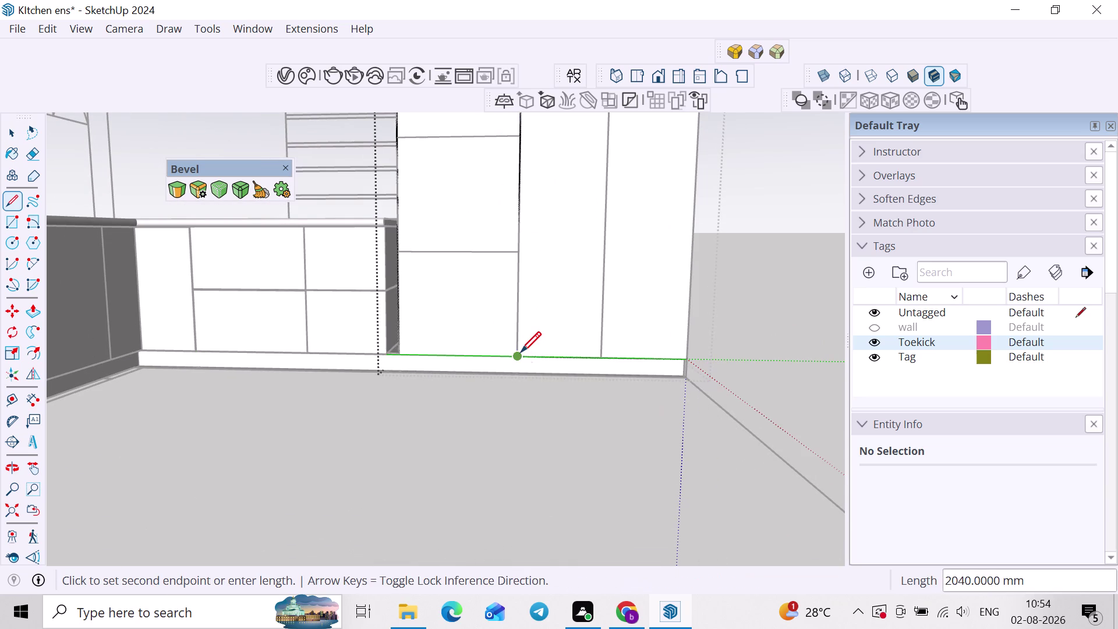
key(space)
Draw two horizontal door lines across the pantry's left column.
key(l)
click(518, 261)
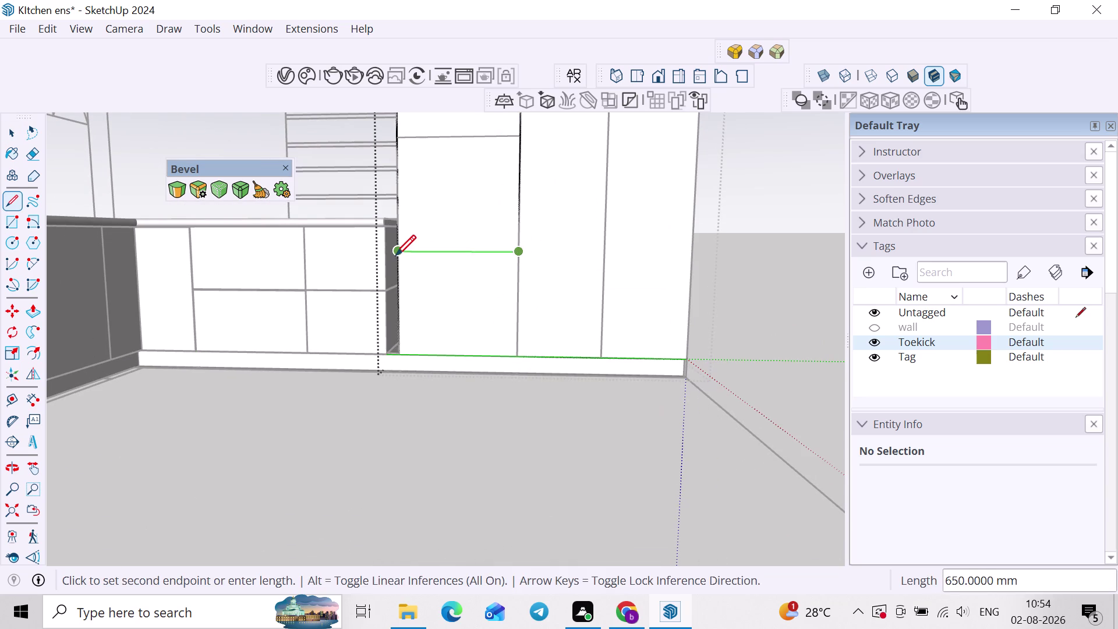
click(395, 253)
key(space)
click(490, 205)
key(l)
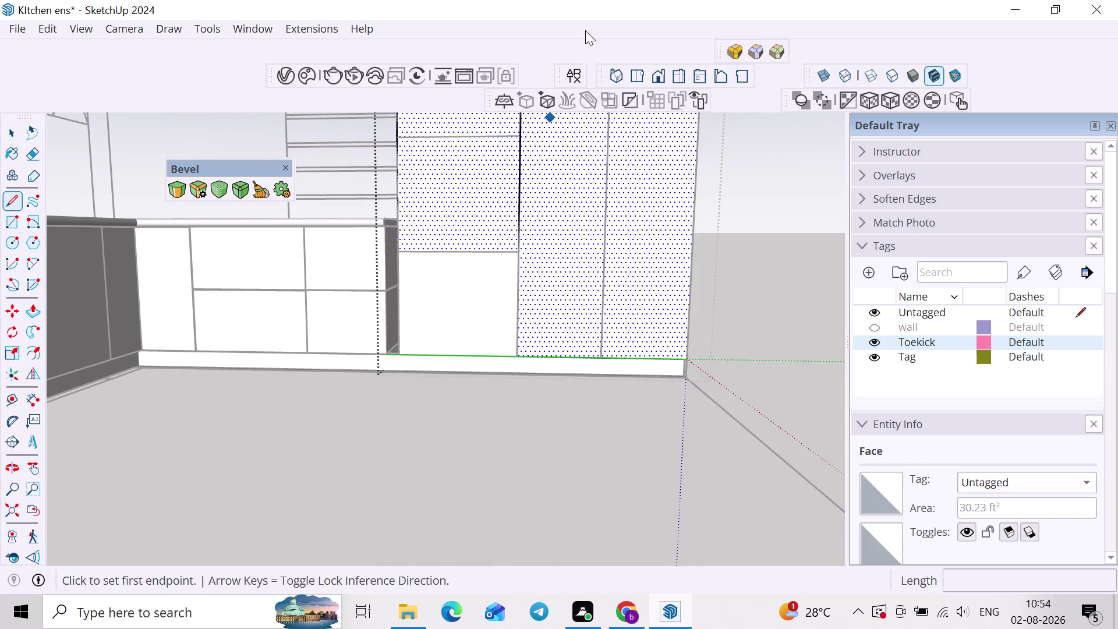
scroll(down, 3)
middle_drag(485, 198, 519, 199)
key(l)
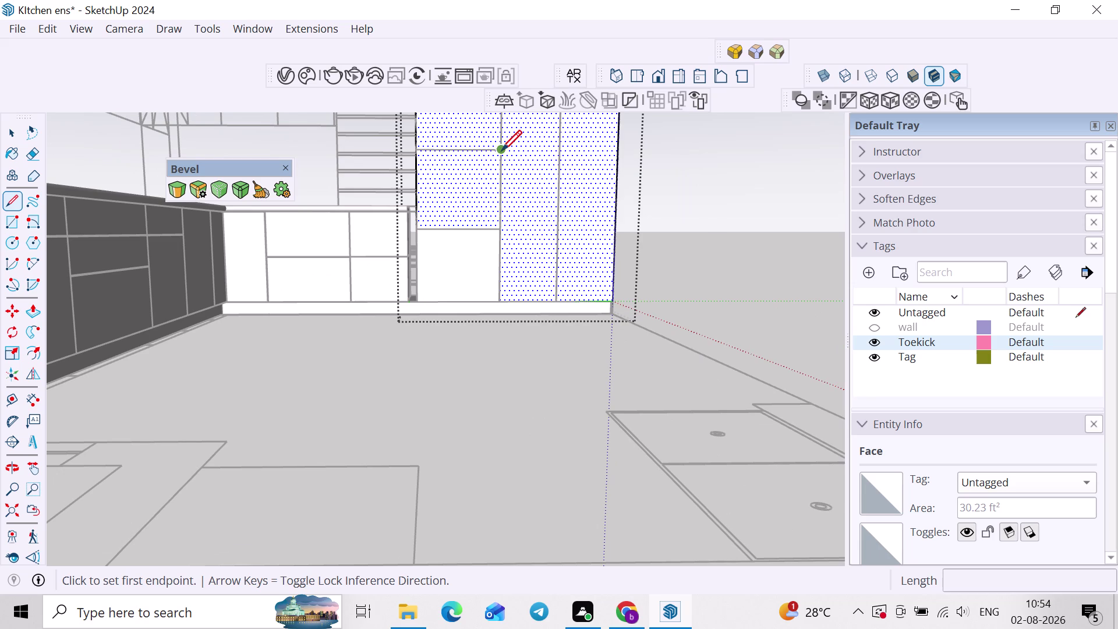
click(501, 151)
click(421, 154)
key(space)
Add another horizontal panel line on the left panel.
scroll(down, 3)
middle_drag(441, 141, 430, 228)
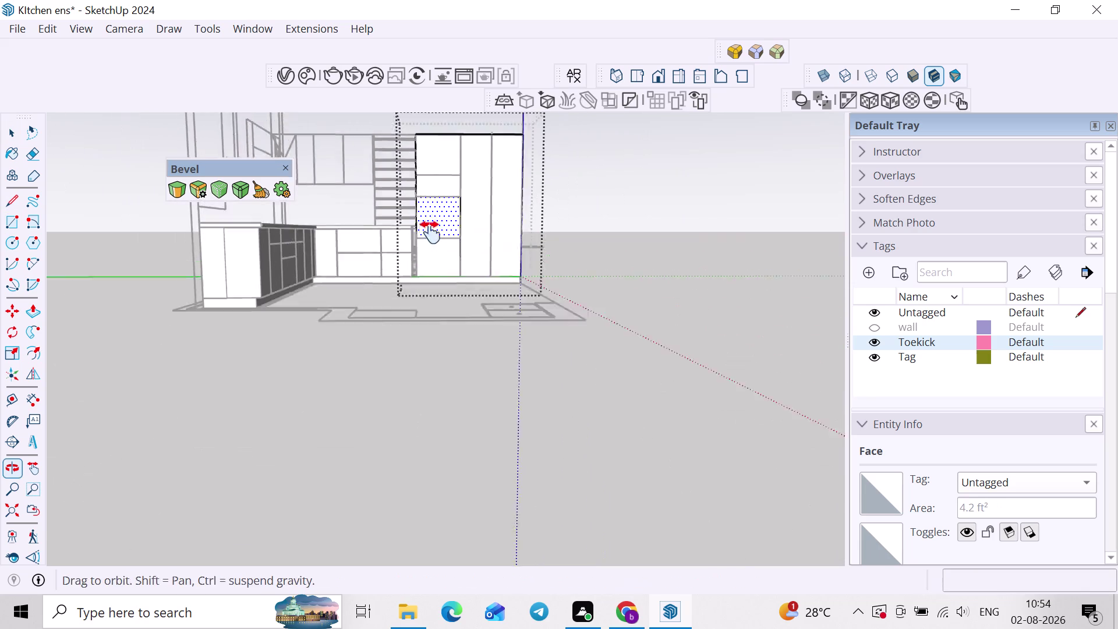
middle_drag(430, 229, 431, 232)
scroll(up, 3)
key(l)
scroll(up, 3)
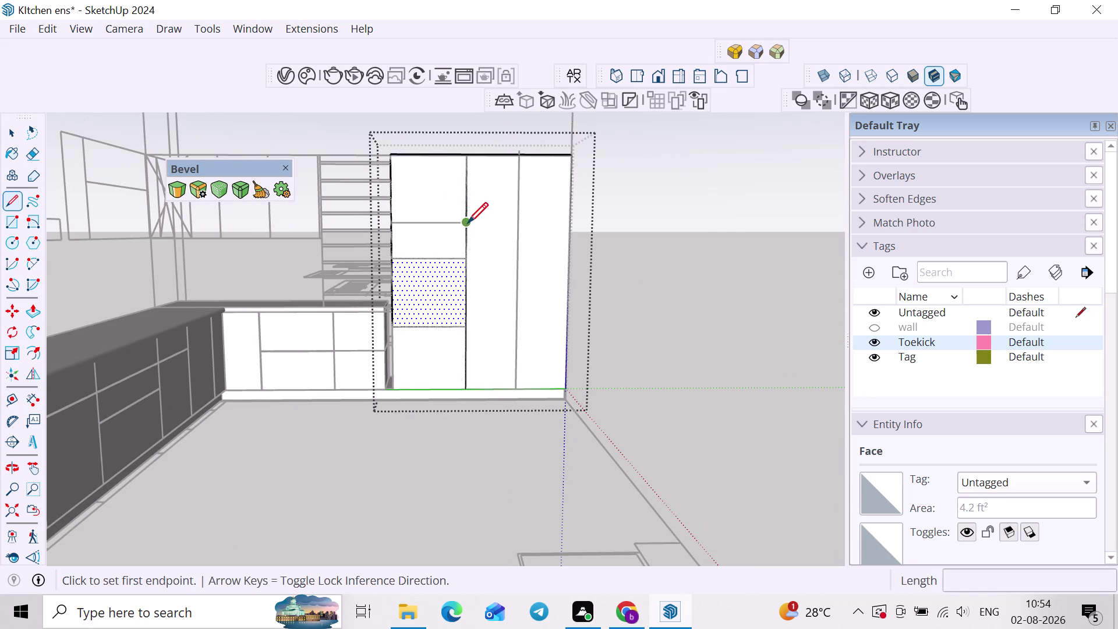
click(467, 222)
click(388, 219)
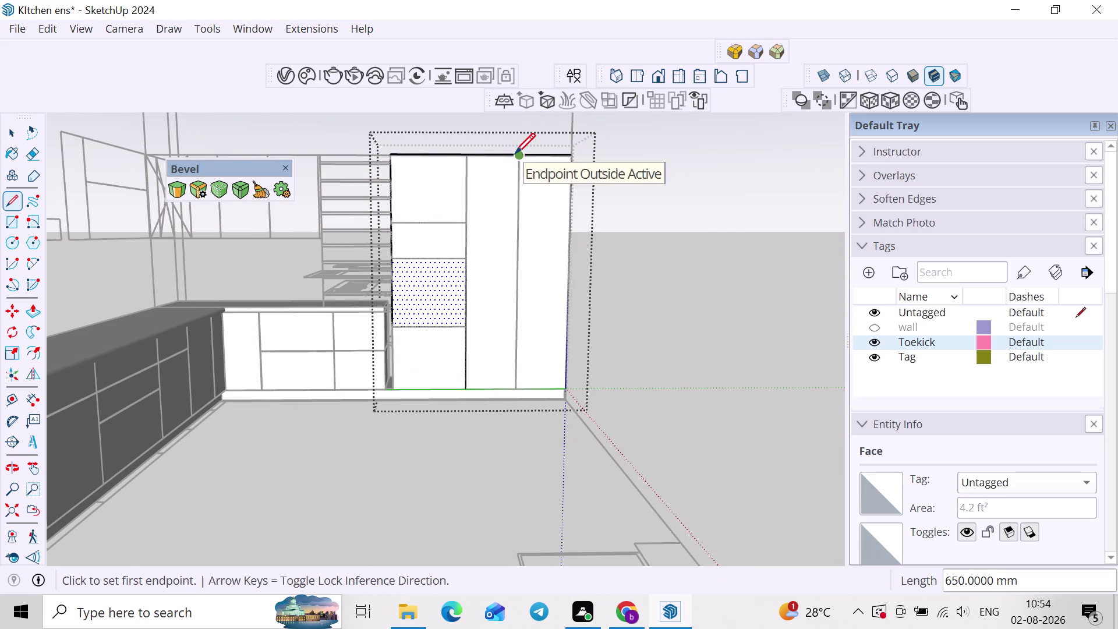
Draw a vertical door line from the pantry top to its base, then view from the side.
click(515, 153)
click(520, 386)
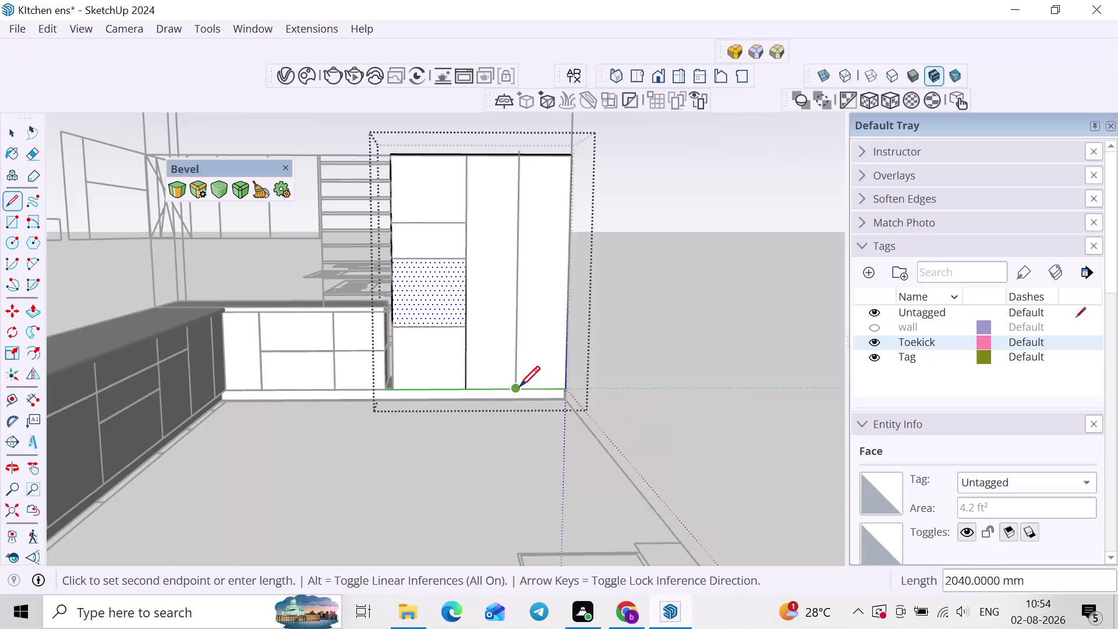
key(space)
scroll(down, 3)
click(502, 328)
scroll(up, 3)
click(445, 284)
scroll(up, 3)
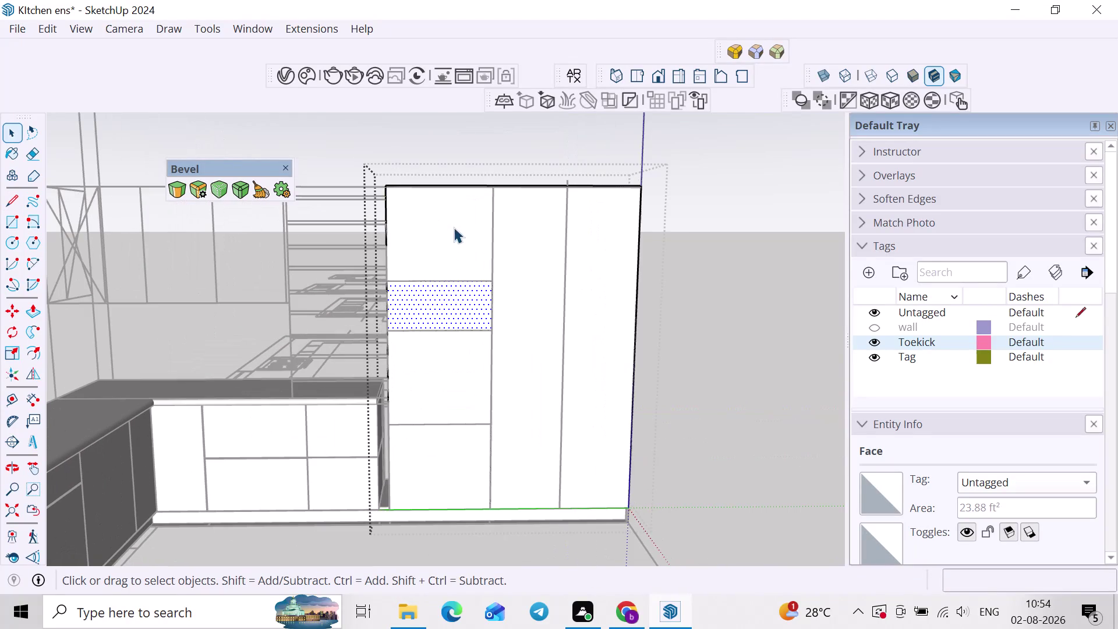
click(539, 254)
middle_drag(549, 279, 448, 300)
middle_drag(524, 301, 384, 368)
scroll(up, 3)
click(471, 308)
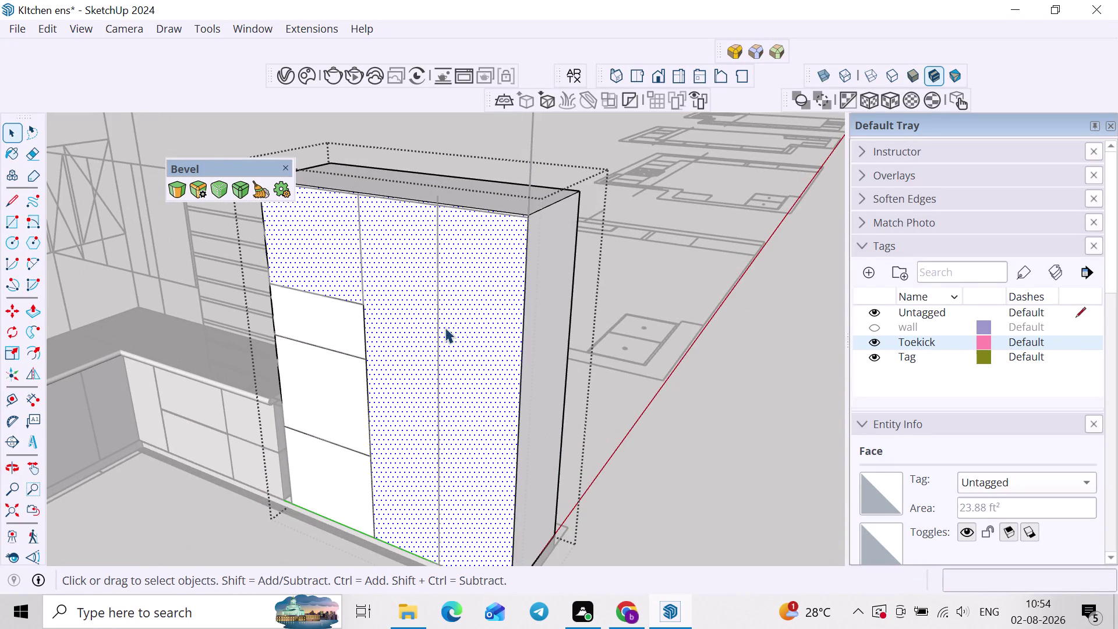
middle_drag(449, 327, 477, 326)
Draw two more vertical door lines from the pantry top down toward its base.
key(l)
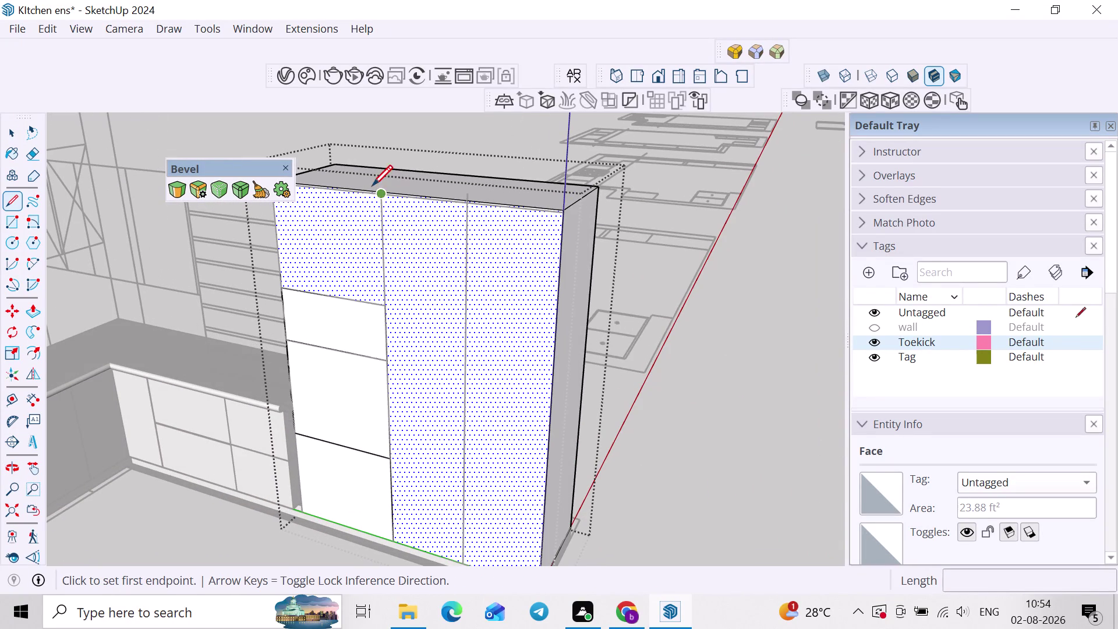
click(381, 194)
click(386, 309)
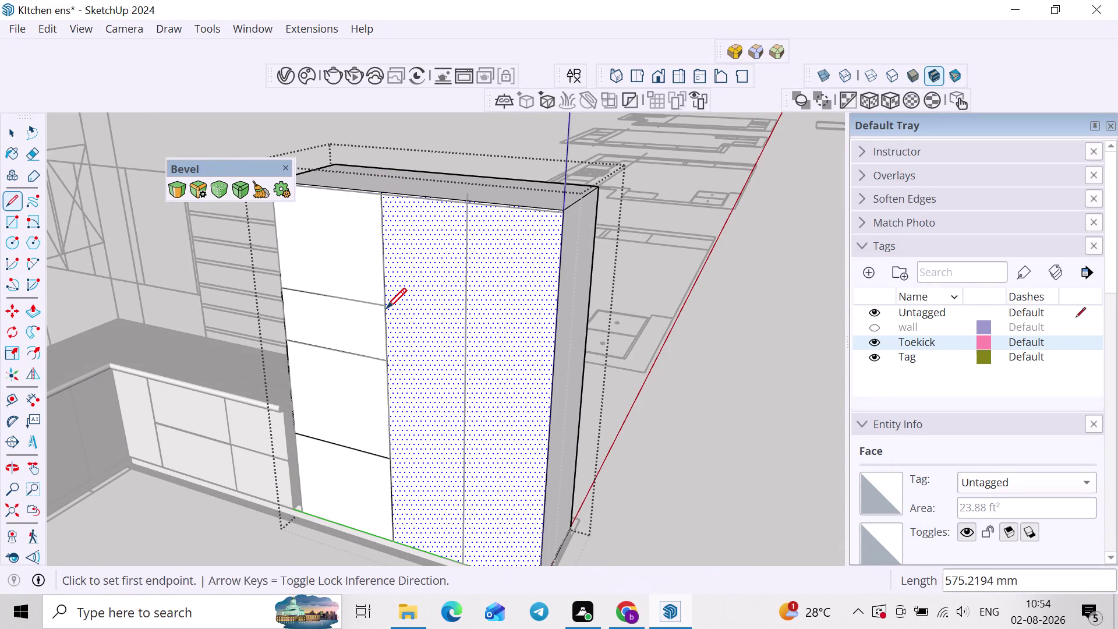
key(space)
text(l)
click(472, 206)
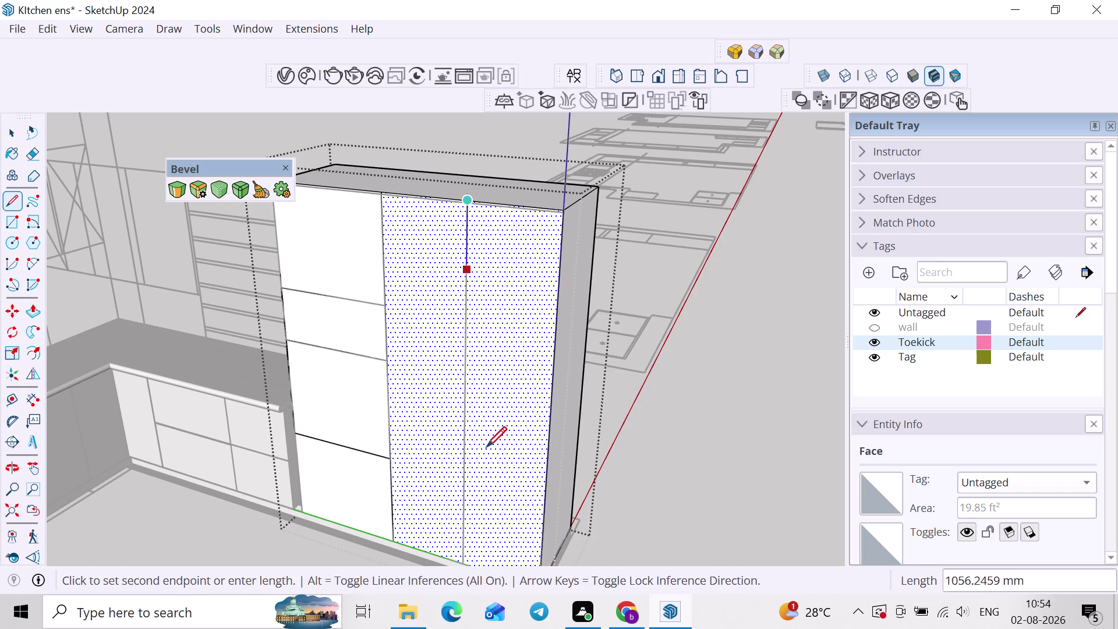
middle_drag(478, 508, 497, 396)
click(488, 458)
scroll(down, 3)
key(space)
Orbit out to review the finished pantry door divisions.
click(571, 461)
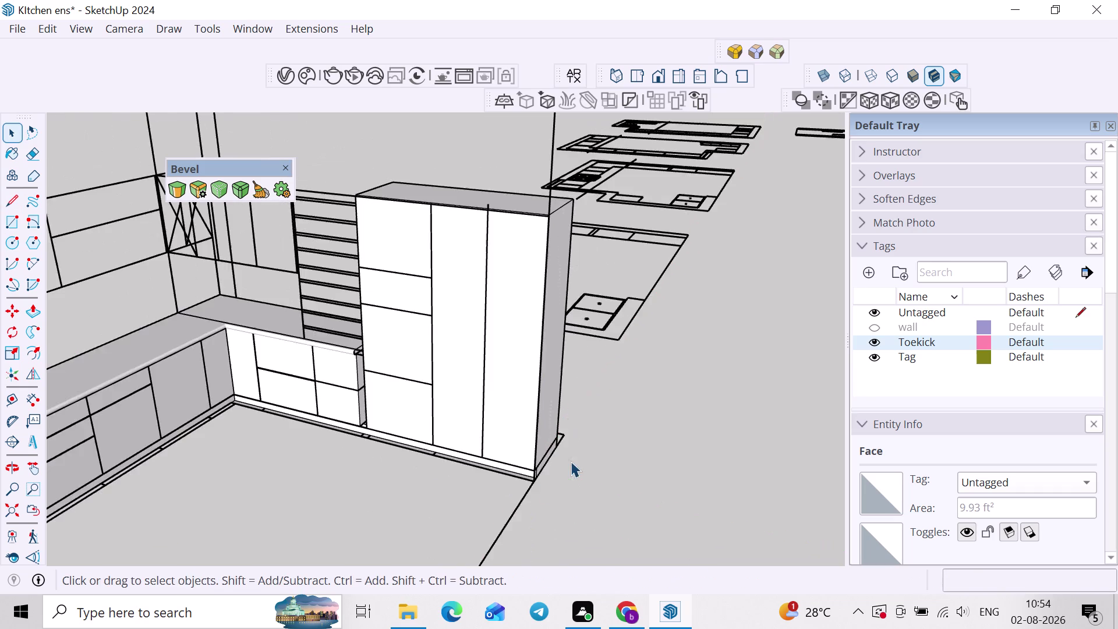
middle_drag(532, 494, 621, 477)
scroll(down, 3)
middle_drag(559, 458, 462, 396)
scroll(up, 3)
click(560, 366)
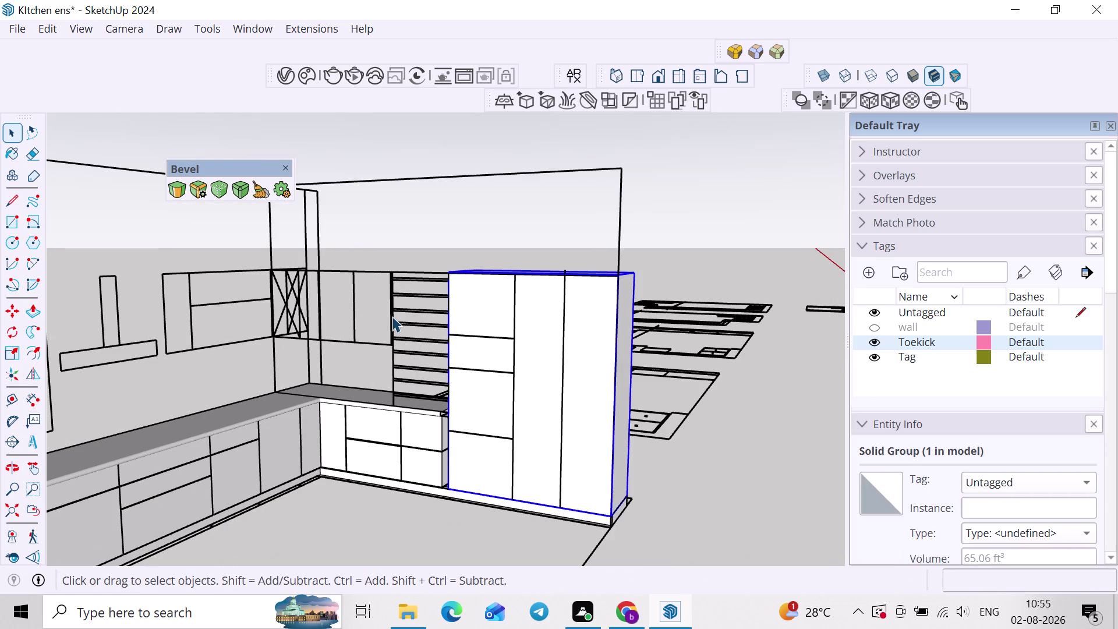
click(393, 314)
scroll(down, 3)
middle_drag(398, 332, 304, 415)
scroll(up, 3)
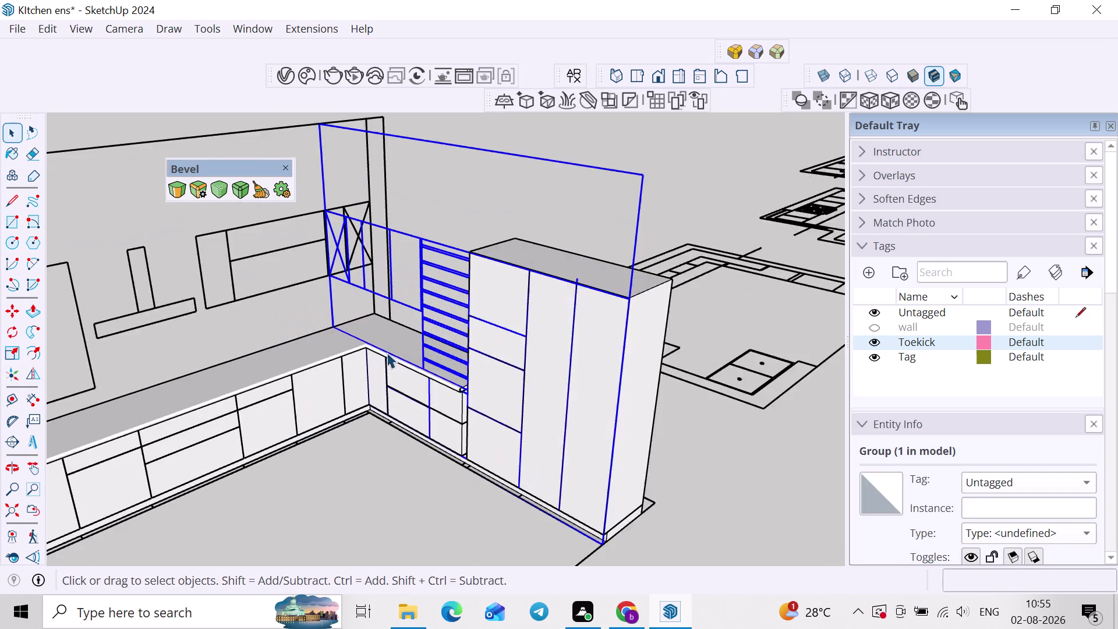
scroll(up, 3)
key(m)
middle_drag(523, 414, 518, 347)
scroll(up, 3)
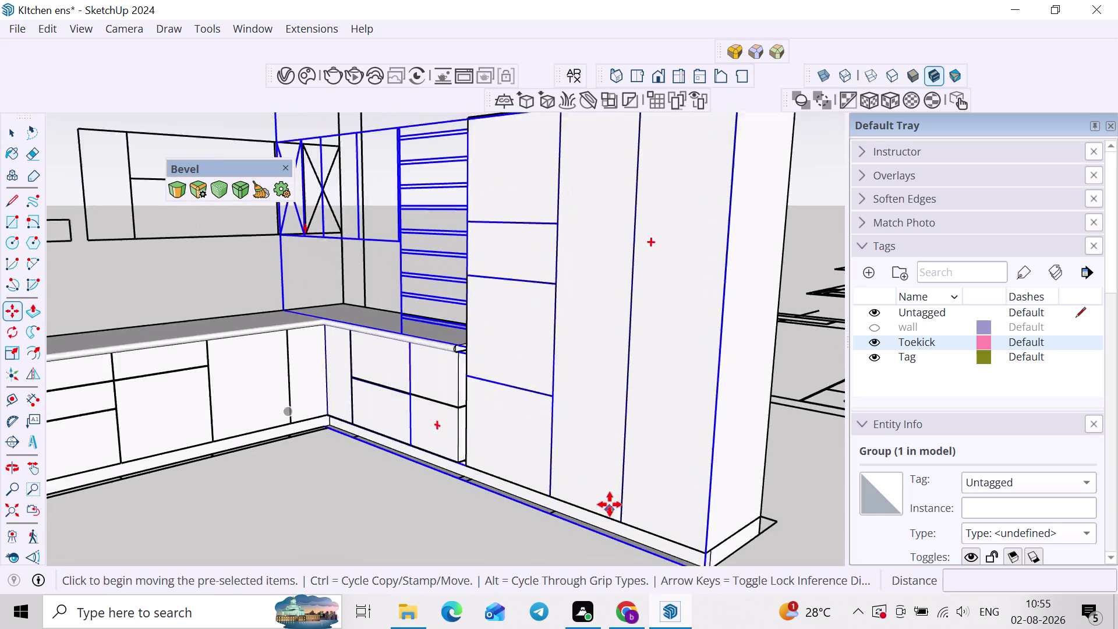
scroll(up, 3)
middle_drag(708, 539, 639, 434)
scroll(up, 3)
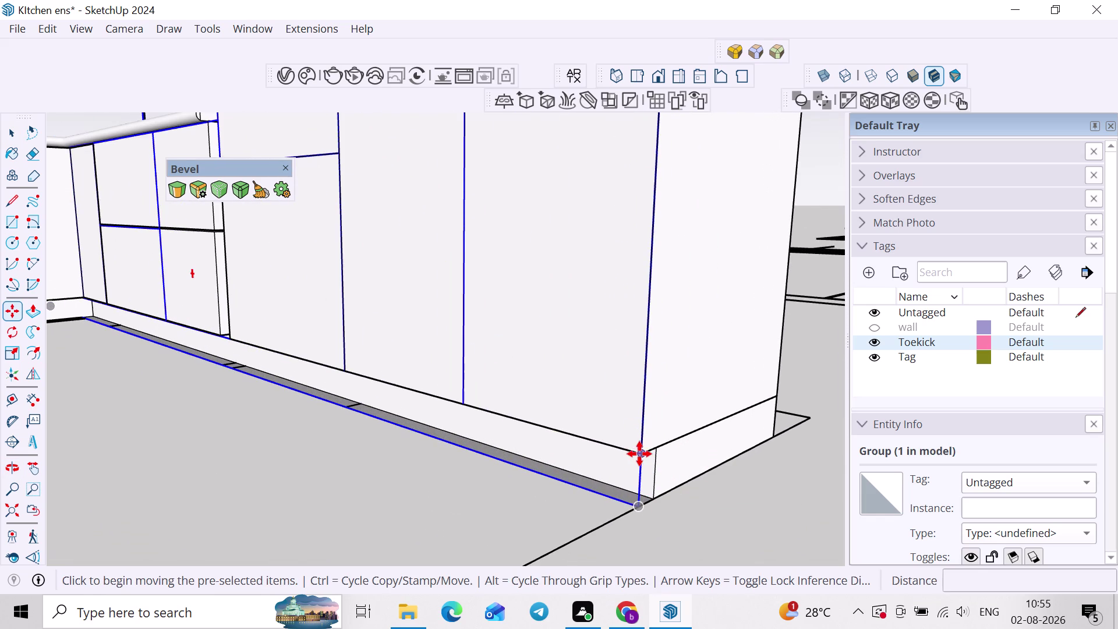
click(640, 454)
click(782, 395)
scroll(down, 3)
middle_drag(636, 433, 674, 439)
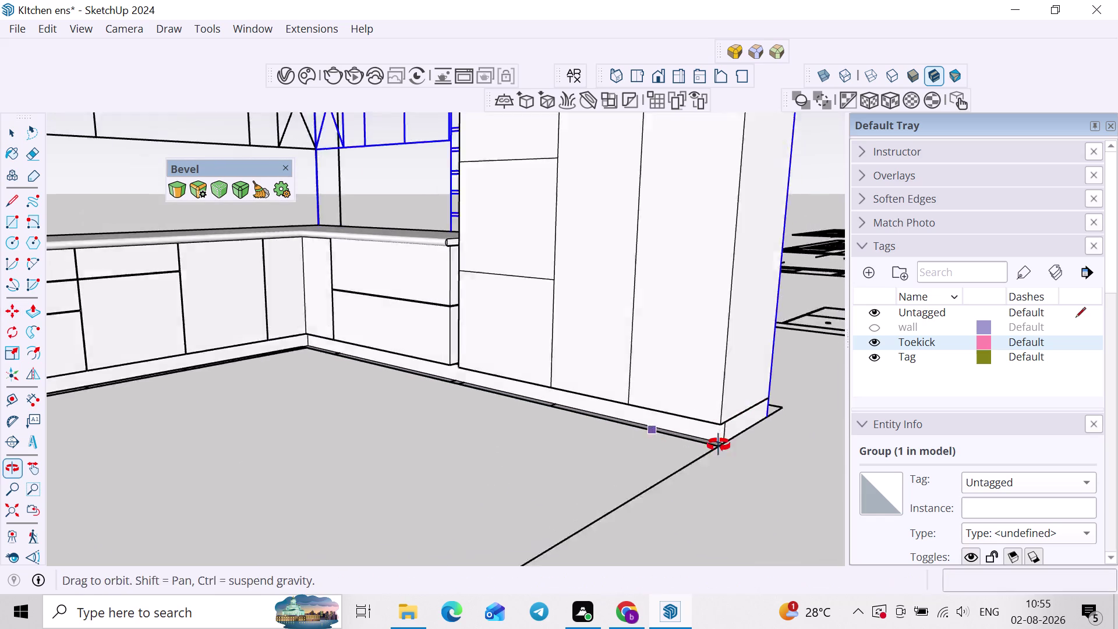
middle_drag(673, 440, 733, 447)
scroll(down, 3)
key(space)
click(790, 475)
scroll(down, 3)
middle_drag(449, 418, 565, 411)
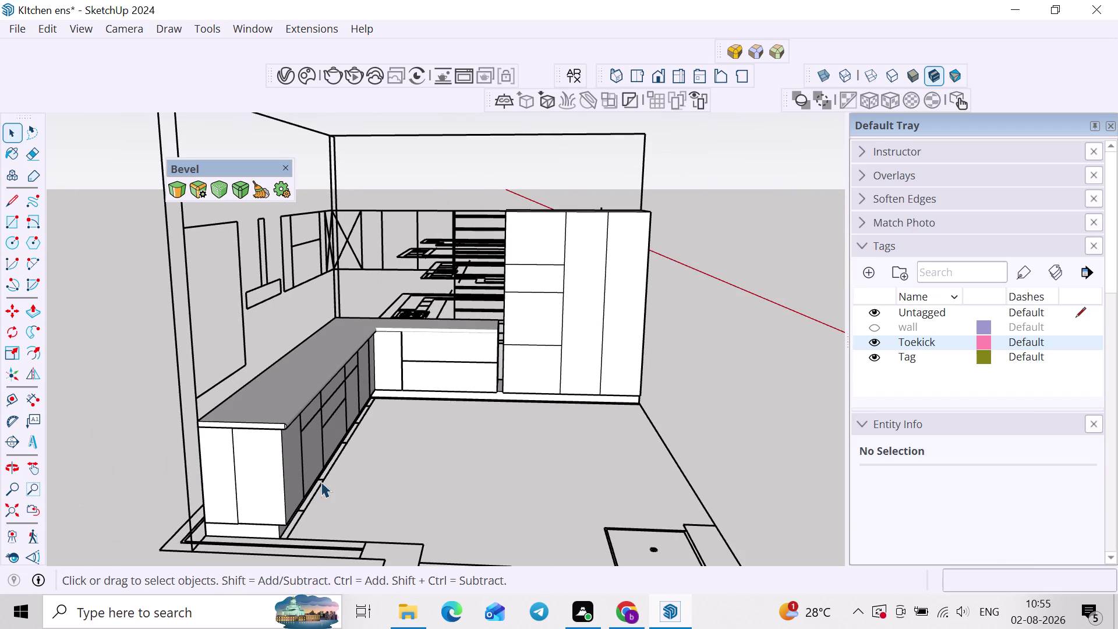
scroll(down, 3)
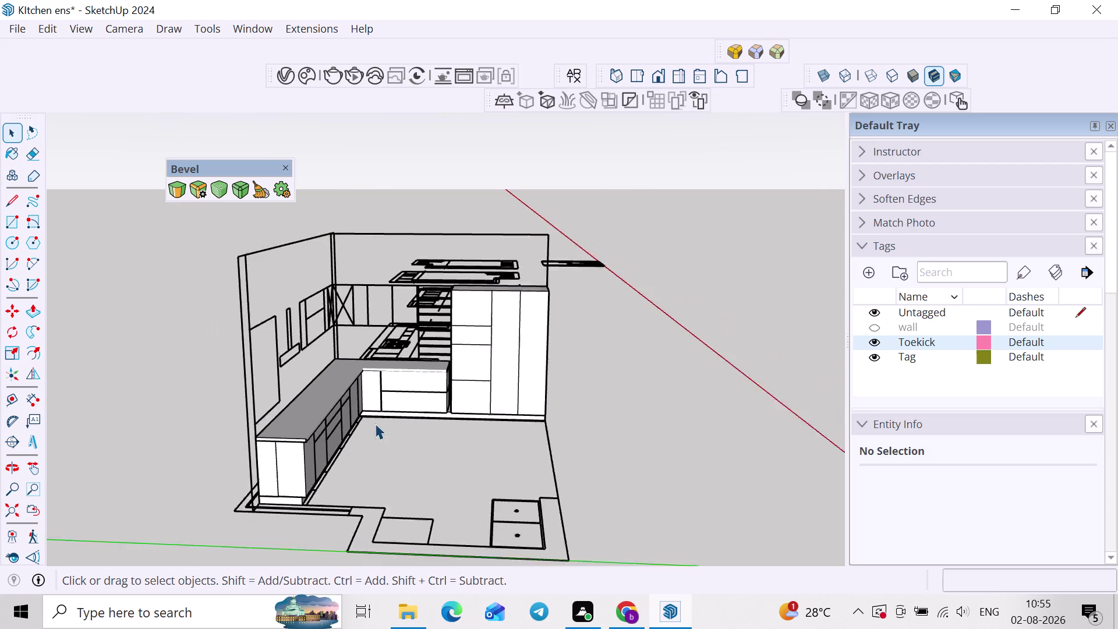
scroll(down, 3)
middle_drag(487, 433, 304, 451)
key(alt+Tab)
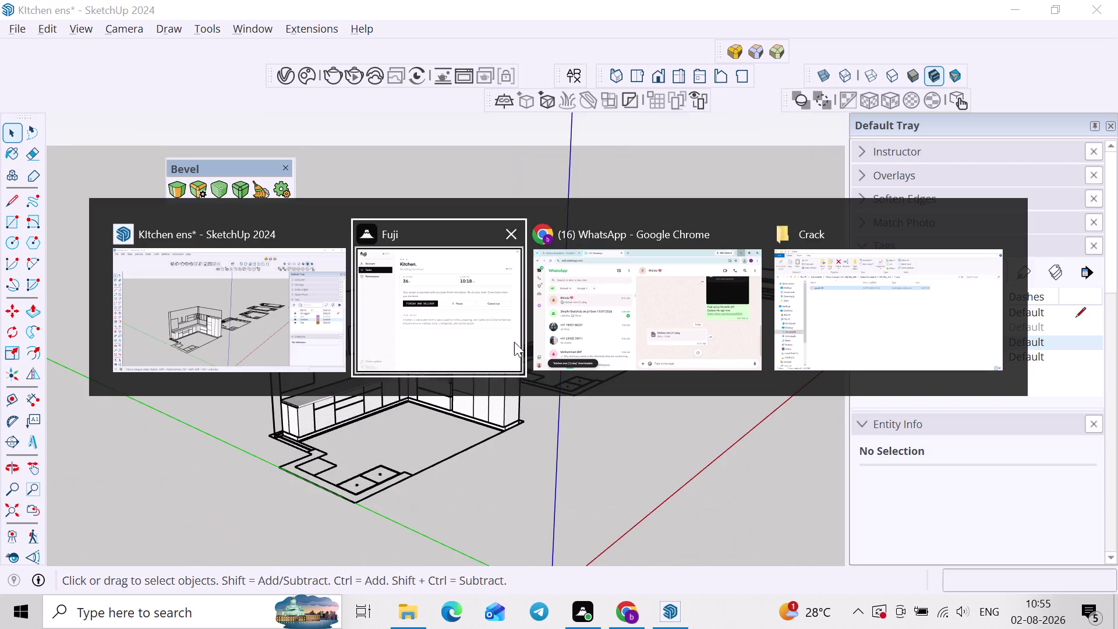